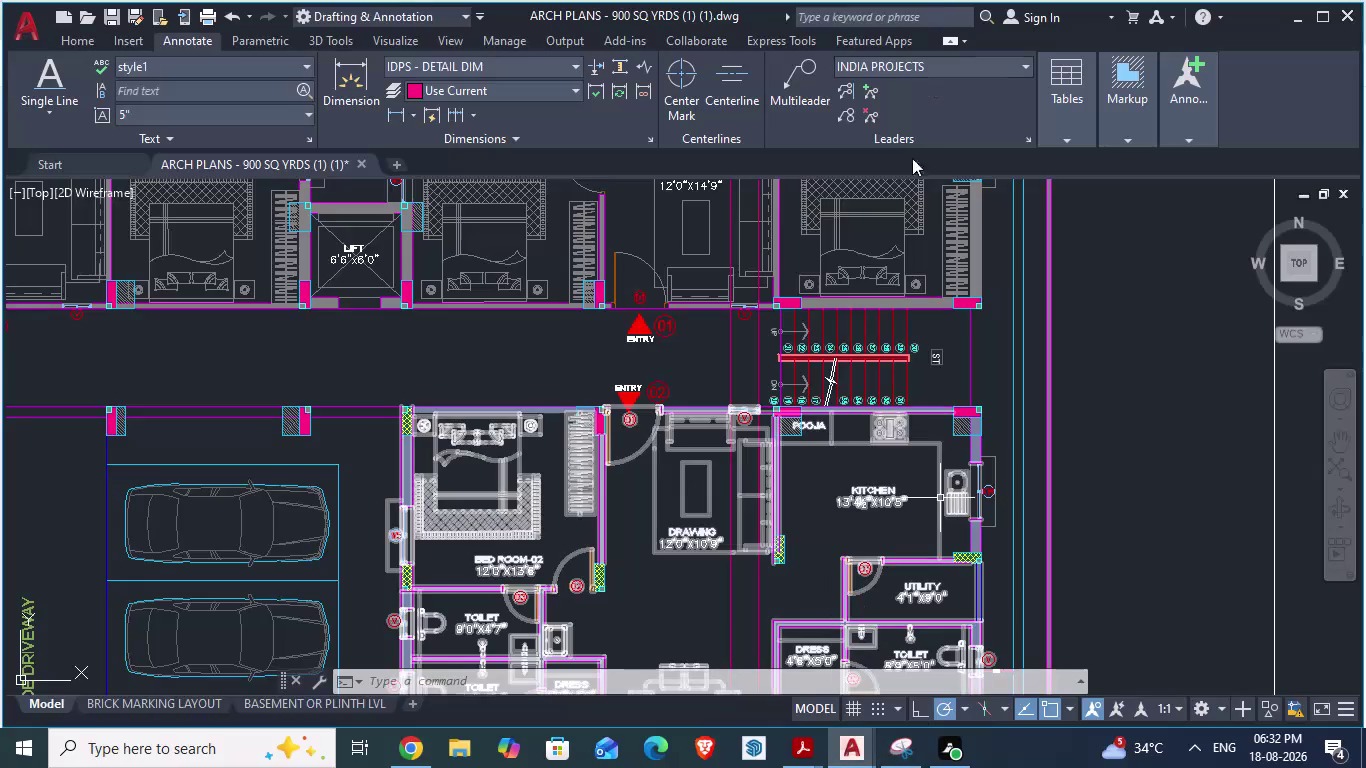
Zoom in and out around the entry and staircase area of ARCH PLANS.
scroll(up, 3)
scroll(down, 3)
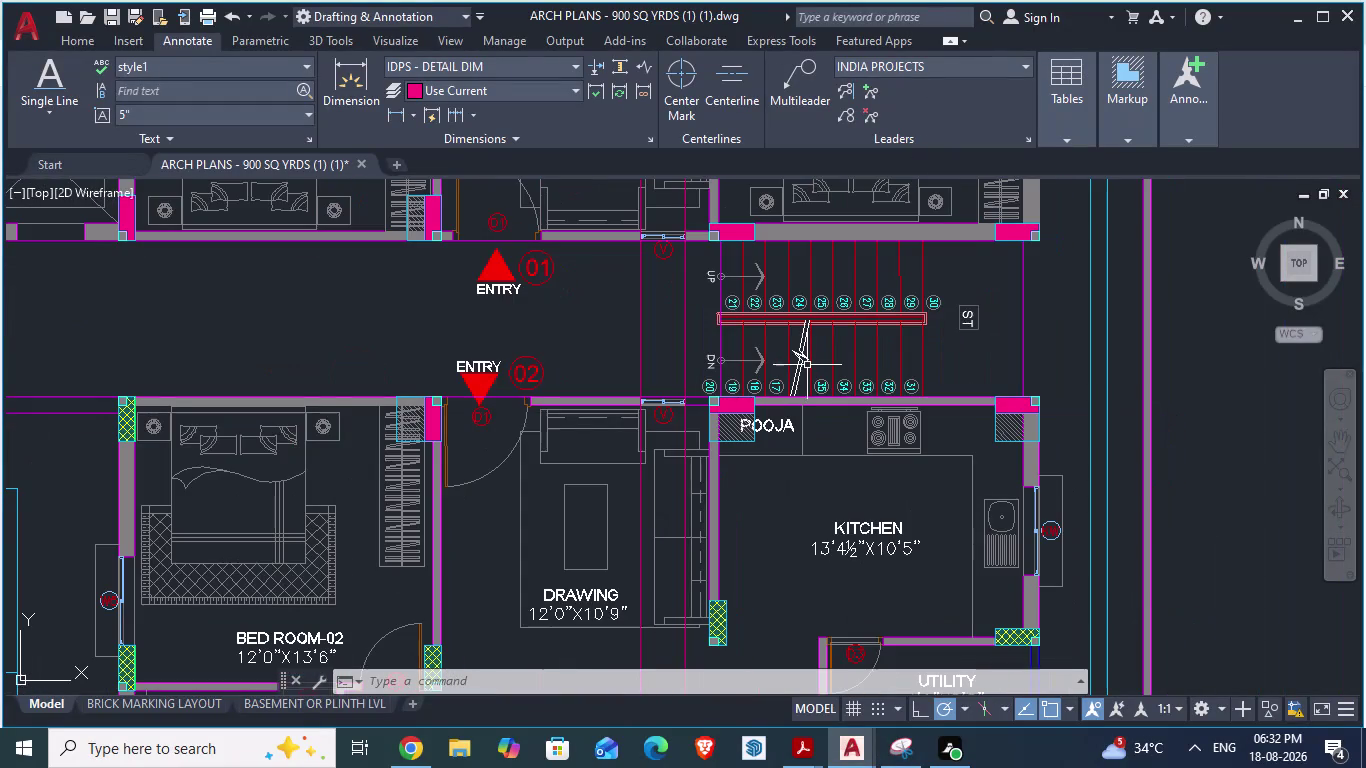
scroll(up, 3)
scroll(down, 3)
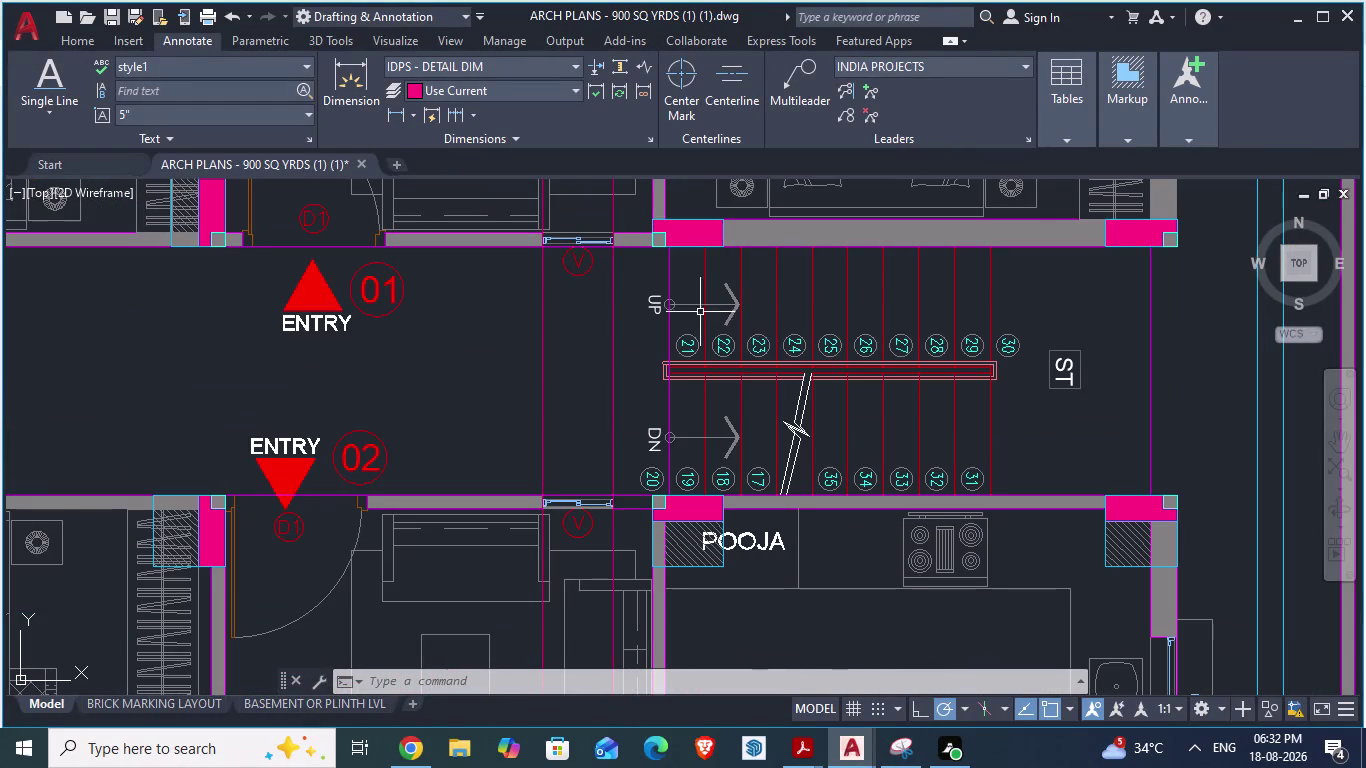
scroll(up, 3)
scroll(down, 3)
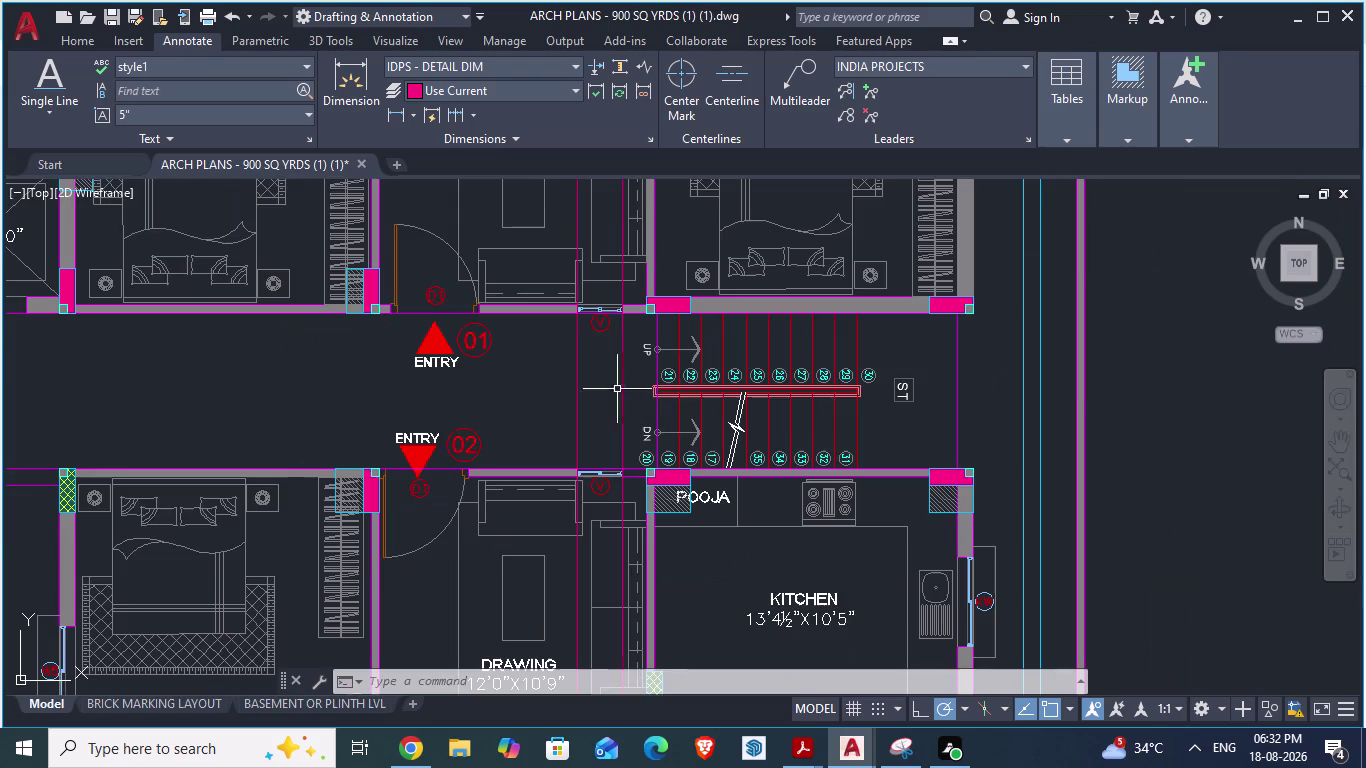
scroll(up, 3)
scroll(down, 3)
scroll(down, 3)
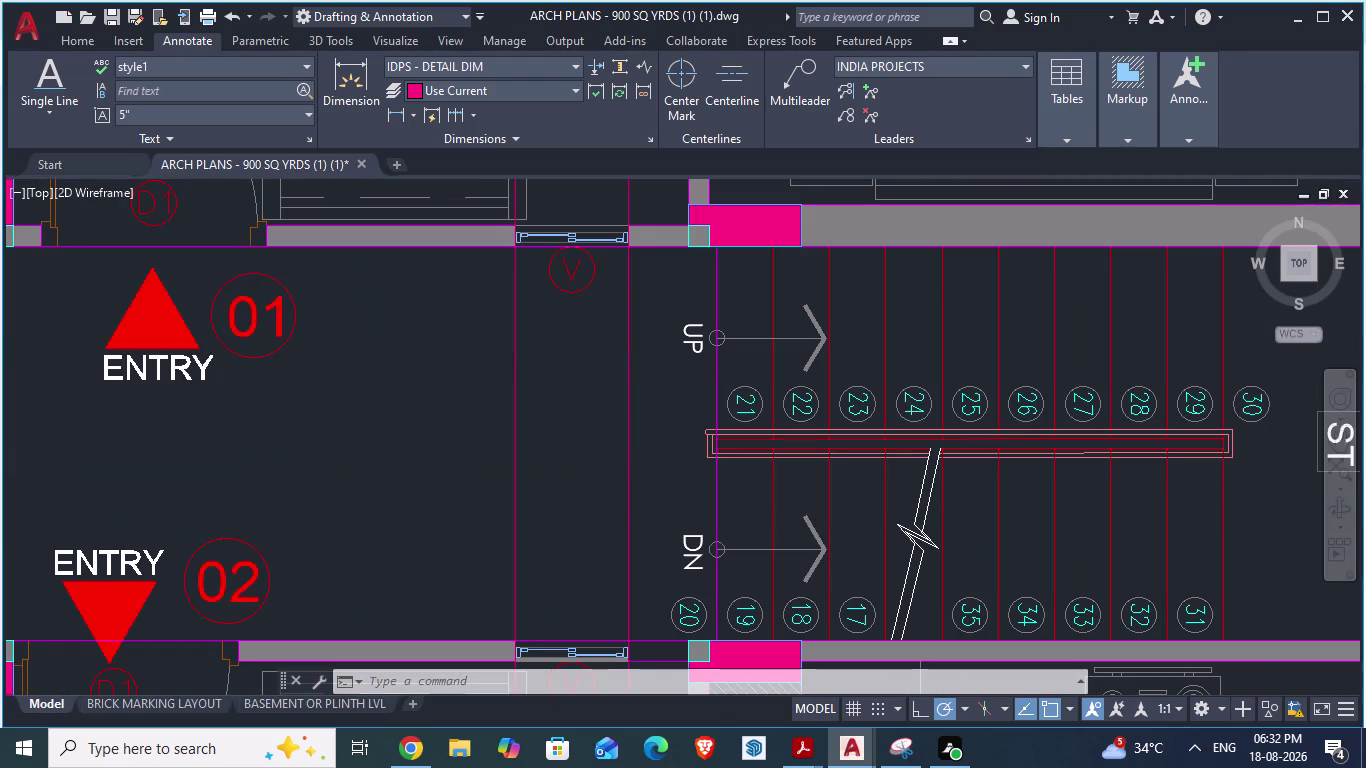
Compare the same area in GF_AUTOCAD, then return to ARCH PLANS.
key(alt+Tab)
scroll(down, 3)
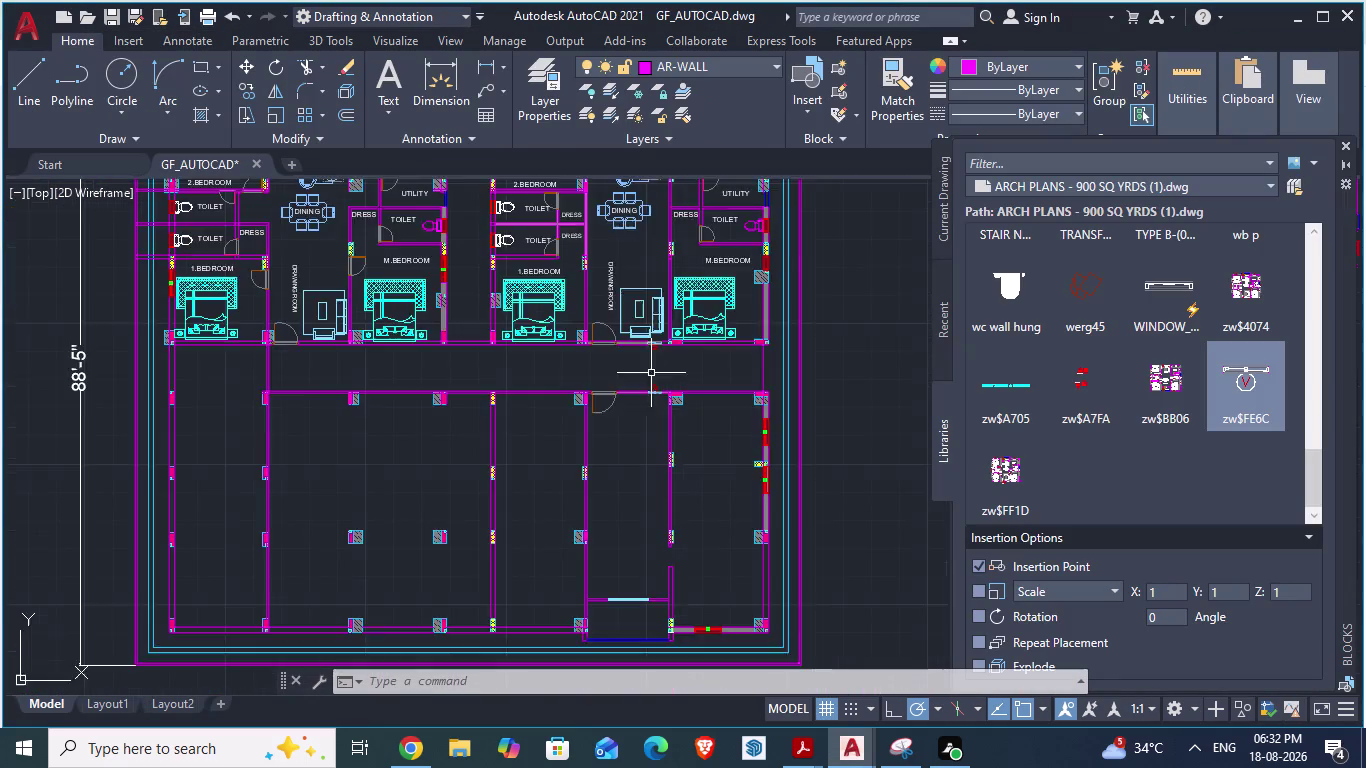
scroll(up, 3)
scroll(up, 3)
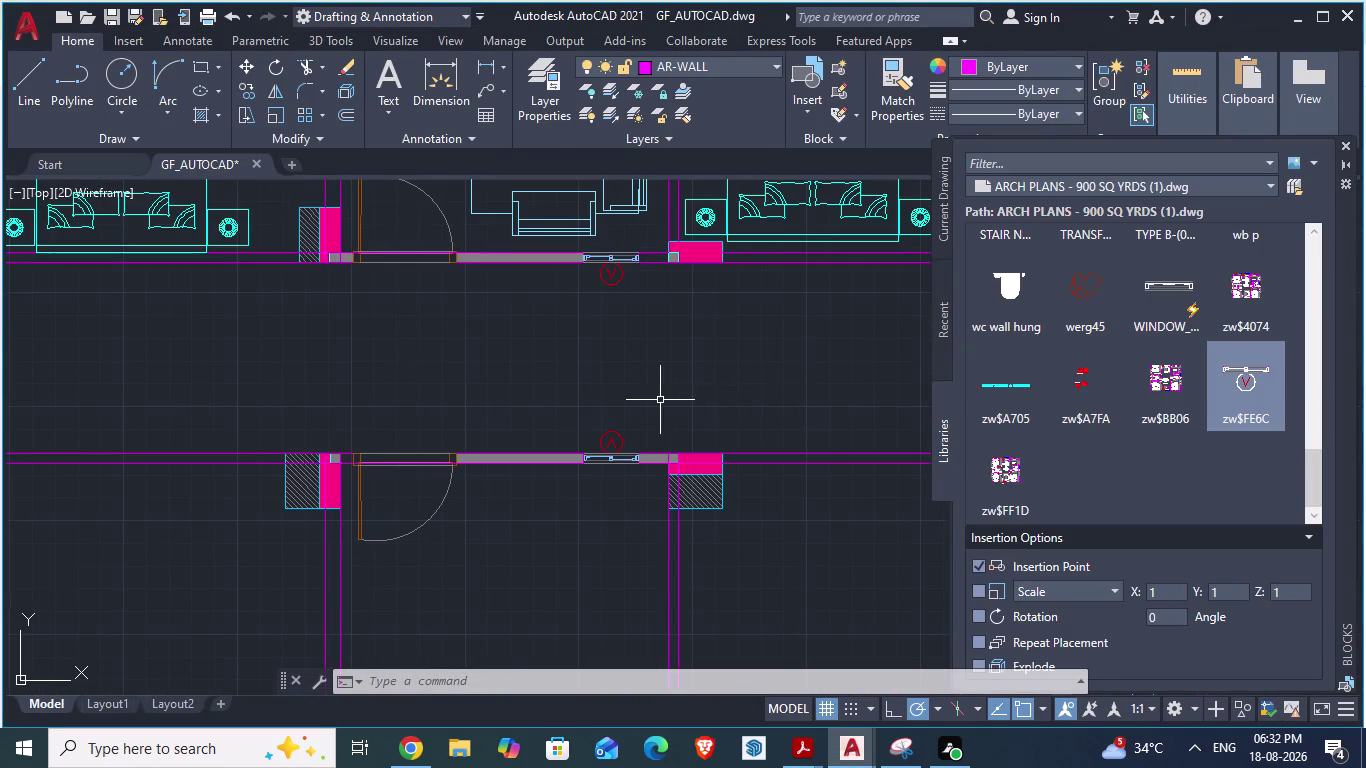
scroll(down, 3)
key(alt+Tab)
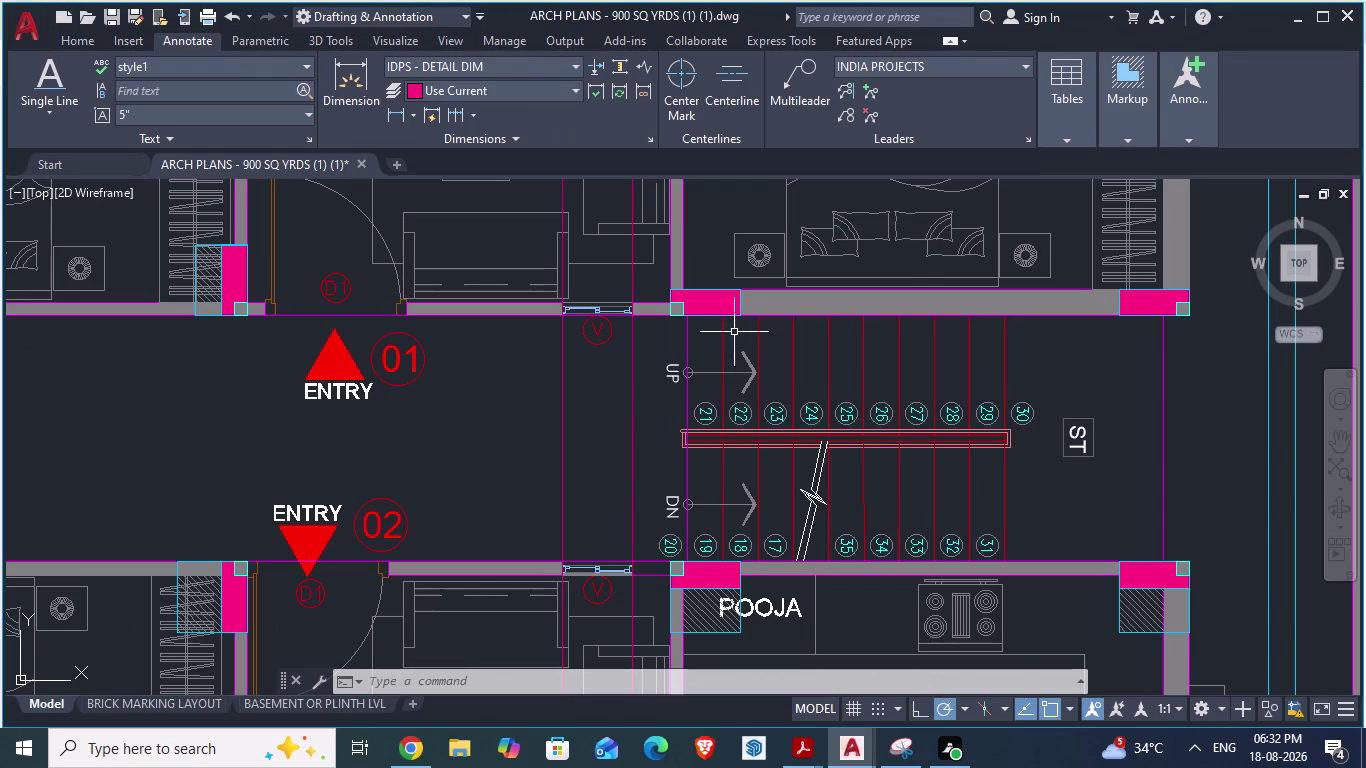
Cancel any active command in the ARCH PLANS drawing.
scroll(up, 3)
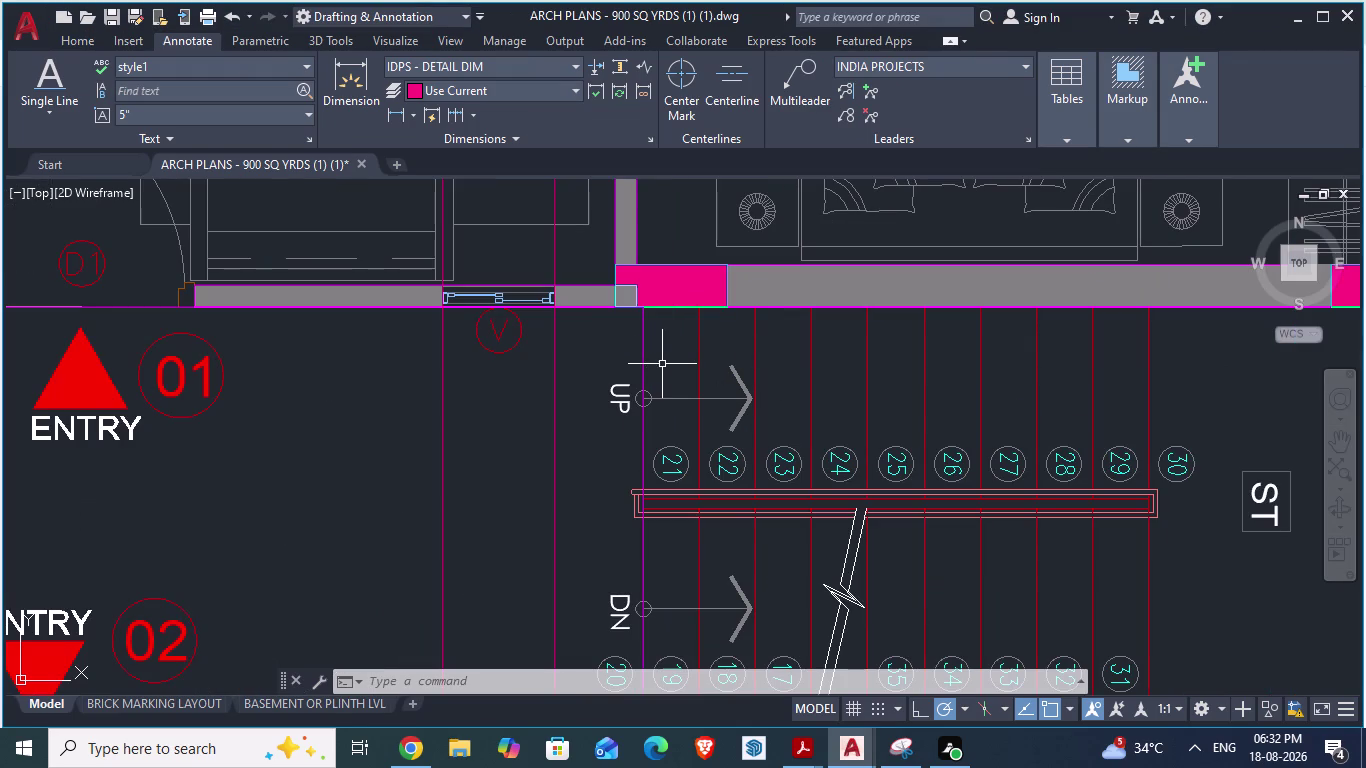
key(space)
key(Escape)
key(Escape)
key(Escape)
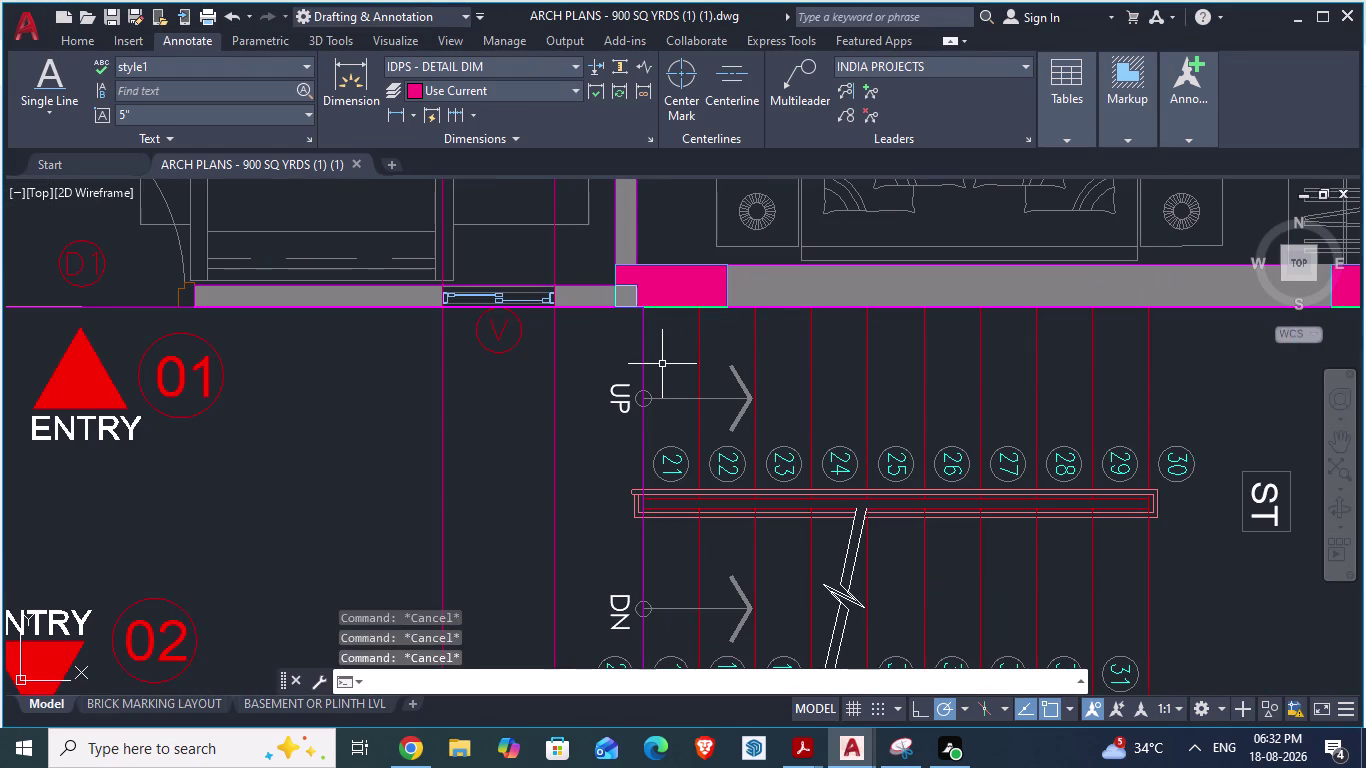
Start an aligned dimension (DA) from a stair wall corner, then cancel it.
text(da)
key(Return)
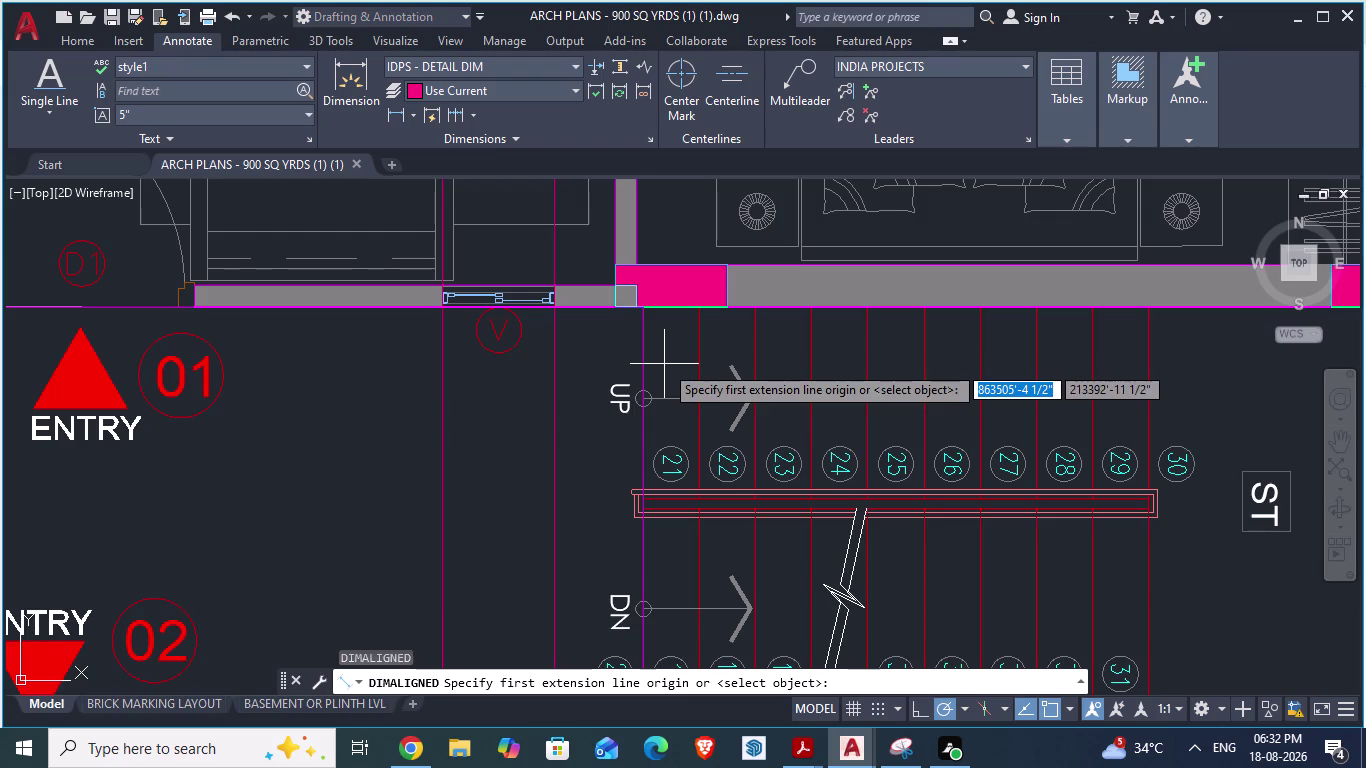
scroll(up, 3)
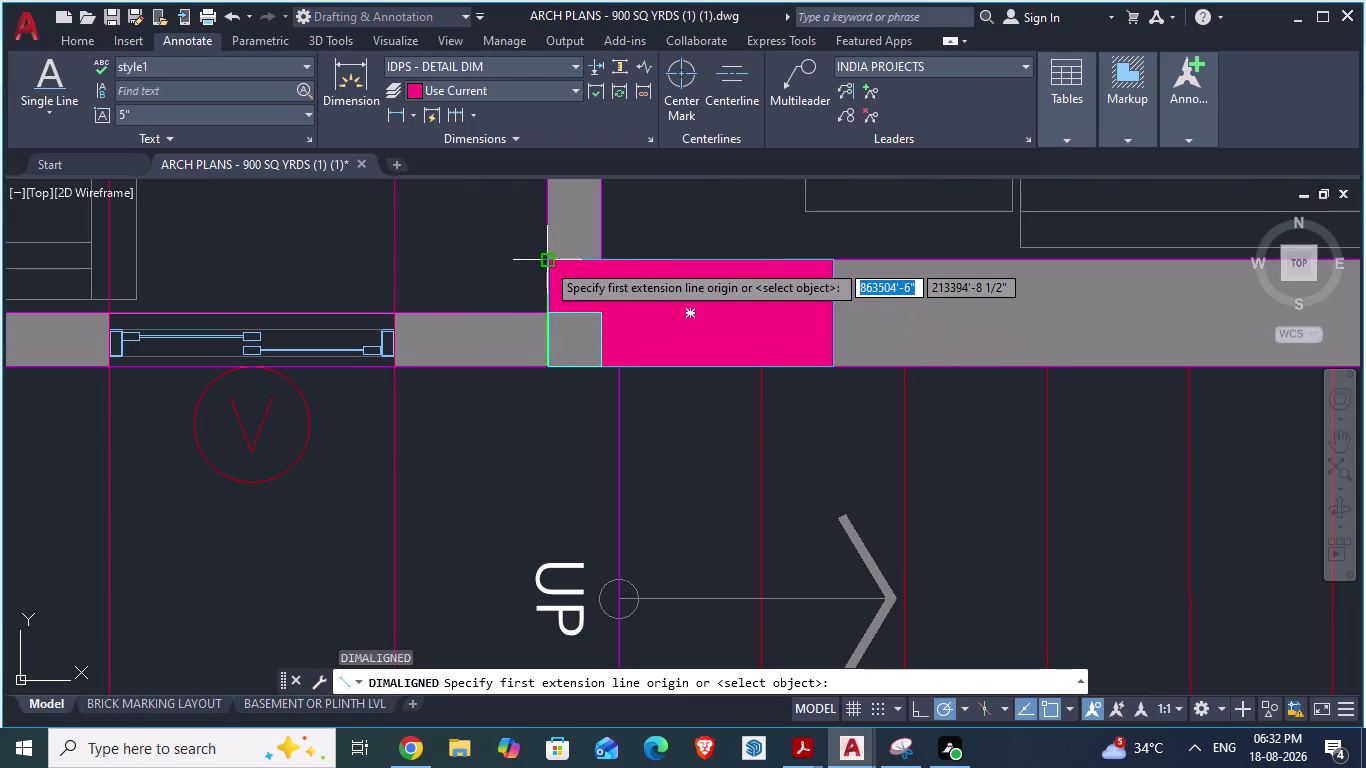
click(547, 261)
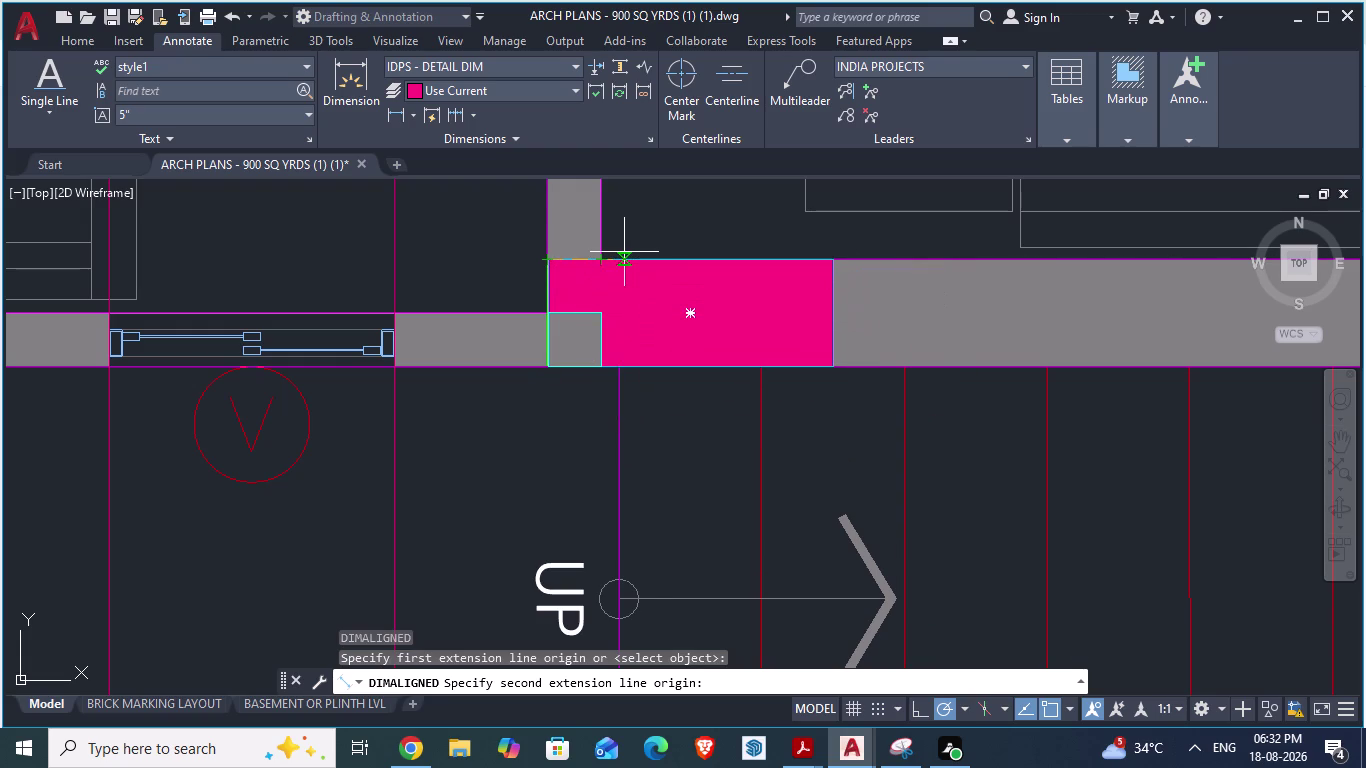
key(Escape)
scroll(down, 3)
scroll(down, 3)
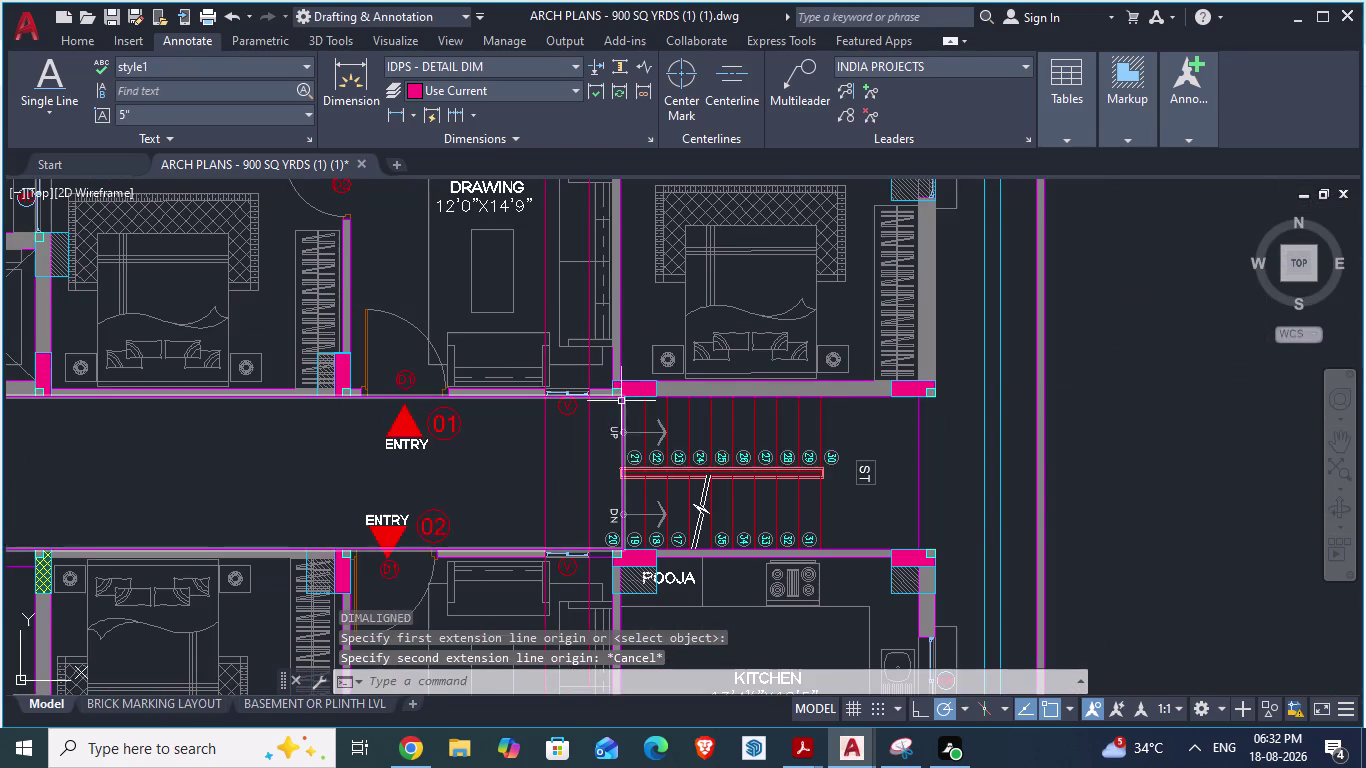
scroll(up, 3)
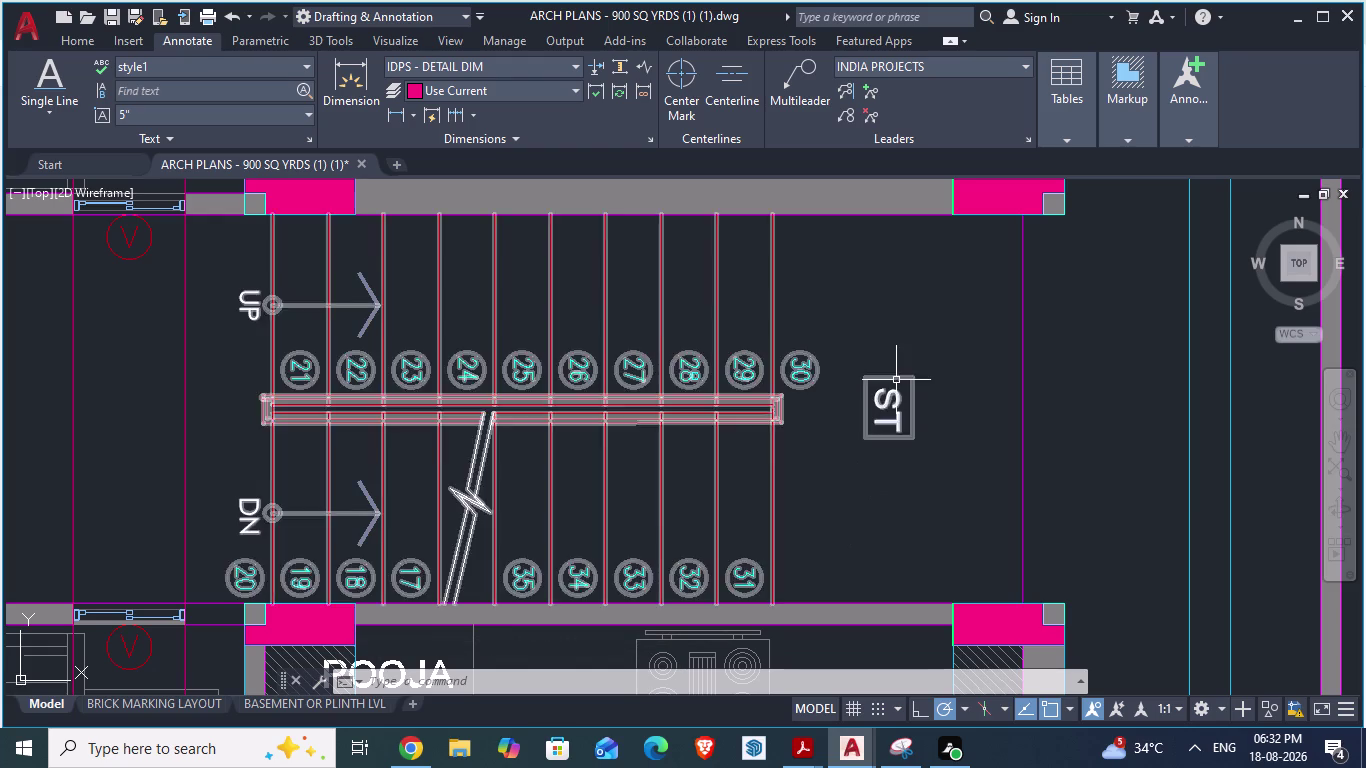
Start an aligned dimension on the top stair wall, cancel, and switch to GF_AUTOCAD.
text(da)
key(Return)
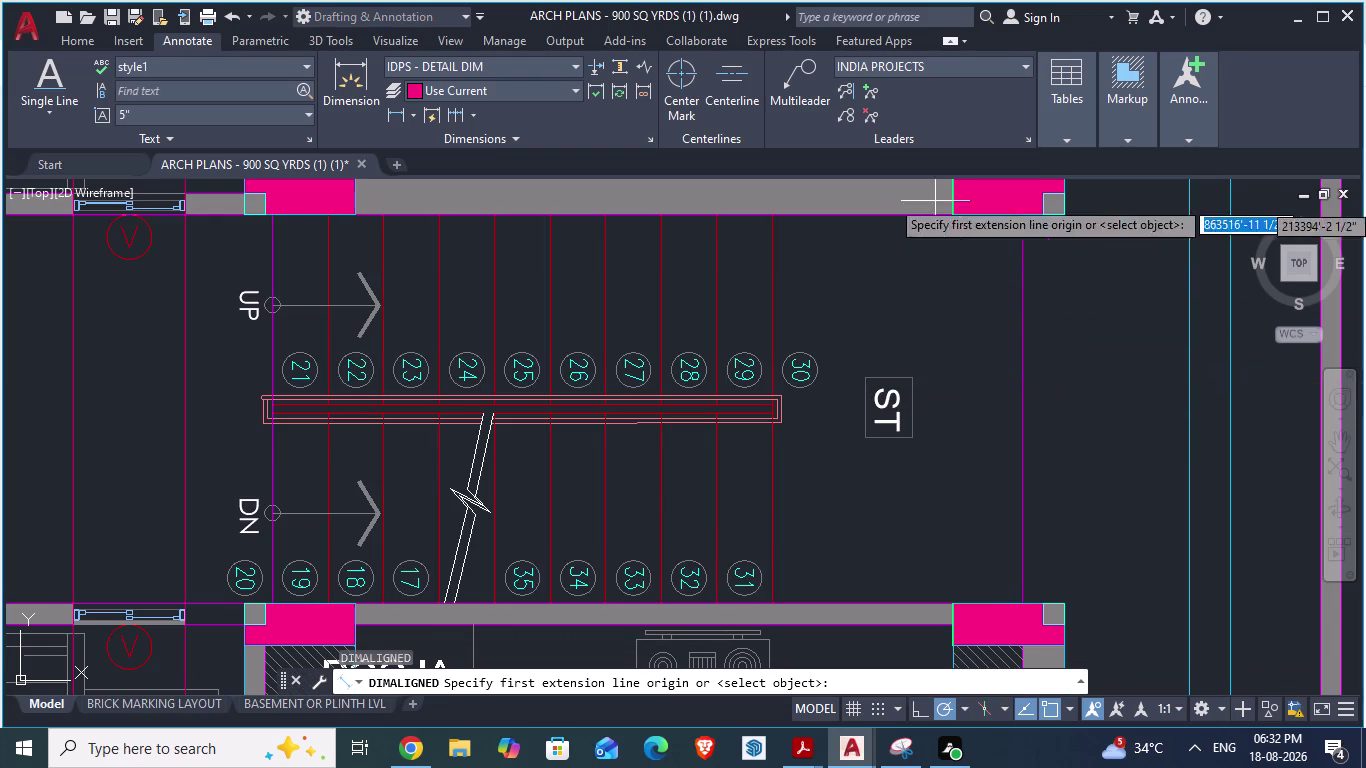
scroll(up, 3)
click(1032, 213)
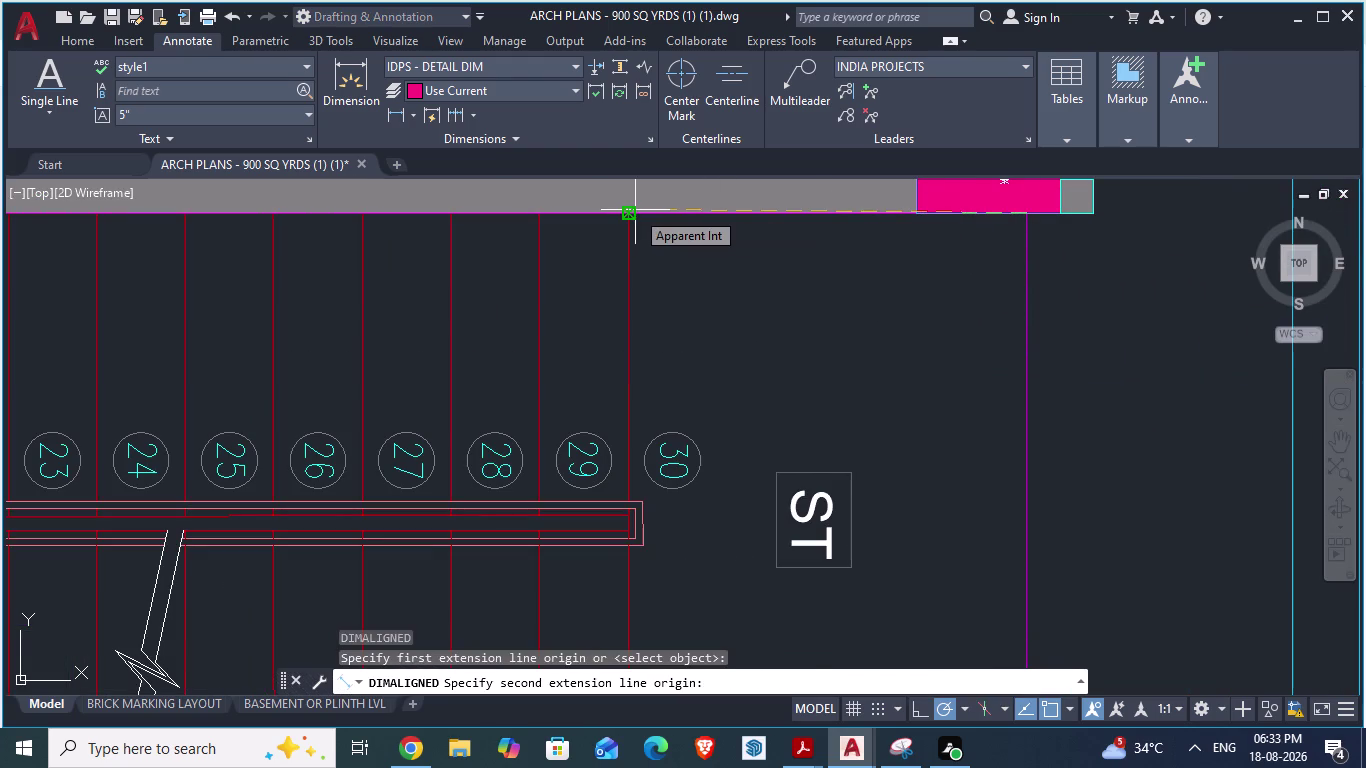
key(Escape)
key(alt+Tab)
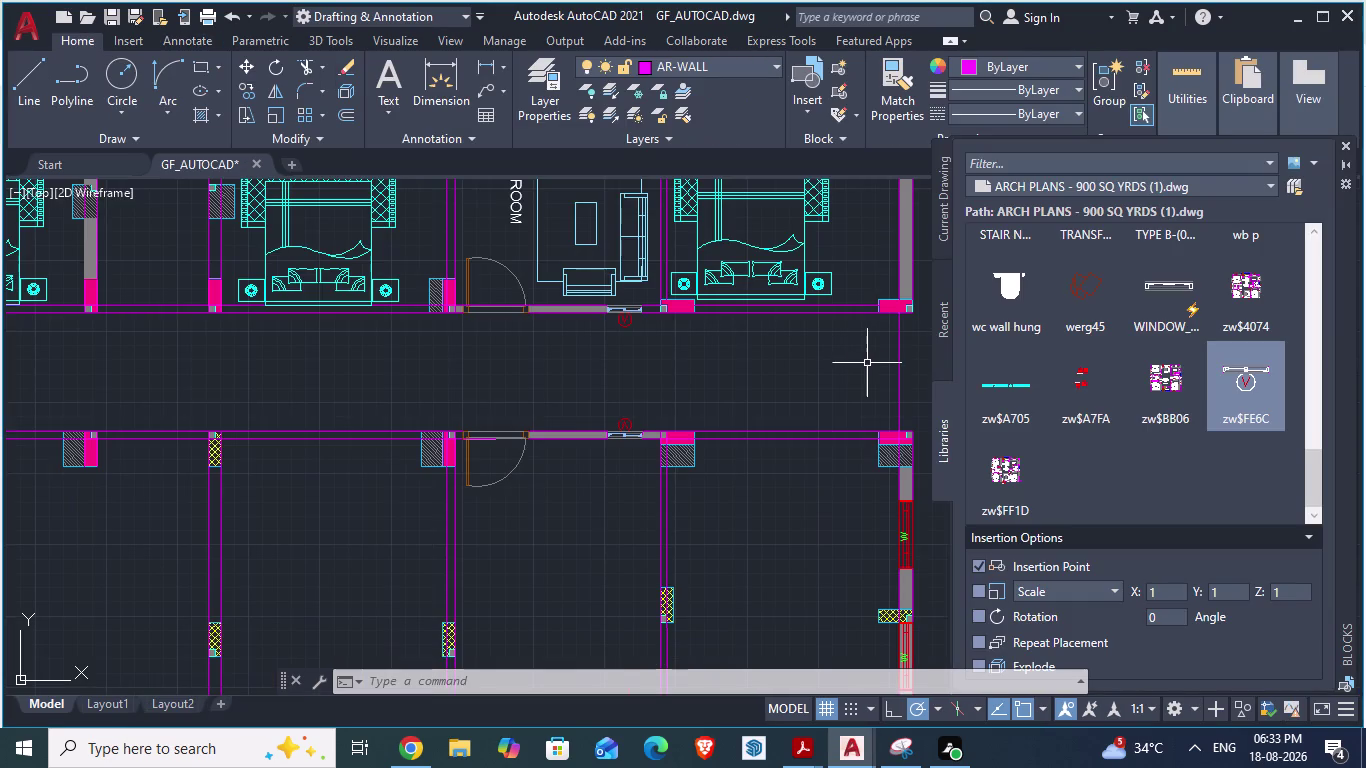
Draw a 4'6" line from the right corridor wall, turning downward.
click(899, 368)
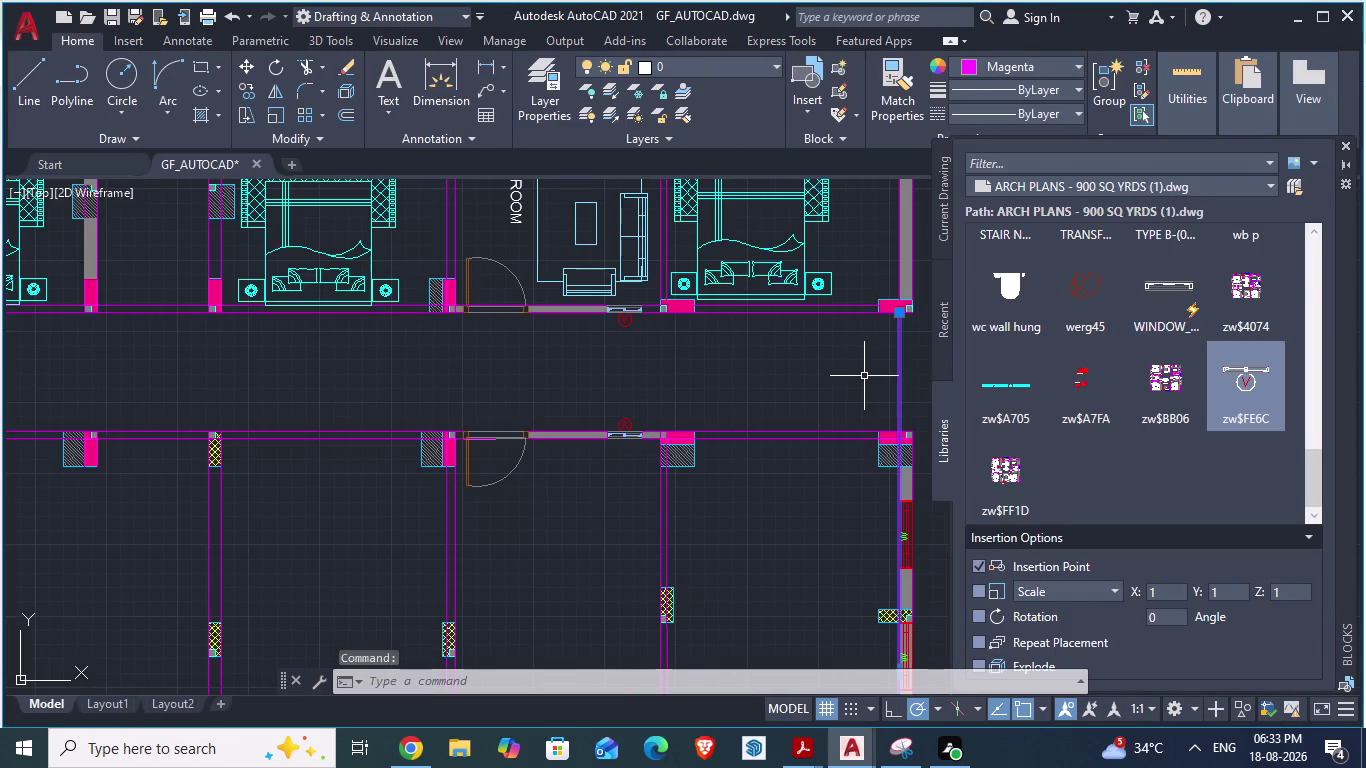
scroll(up, 3)
key(Escape)
scroll(down, 3)
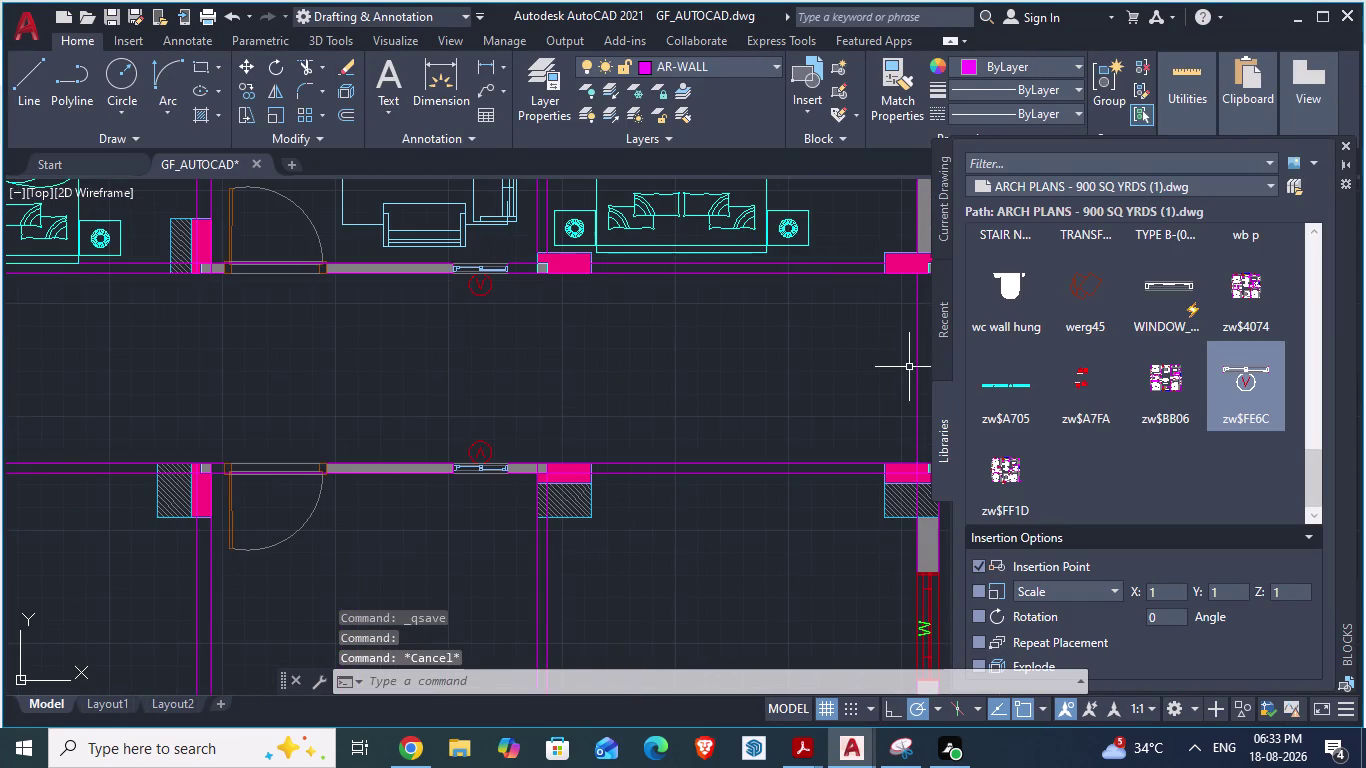
key(l)
key(Return)
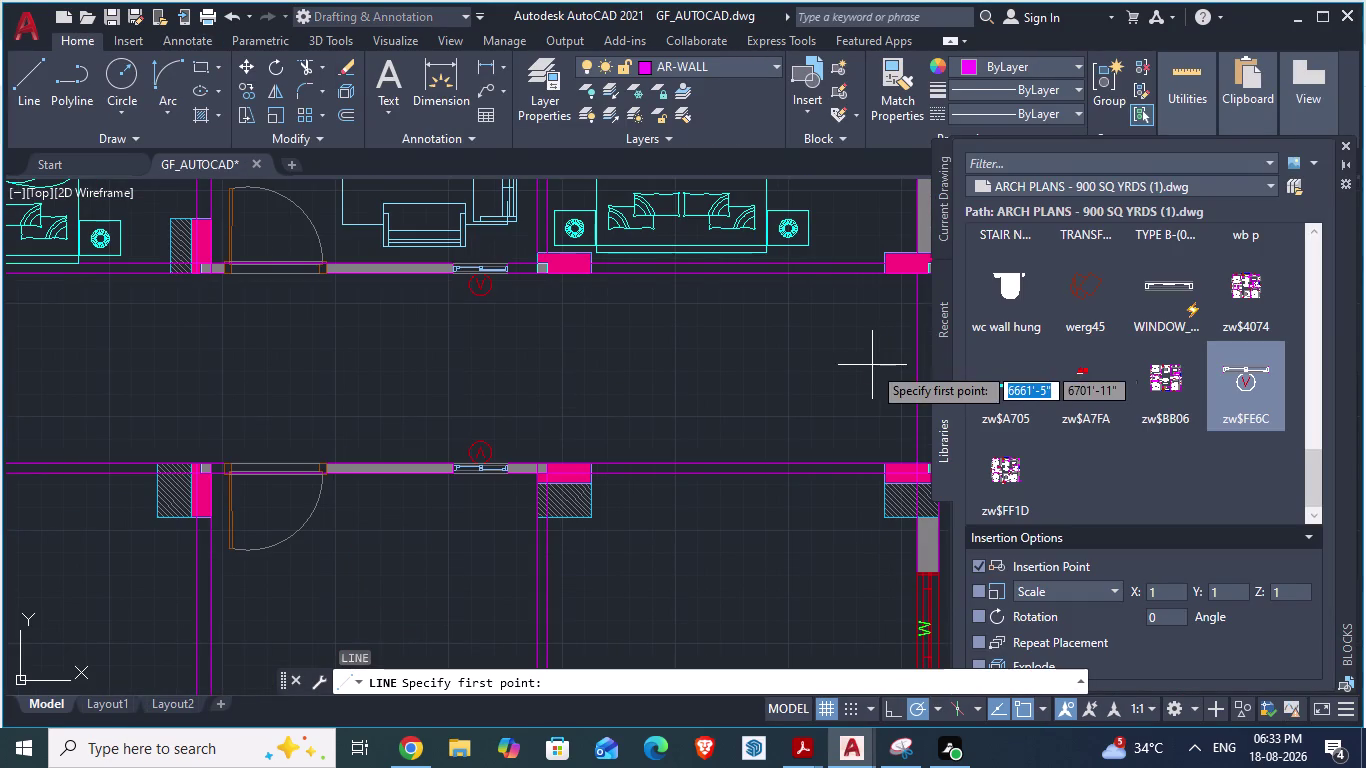
click(914, 364)
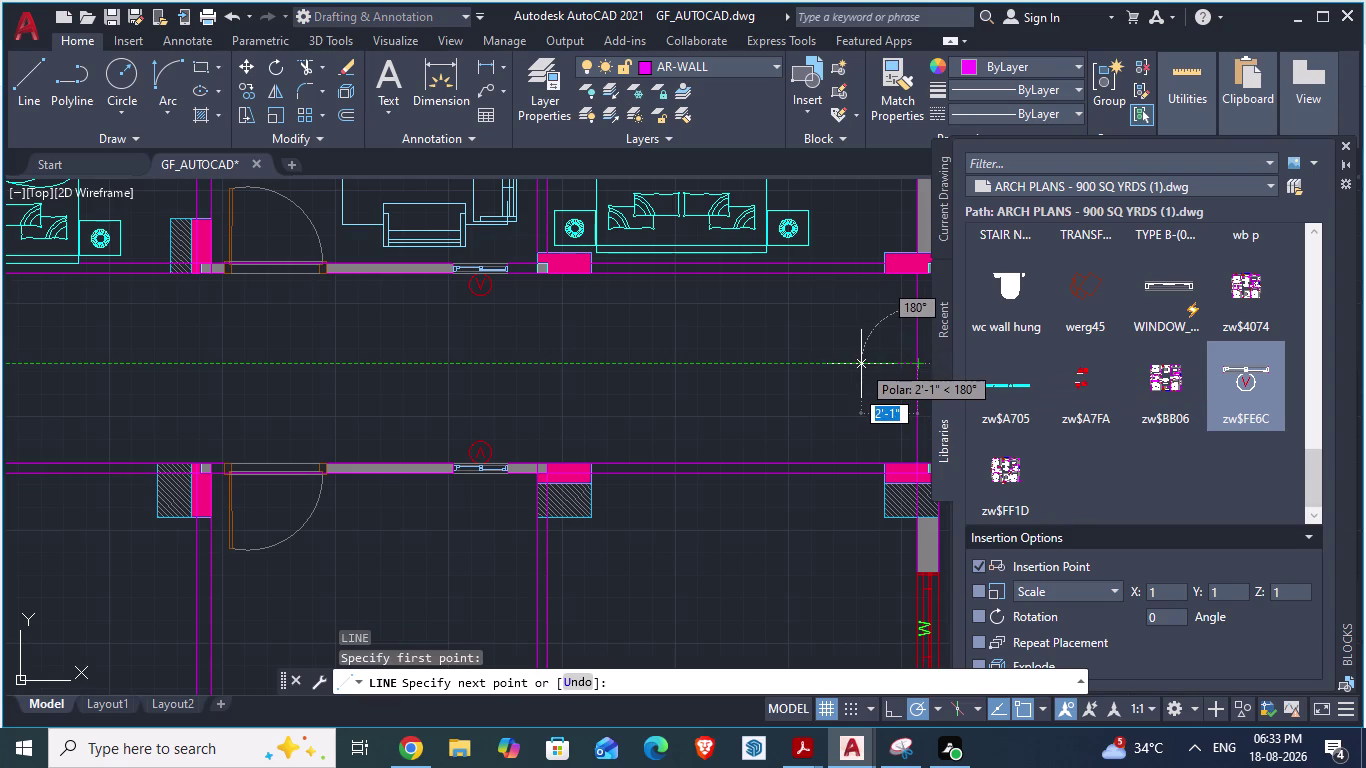
key(4)
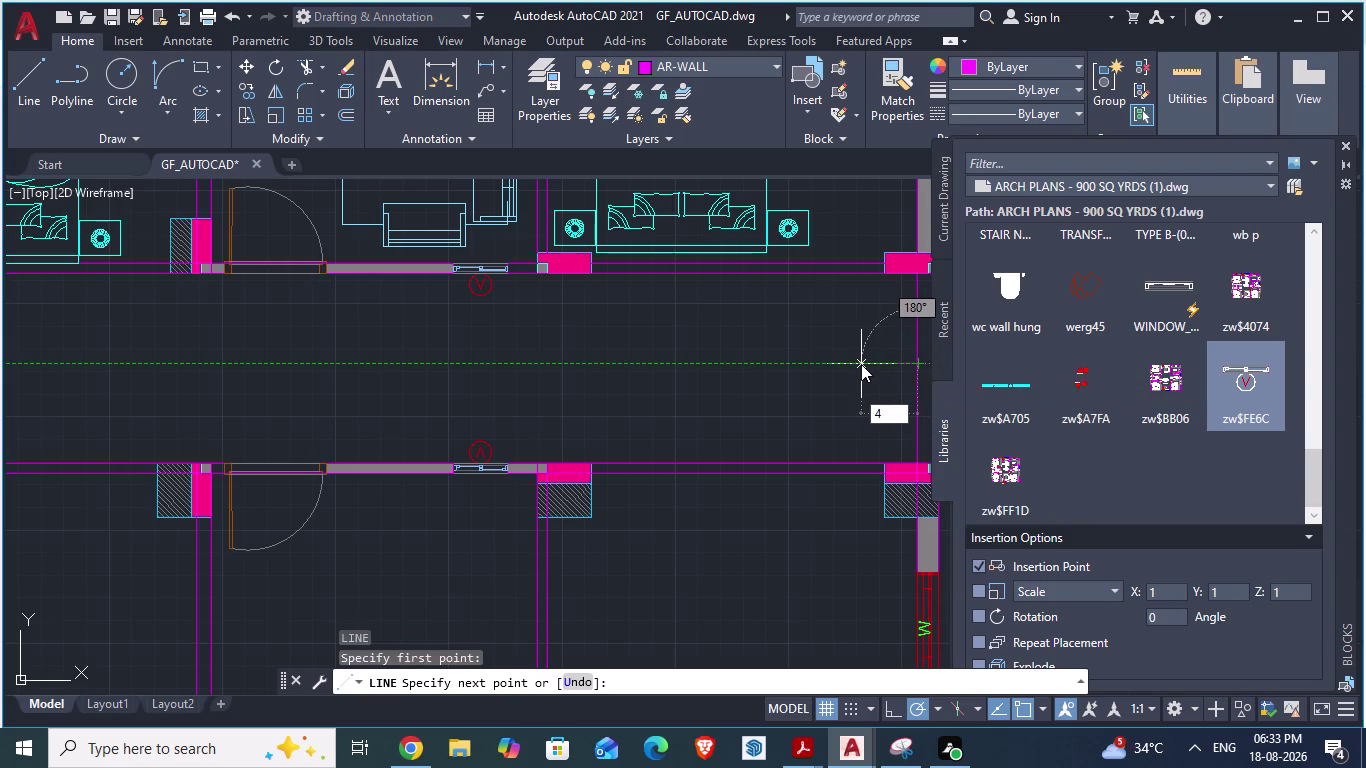
text('6")
key(Return)
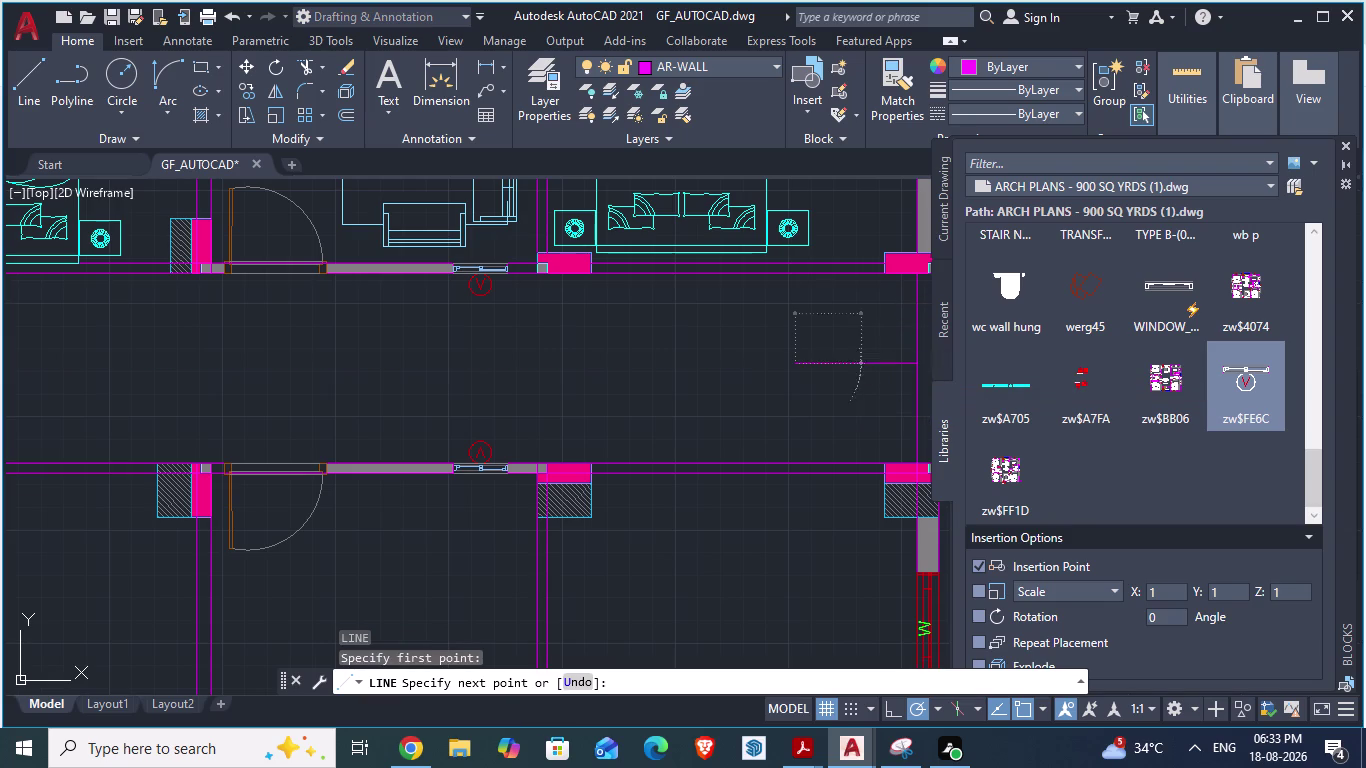
click(795, 419)
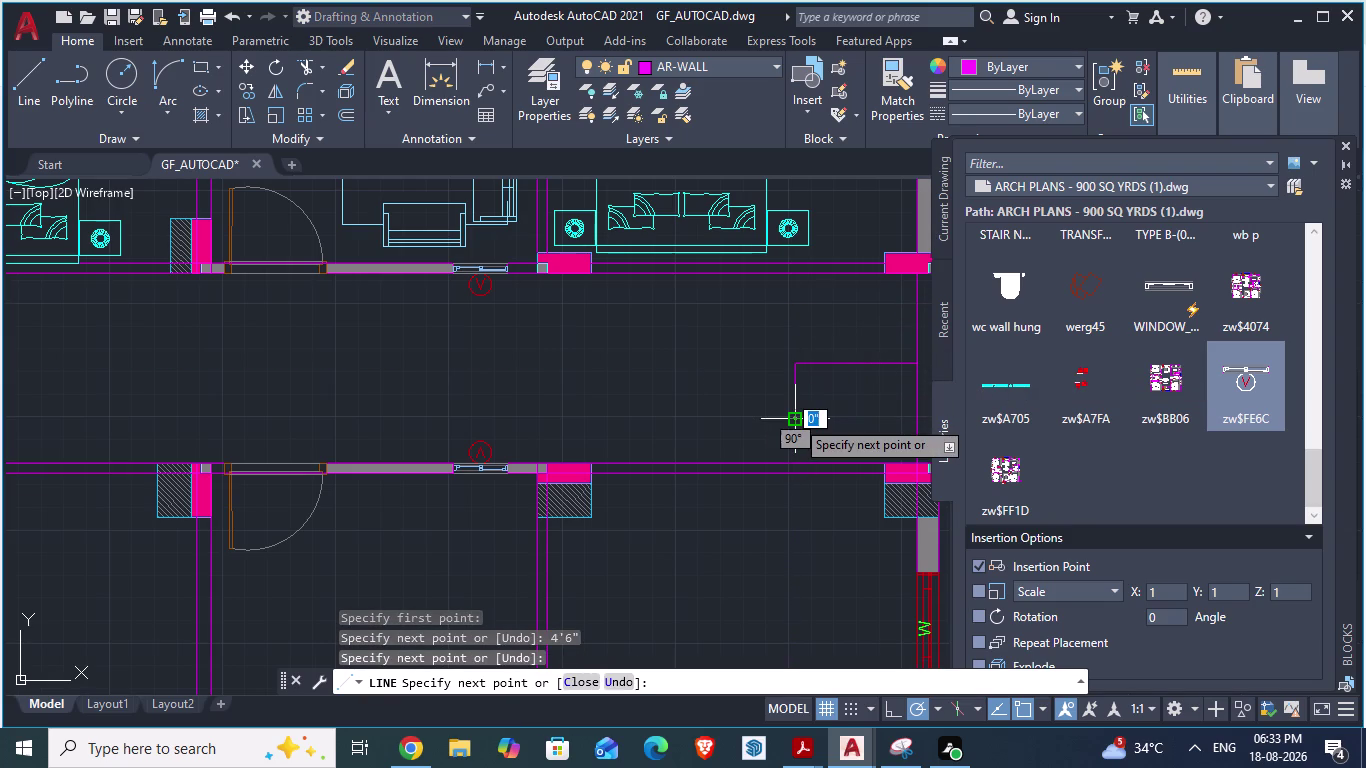
key(Return)
Extend the vertical line down to the lower wall, then return to ARCH PLANS.
scroll(up, 3)
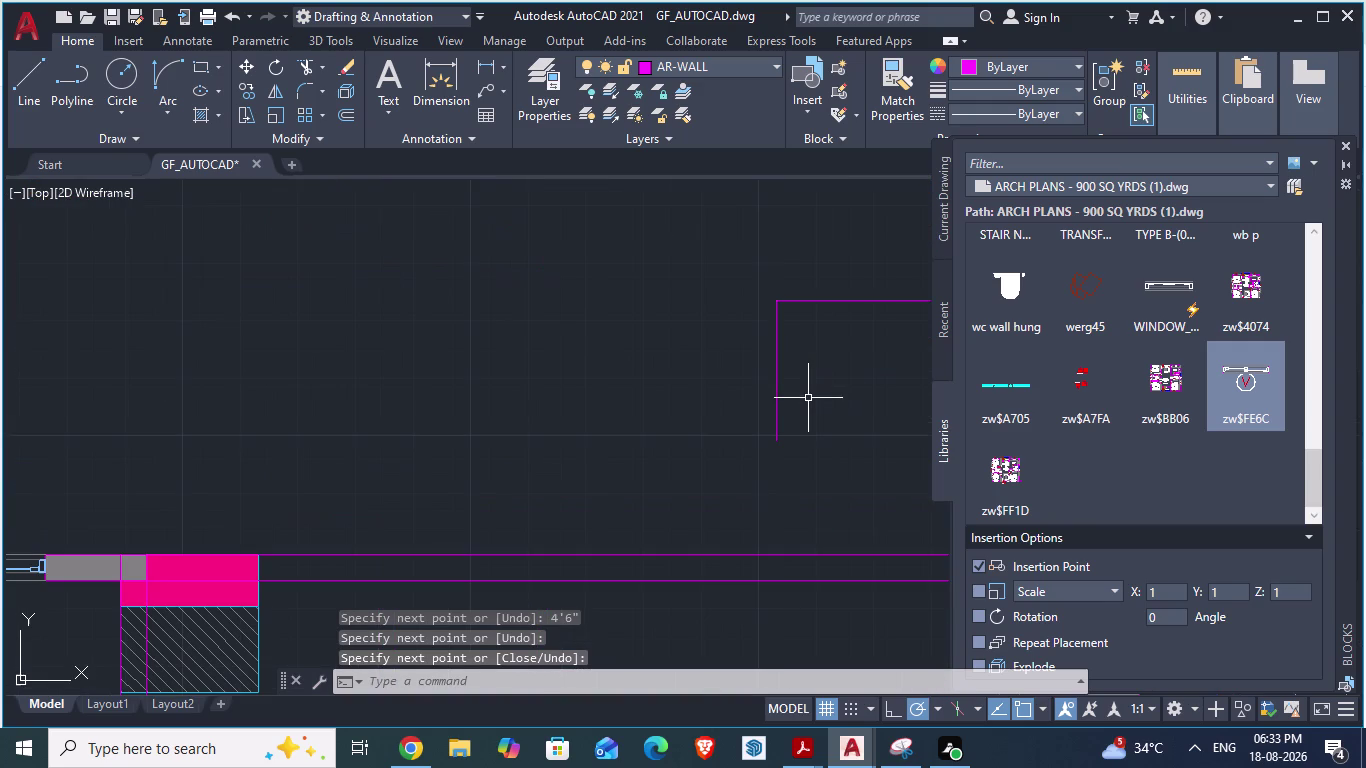
click(808, 398)
key(l)
key(Return)
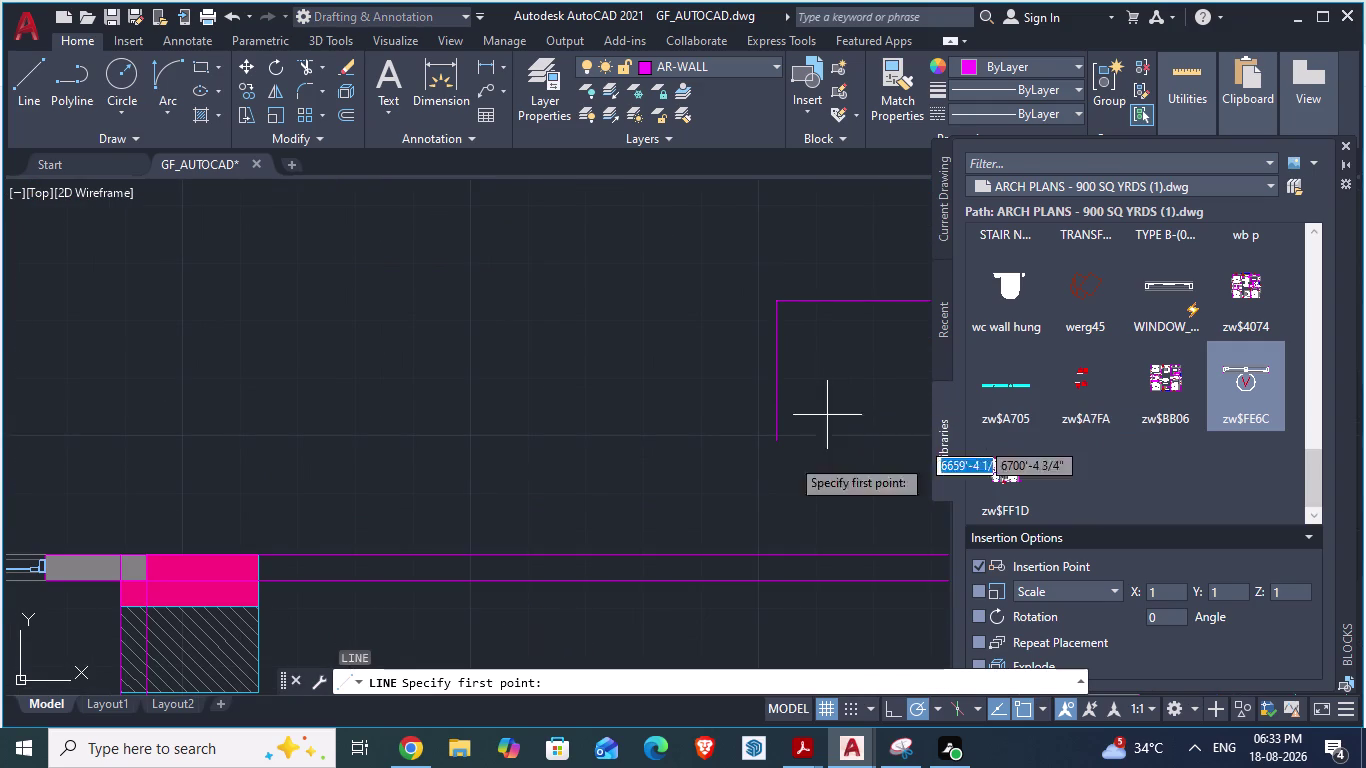
click(778, 439)
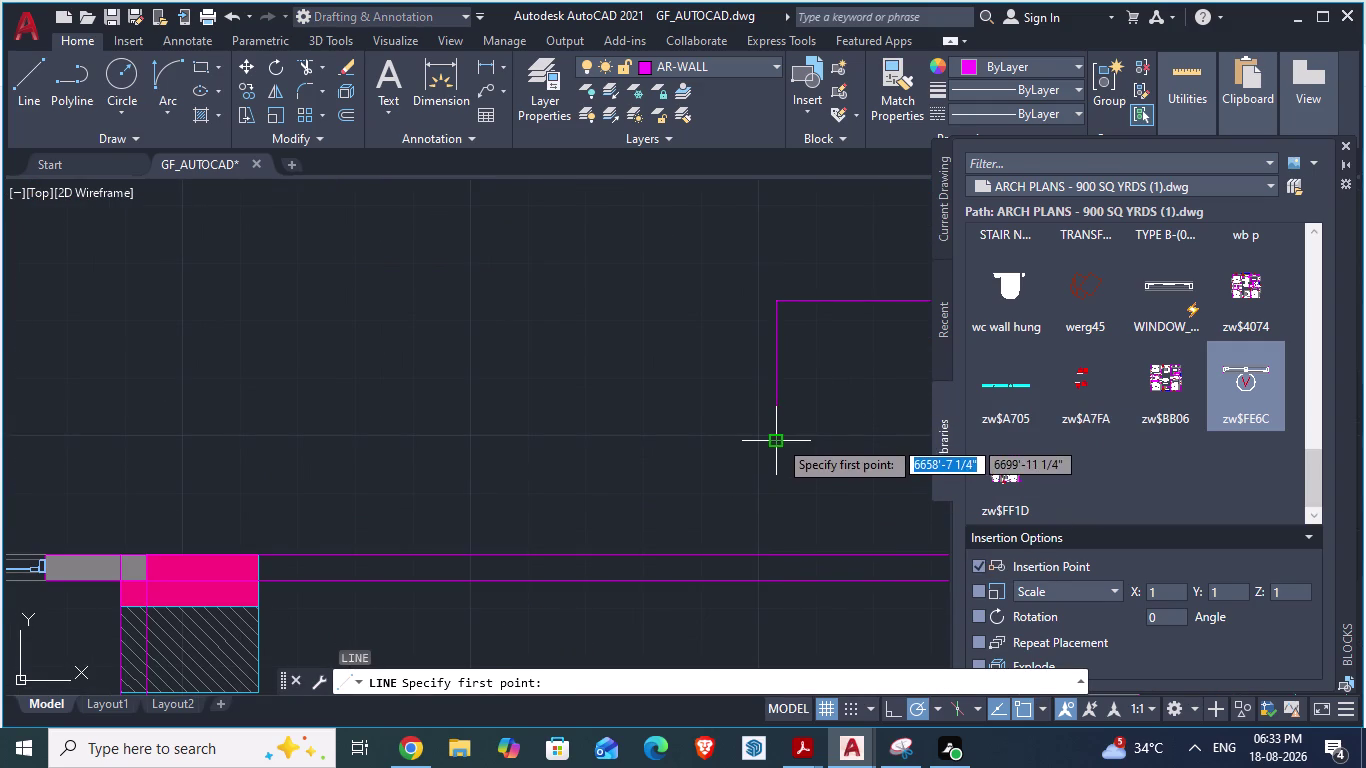
click(774, 553)
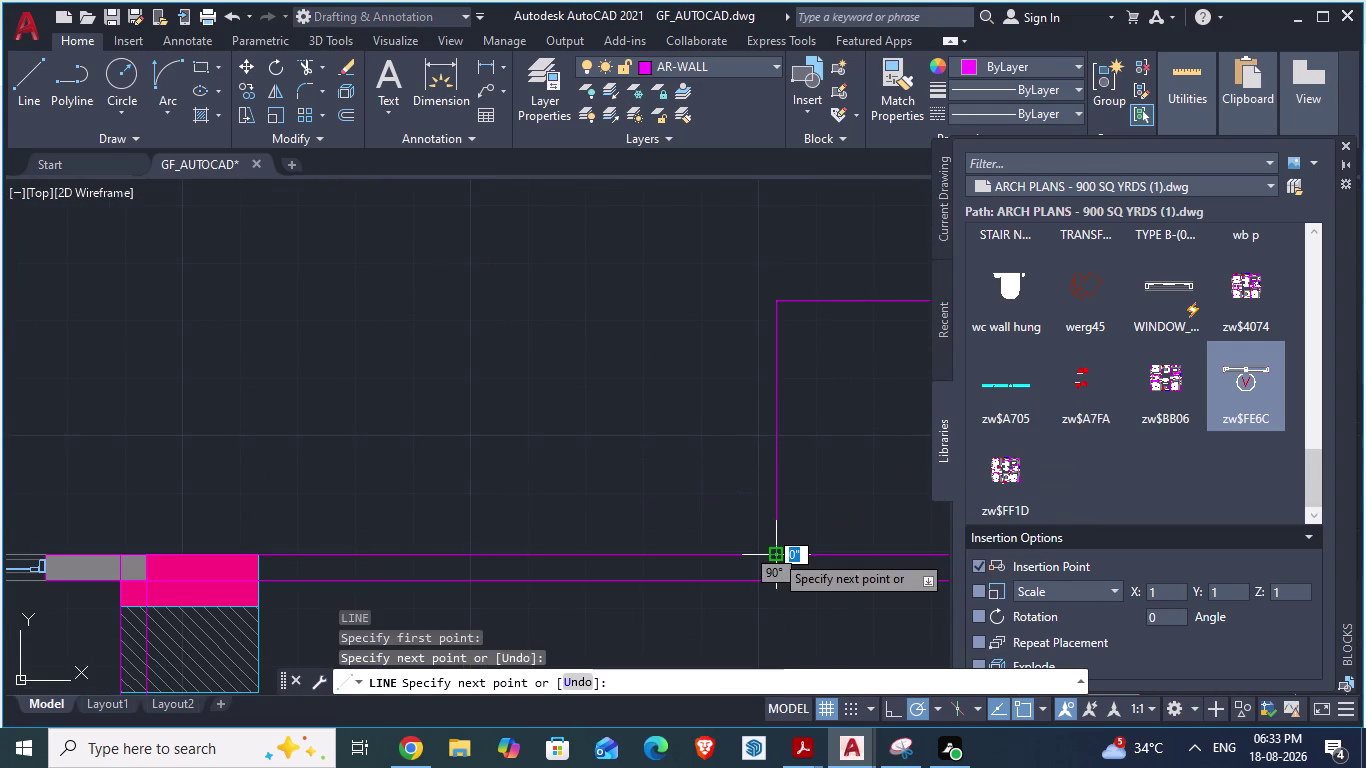
key(Return)
scroll(down, 3)
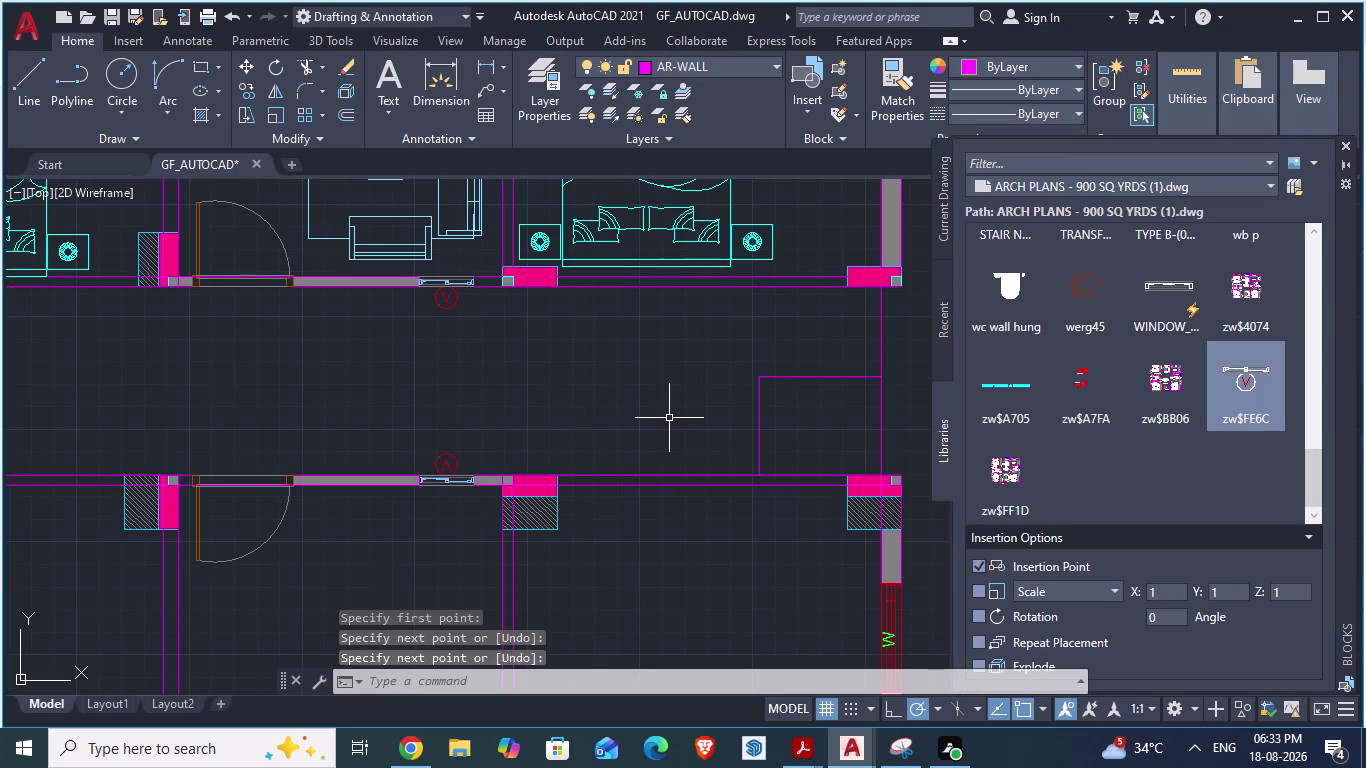
key(alt+Tab)
scroll(down, 3)
Flip between the two drawings and zoom to the staircase area.
scroll(down, 3)
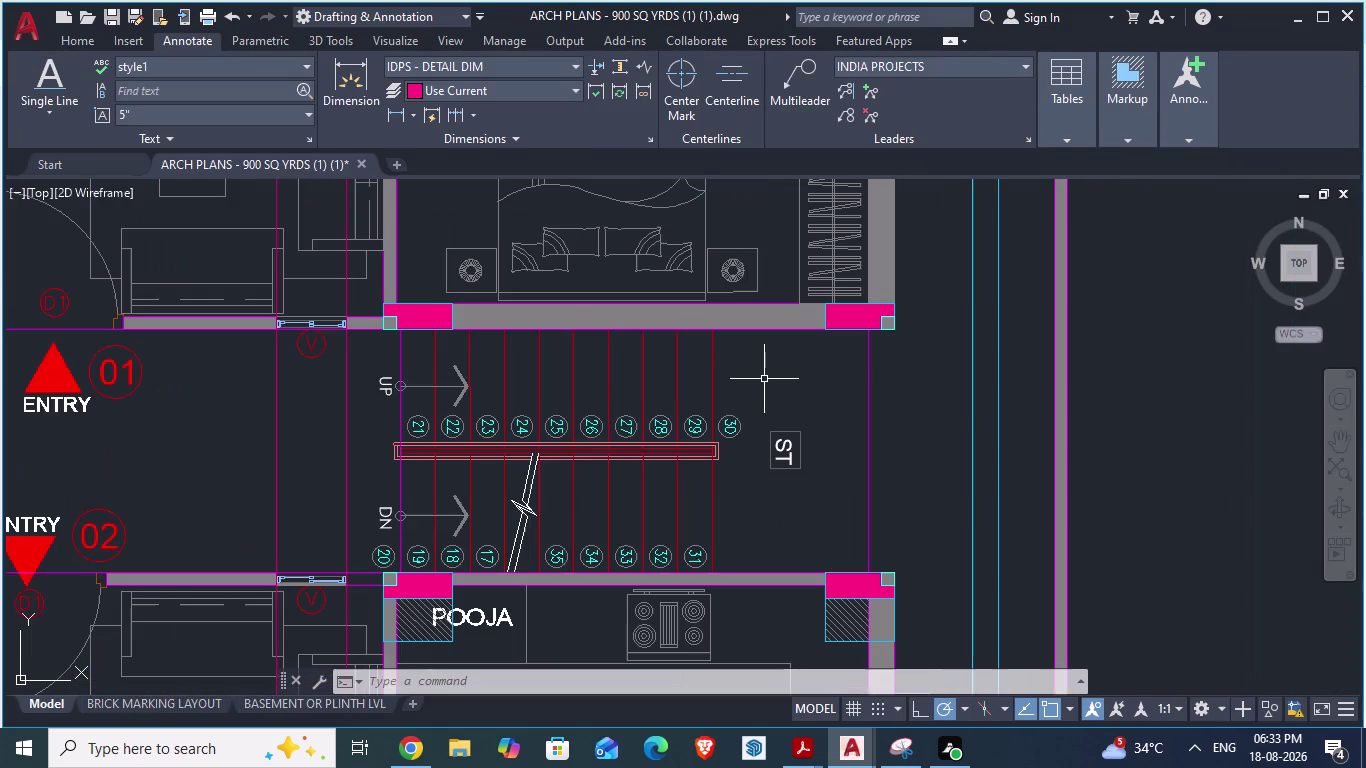
key(alt+Tab)
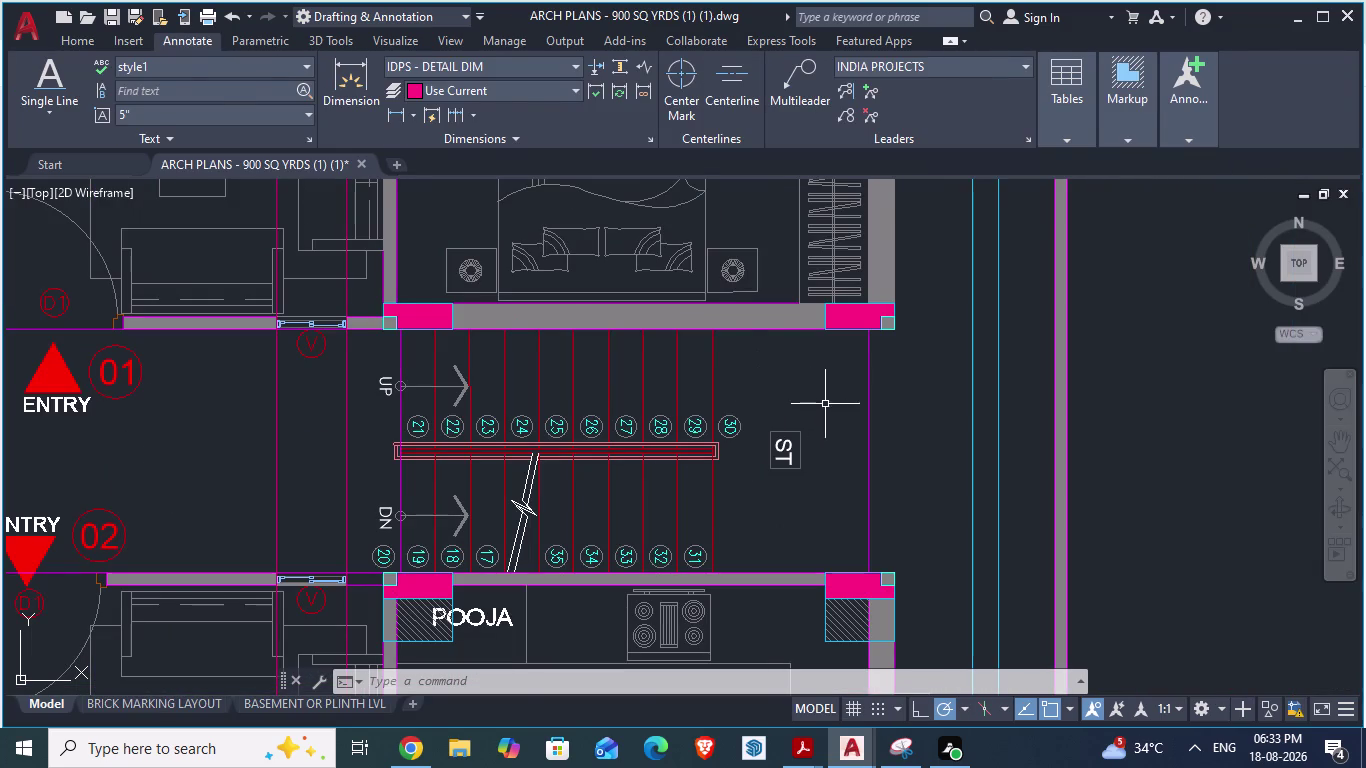
key(alt+Tab)
scroll(up, 3)
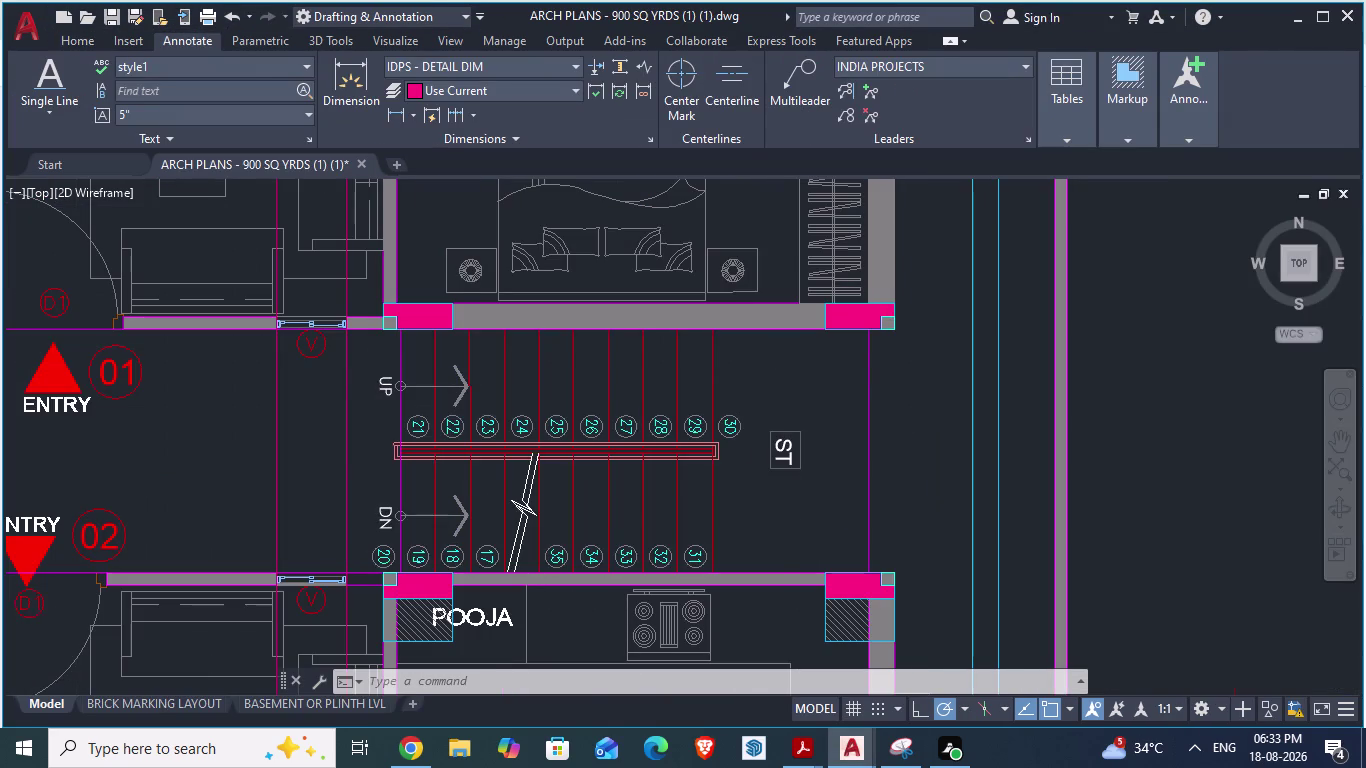
scroll(up, 3)
scroll(down, 3)
key(alt+Tab)
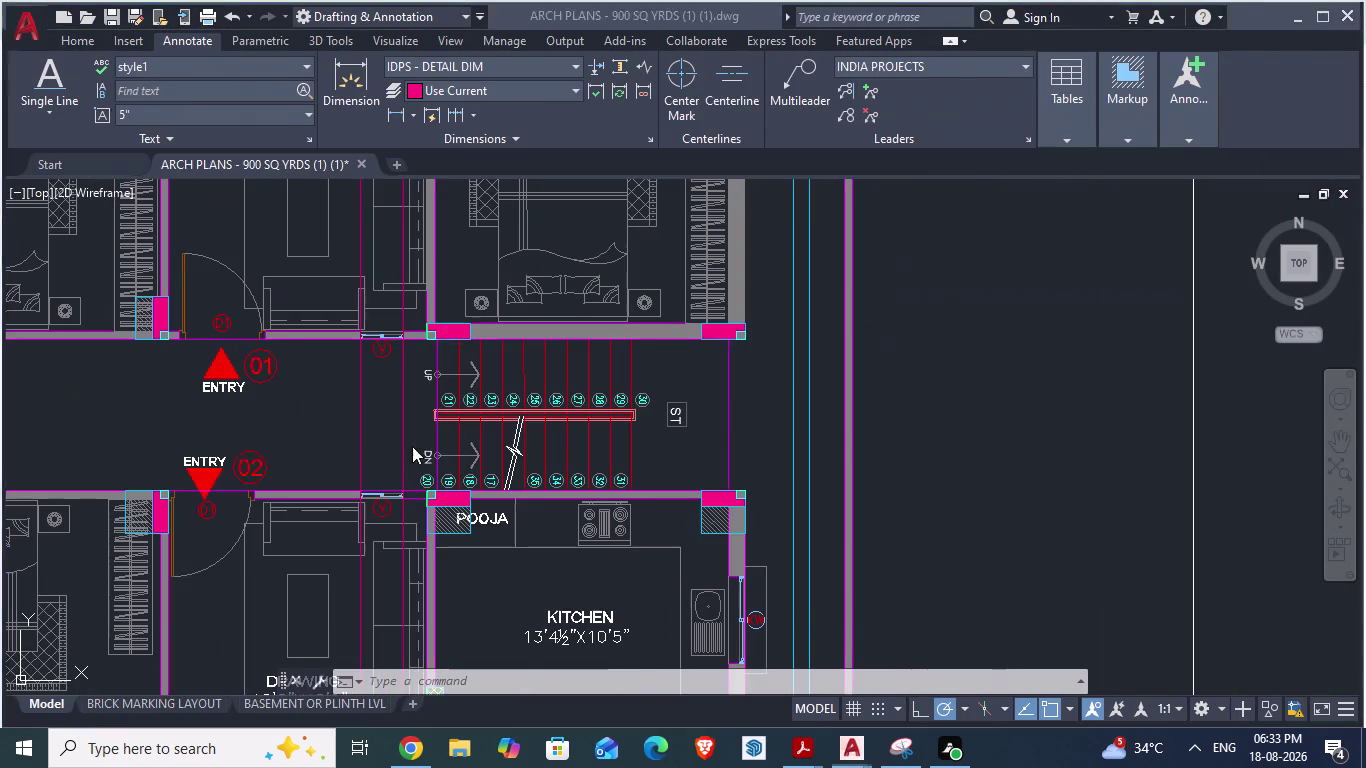
key(alt+Tab)
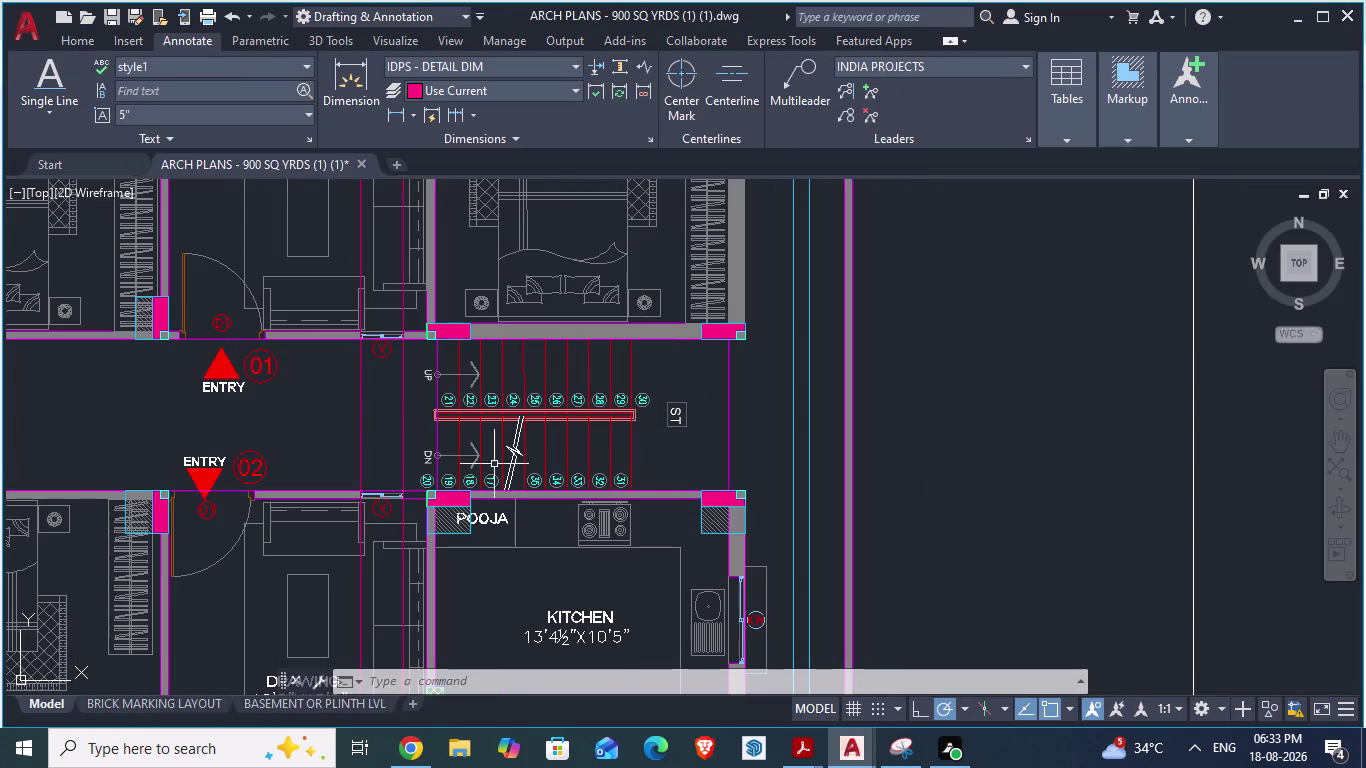
Select and delete the stray vertical line beside the stairs.
click(403, 412)
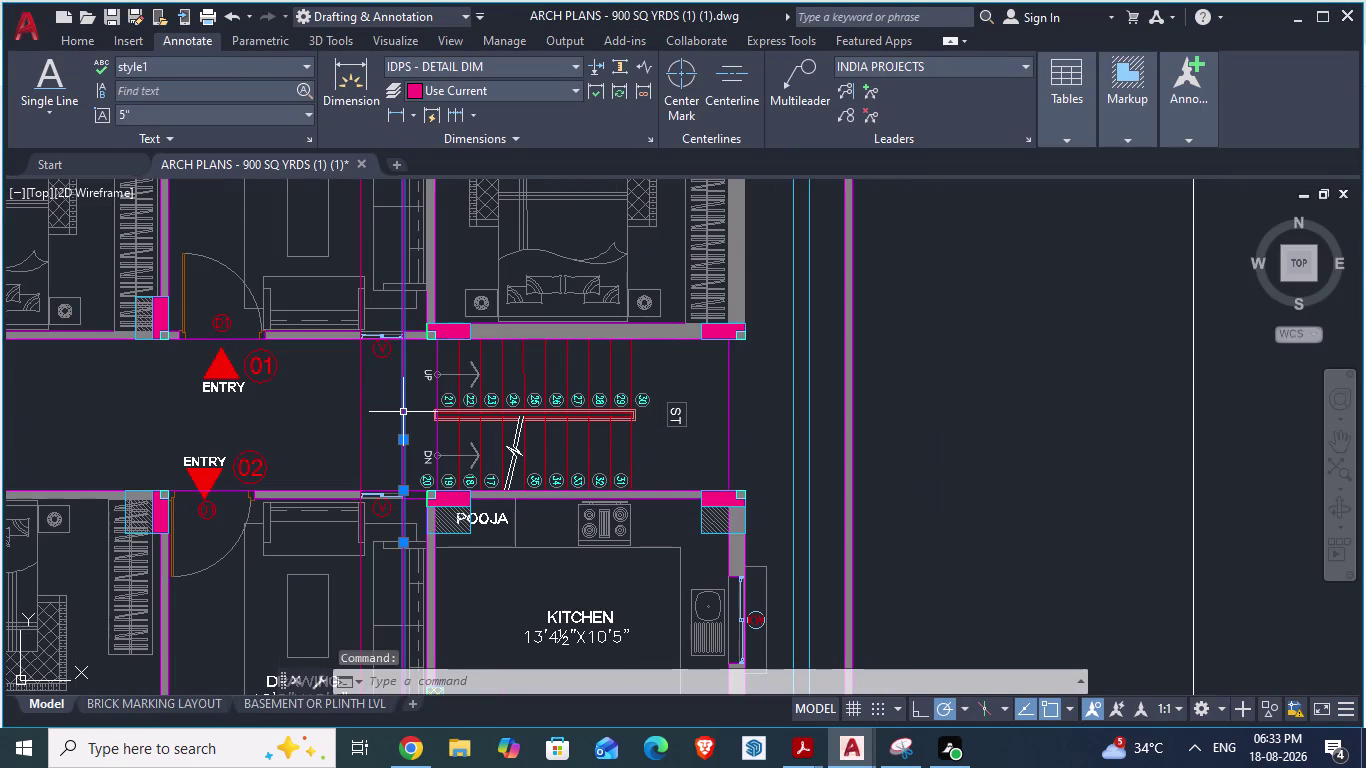
key(Delete)
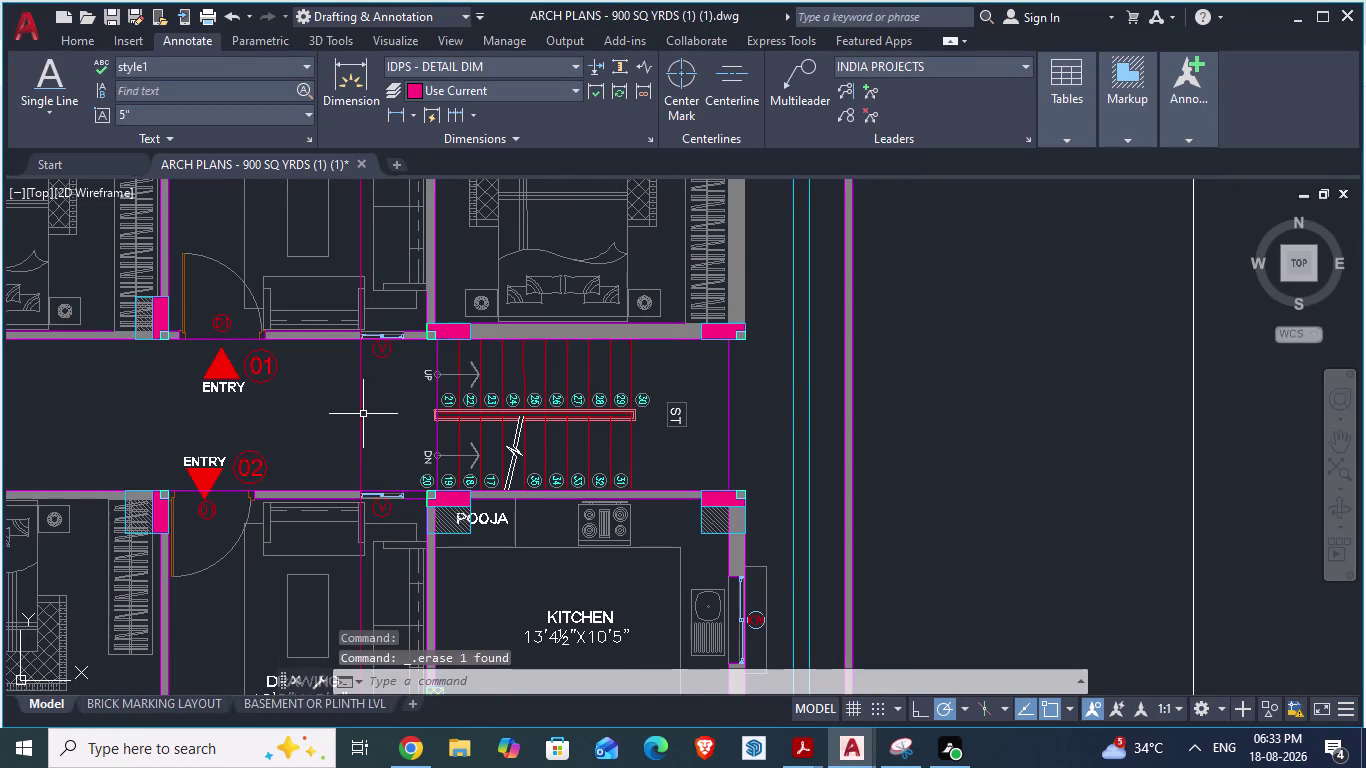
click(363, 414)
click(359, 418)
key(Delete)
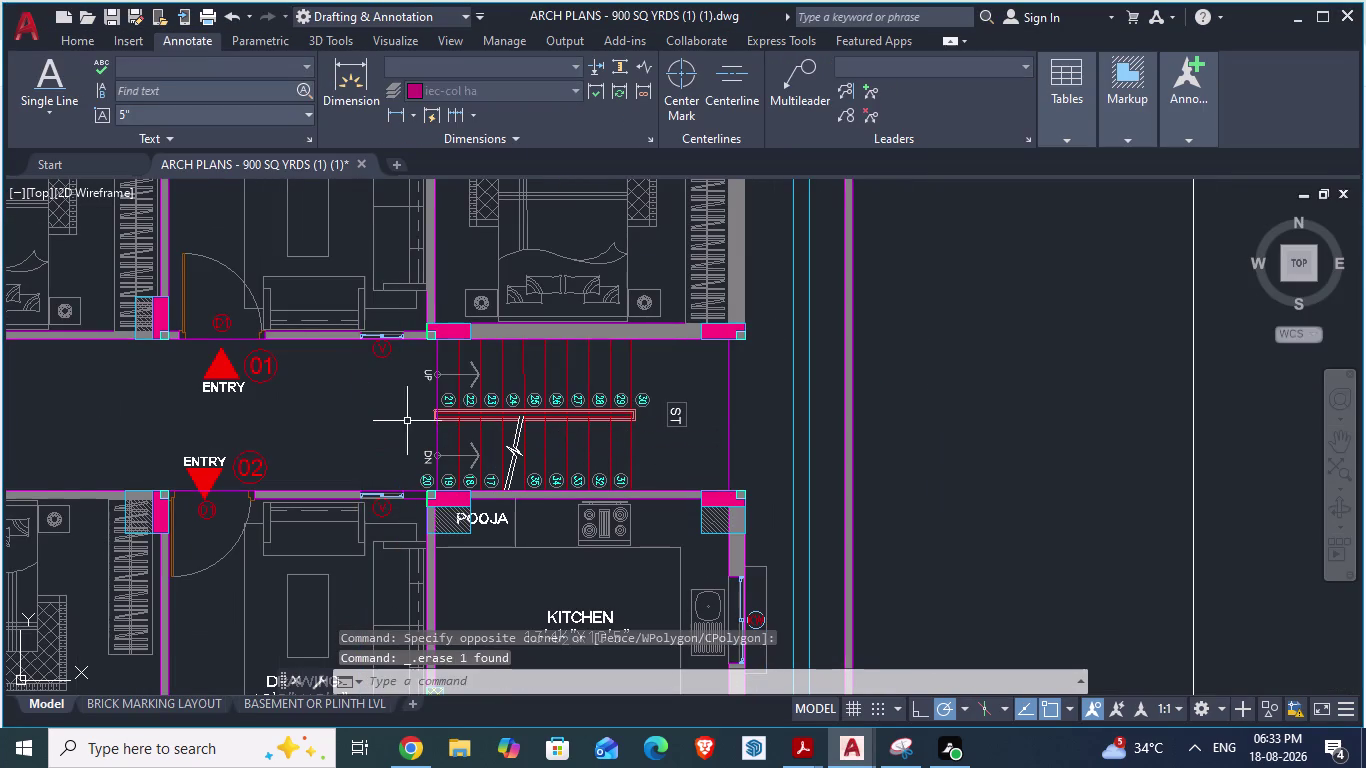
Zoom around to review the floors, then switch over to the GF_AUTOCAD drawing.
scroll(down, 3)
scroll(up, 3)
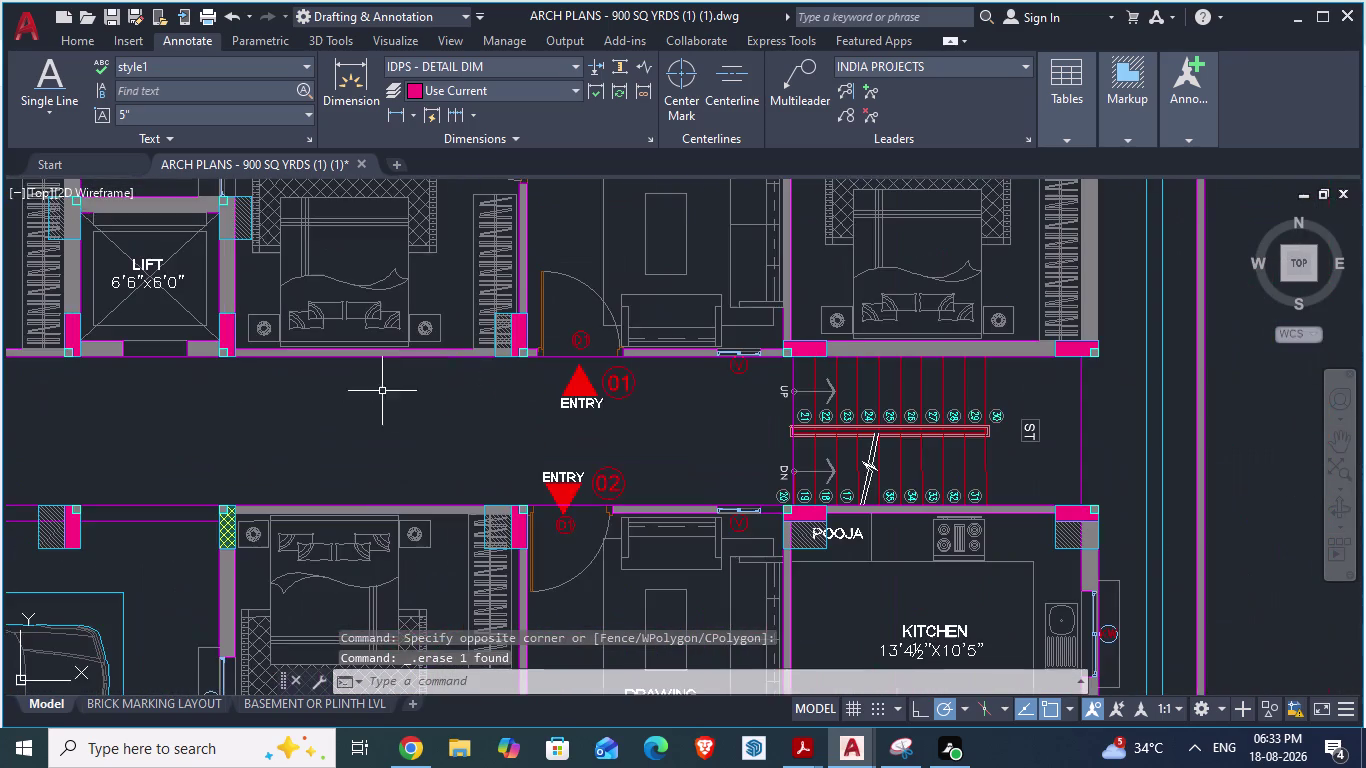
scroll(down, 3)
scroll(up, 3)
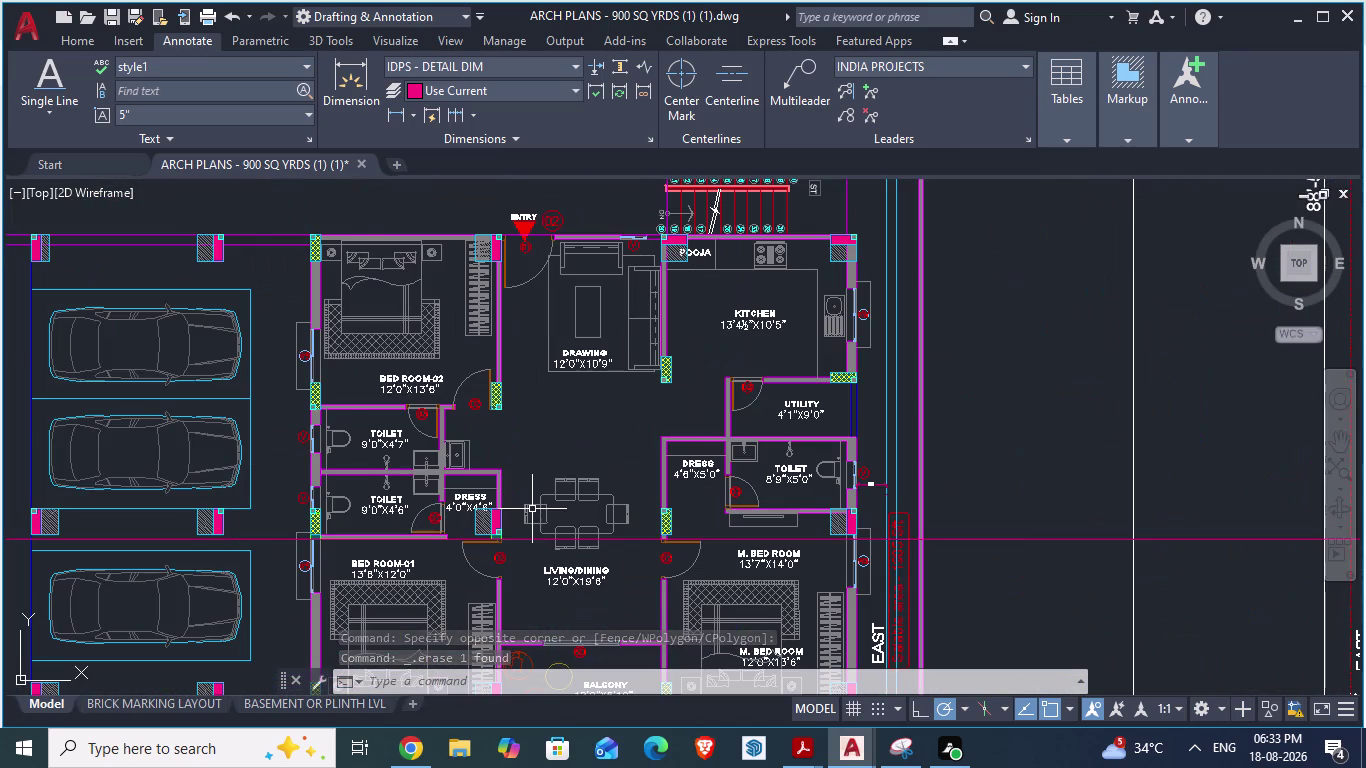
scroll(down, 3)
scroll(up, 3)
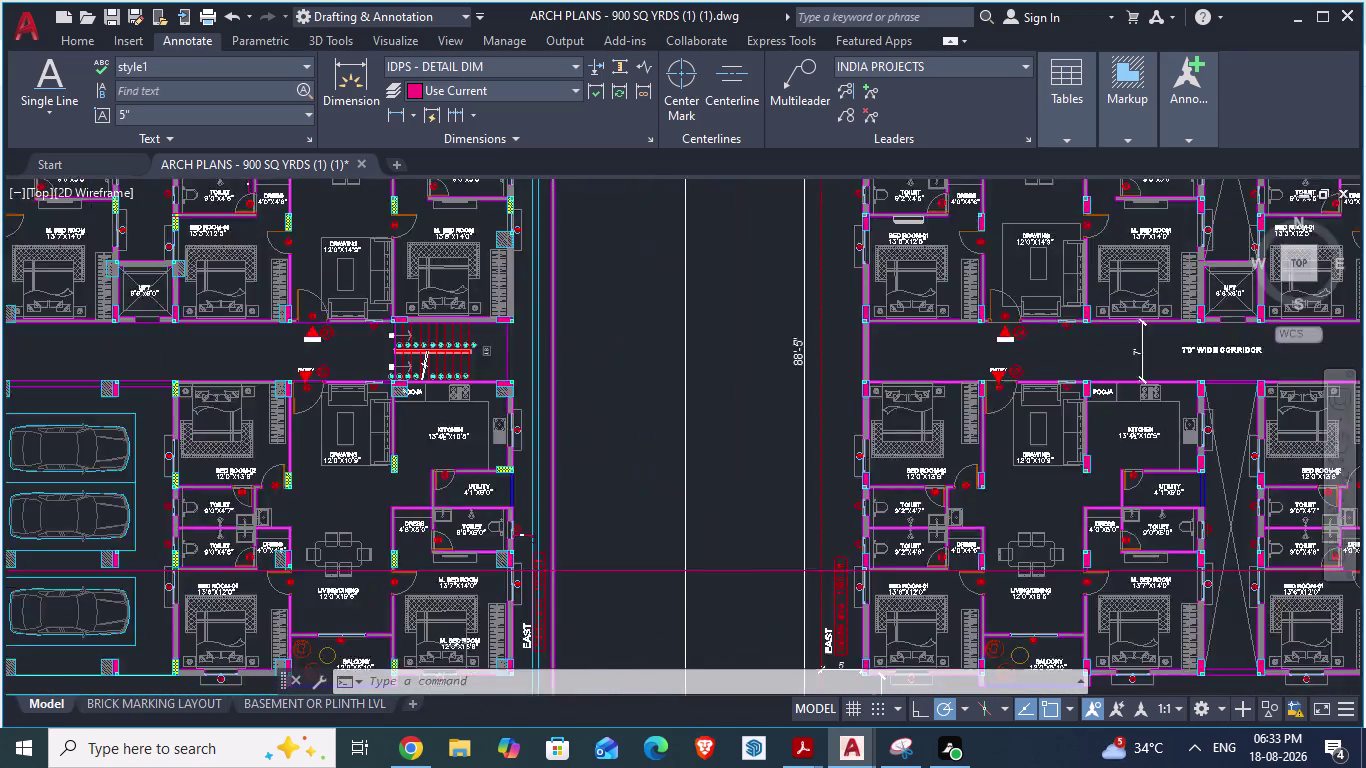
scroll(up, 3)
scroll(down, 3)
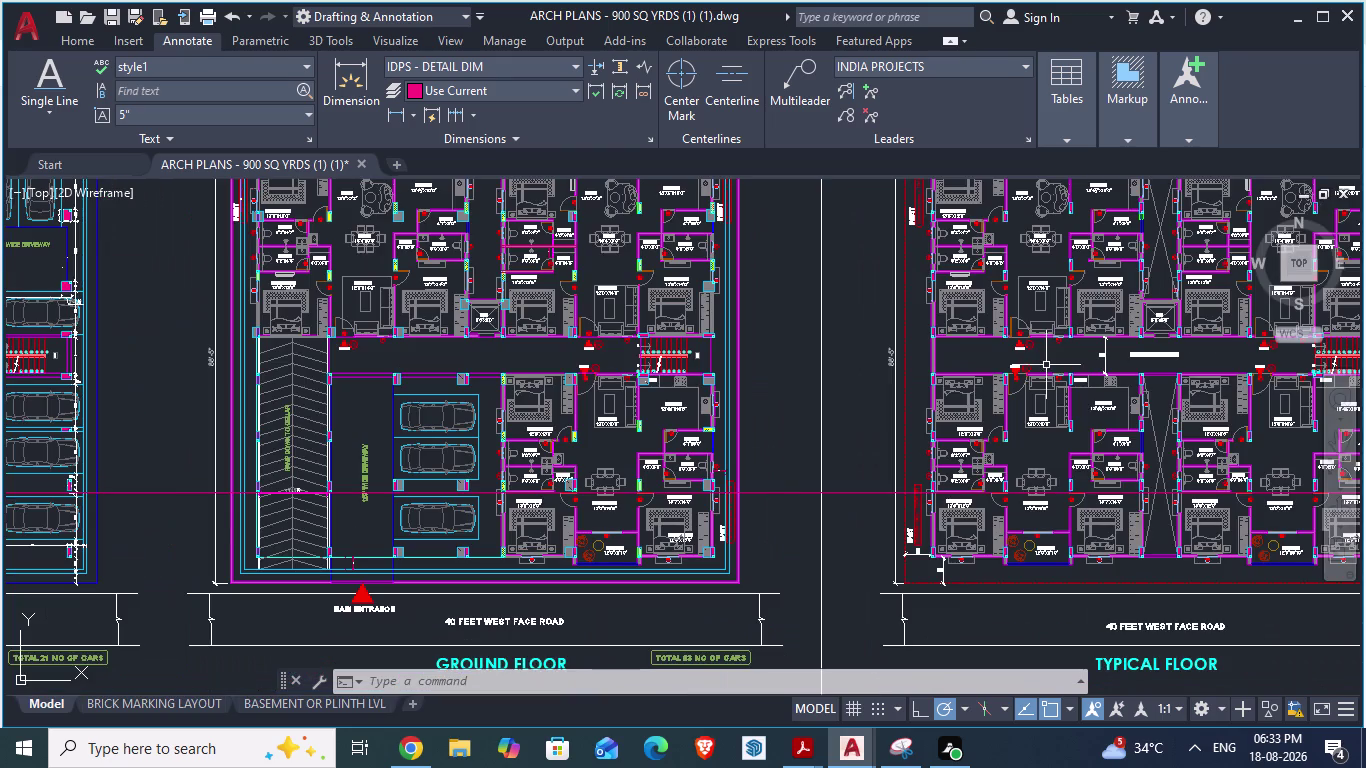
scroll(up, 3)
scroll(up, 3)
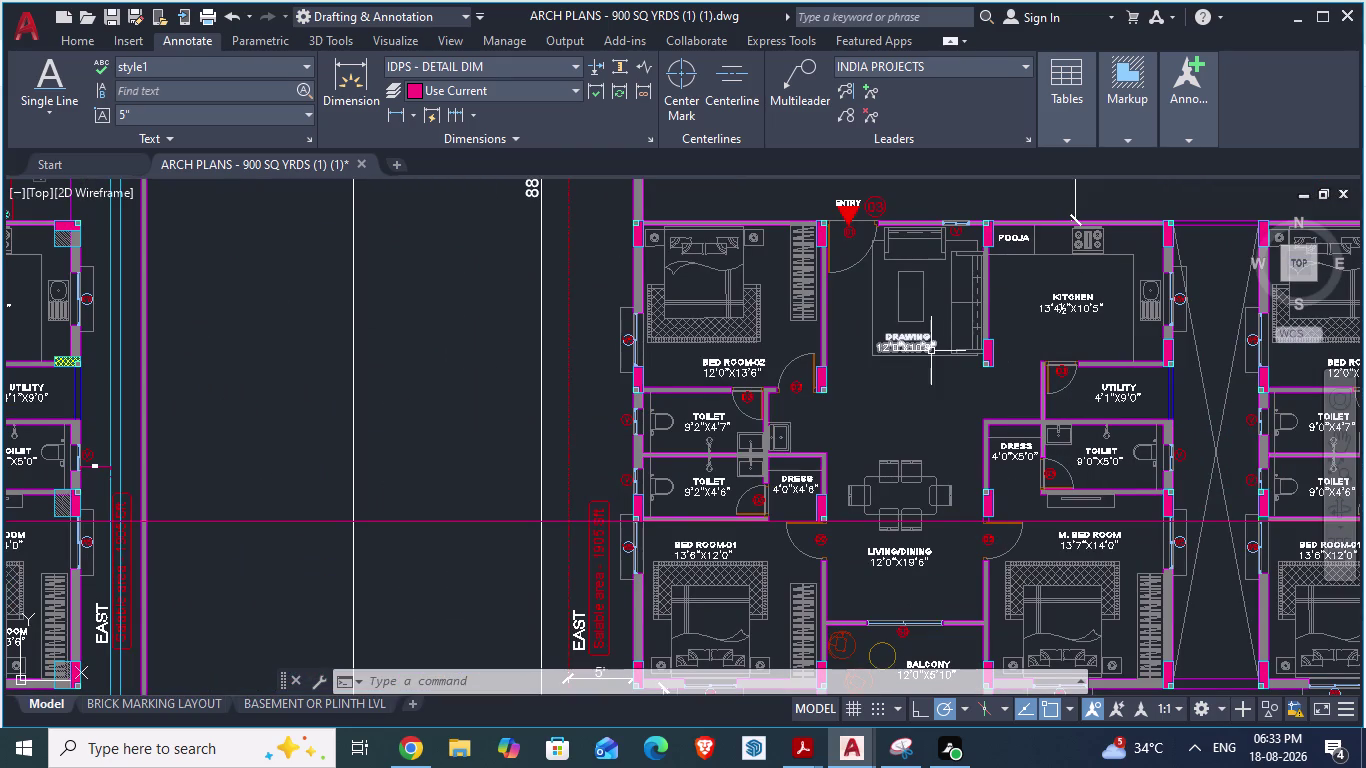
scroll(down, 3)
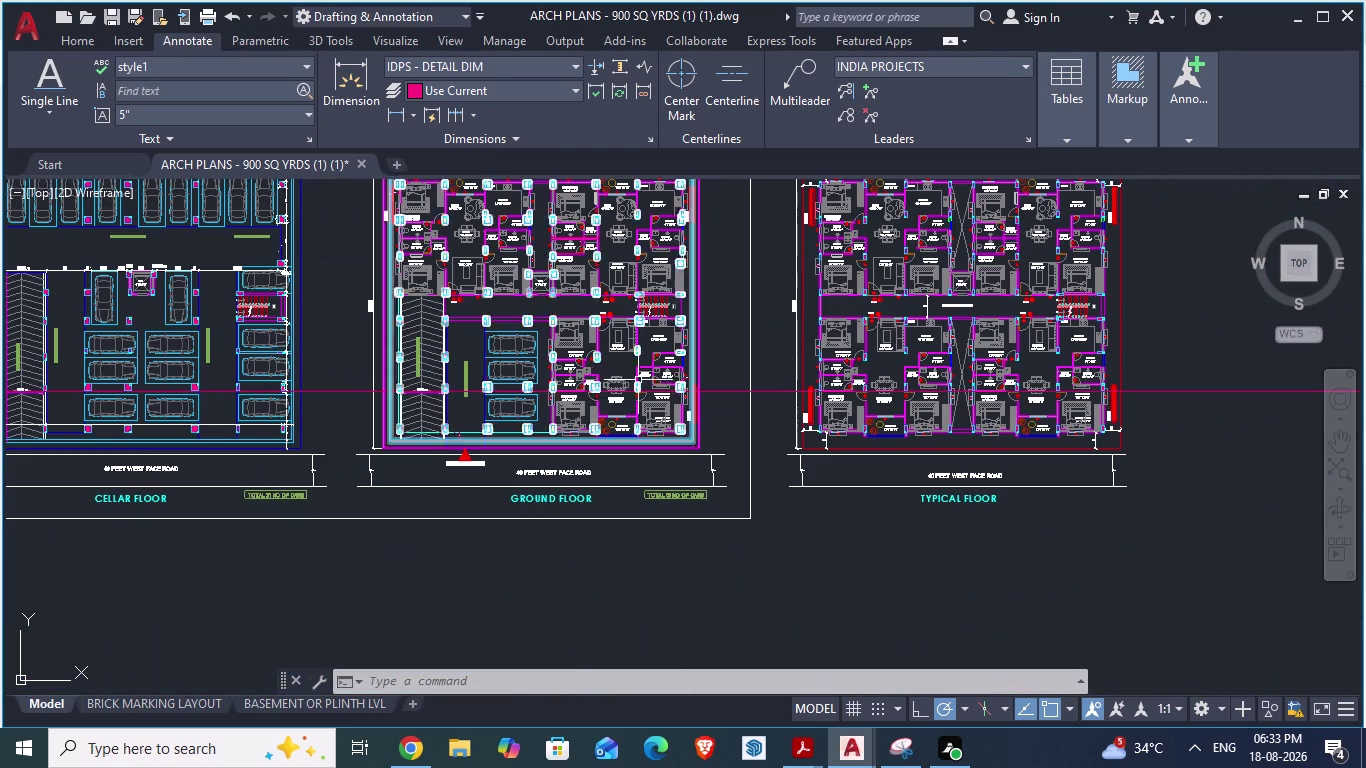
key(alt+Tab)
scroll(down, 3)
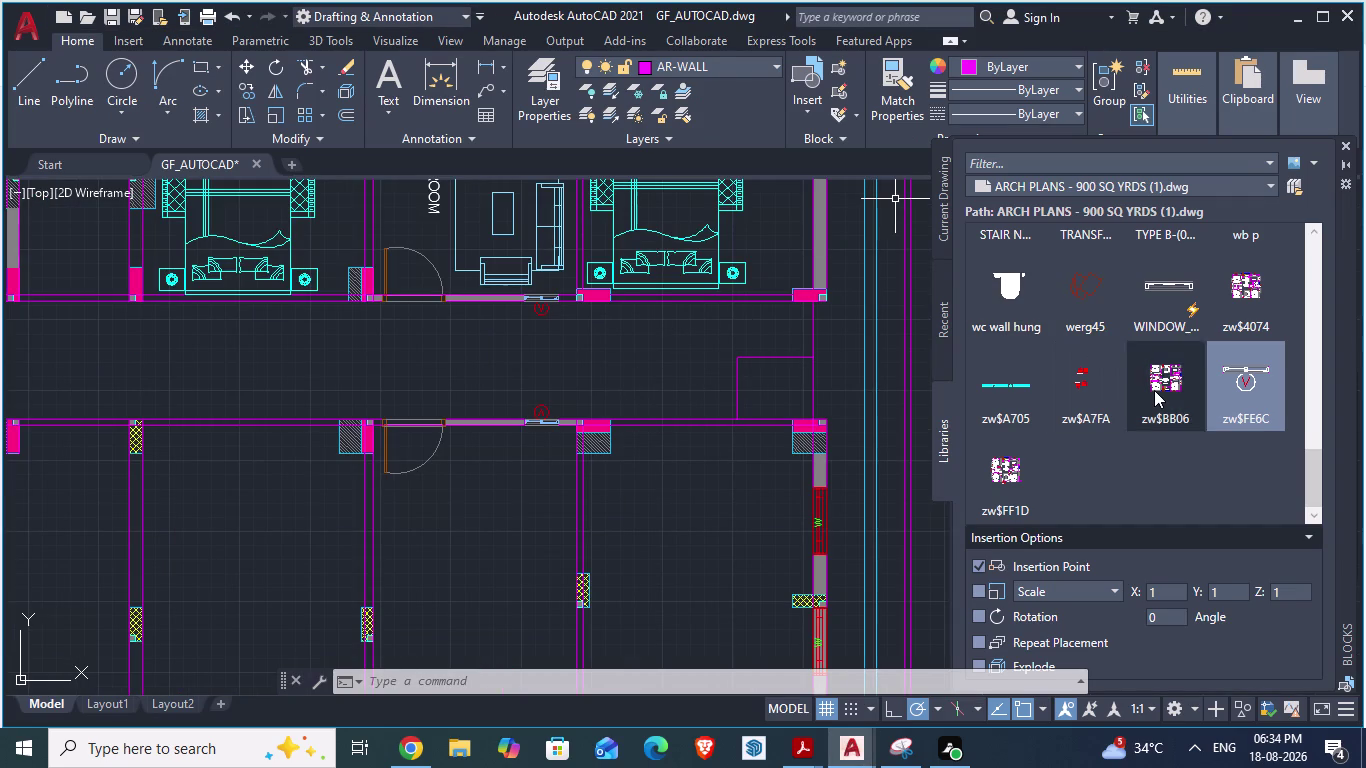
scroll(up, 3)
scroll(up, 3)
Pick block A$C5d452ff8 from the library and place it in the open floor area.
scroll(up, 3)
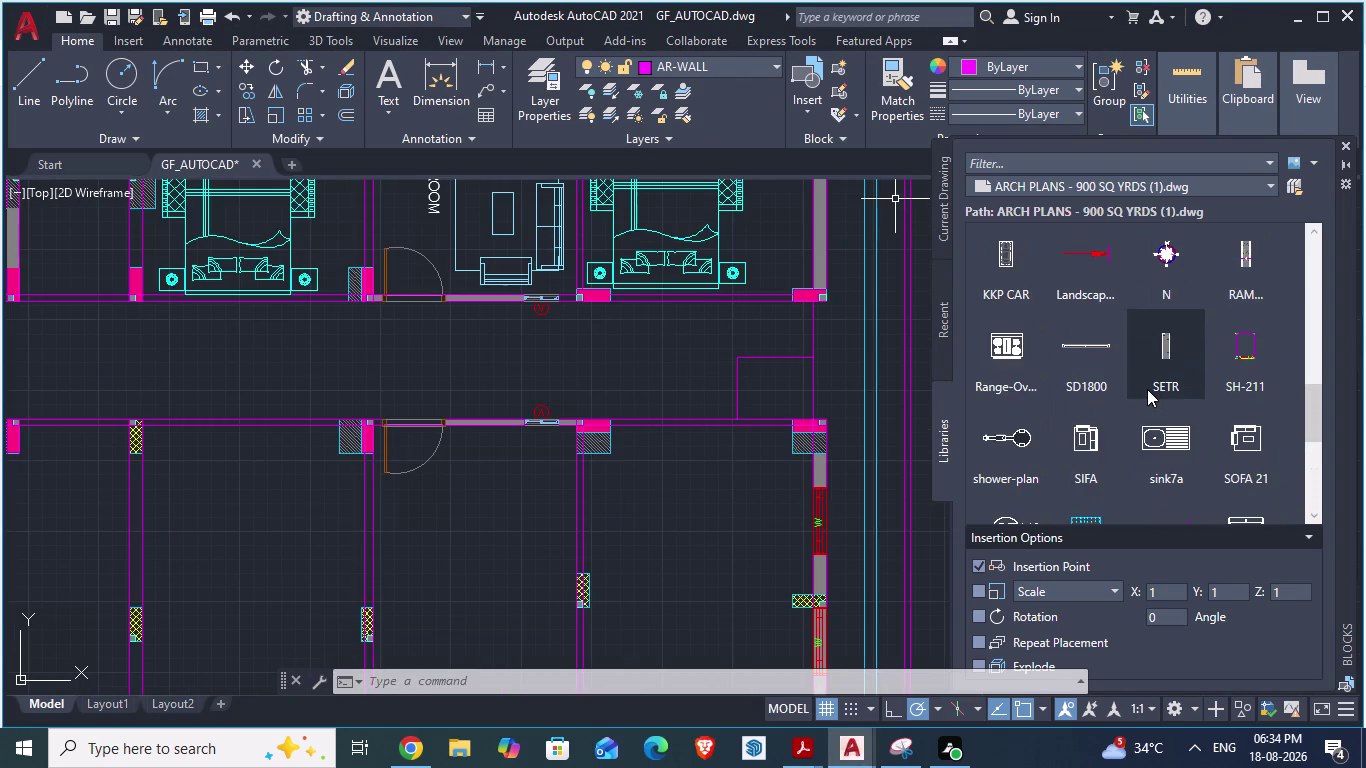
scroll(up, 3)
scroll(up, 3)
scroll(down, 3)
scroll(up, 3)
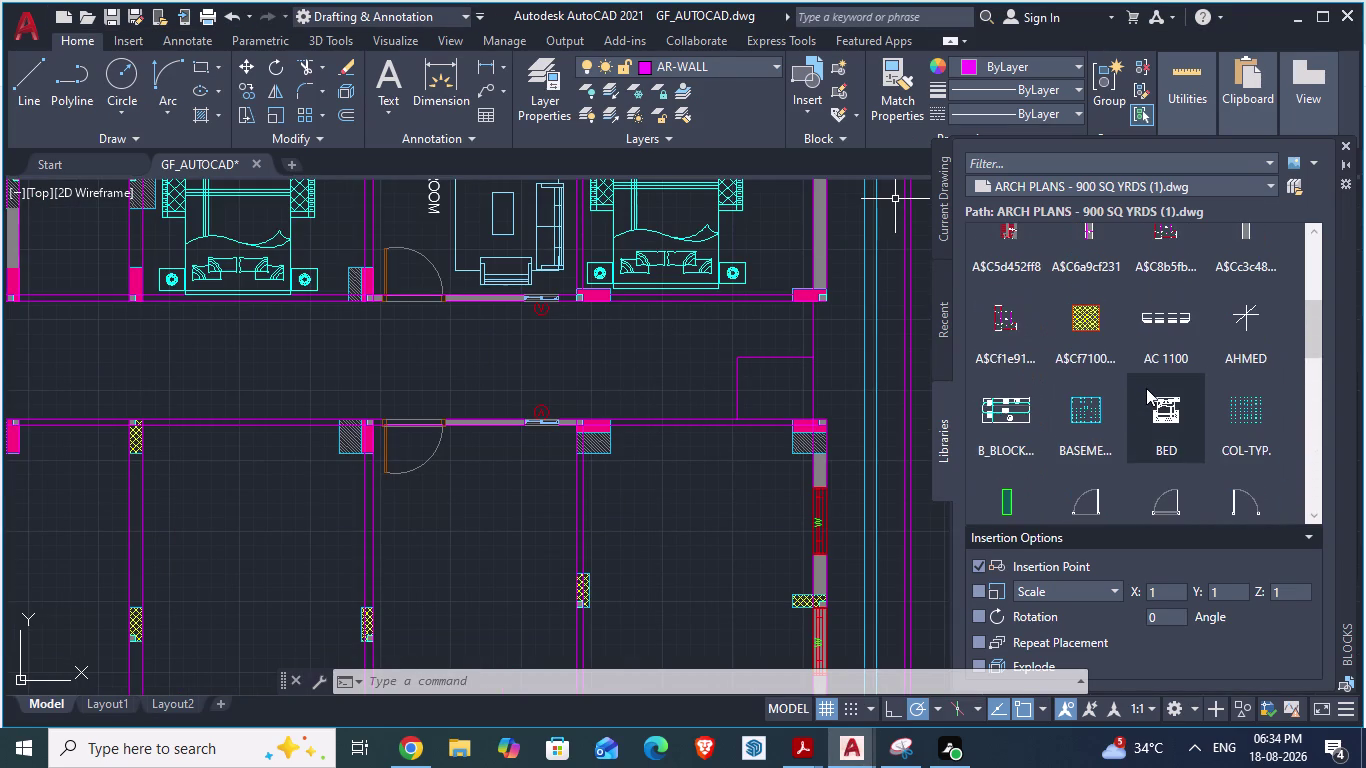
scroll(up, 3)
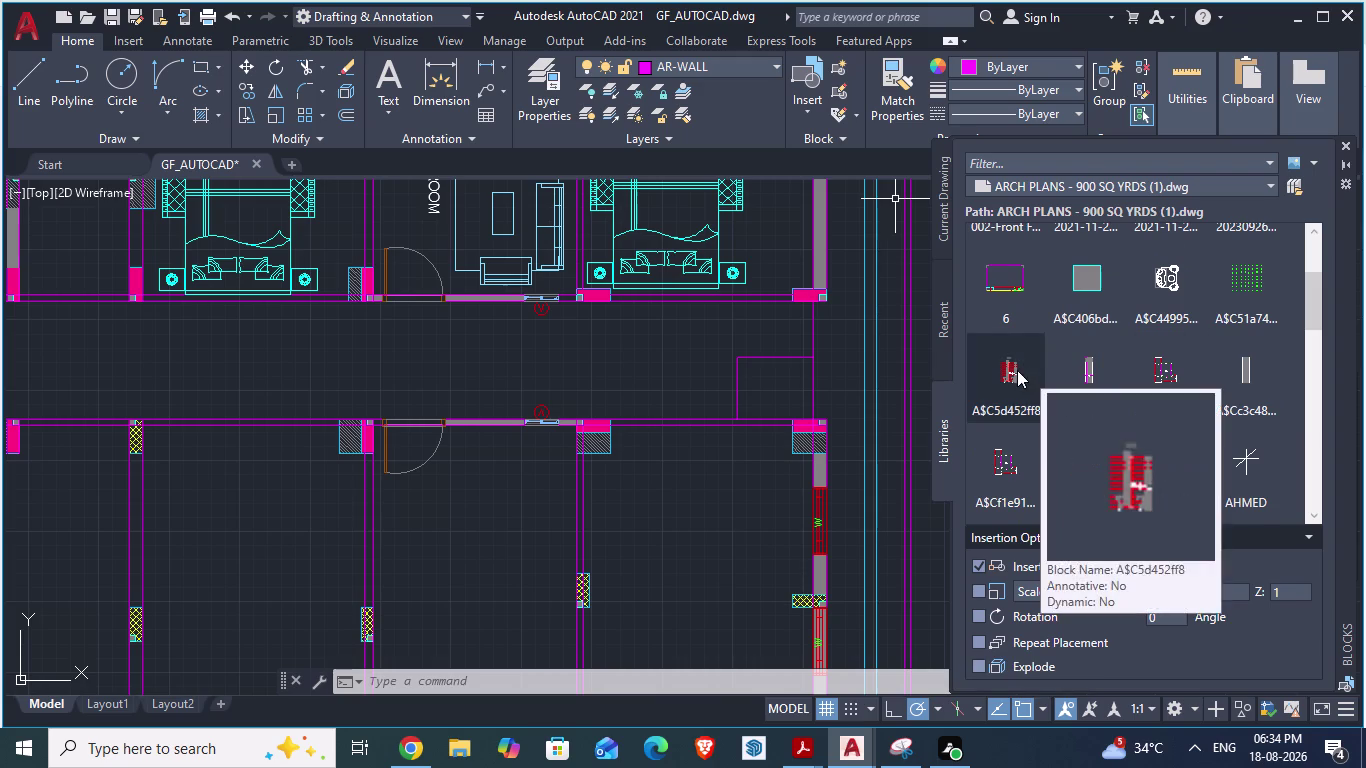
click(1017, 370)
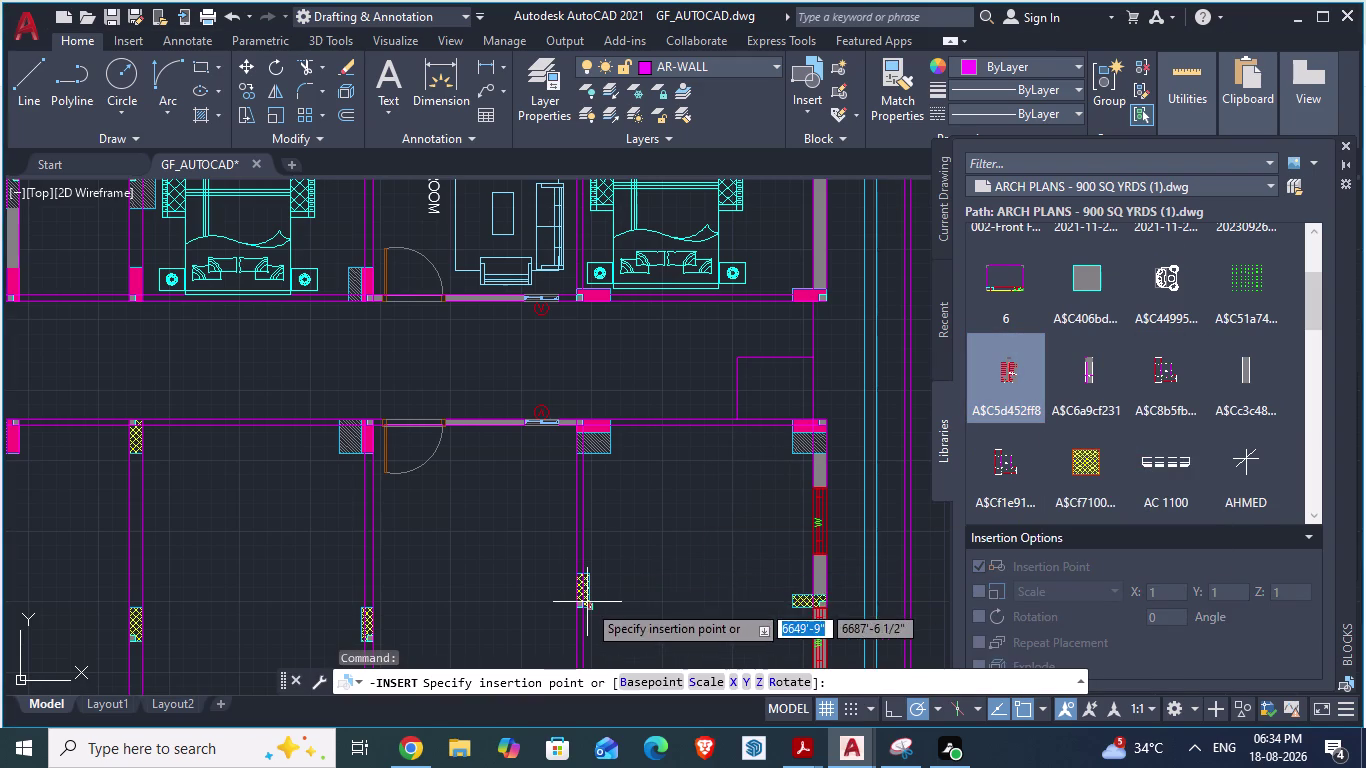
click(659, 358)
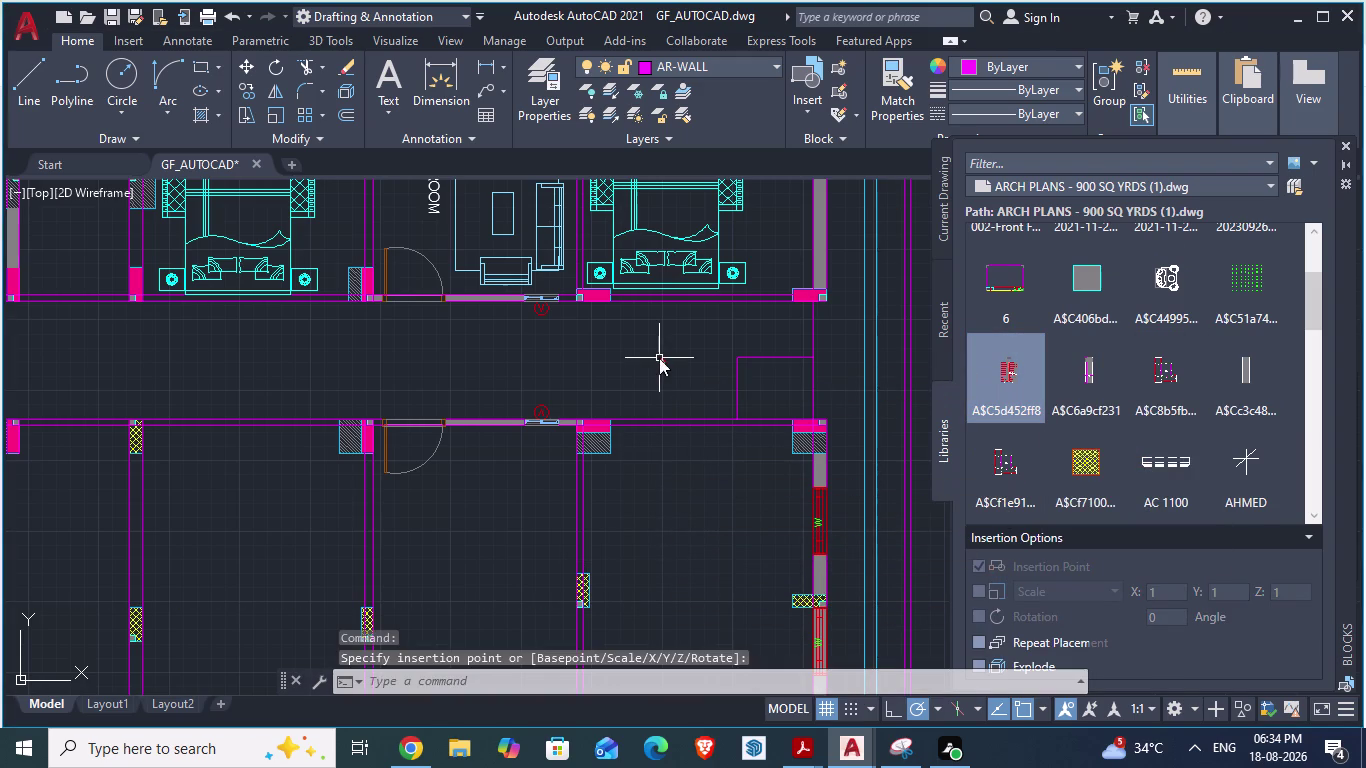
Hide the block library panel and zoom to the placed staircase.
scroll(up, 3)
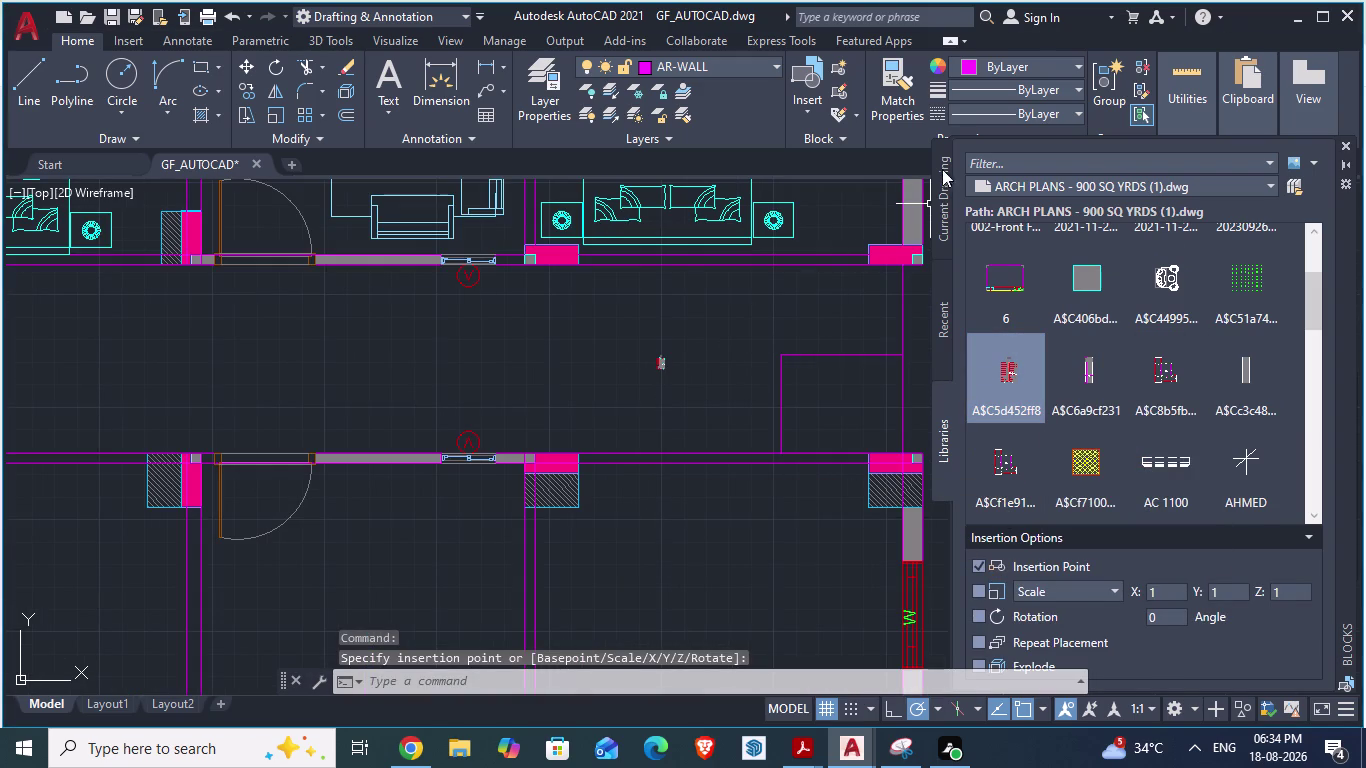
click(1340, 139)
scroll(up, 3)
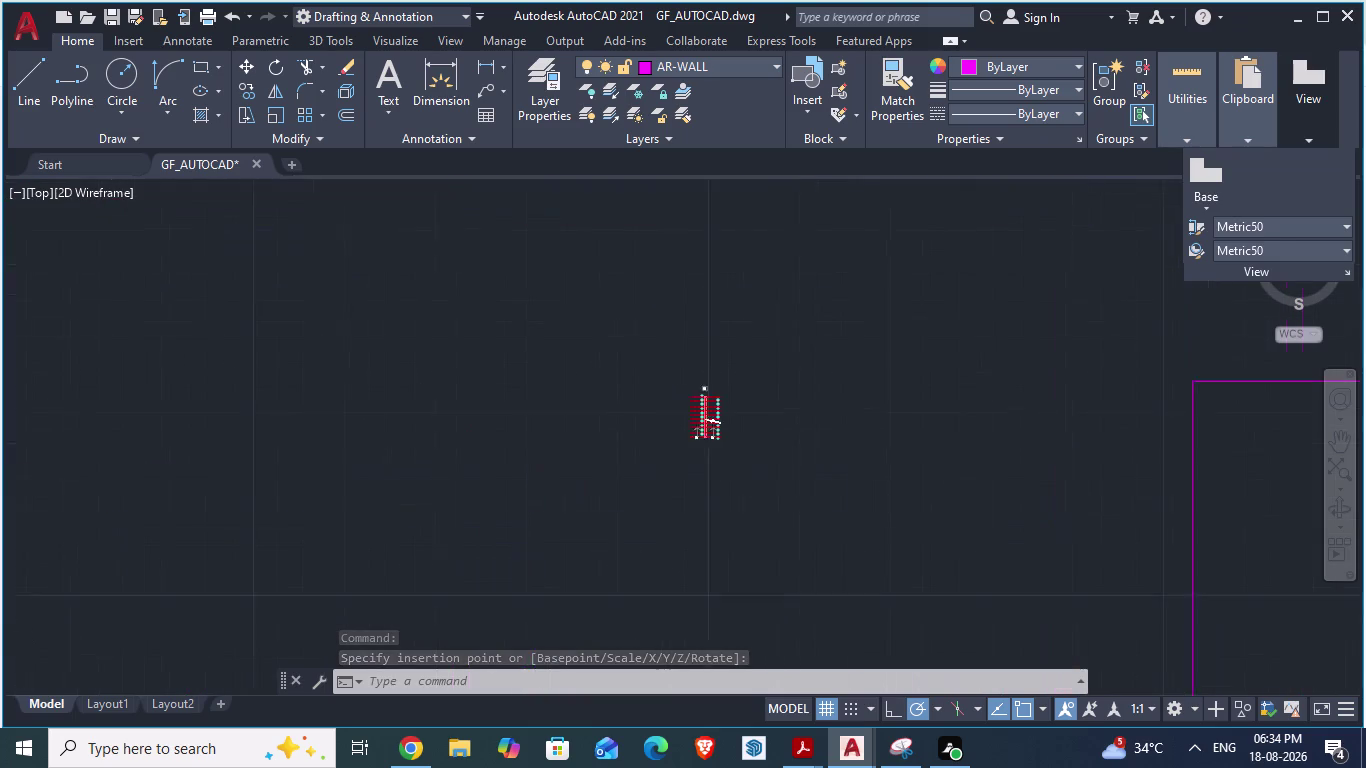
scroll(up, 3)
scroll(down, 3)
scroll(down, 3)
scroll(up, 3)
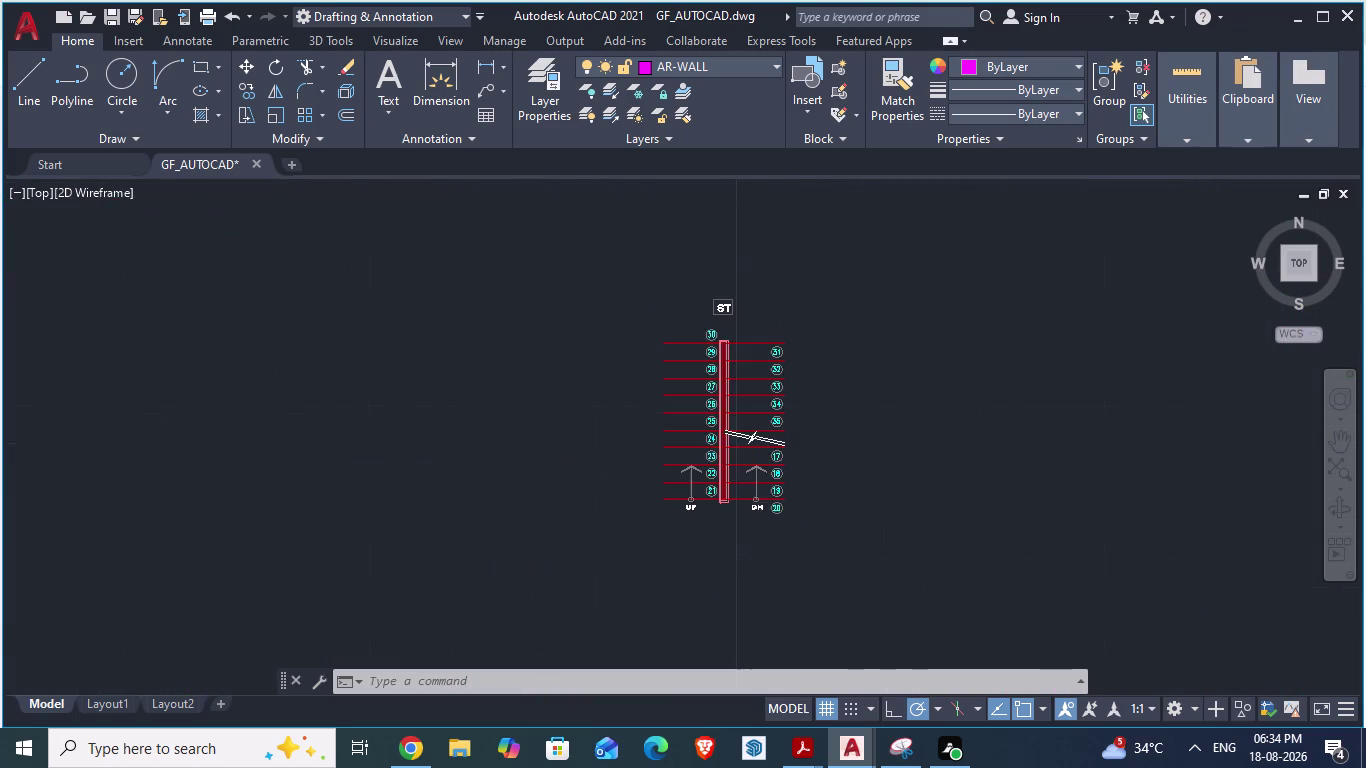
Select the staircase block and start scaling it, then cancel.
click(720, 449)
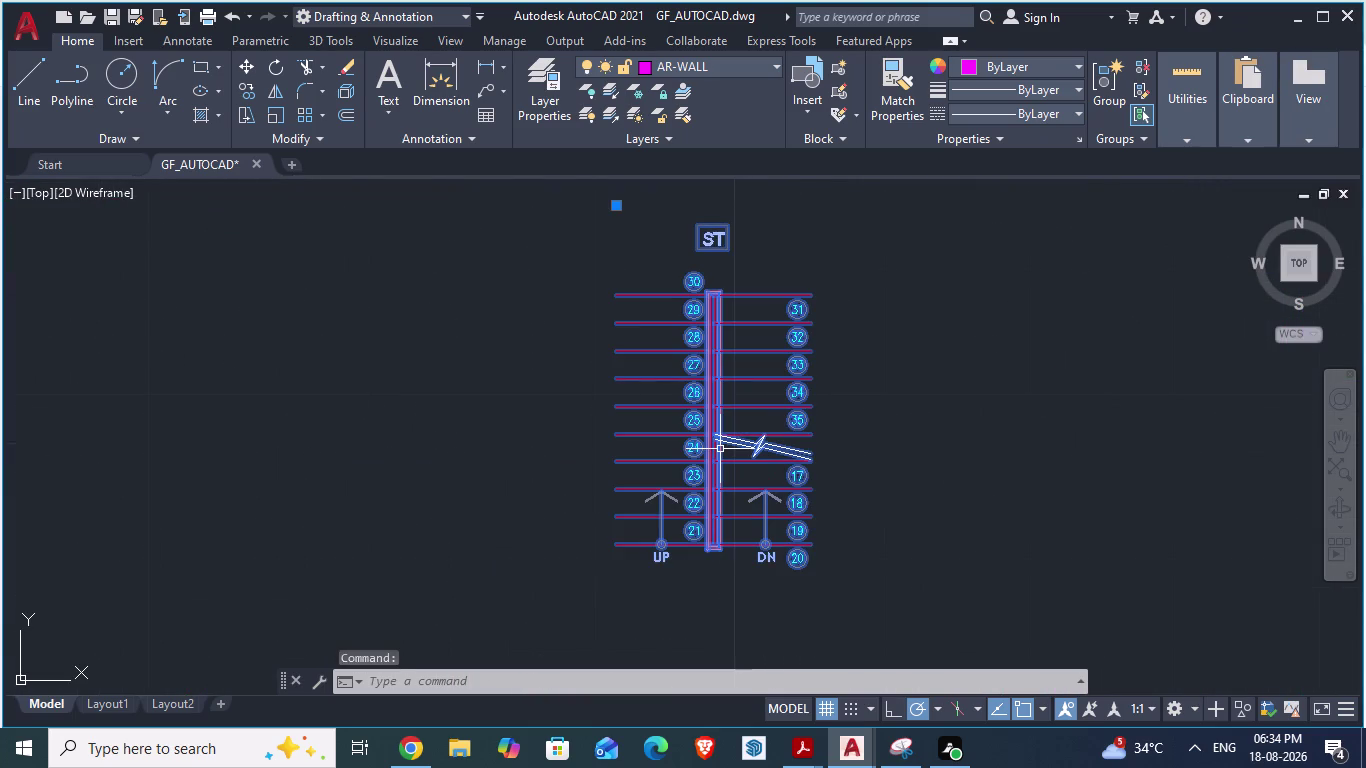
text(sca)
key(Return)
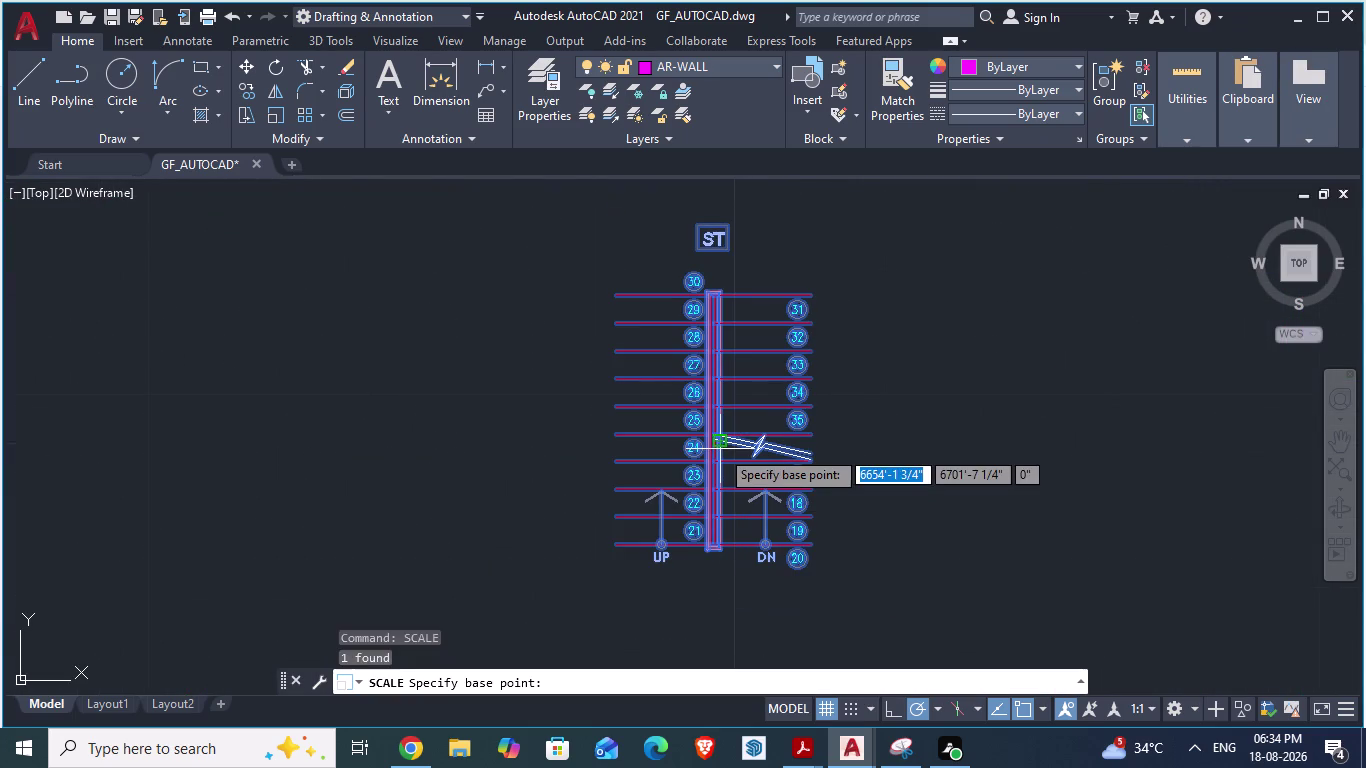
scroll(down, 3)
key(Escape)
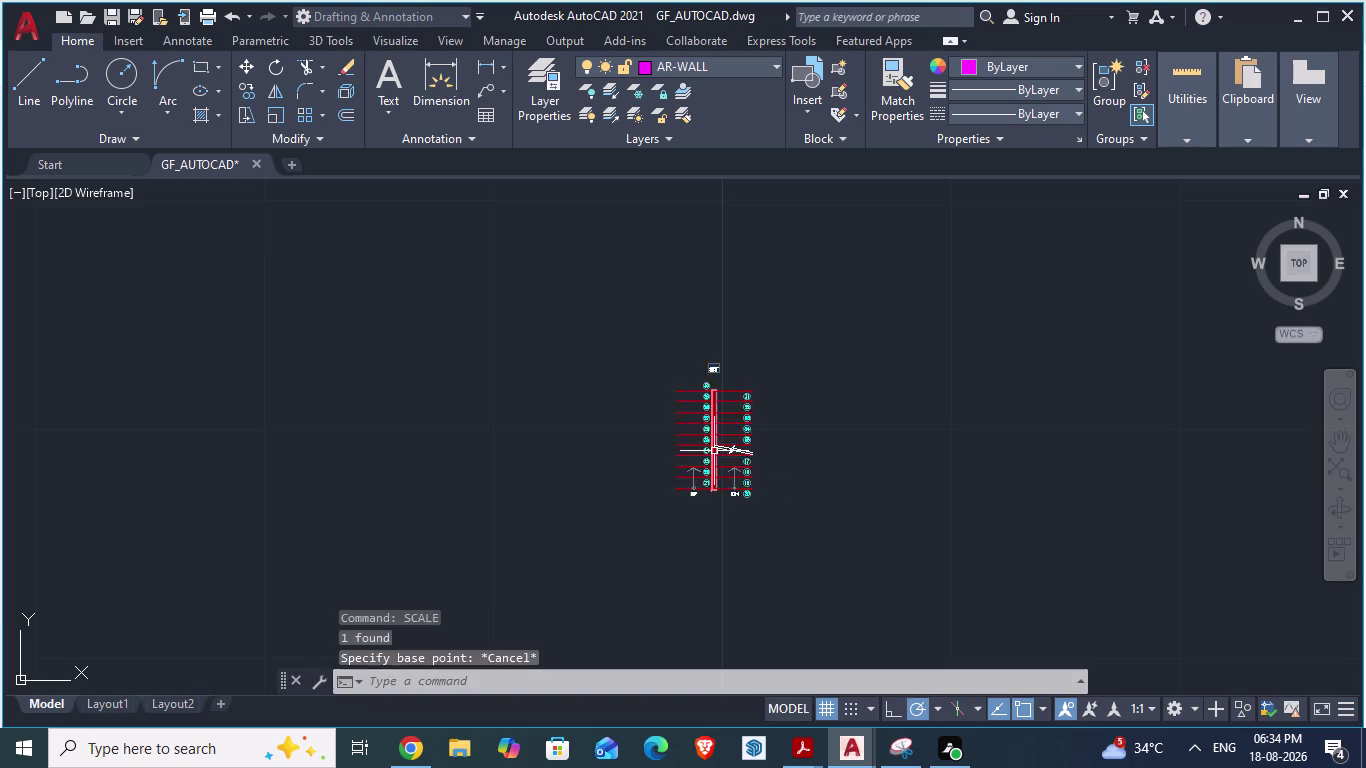
Rotate the staircase block so it lies horizontally.
click(701, 441)
text(ro)
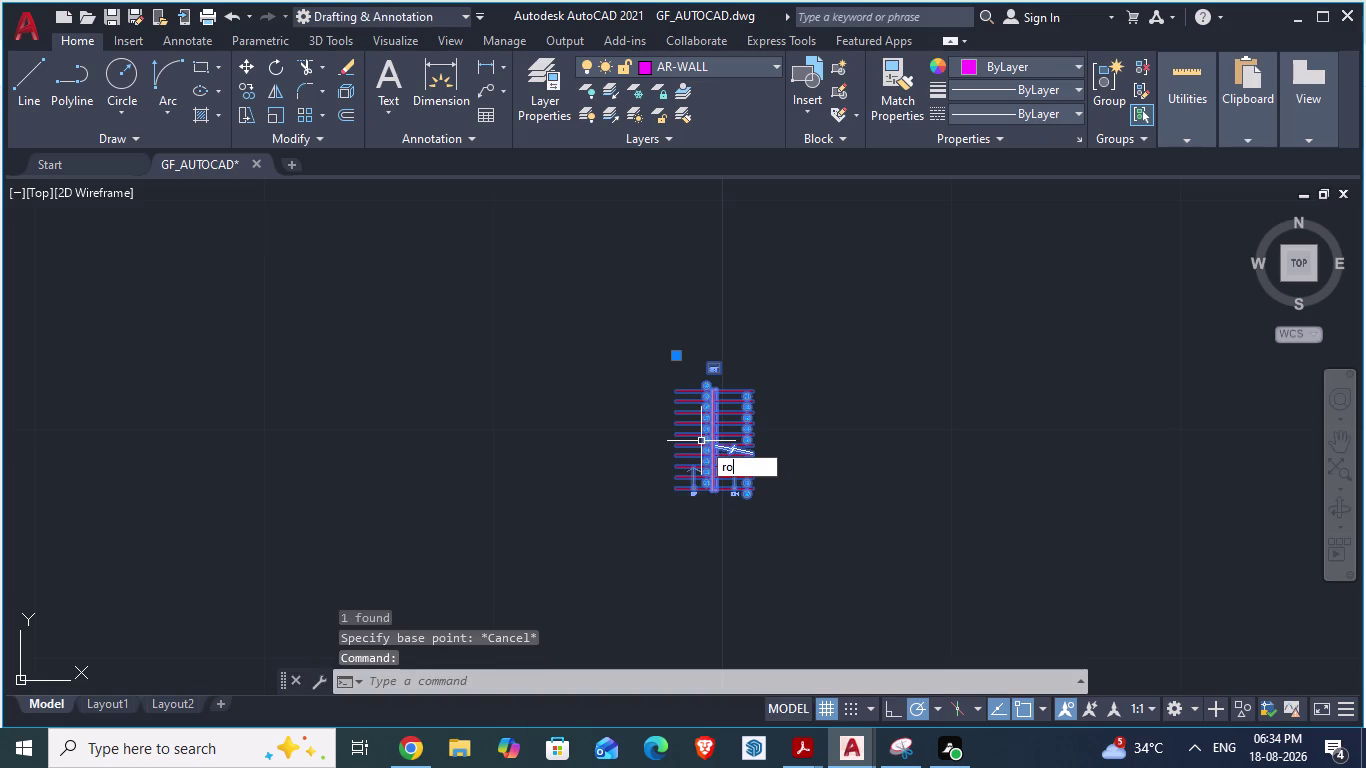
key(Return)
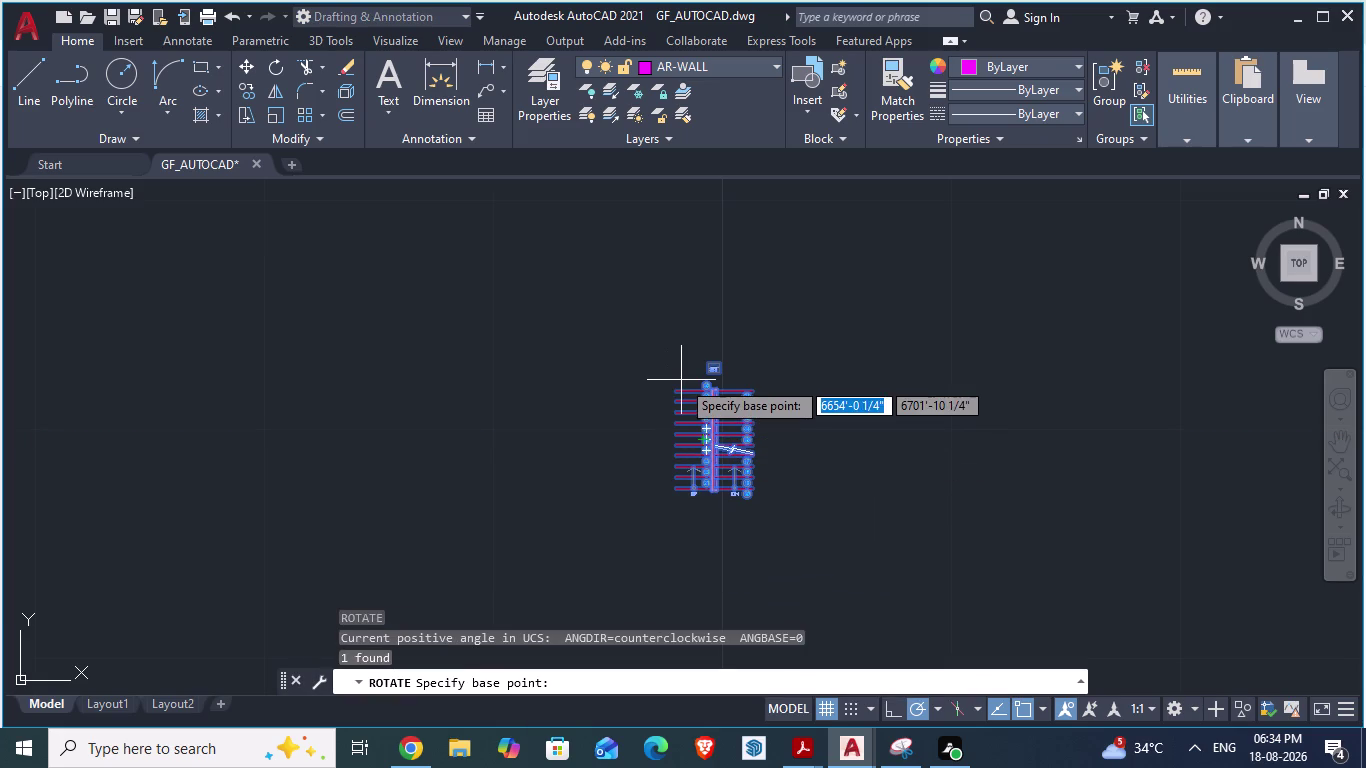
drag(679, 384, 808, 400)
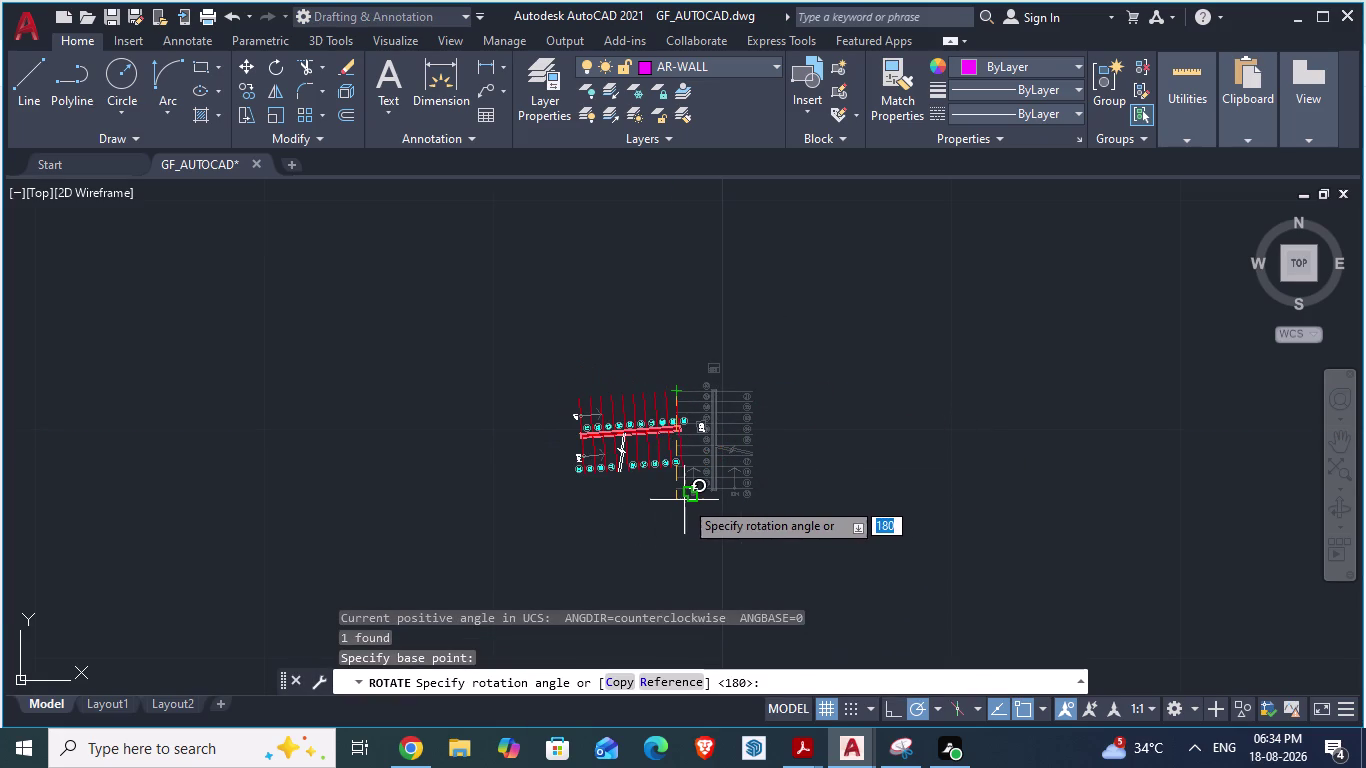
click(666, 510)
key(Return)
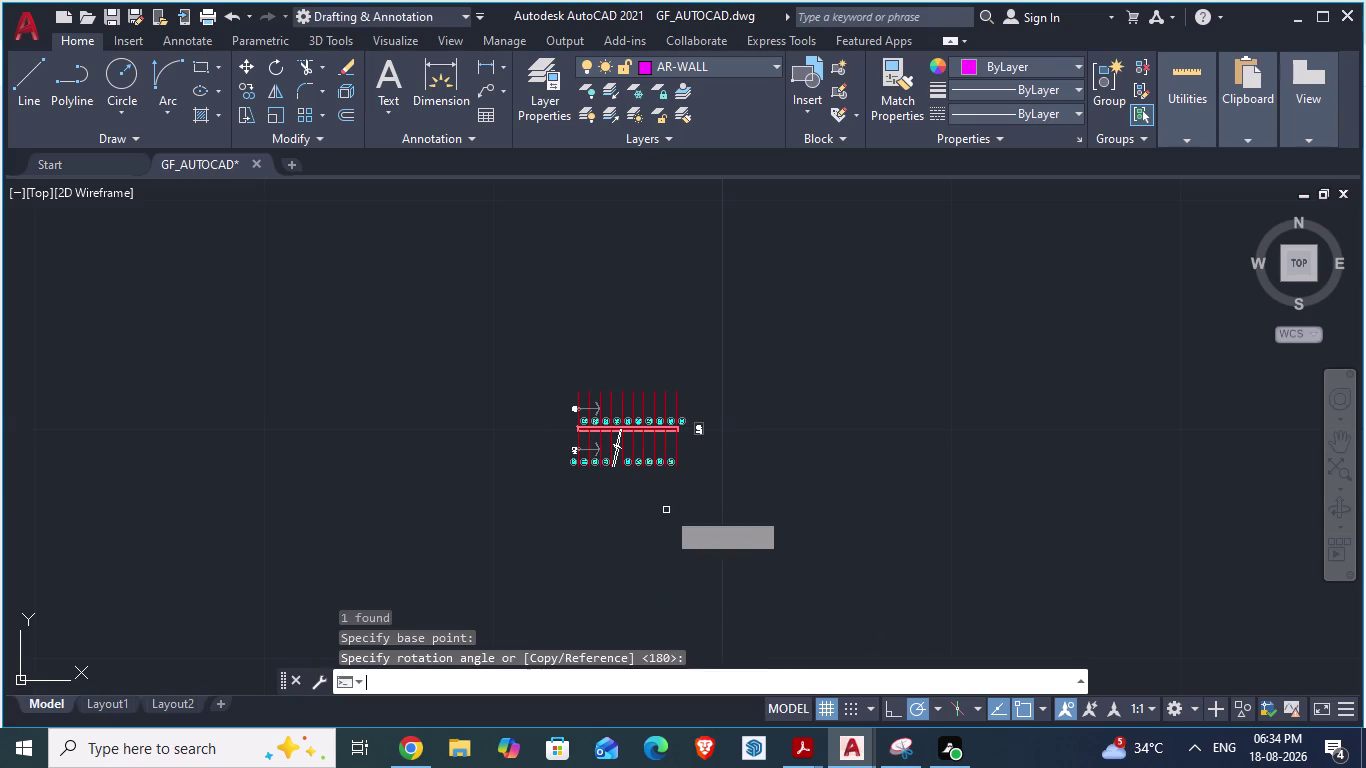
scroll(down, 3)
scroll(down, 3)
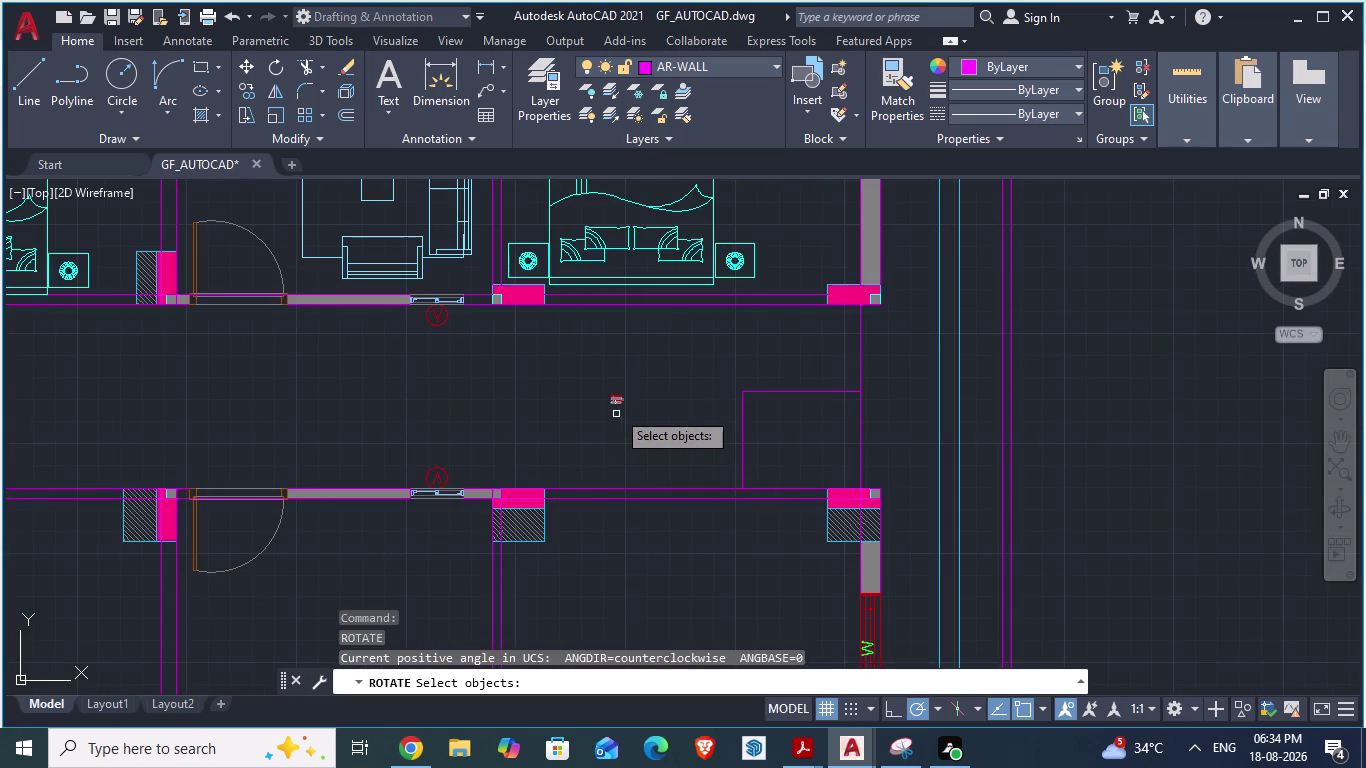
Select the staircase block and its stair lines for turning.
click(614, 402)
key(m)
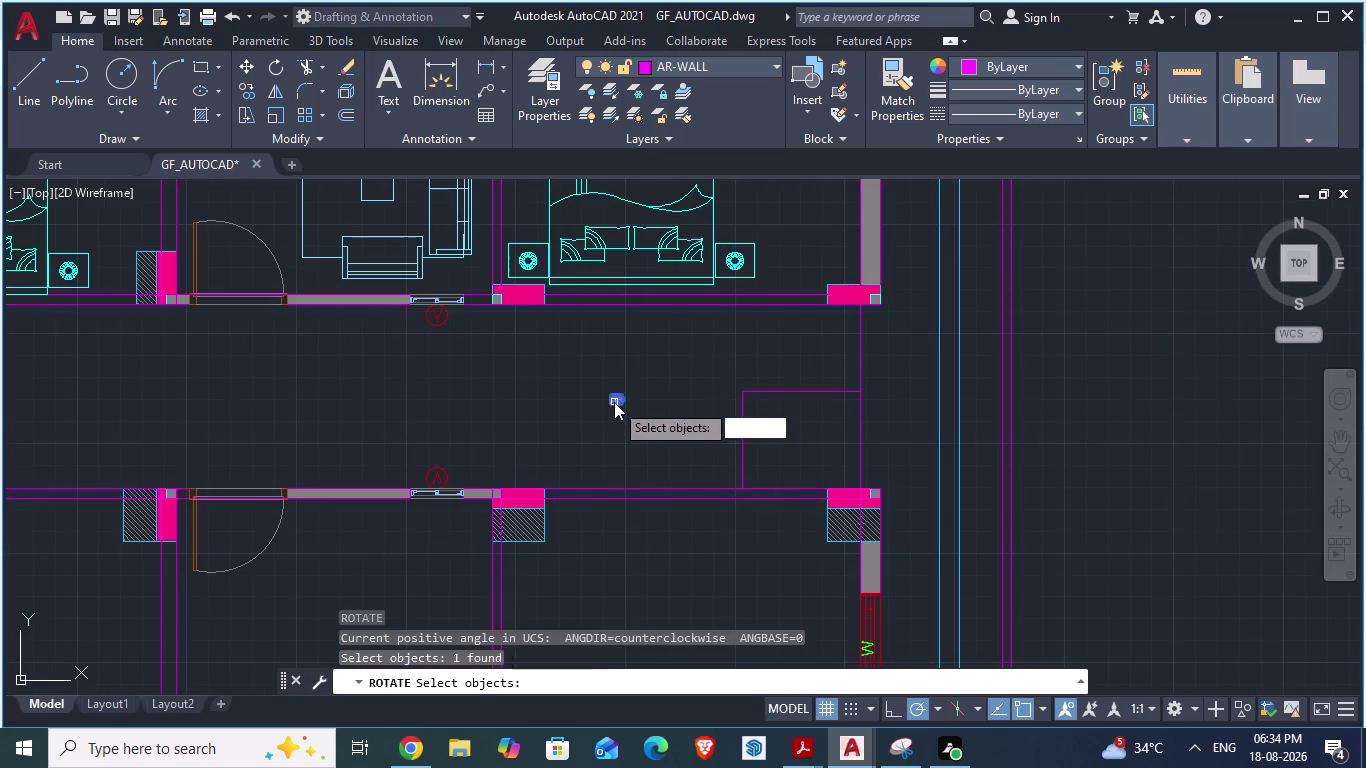
key(Return)
scroll(up, 3)
scroll(up, 3)
scroll(down, 3)
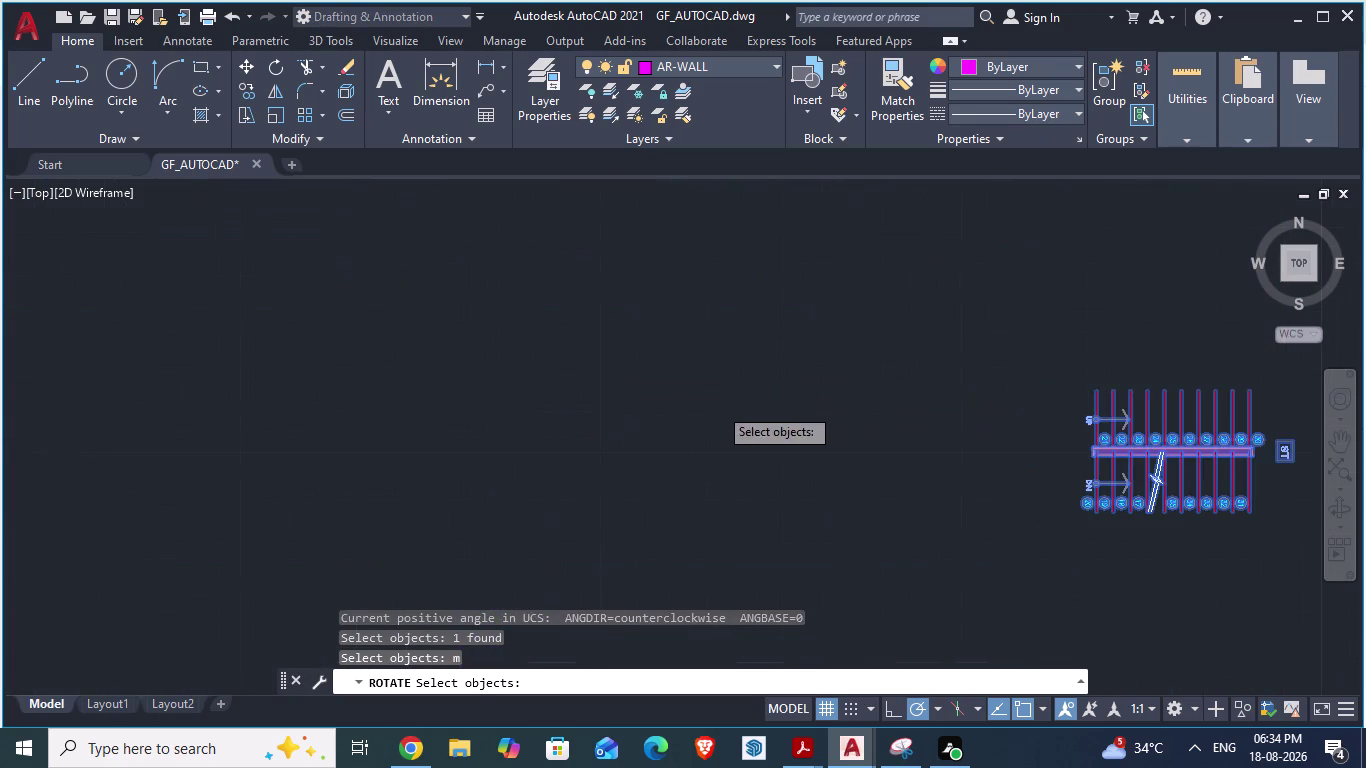
scroll(up, 3)
scroll(up, 3)
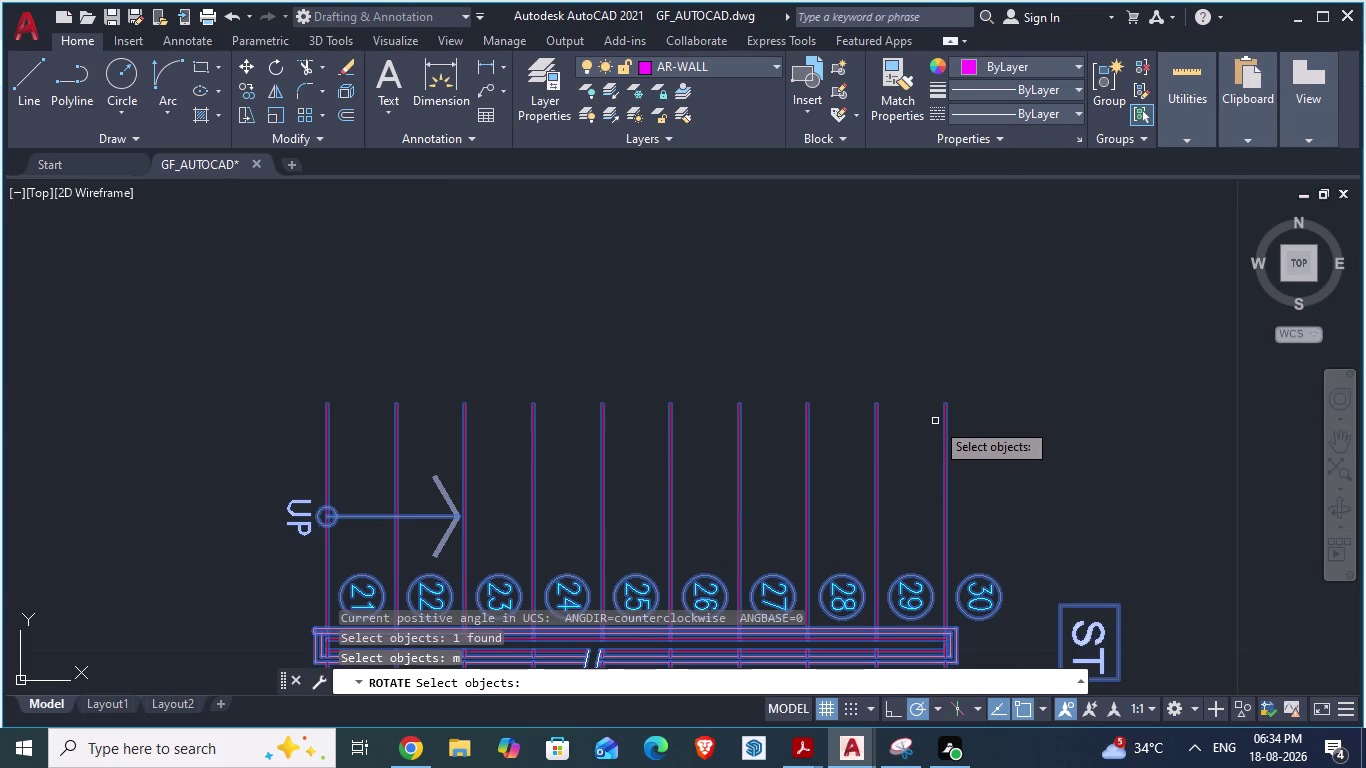
click(935, 421)
click(944, 422)
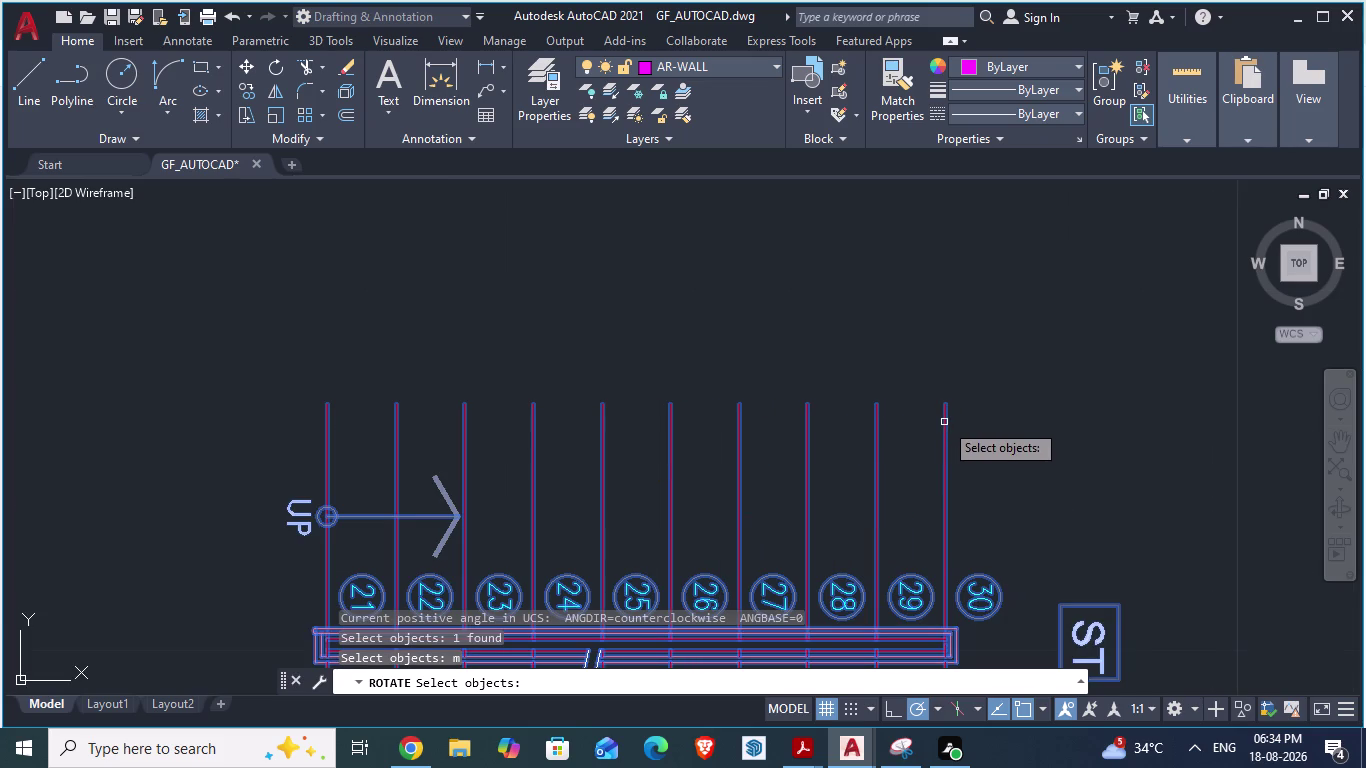
key(Return)
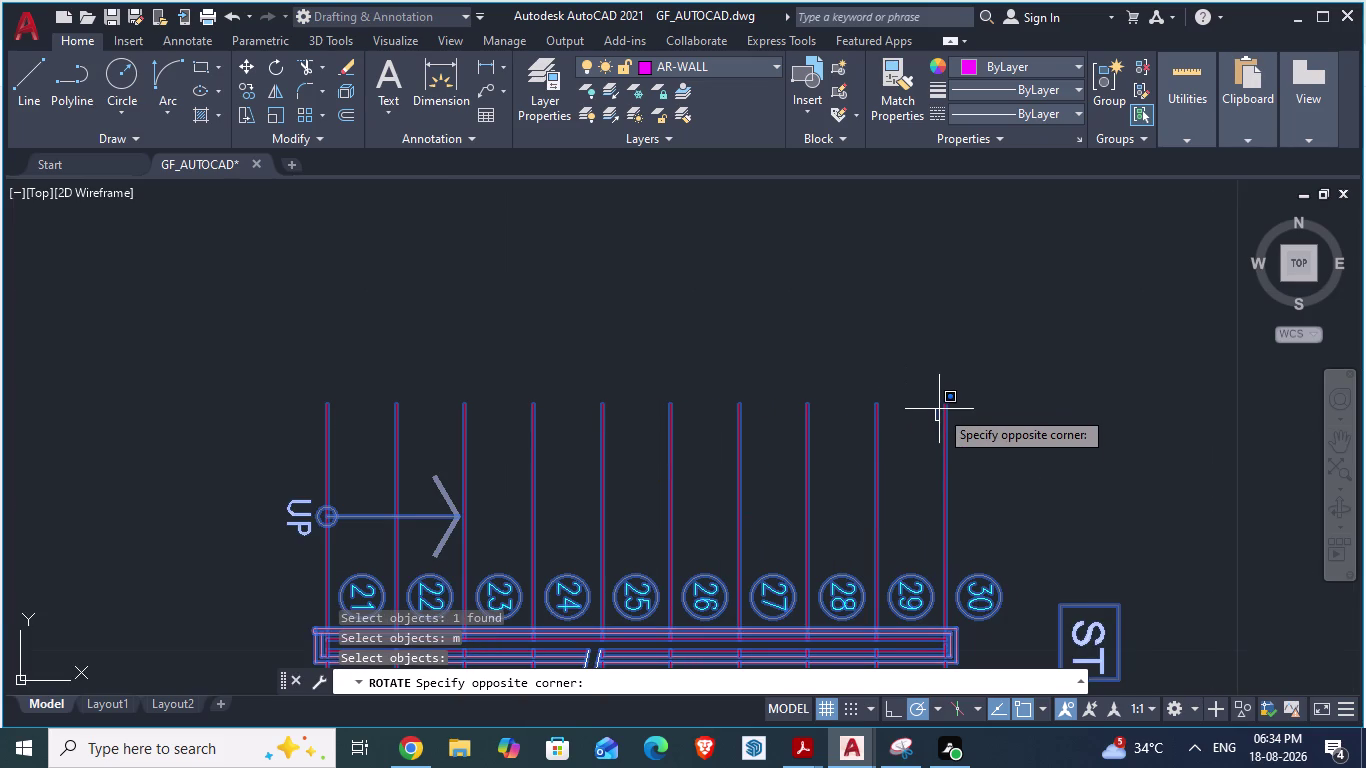
key(Escape)
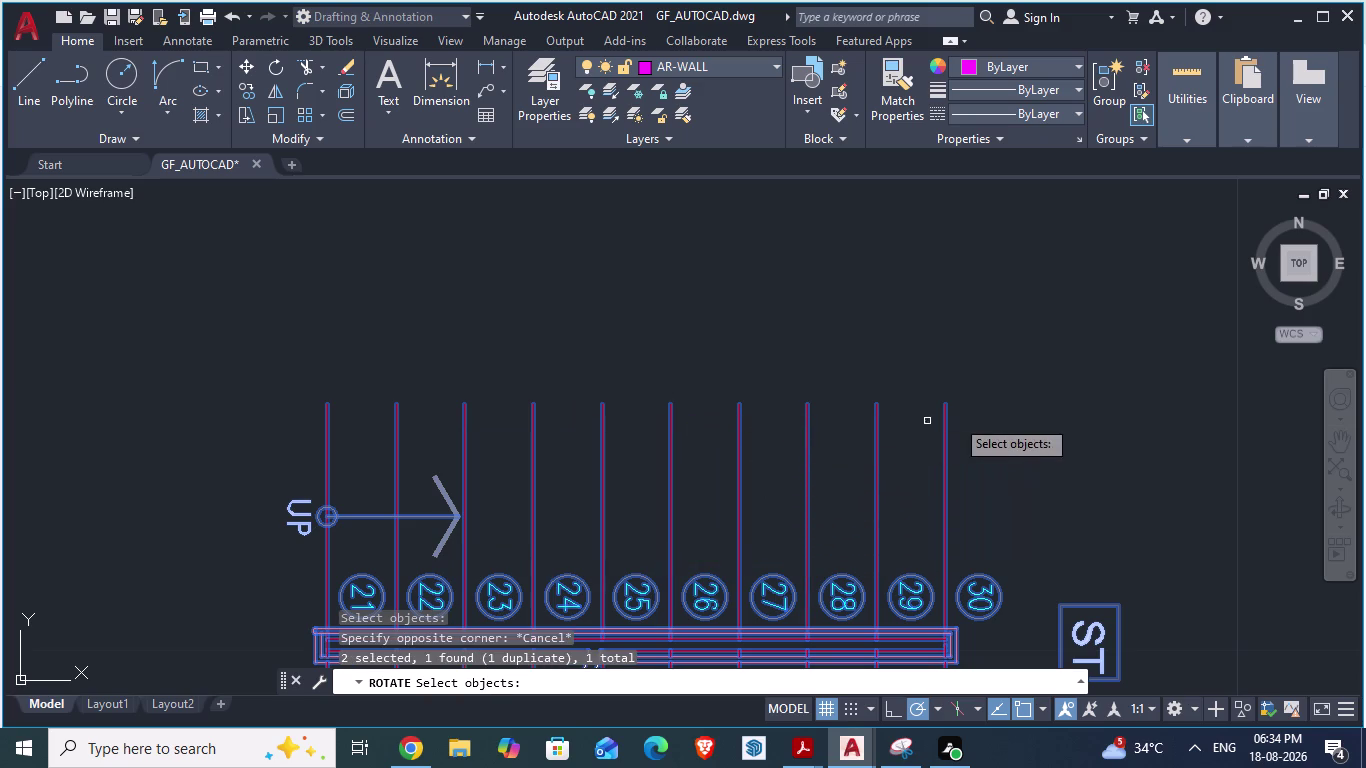
Set the rotation pivot at a stair line end, checking the reference plans.
click(946, 409)
key(Return)
click(946, 409)
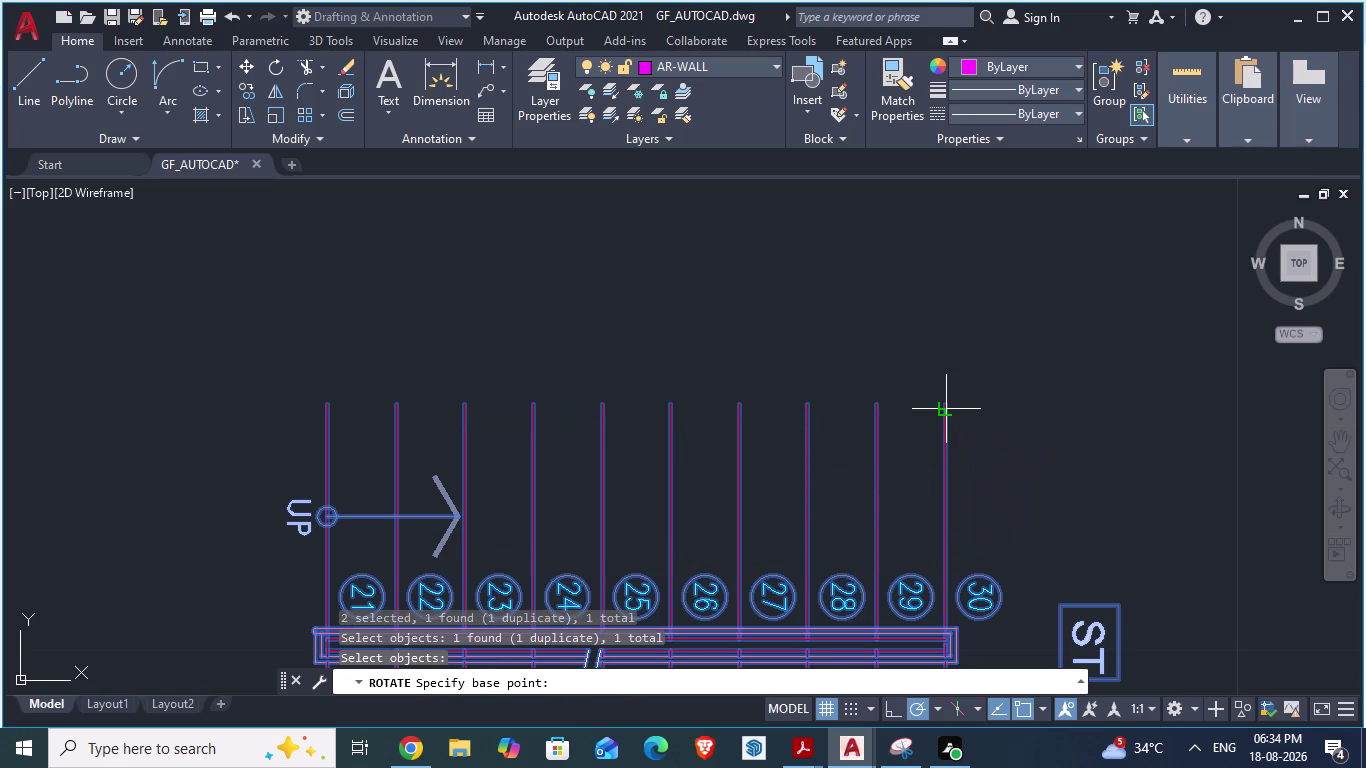
scroll(down, 3)
scroll(down, 3)
scroll(down, 3)
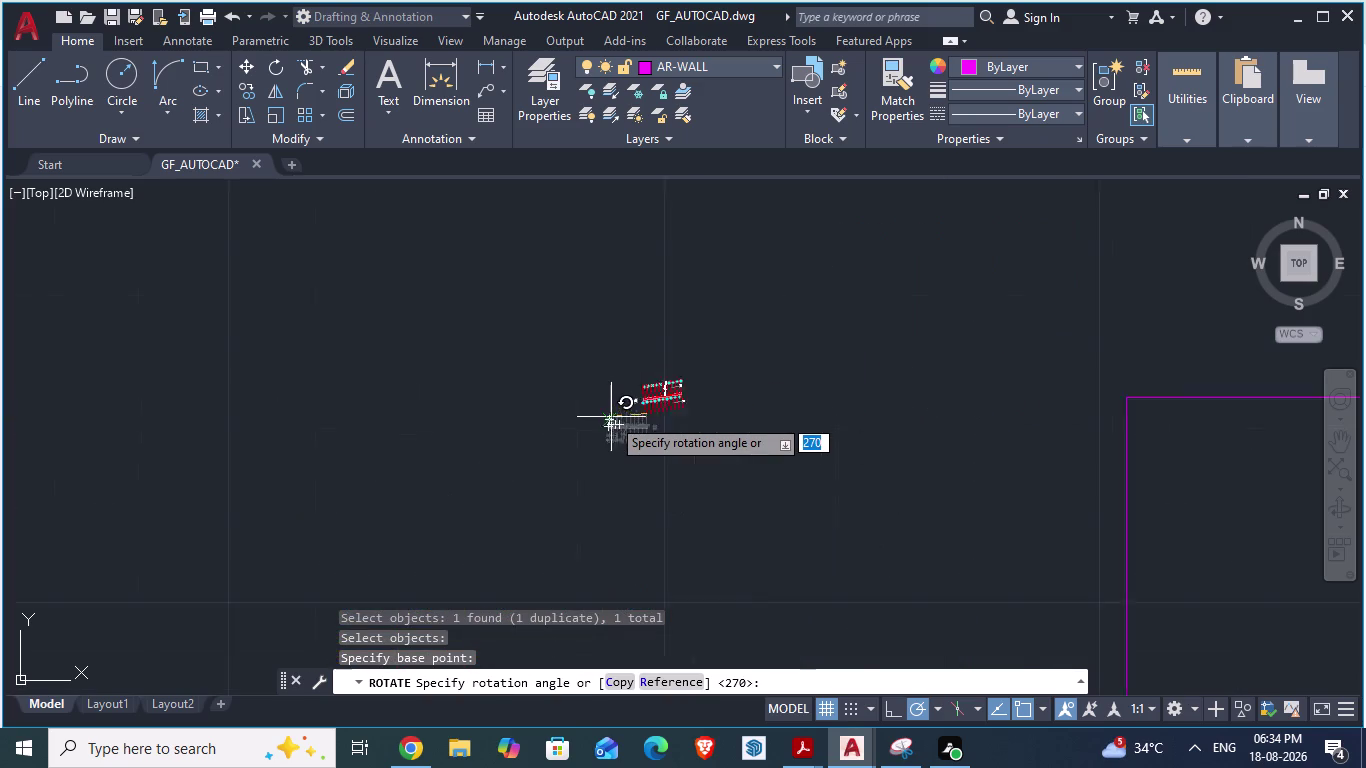
scroll(down, 3)
scroll(down, 3)
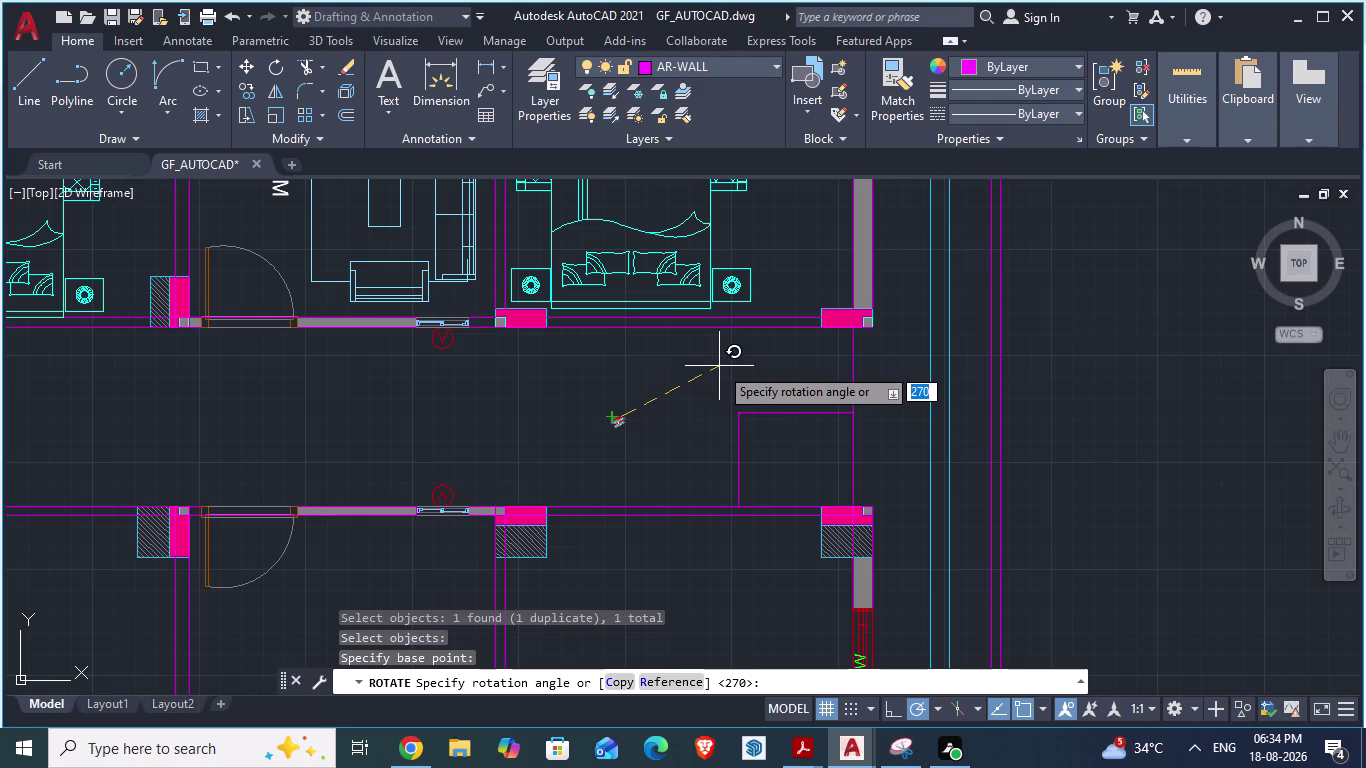
key(alt+Tab)
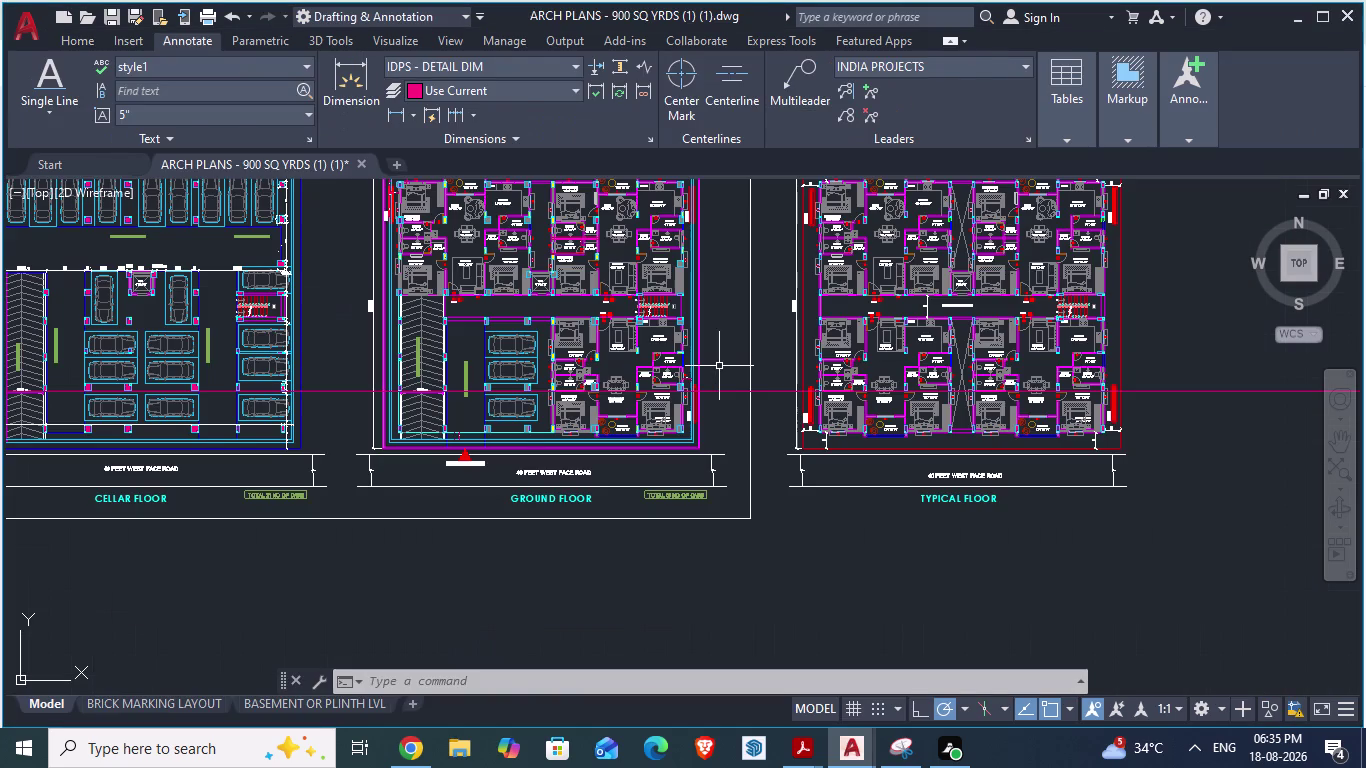
key(alt+Tab)
scroll(up, 3)
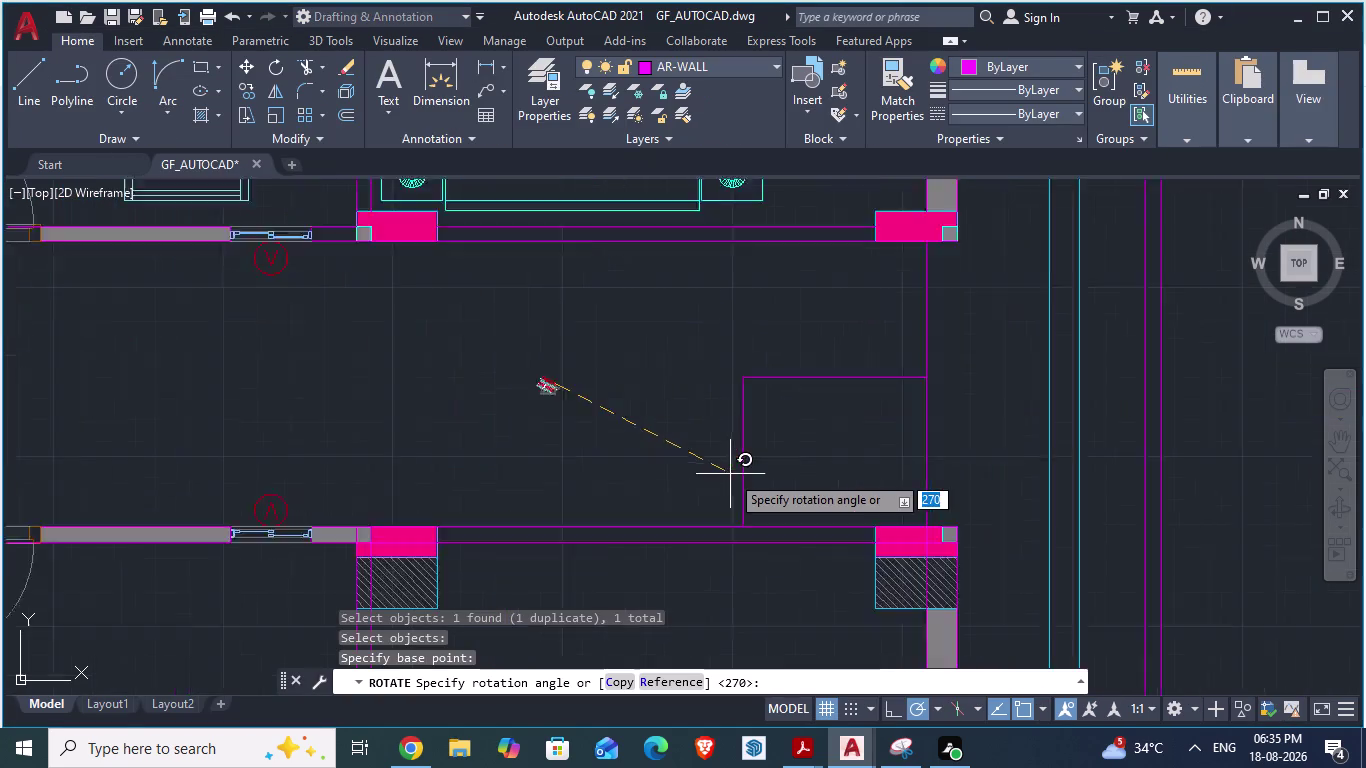
scroll(up, 3)
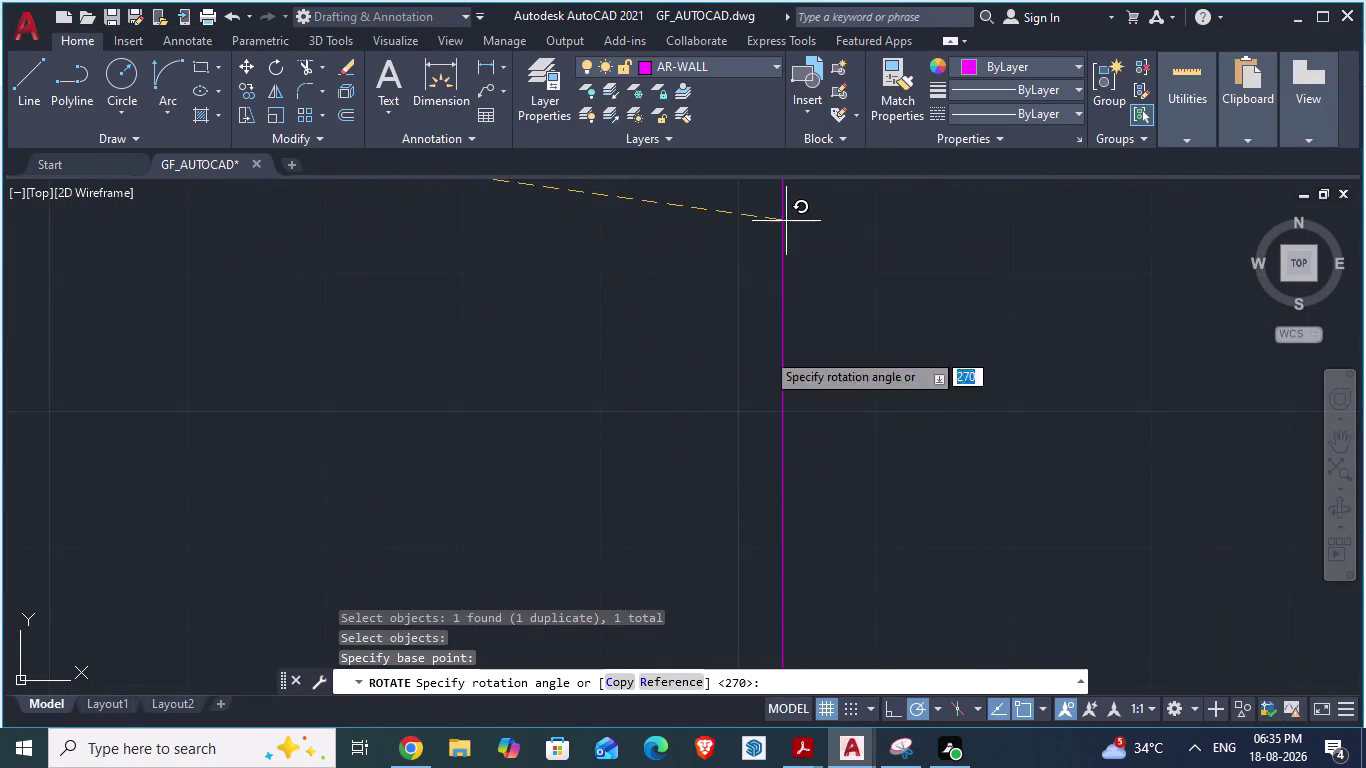
scroll(down, 3)
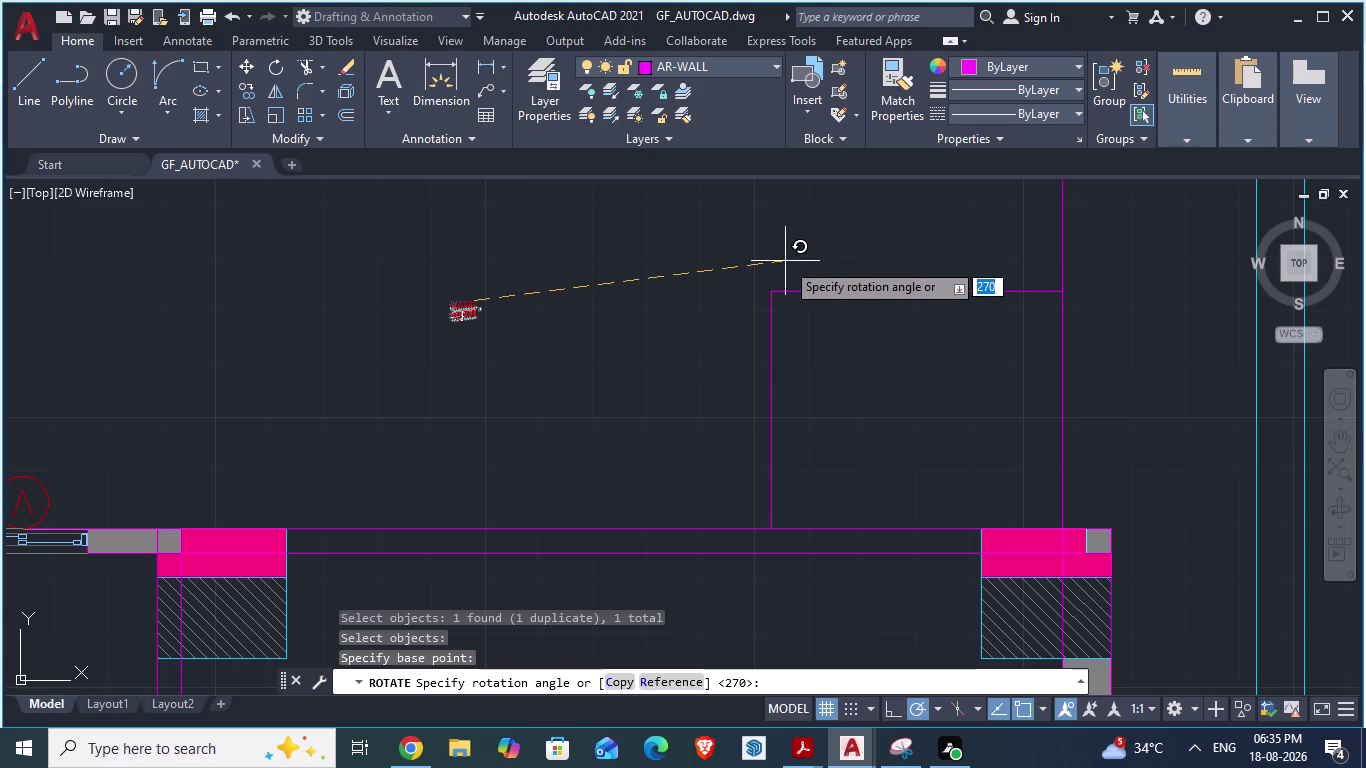
Complete the 270° turn so the staircase treads run vertically.
click(785, 261)
scroll(down, 3)
scroll(up, 3)
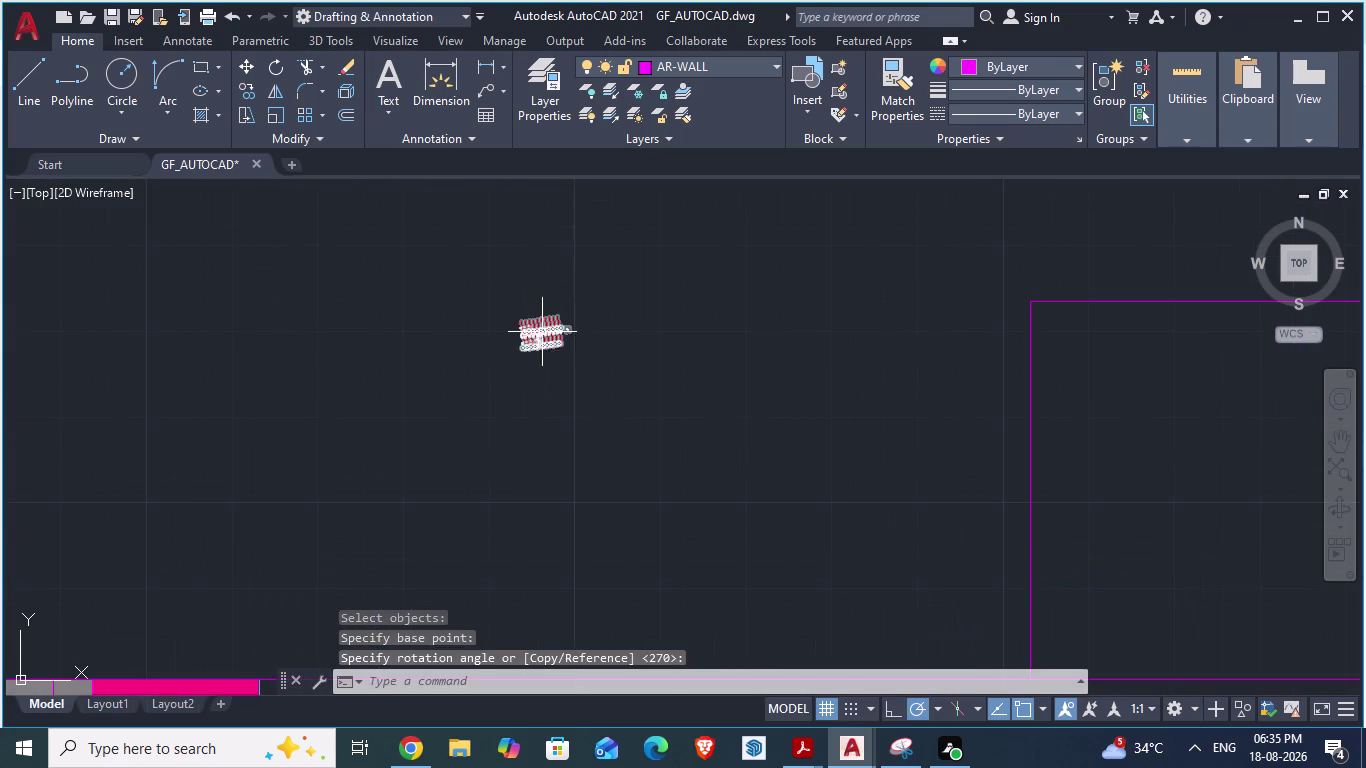
click(537, 332)
key(ctrl+z)
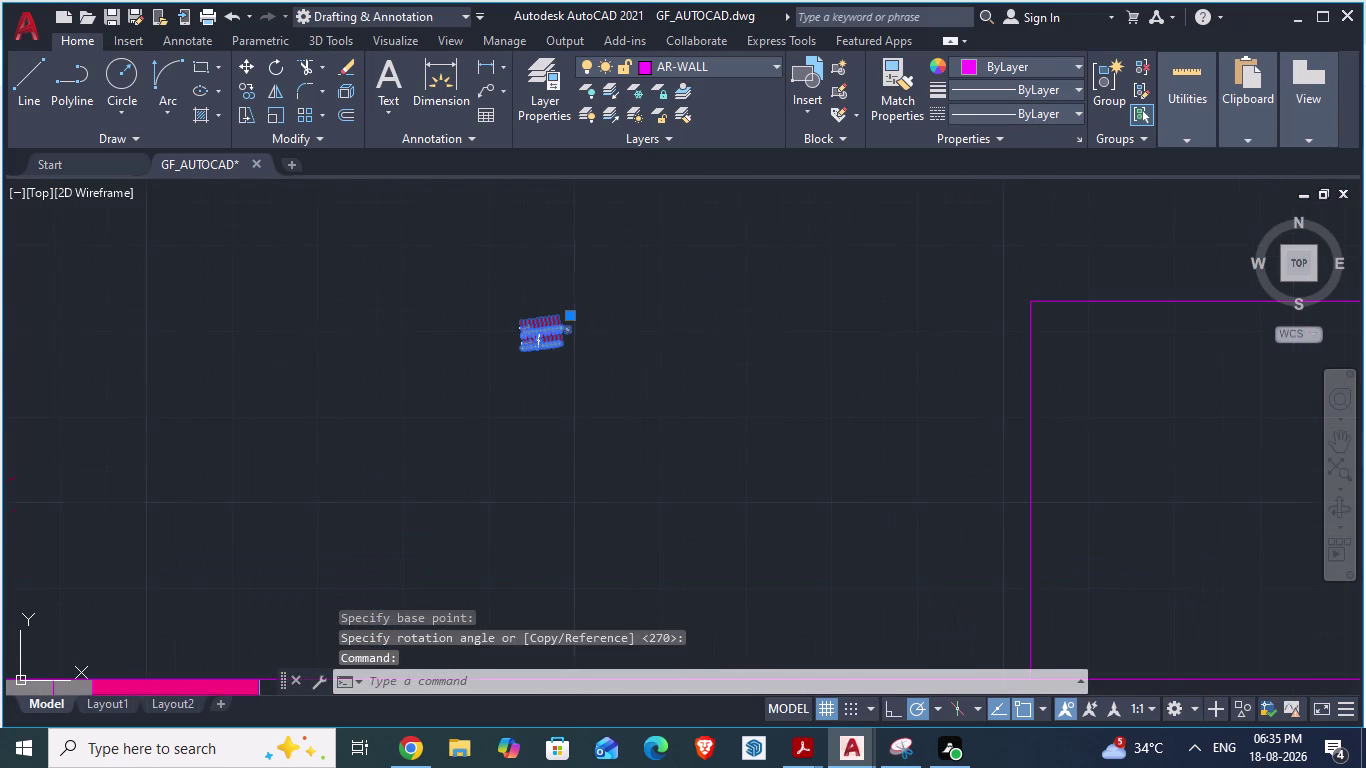
key(ctrl+z)
key(ctrl+z)
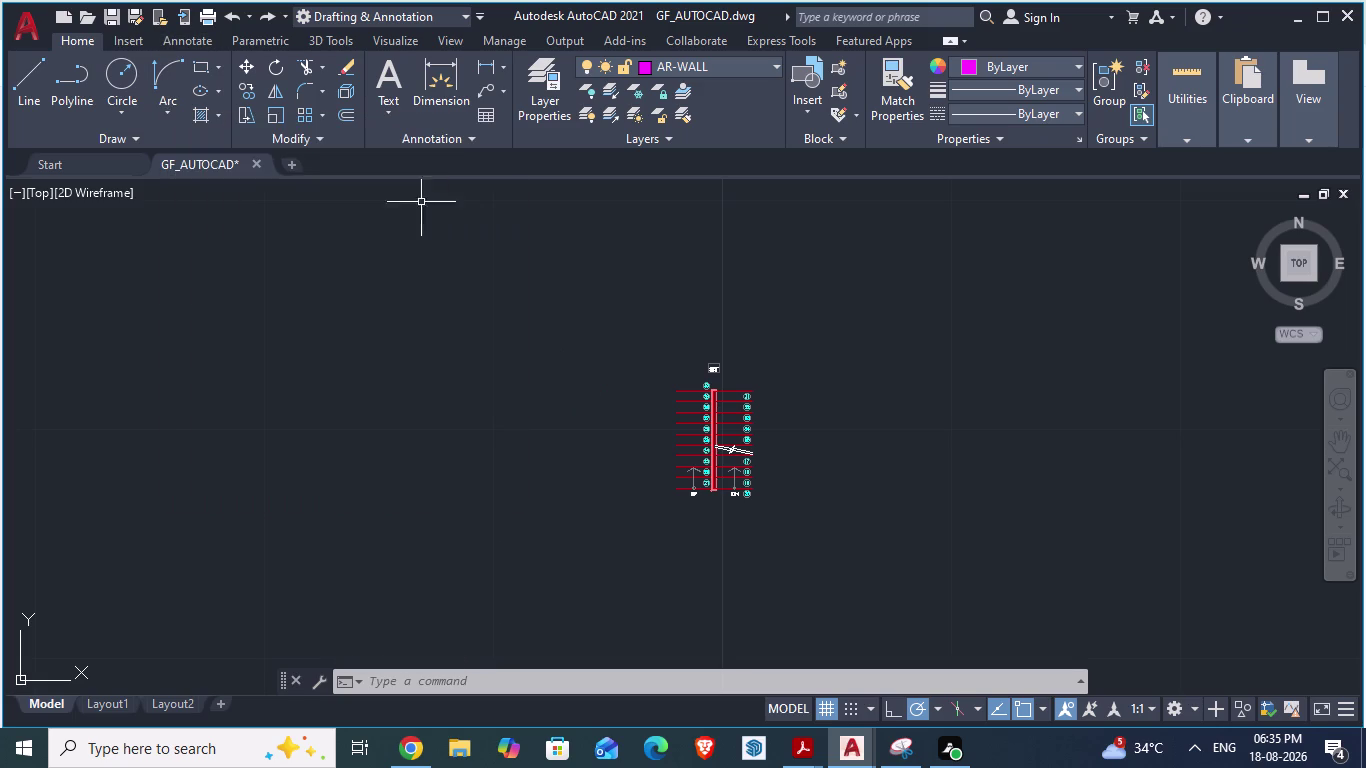
Rotate the staircase block to horizontal with ROTATE, cancelling the repeated command.
click(698, 468)
text(ro)
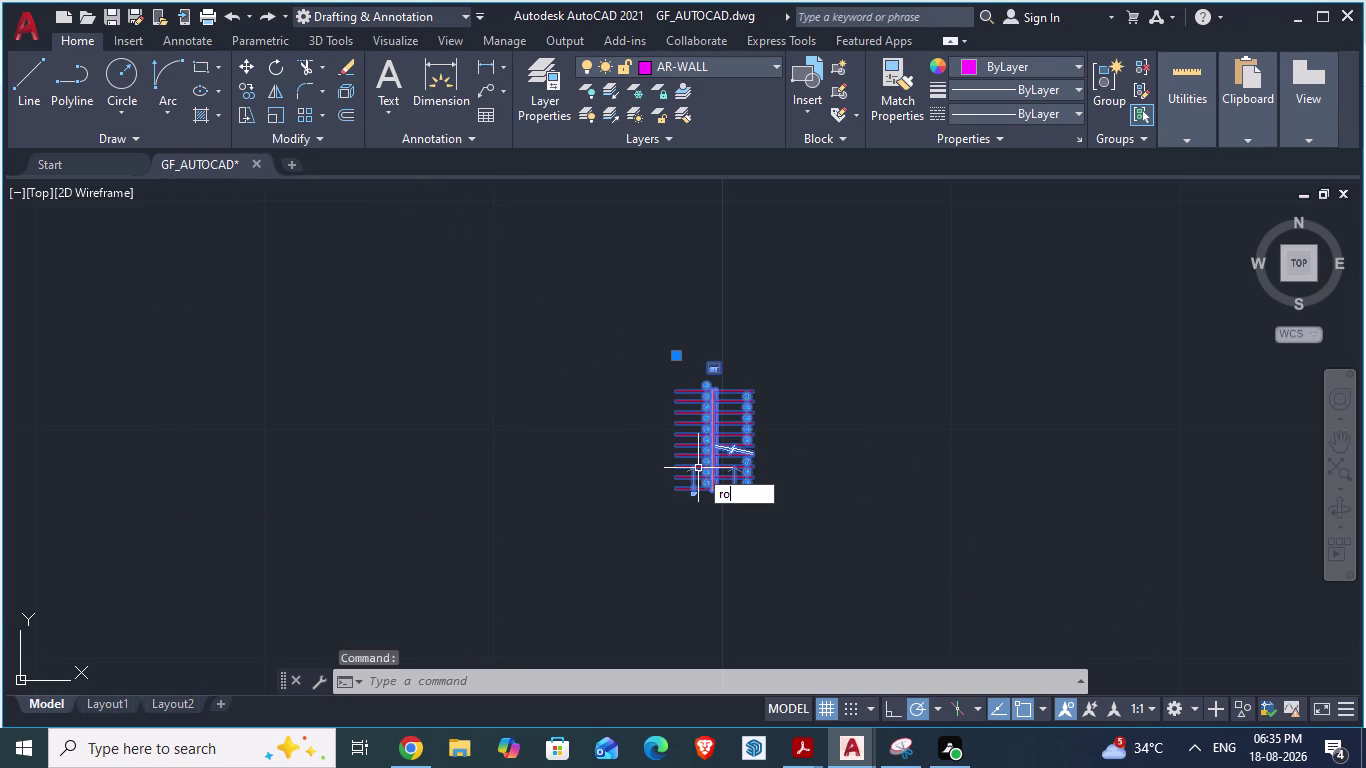
key(Return)
scroll(up, 3)
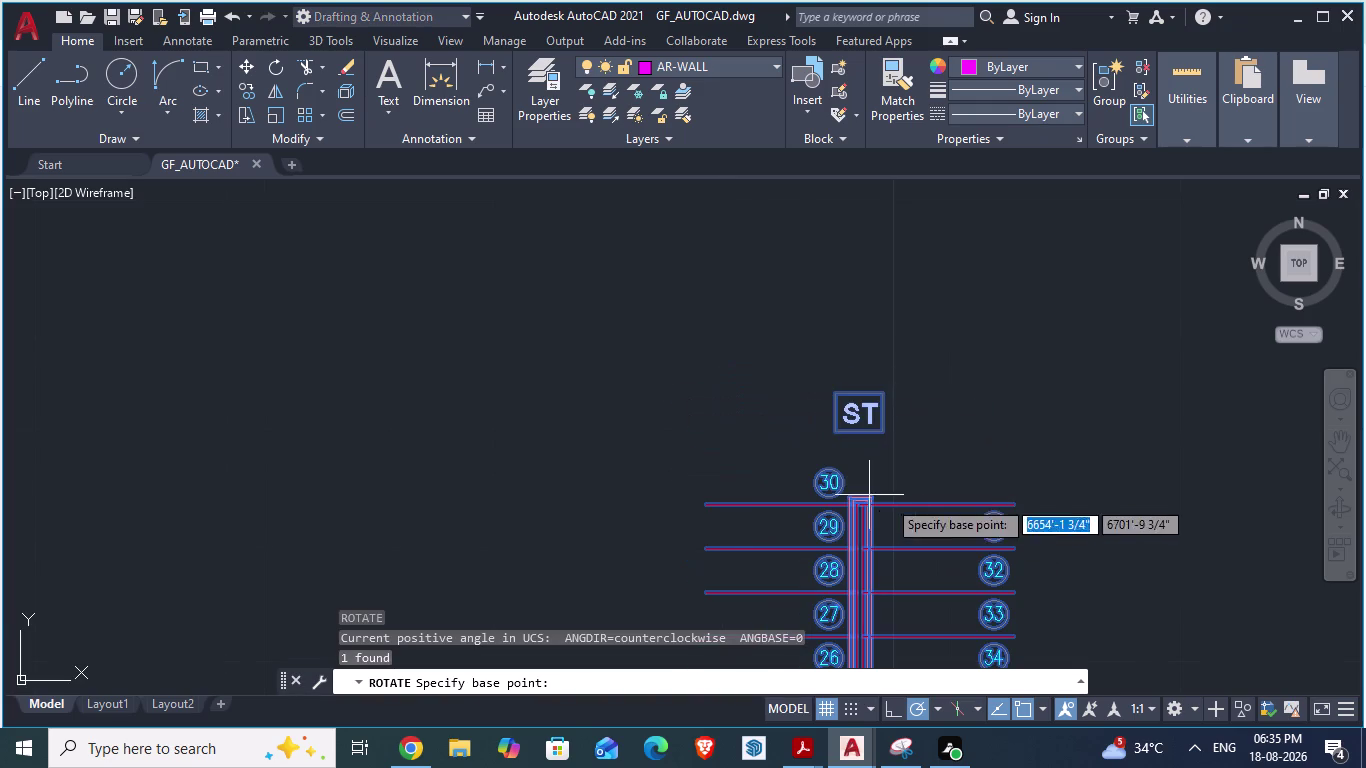
scroll(down, 3)
click(746, 448)
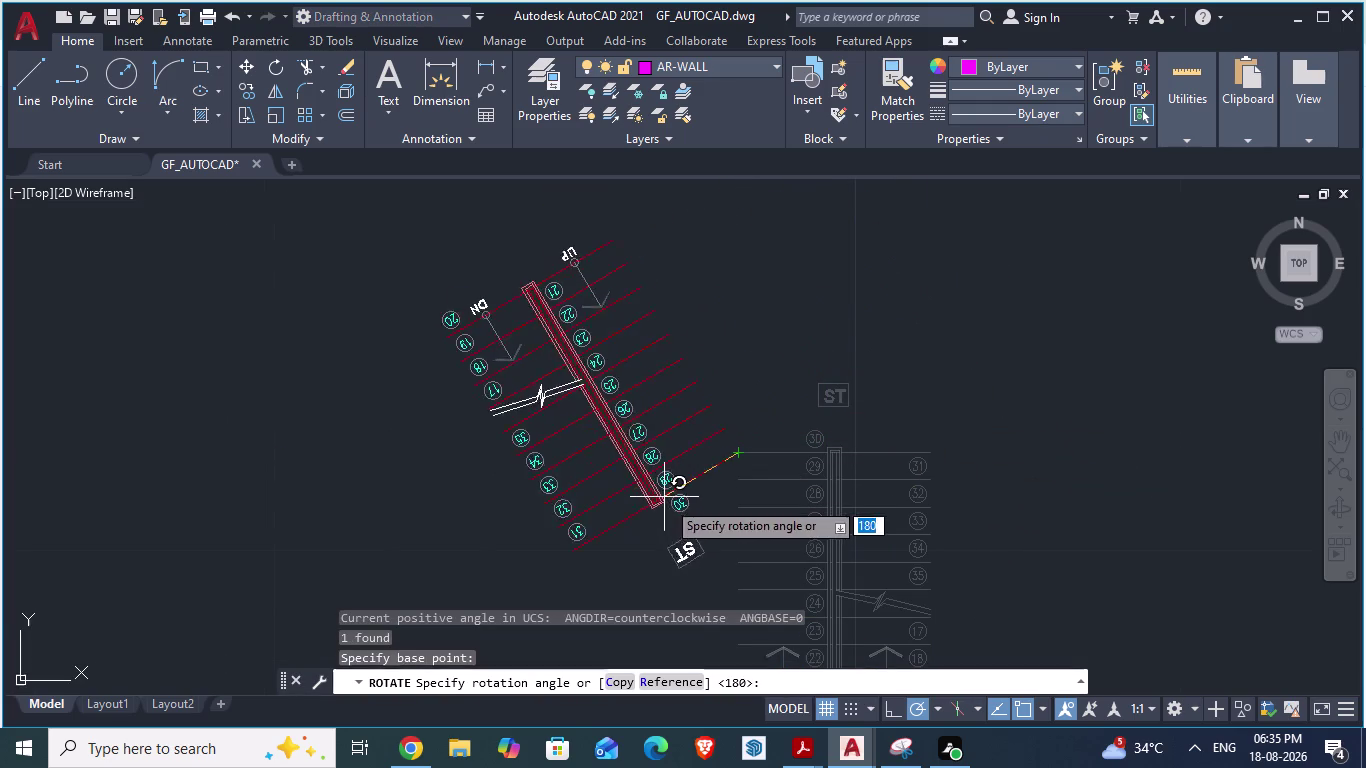
click(738, 531)
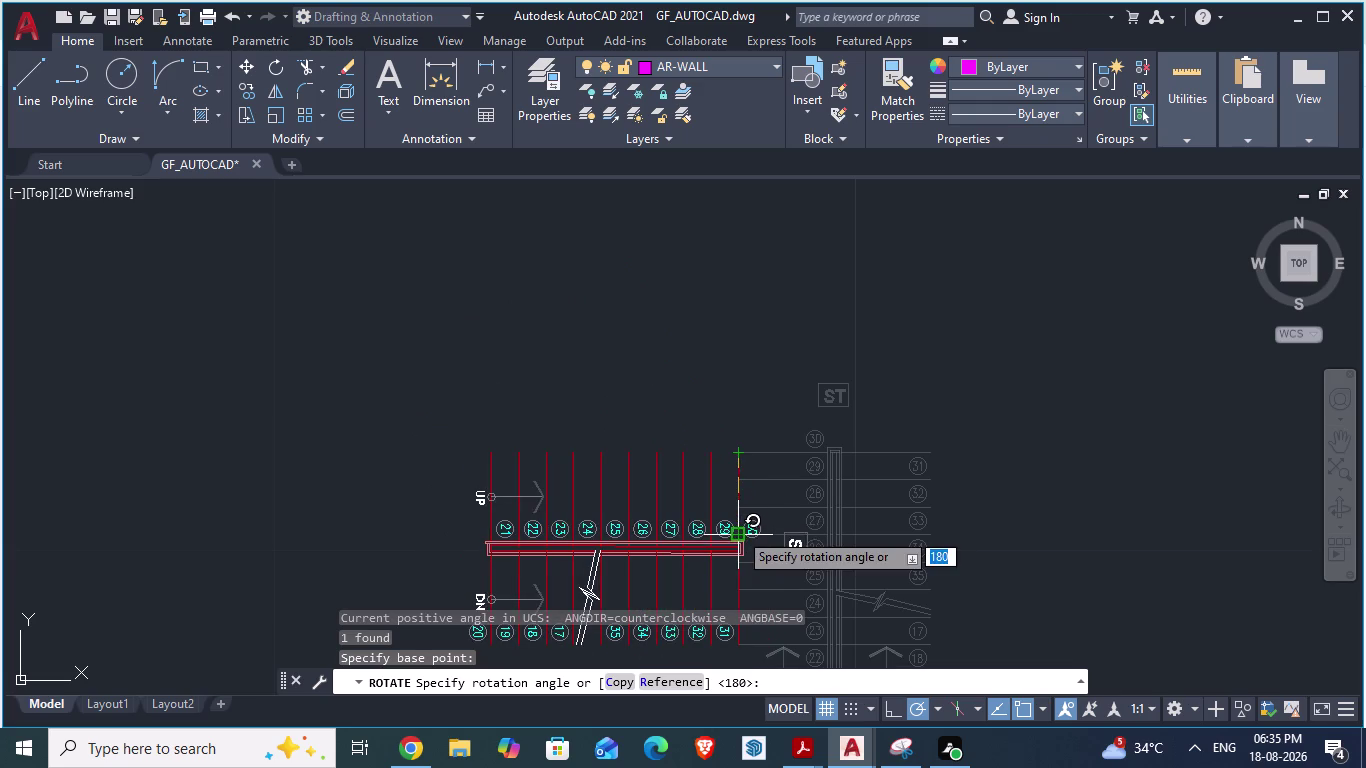
key(Return)
scroll(down, 3)
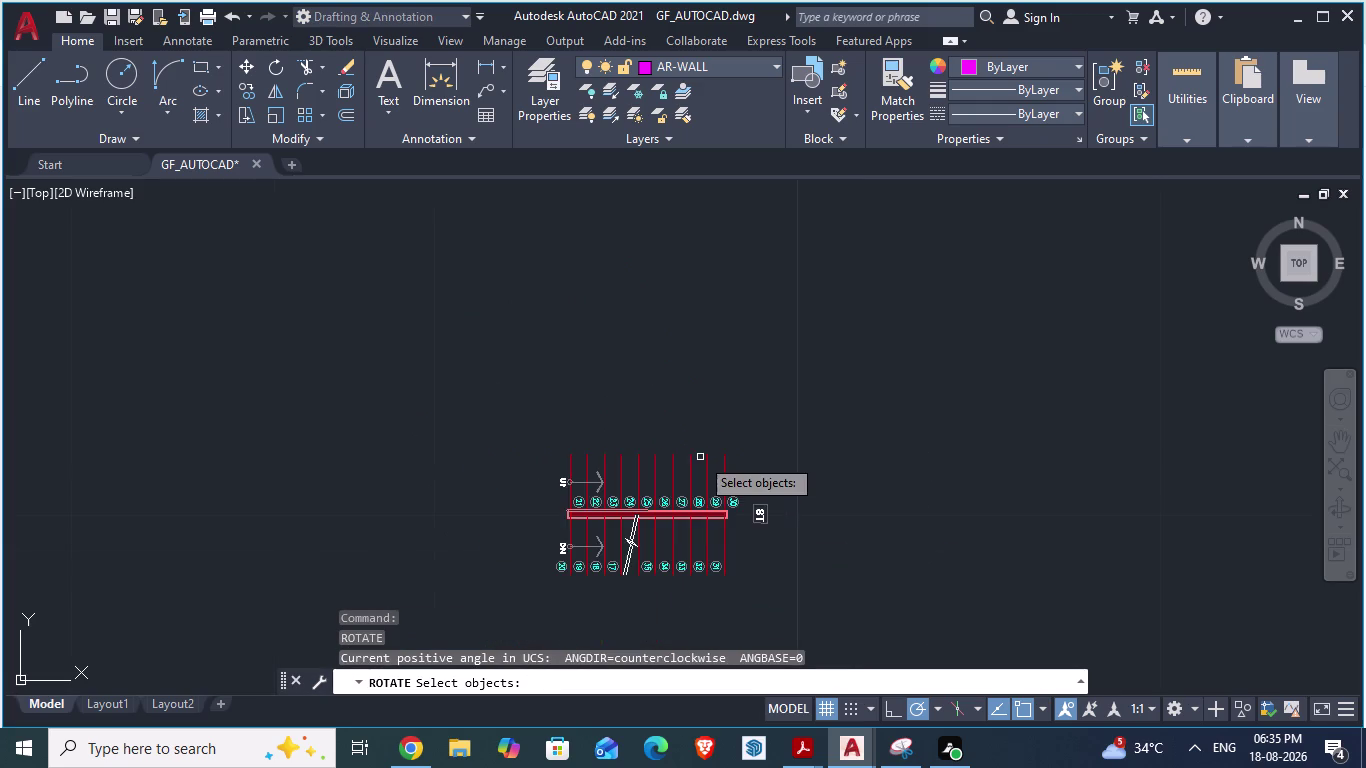
key(Escape)
click(669, 518)
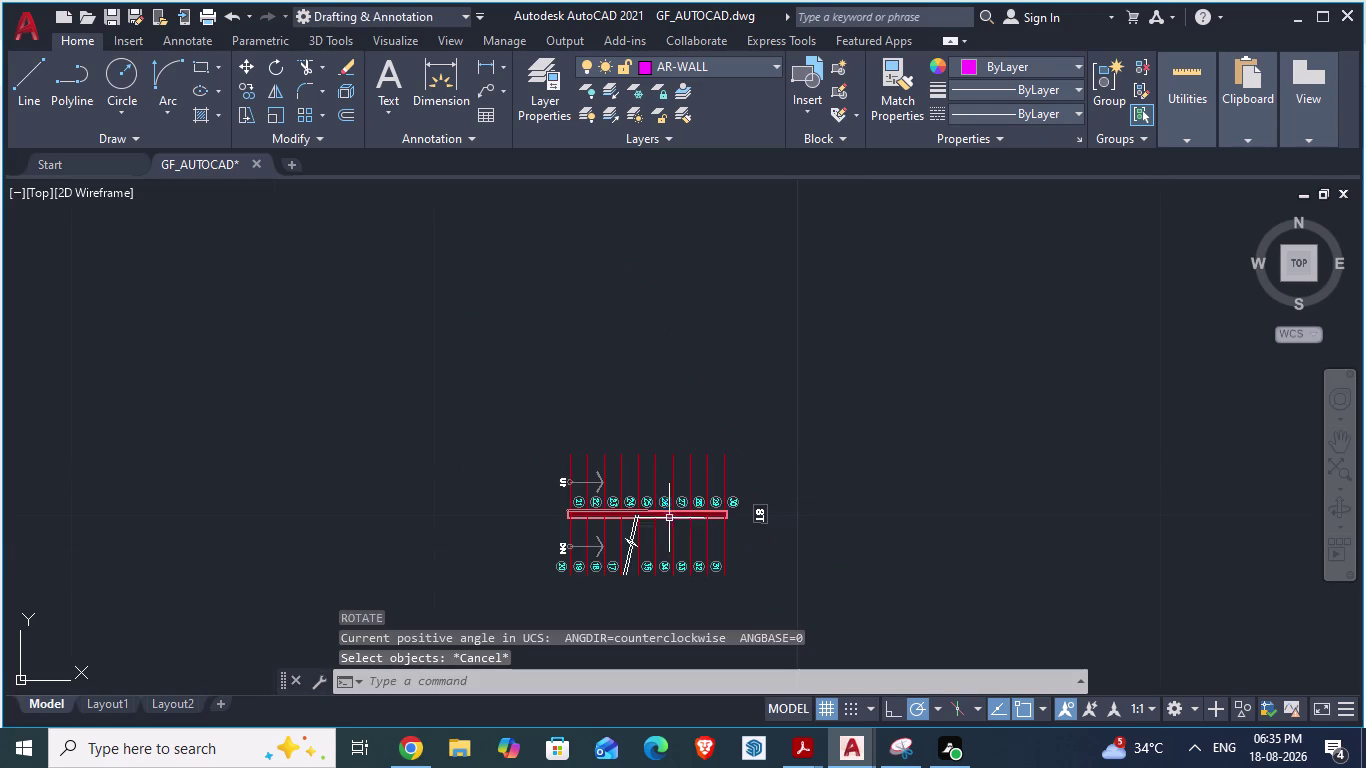
Scale the staircase block down from a chosen base point.
text(sca)
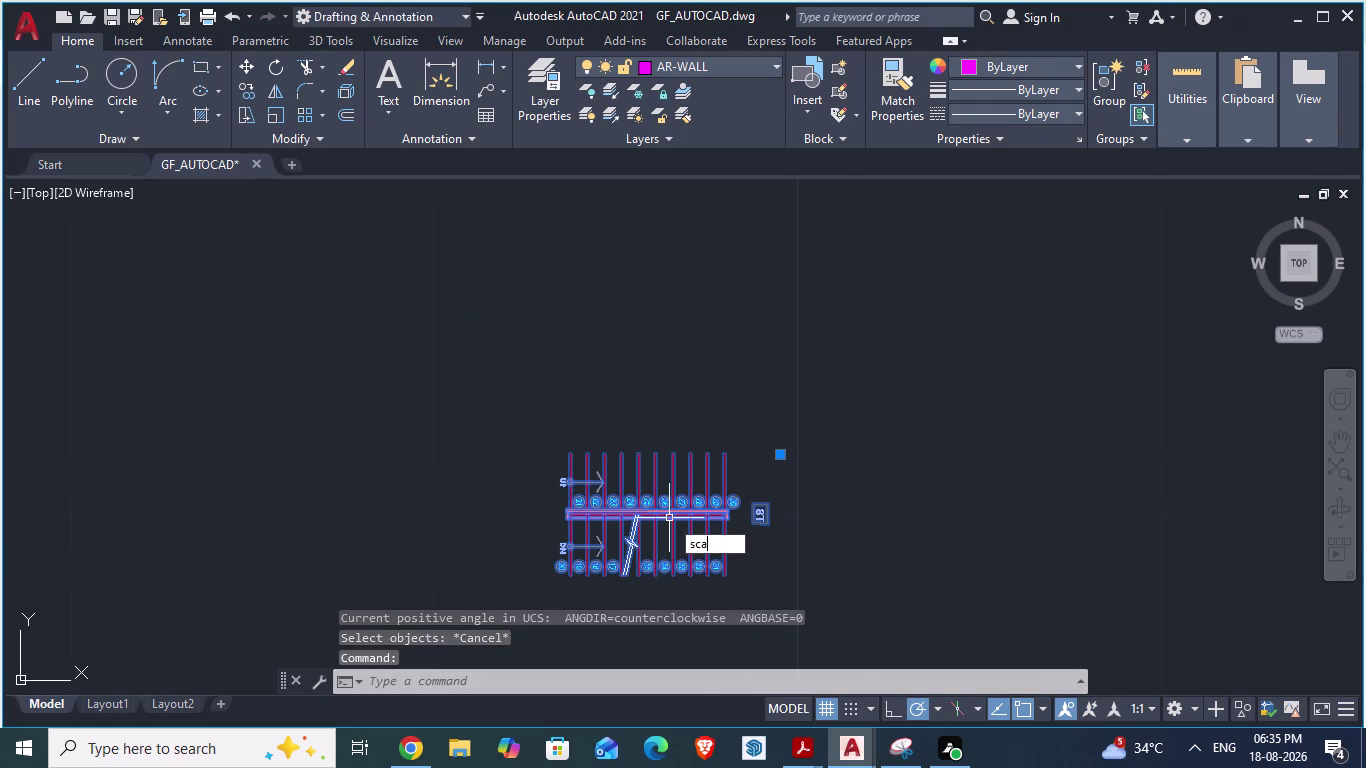
key(Return)
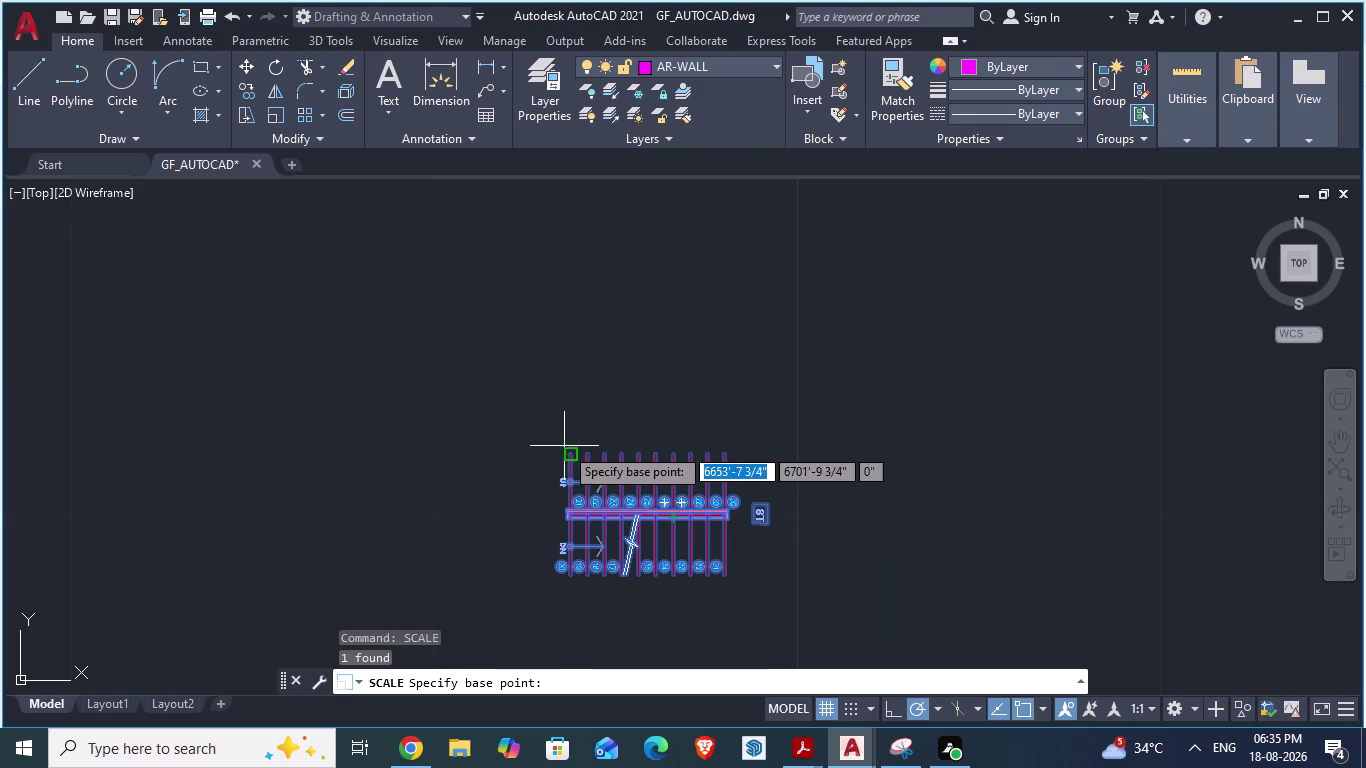
click(567, 448)
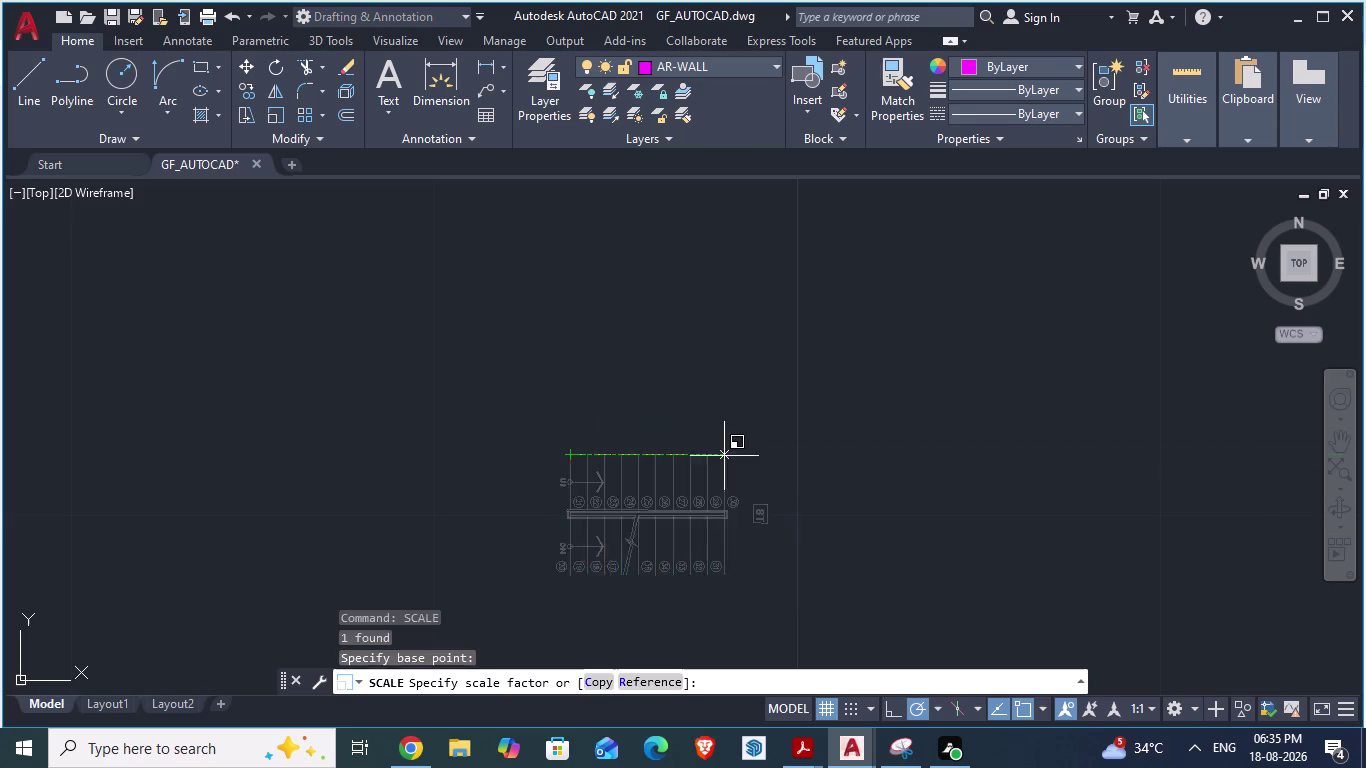
scroll(down, 3)
scroll(down, 3)
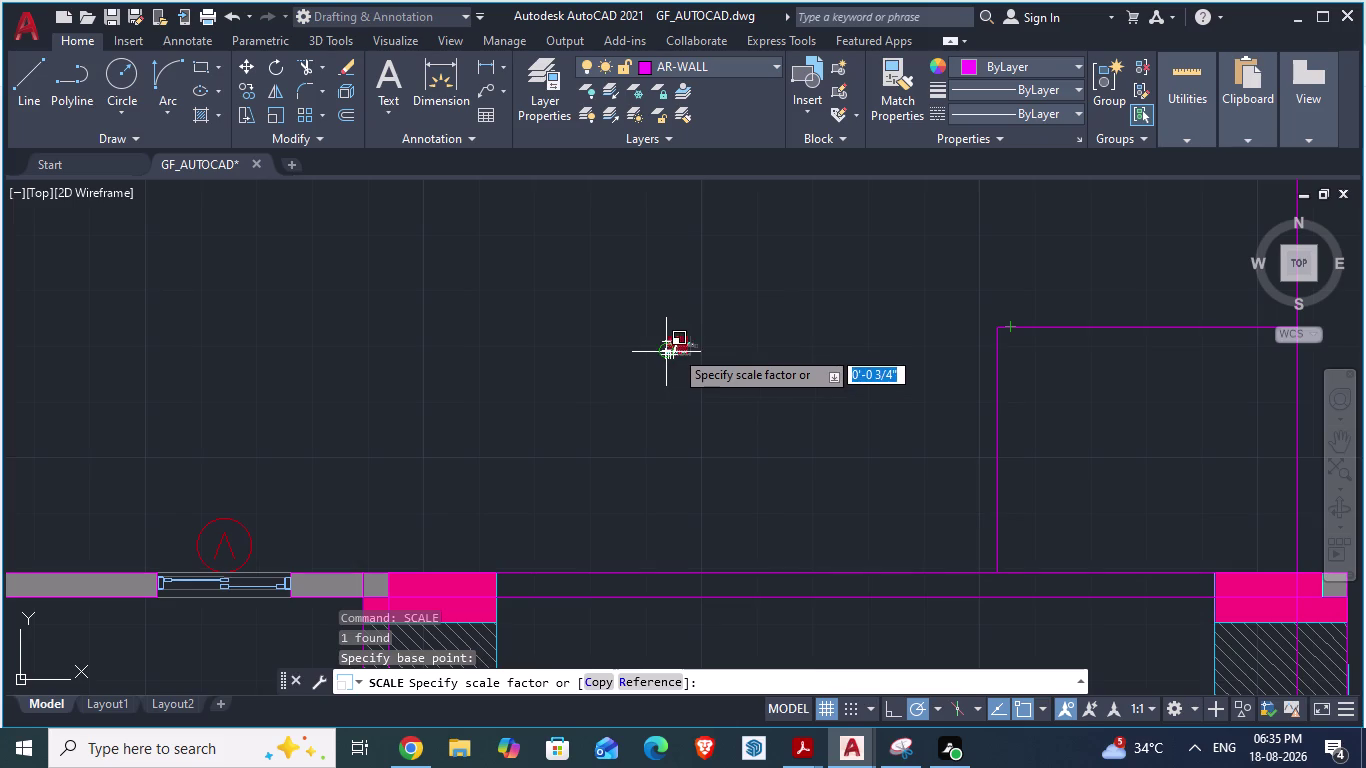
scroll(up, 3)
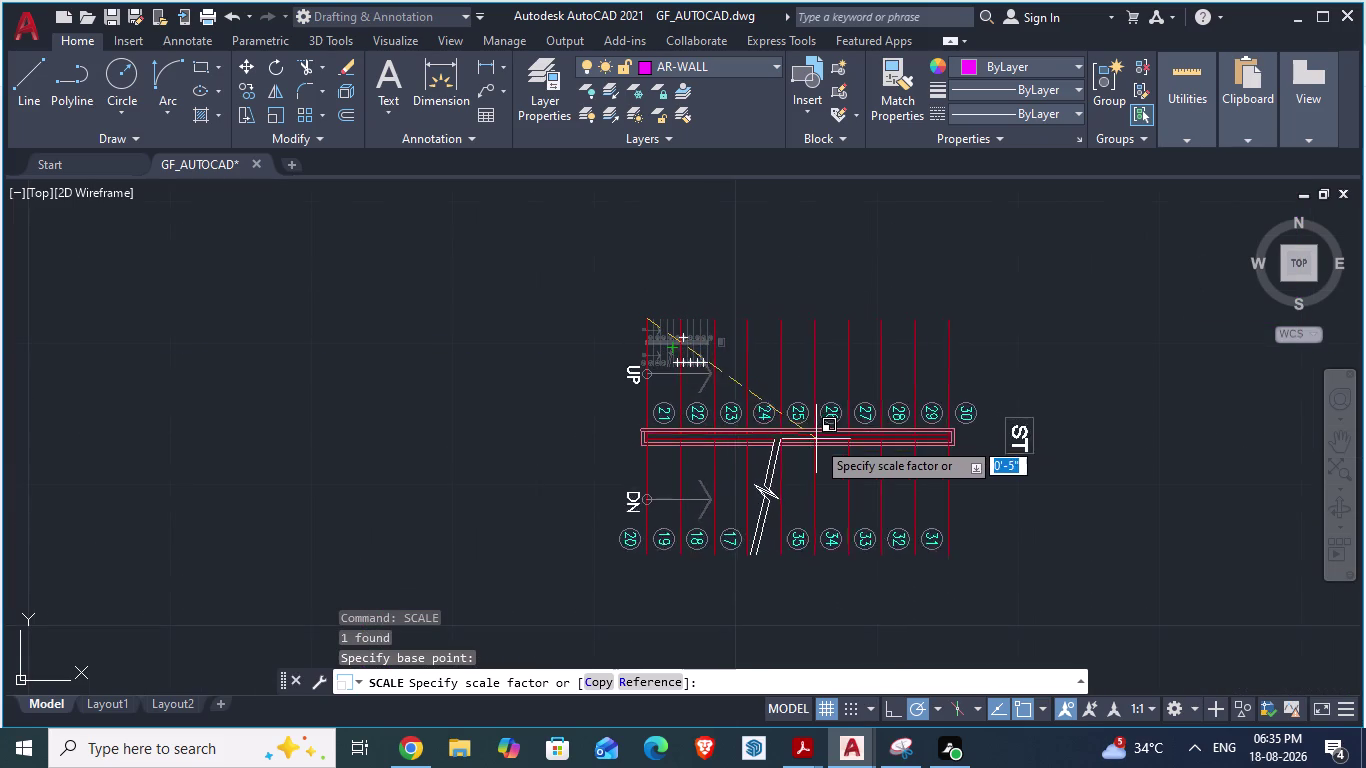
click(829, 445)
scroll(down, 3)
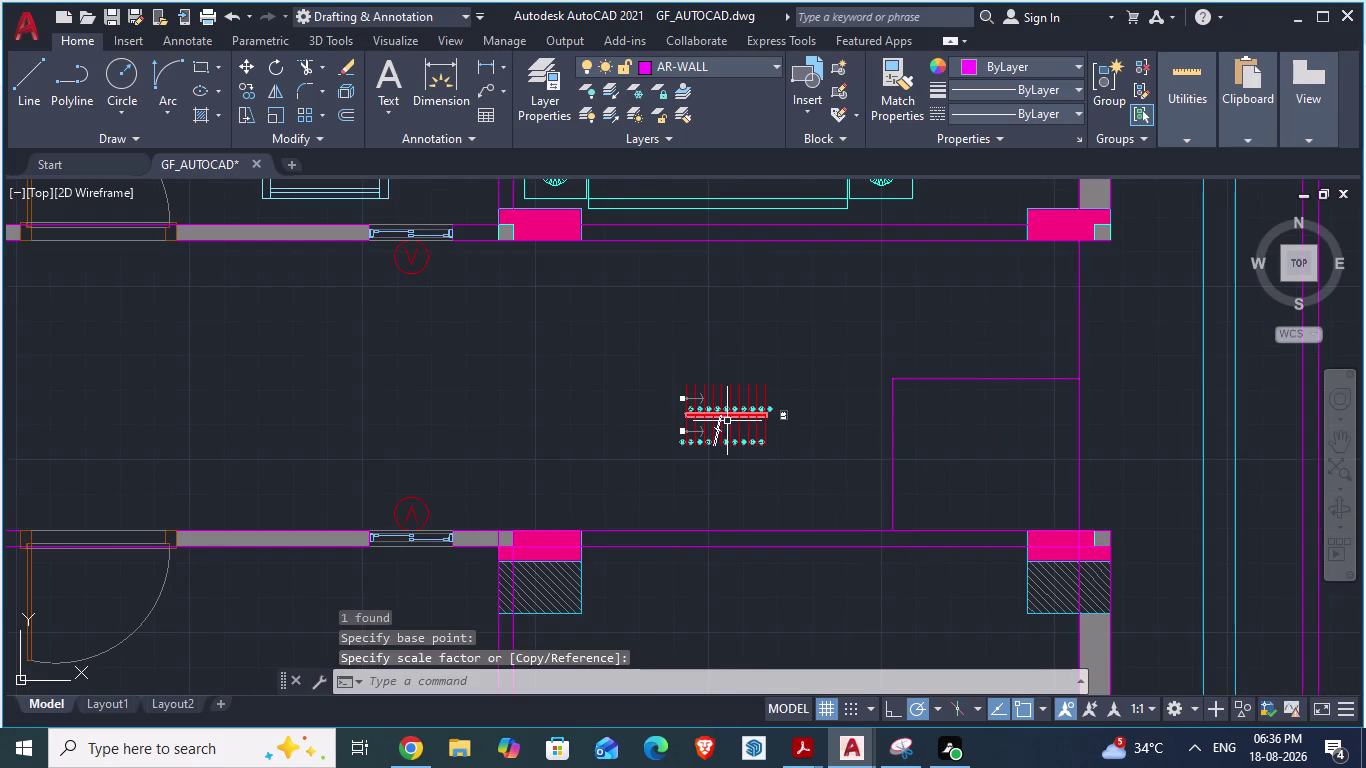
click(727, 421)
Move the staircase block into the room.
key(m)
key(Return)
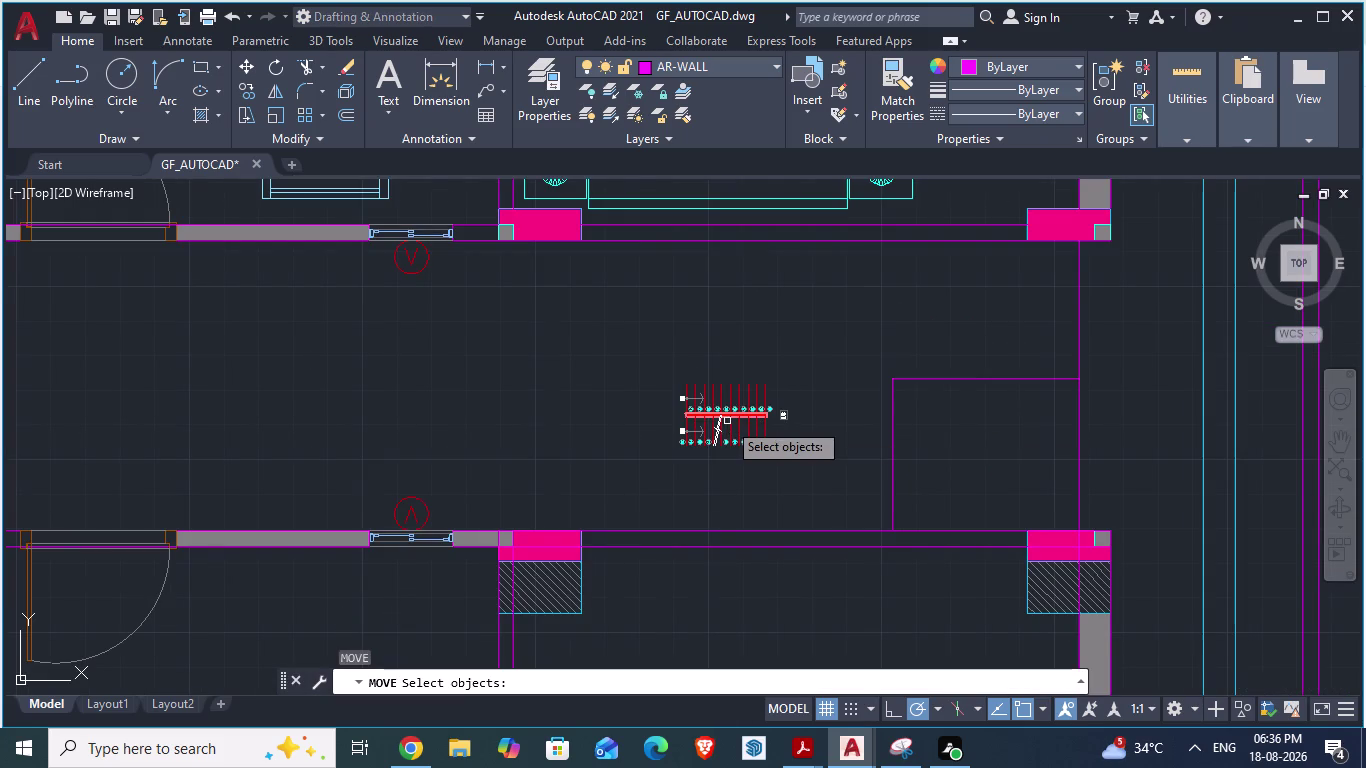
scroll(up, 3)
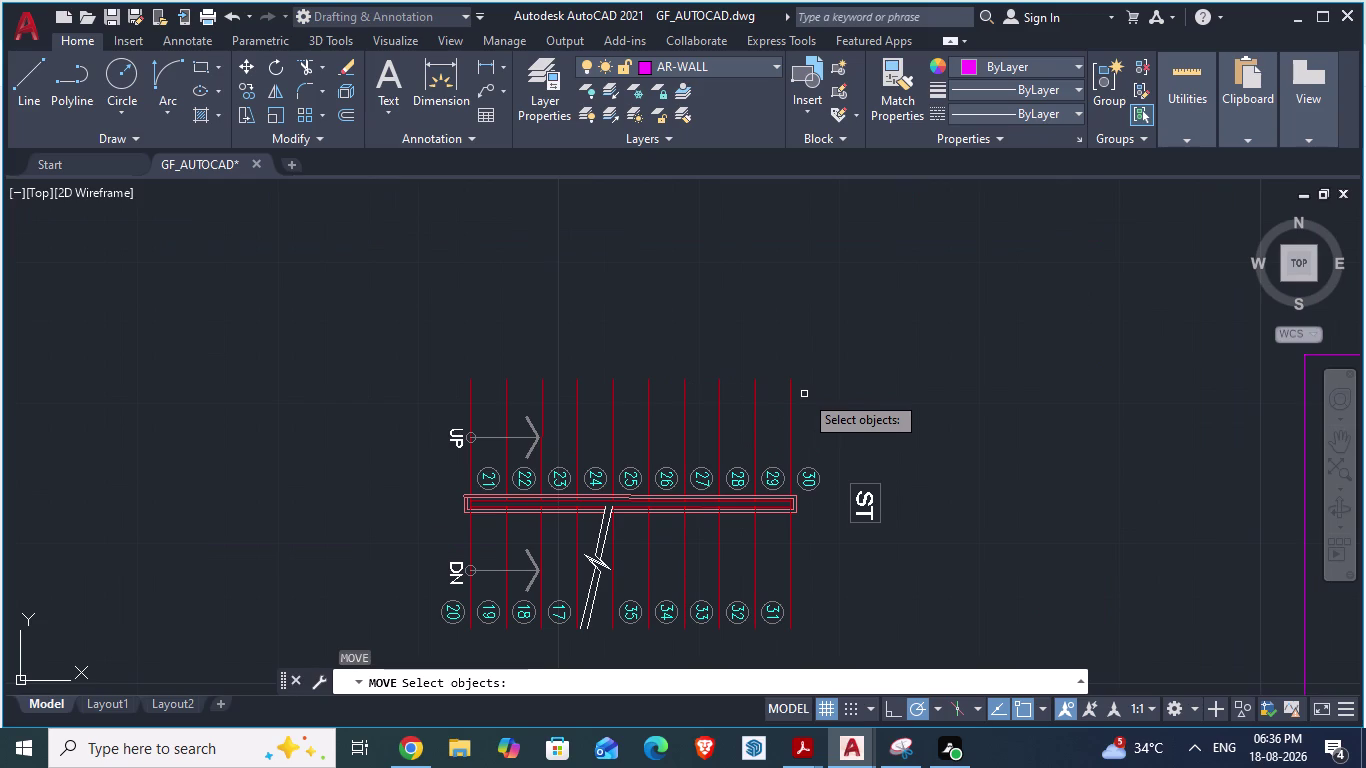
key(Escape)
key(Escape)
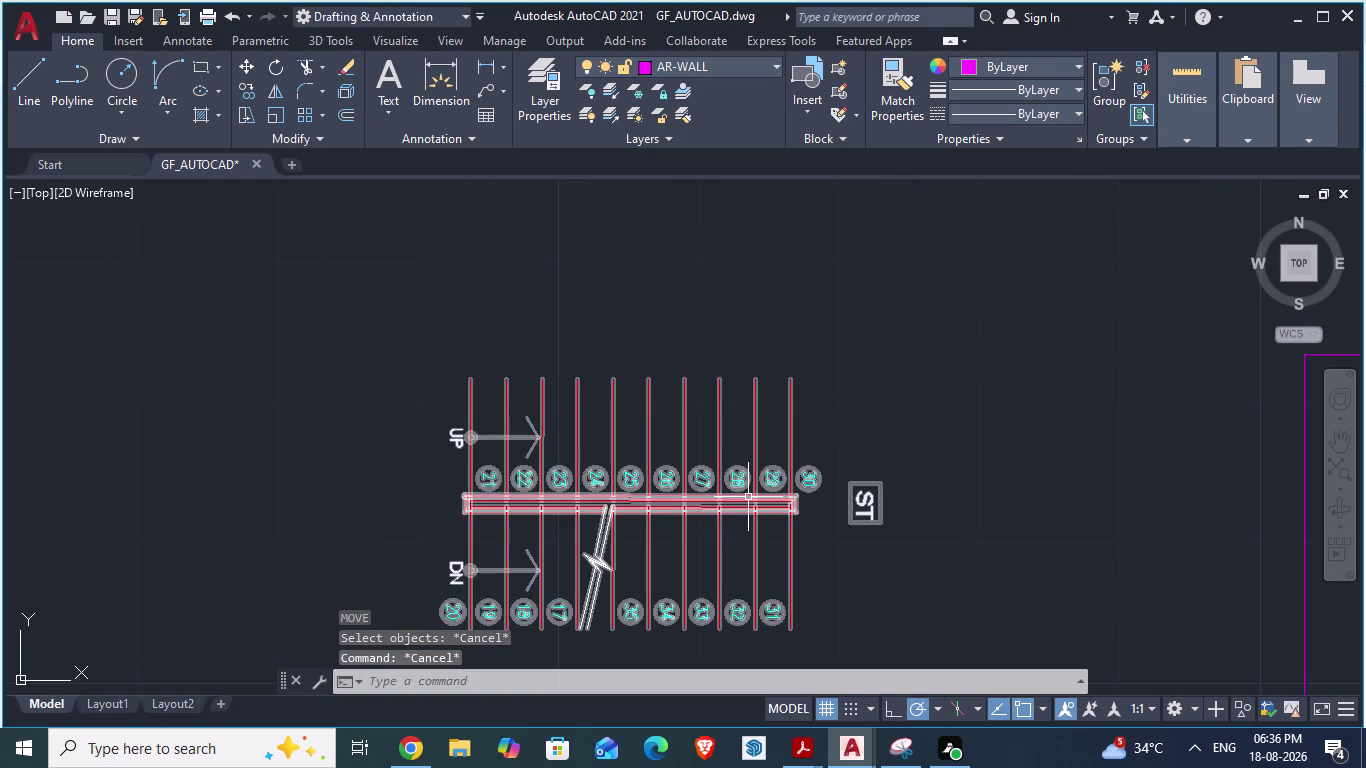
click(748, 500)
key(m)
key(Return)
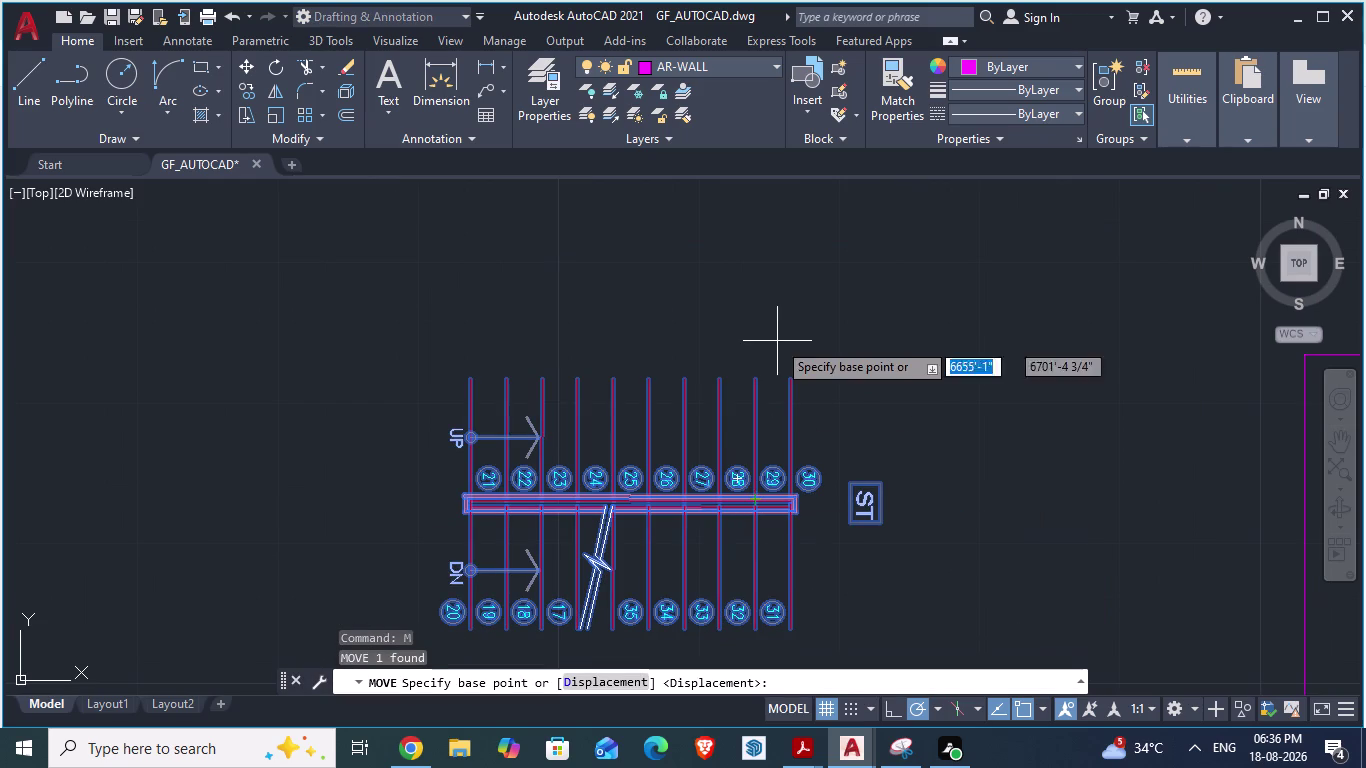
drag(786, 373, 770, 398)
scroll(down, 3)
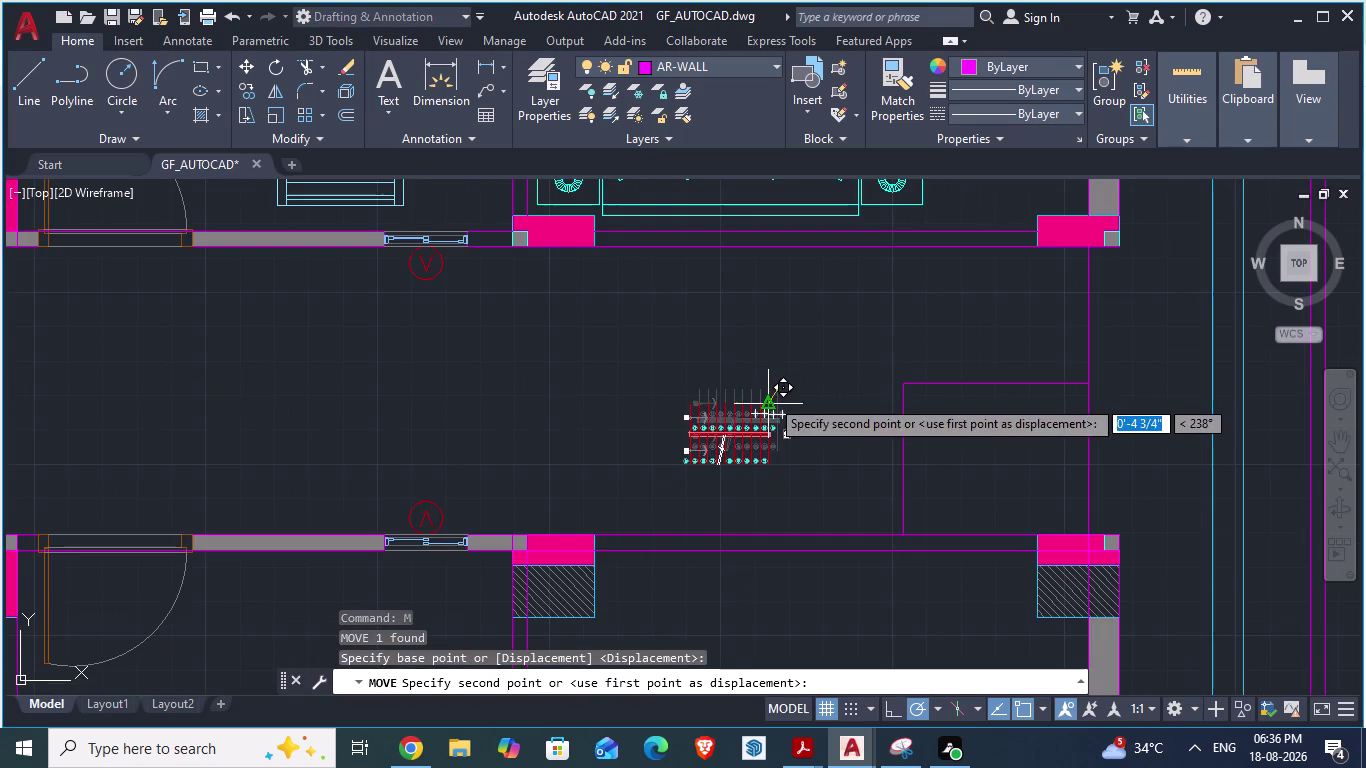
drag(770, 398, 875, 267)
click(875, 267)
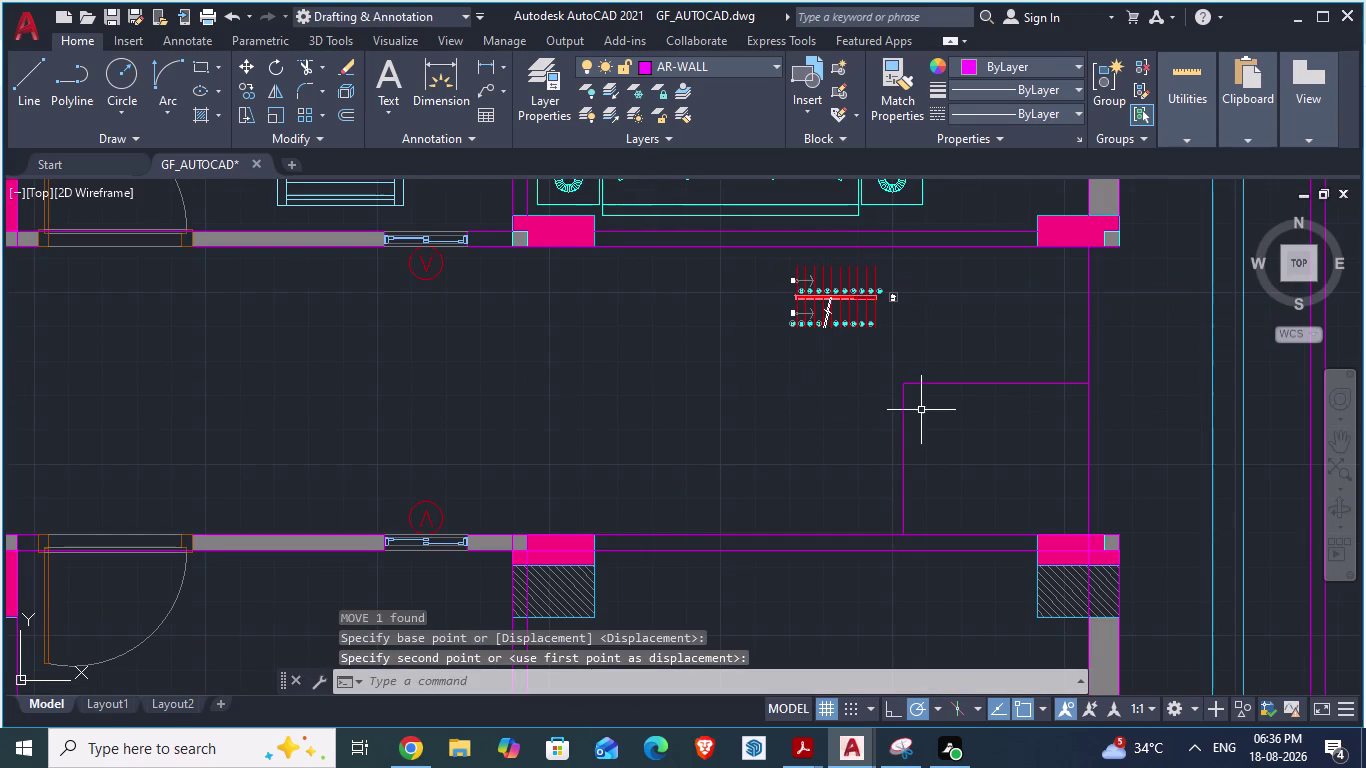
Move the staircase again so its corner sits against the lower wall.
click(857, 319)
scroll(up, 3)
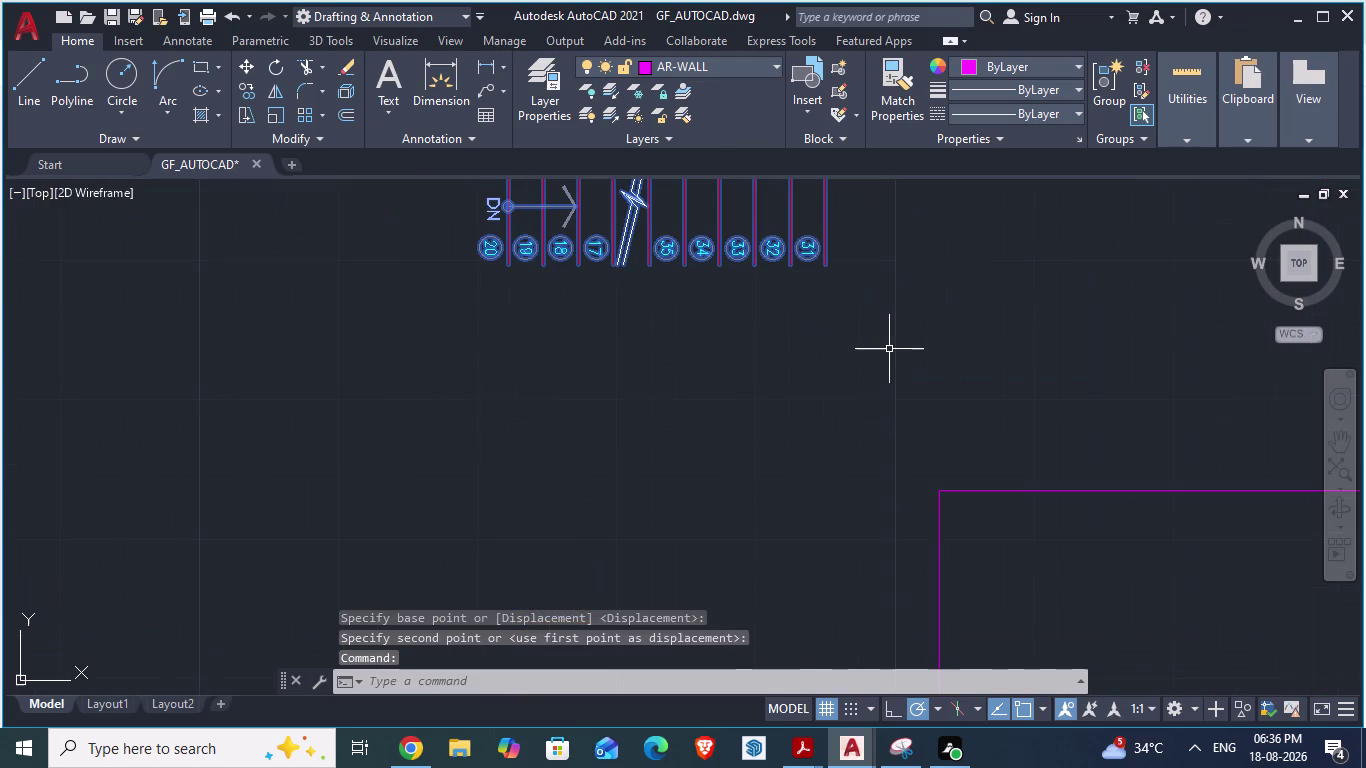
key(m)
key(Return)
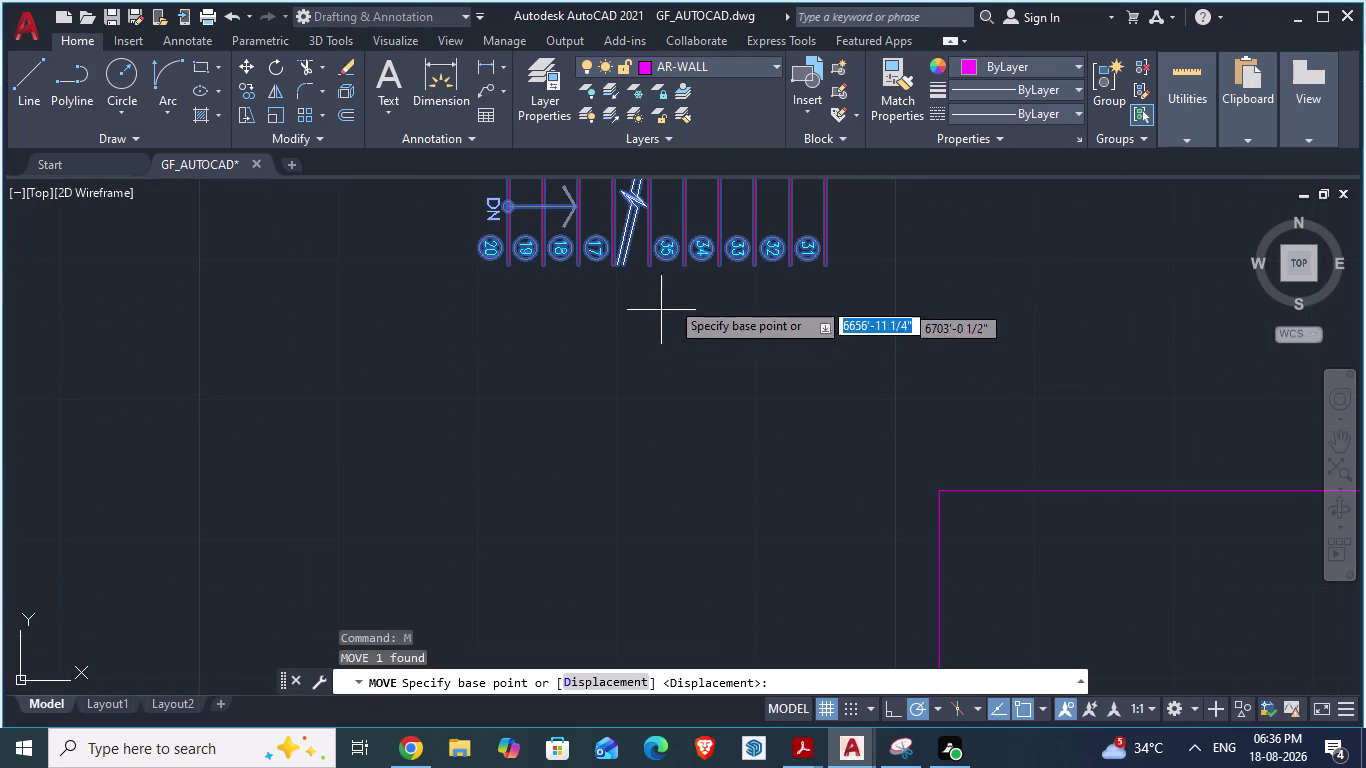
drag(827, 261, 898, 435)
scroll(down, 3)
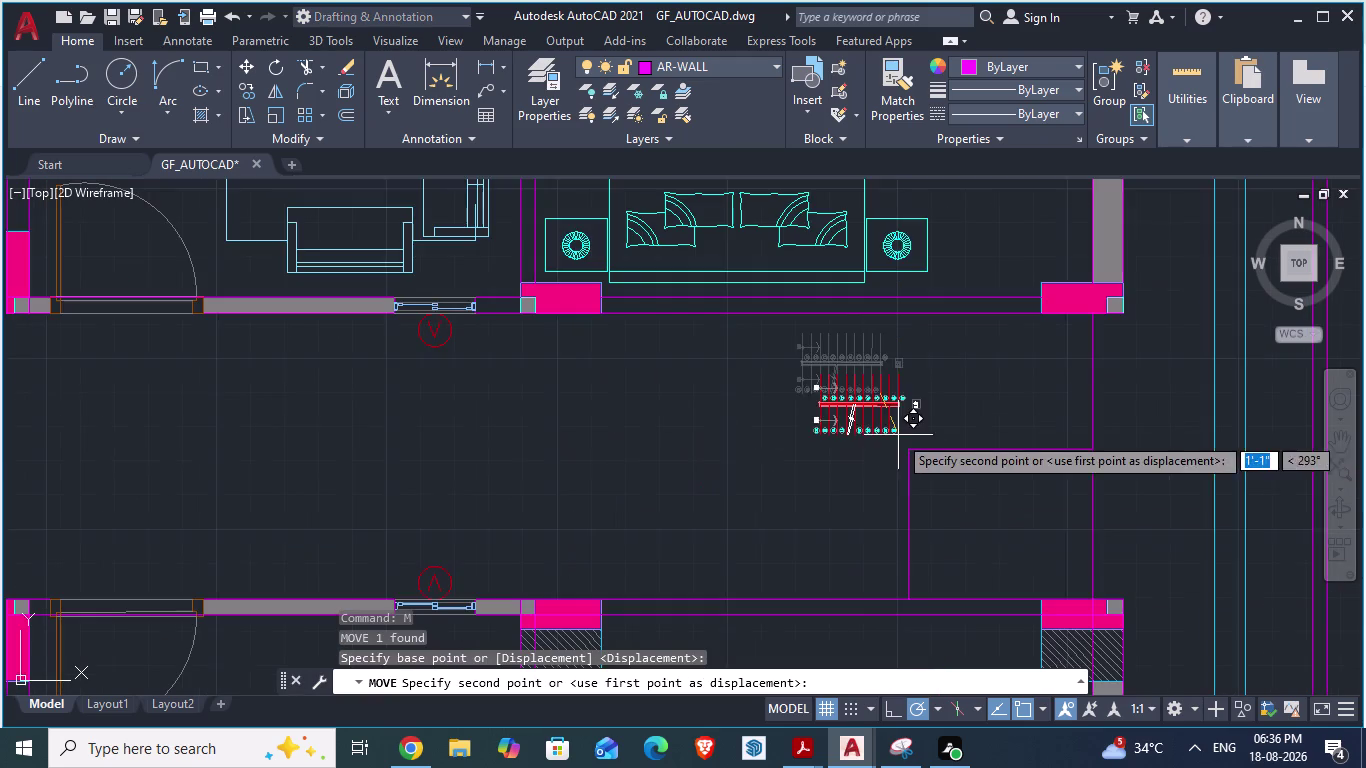
drag(898, 435, 795, 527)
scroll(up, 3)
scroll(down, 3)
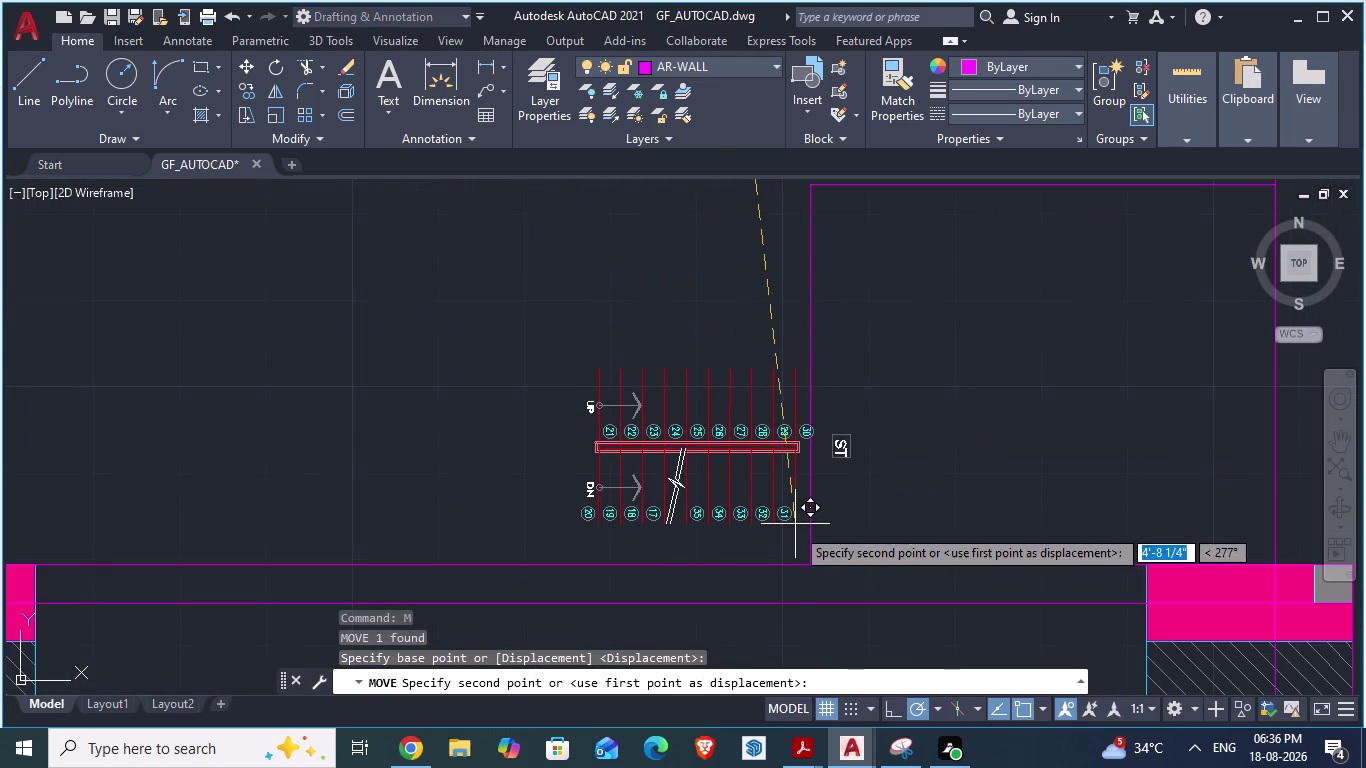
drag(795, 527, 802, 562)
click(802, 562)
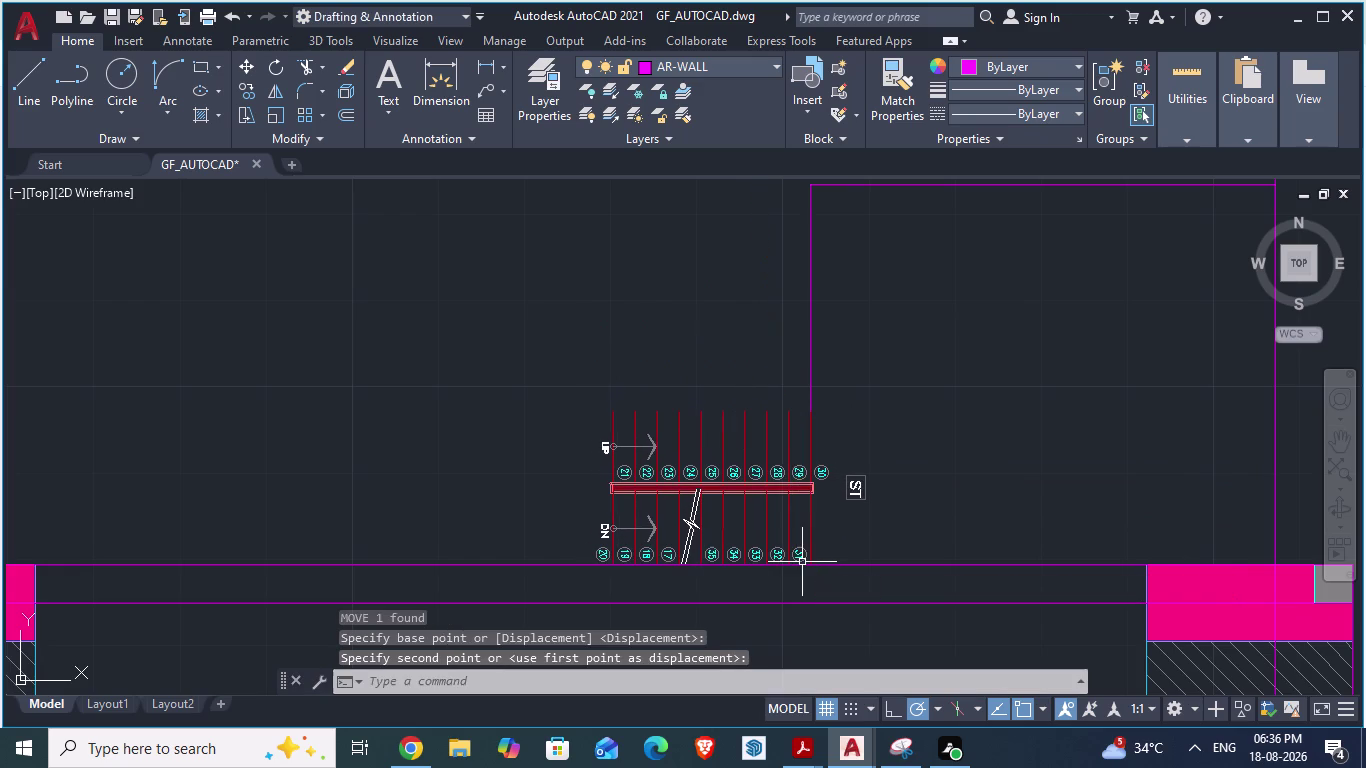
scroll(down, 3)
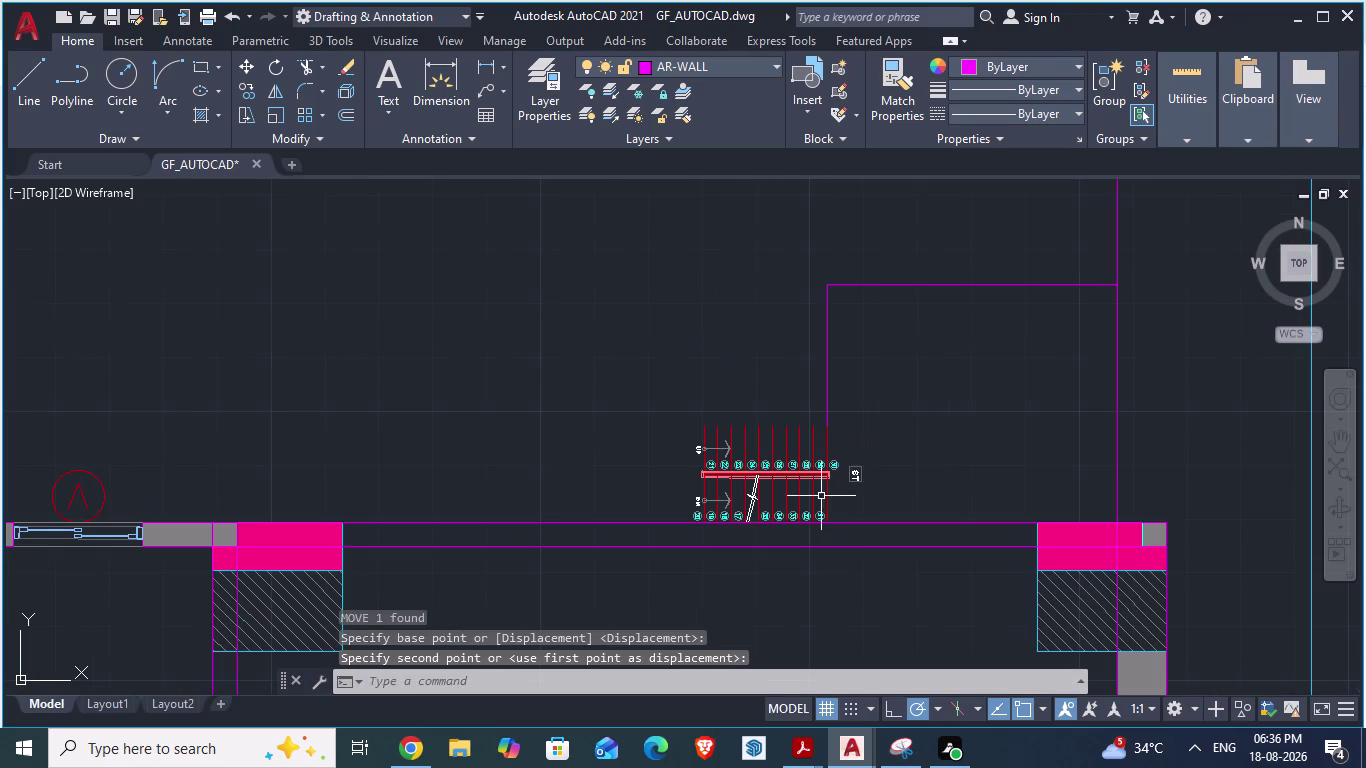
scroll(up, 3)
Switch to the ARCH PLANS reference drawing.
click(740, 431)
scroll(down, 3)
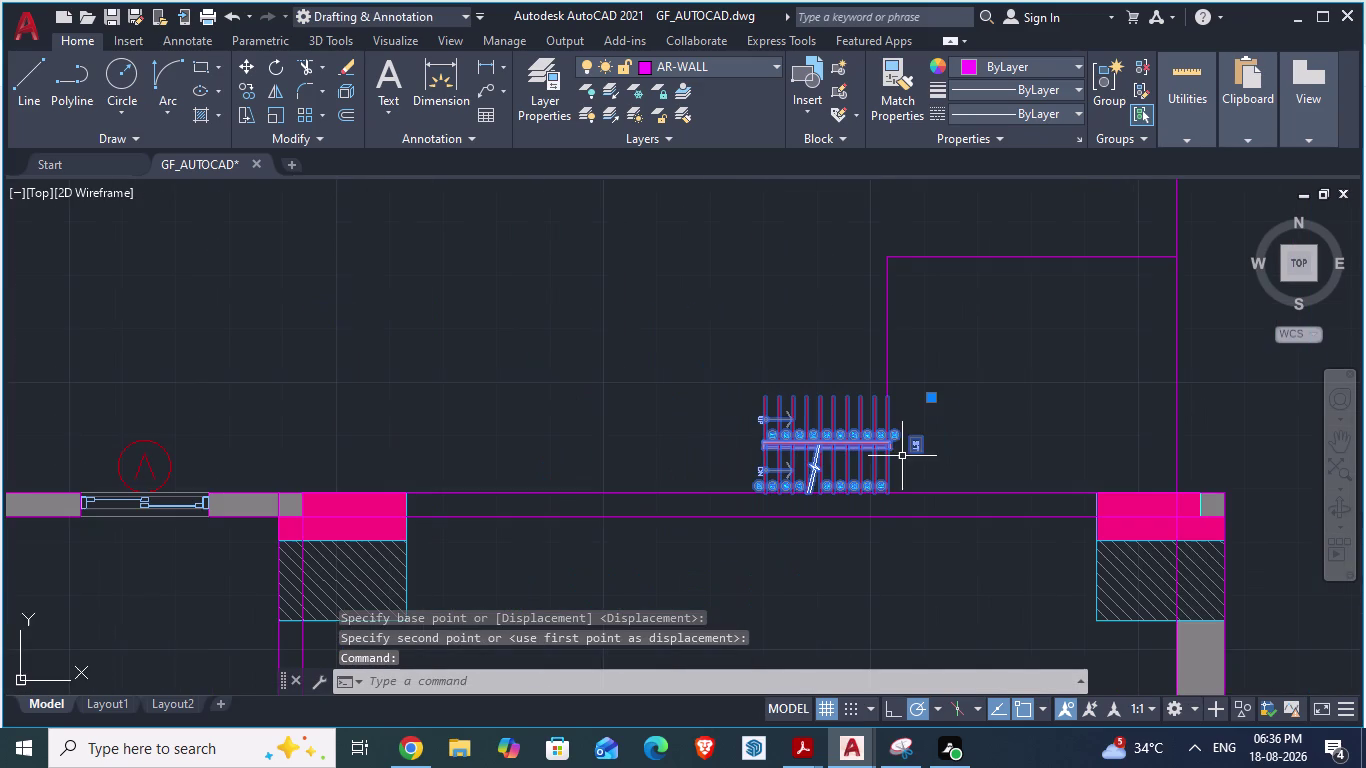
scroll(down, 3)
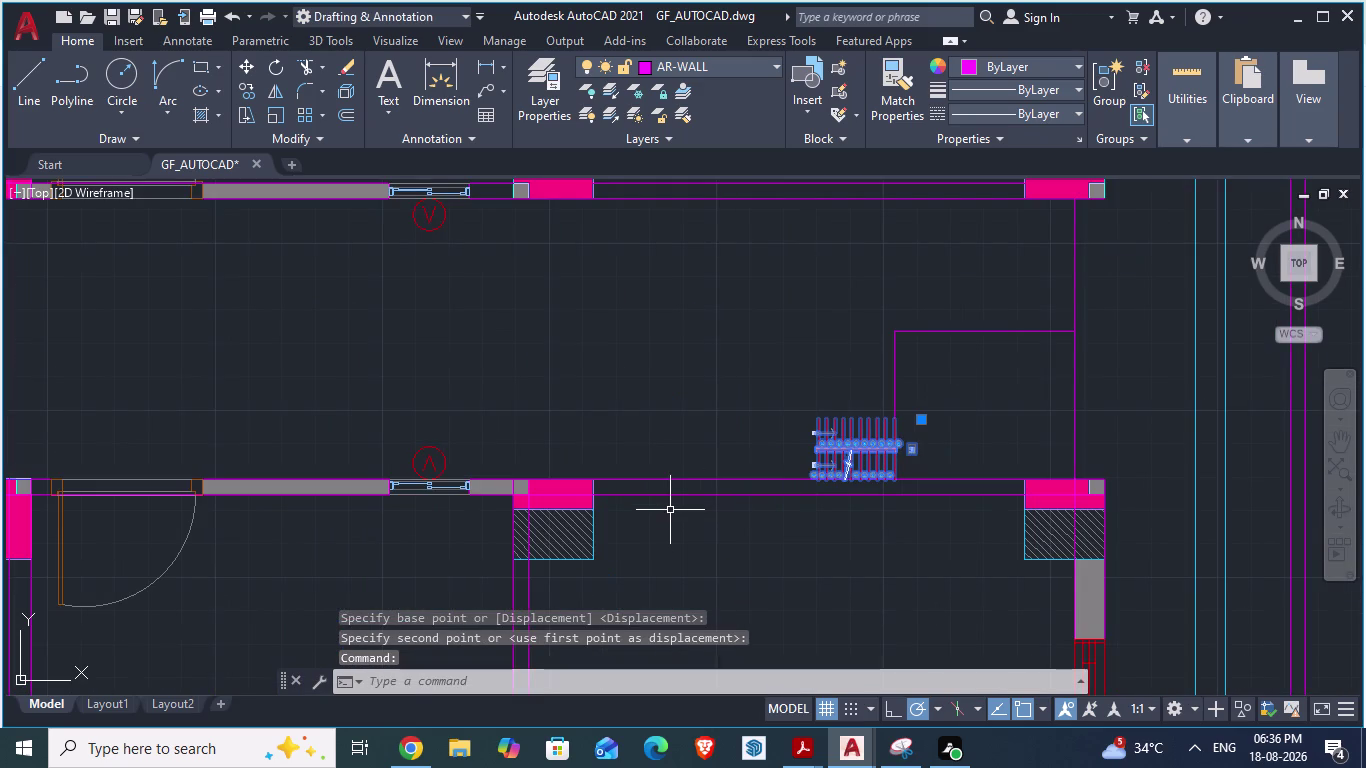
key(alt+Tab)
key(alt+Tab)
key(alt+Tab)
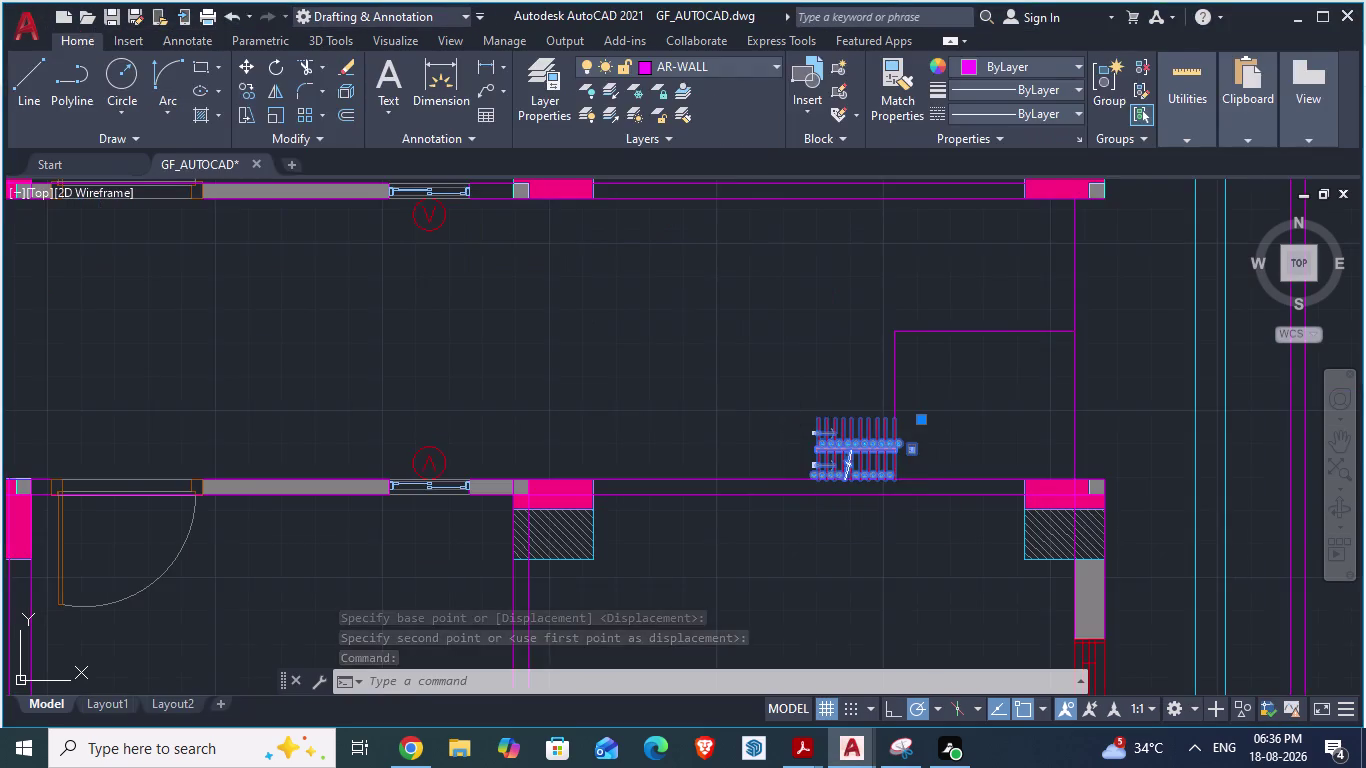
scroll(up, 3)
scroll(up, 3)
Start an aligned dimension at the reference staircase's UP arrow, then return to GF_AUTOCAD.
scroll(down, 3)
scroll(up, 3)
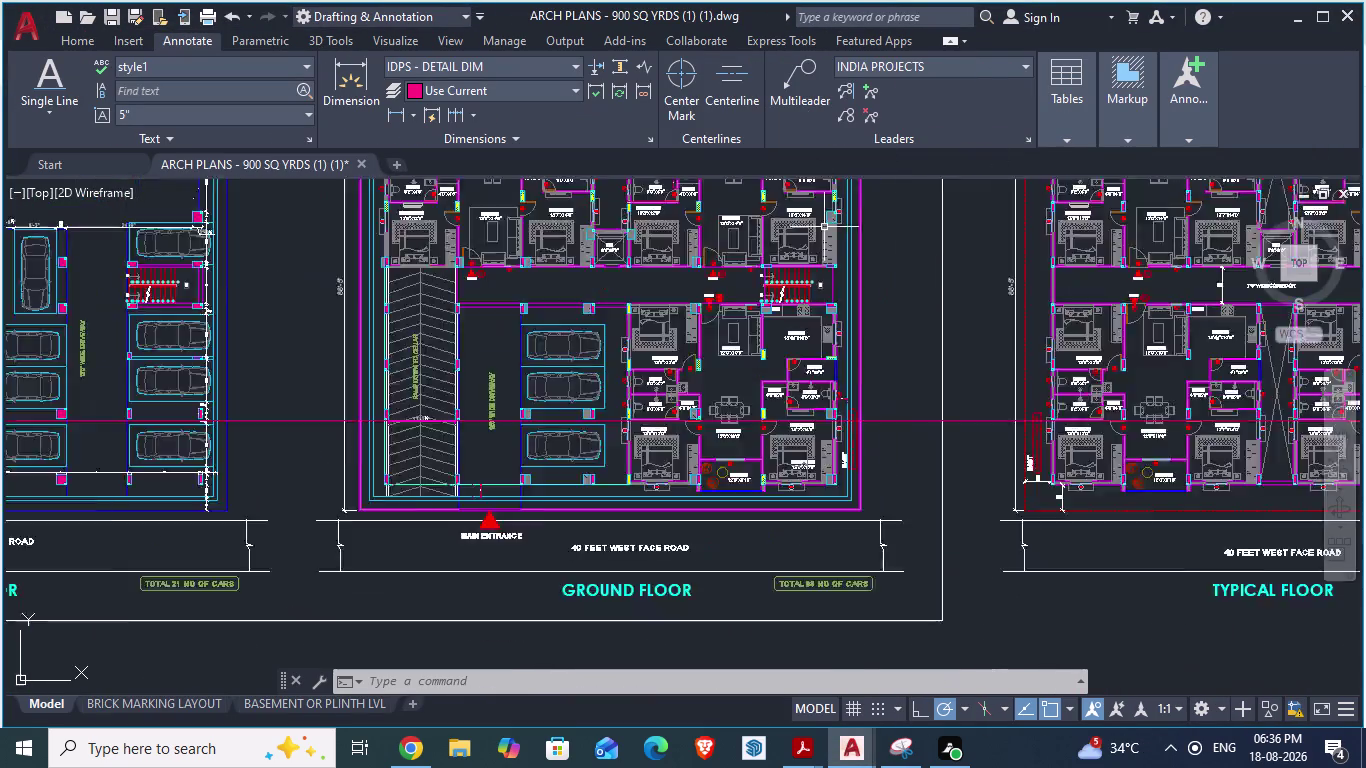
scroll(up, 3)
scroll(up, 3)
scroll(down, 3)
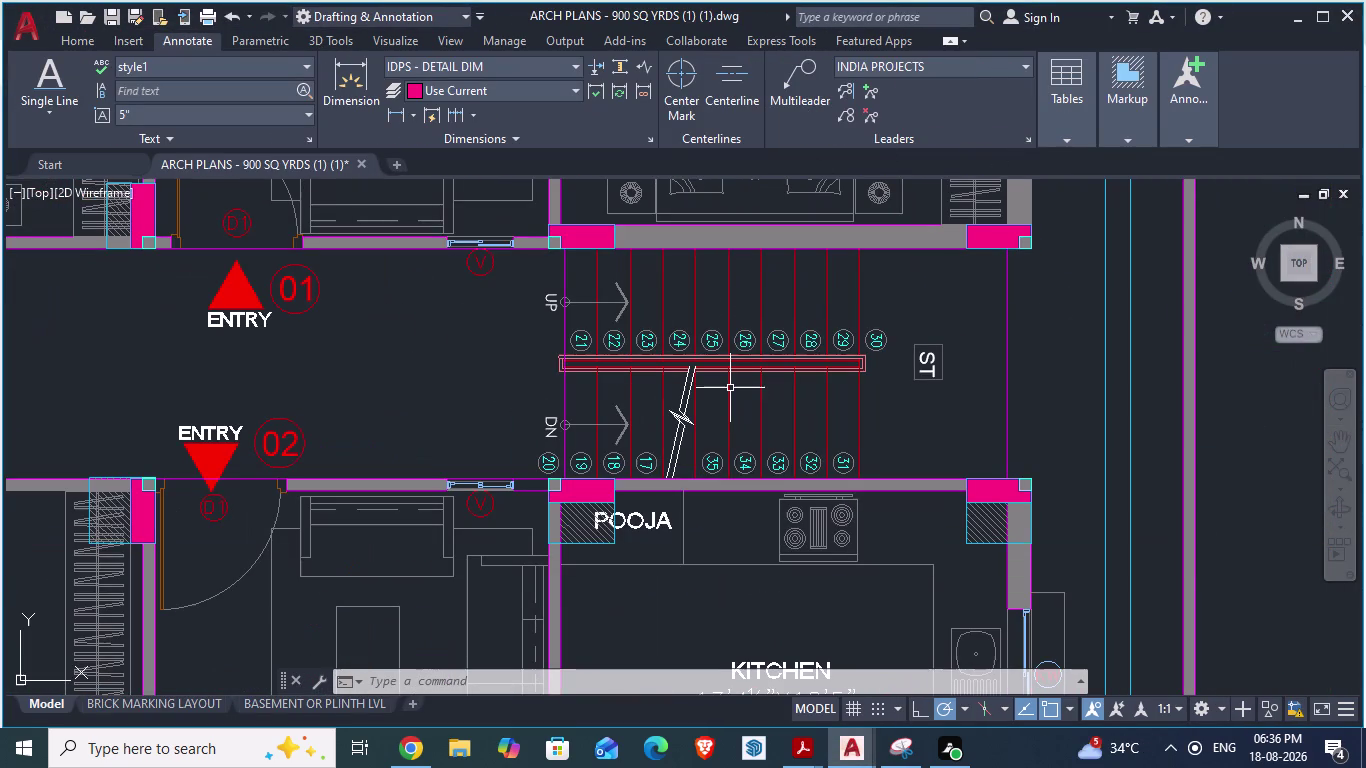
text(da)
key(Return)
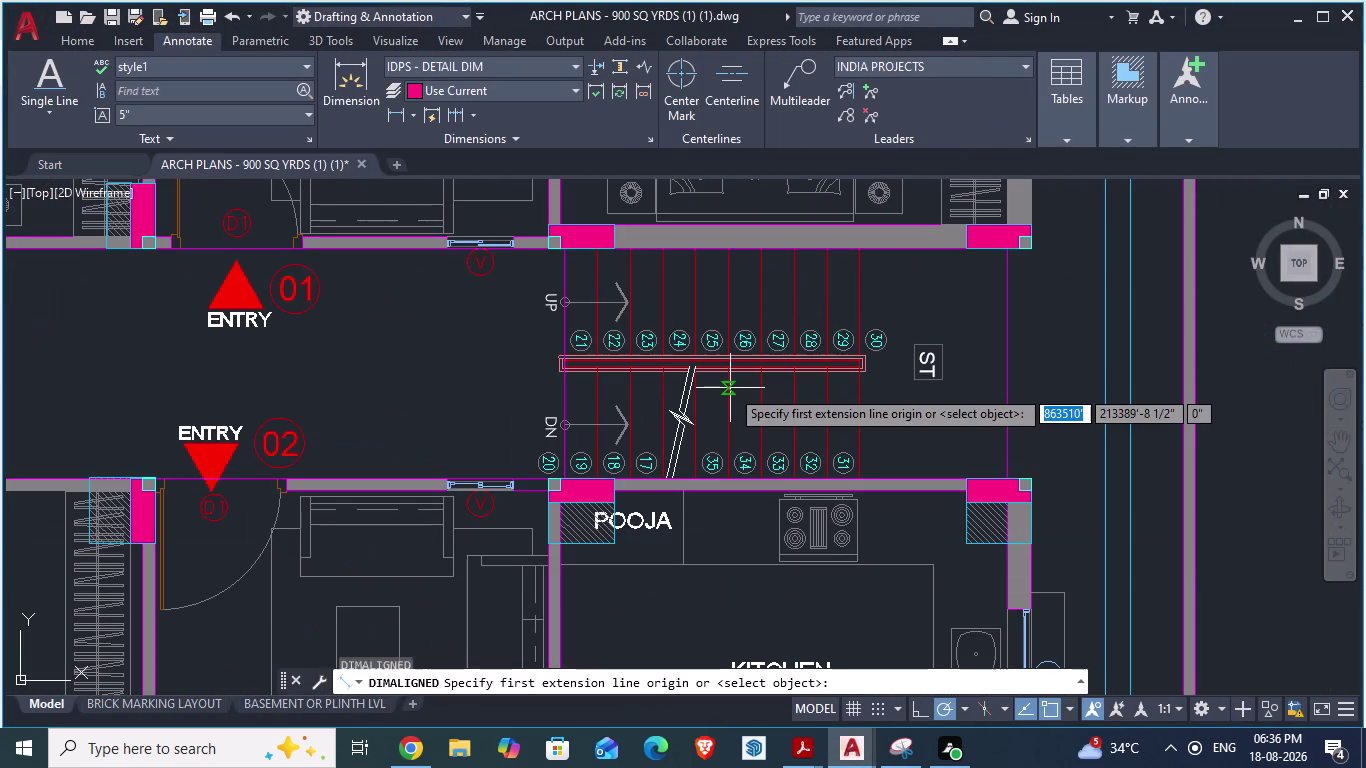
click(1010, 303)
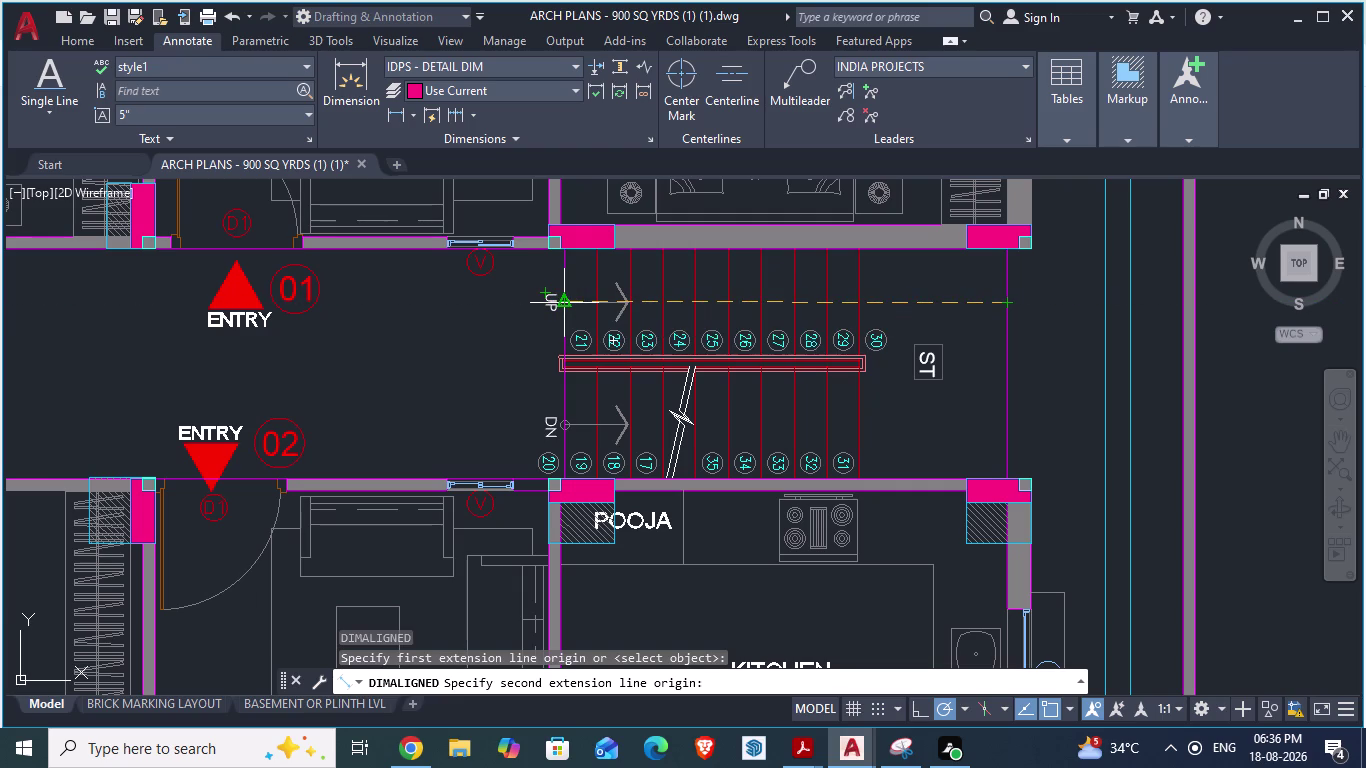
key(alt+Tab)
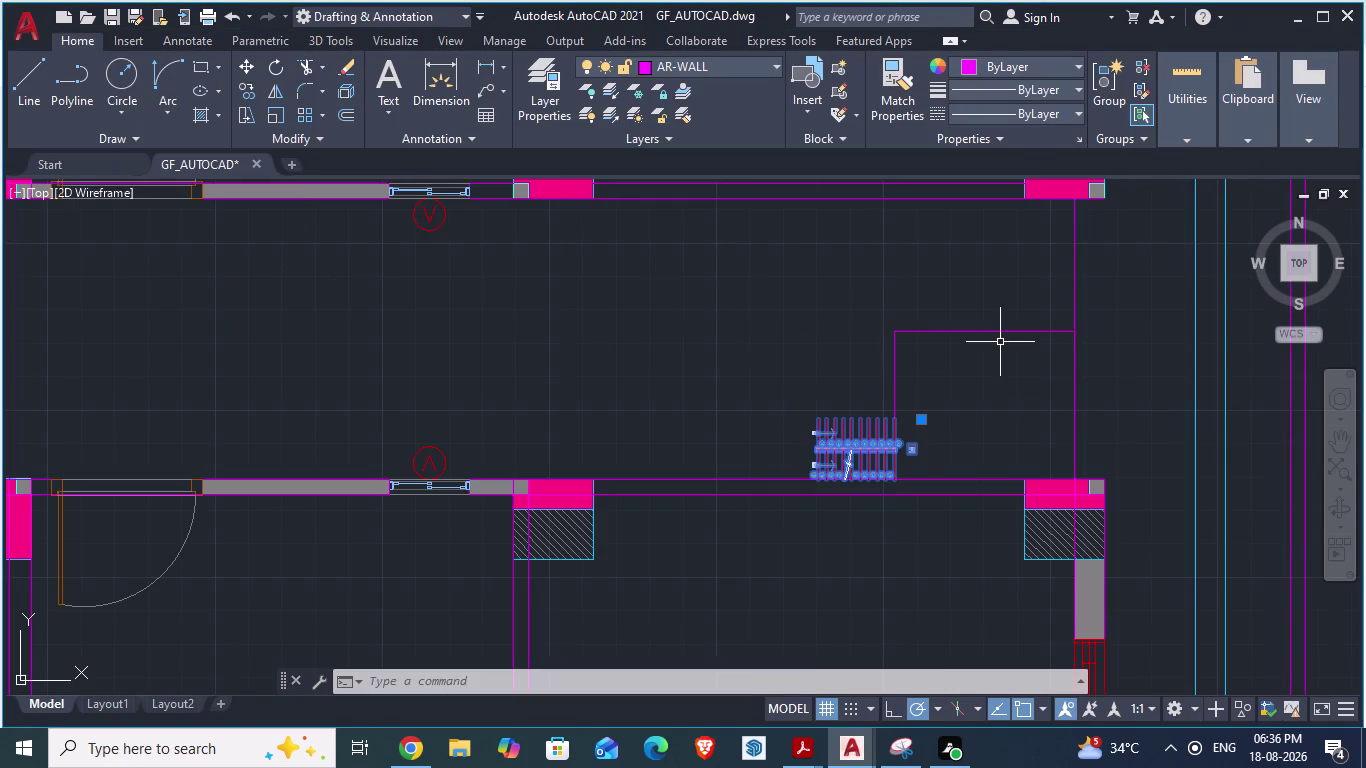
Draw the stair-area outline from the room corner with a 13'6" segment.
key(l)
key(Return)
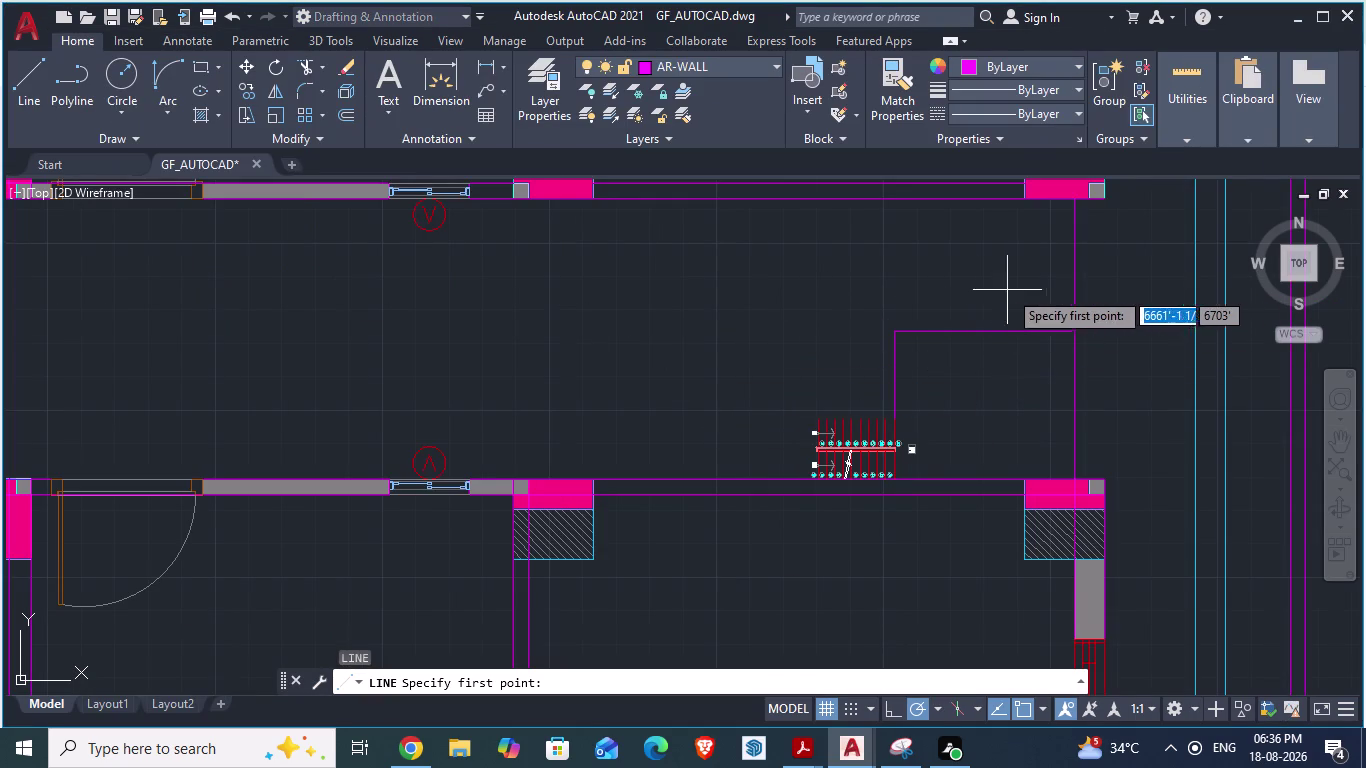
key(Escape)
key(l)
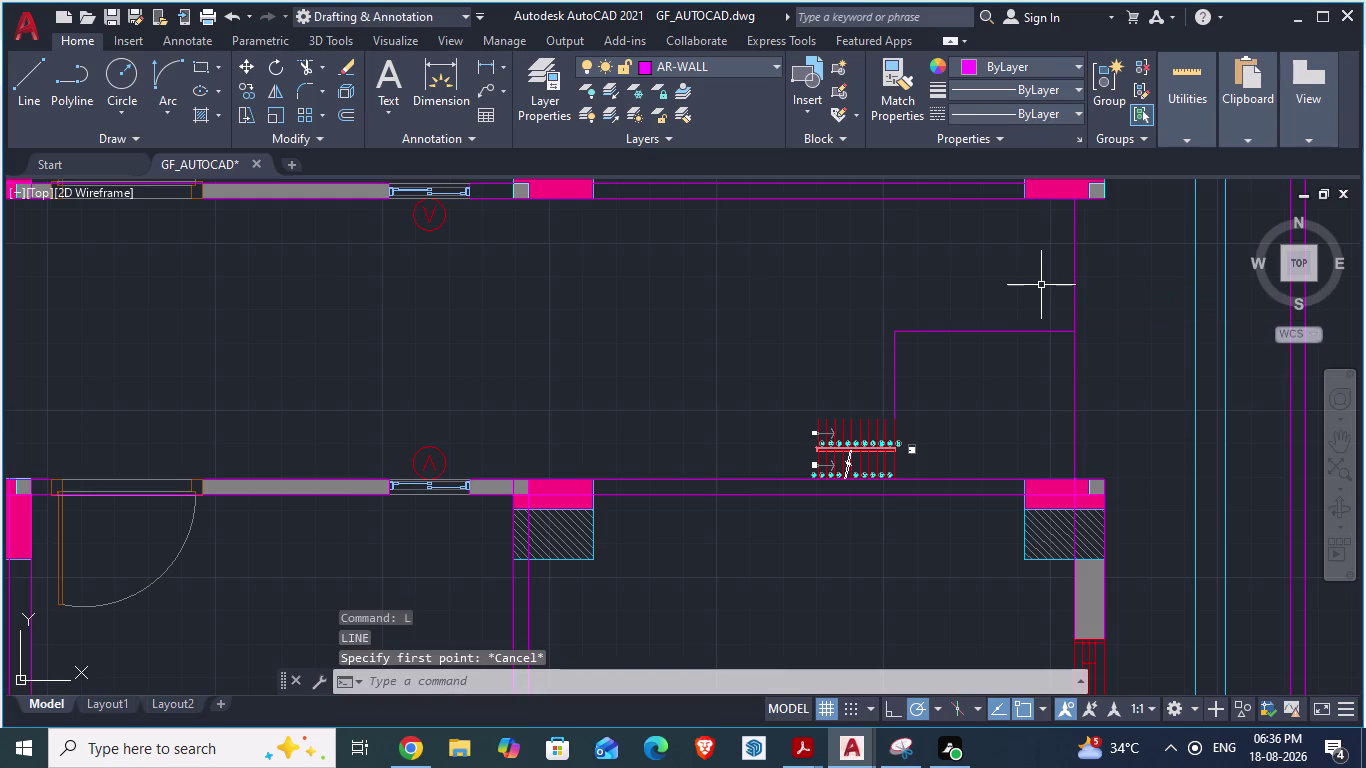
key(Return)
click(1079, 296)
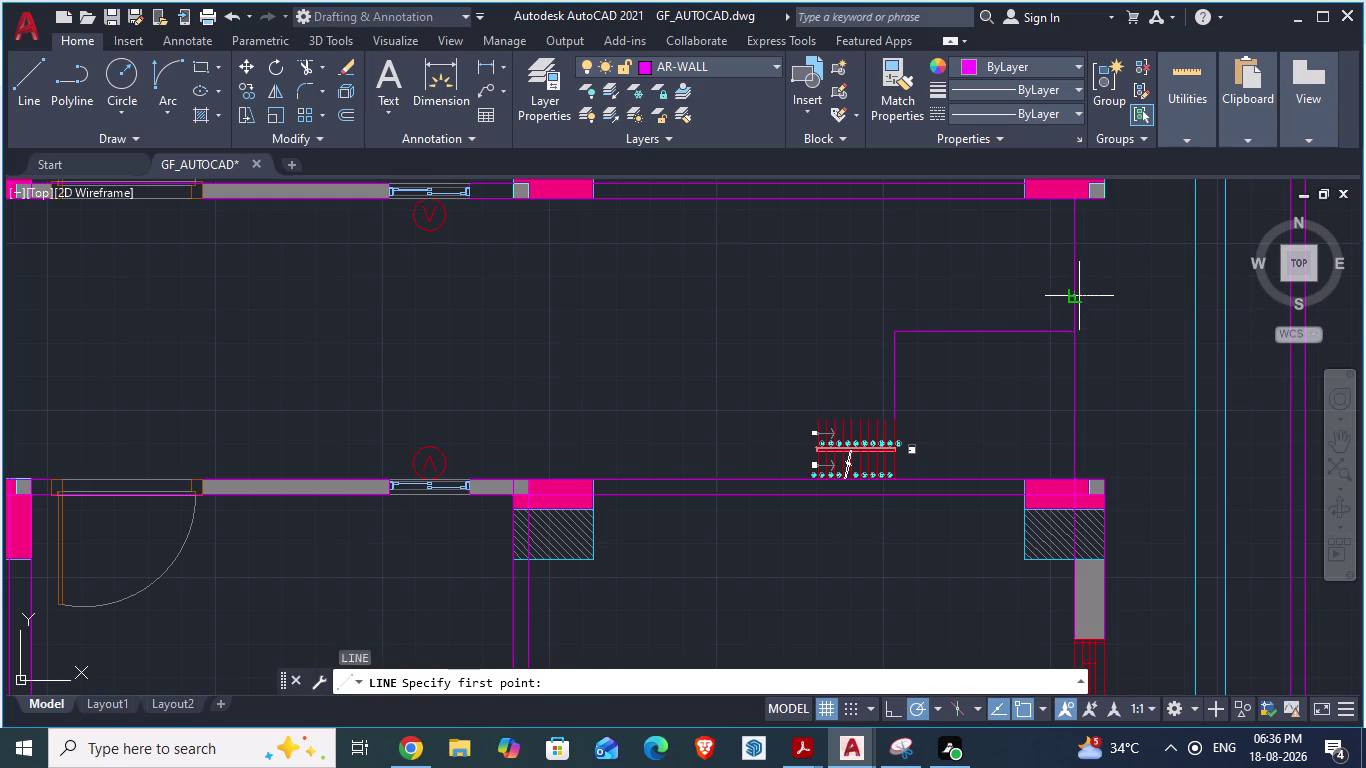
text(1)
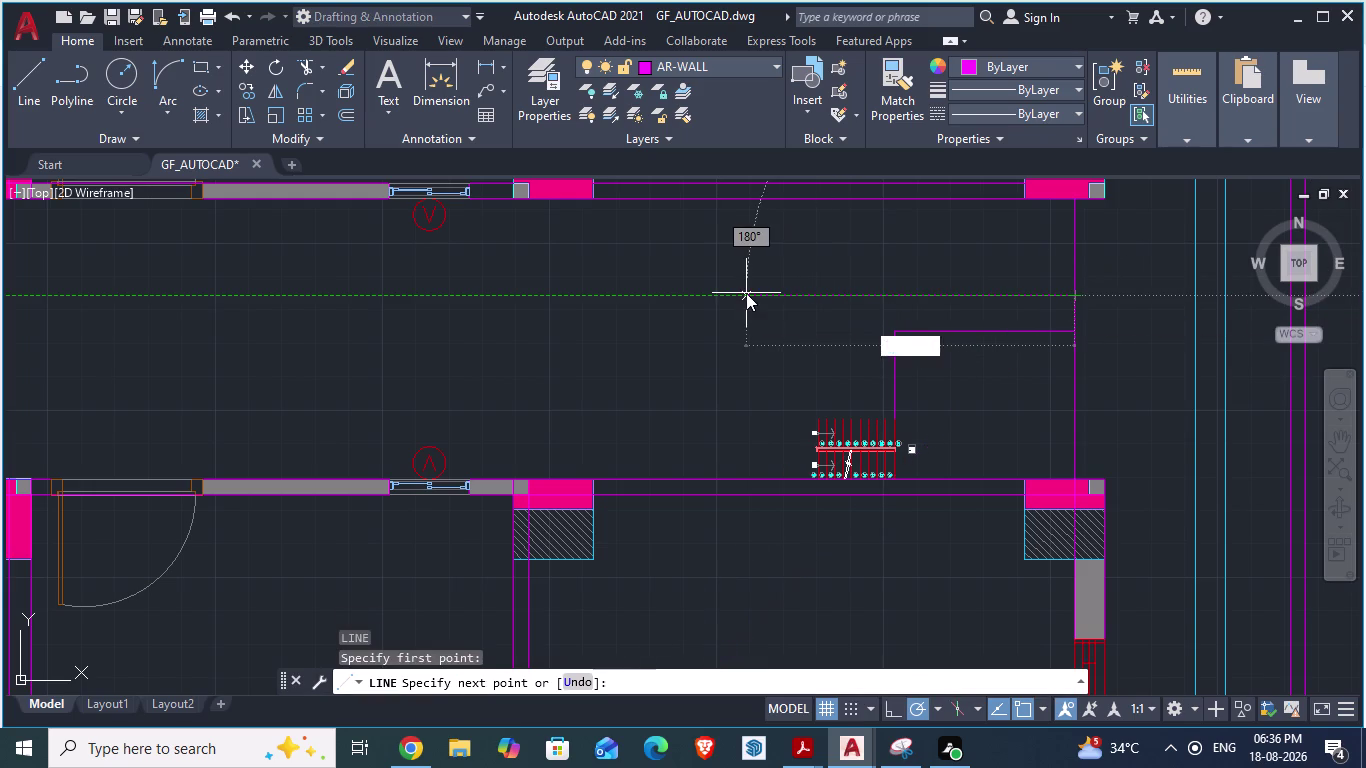
text(3'6")
key(Return)
click(531, 477)
key(Return)
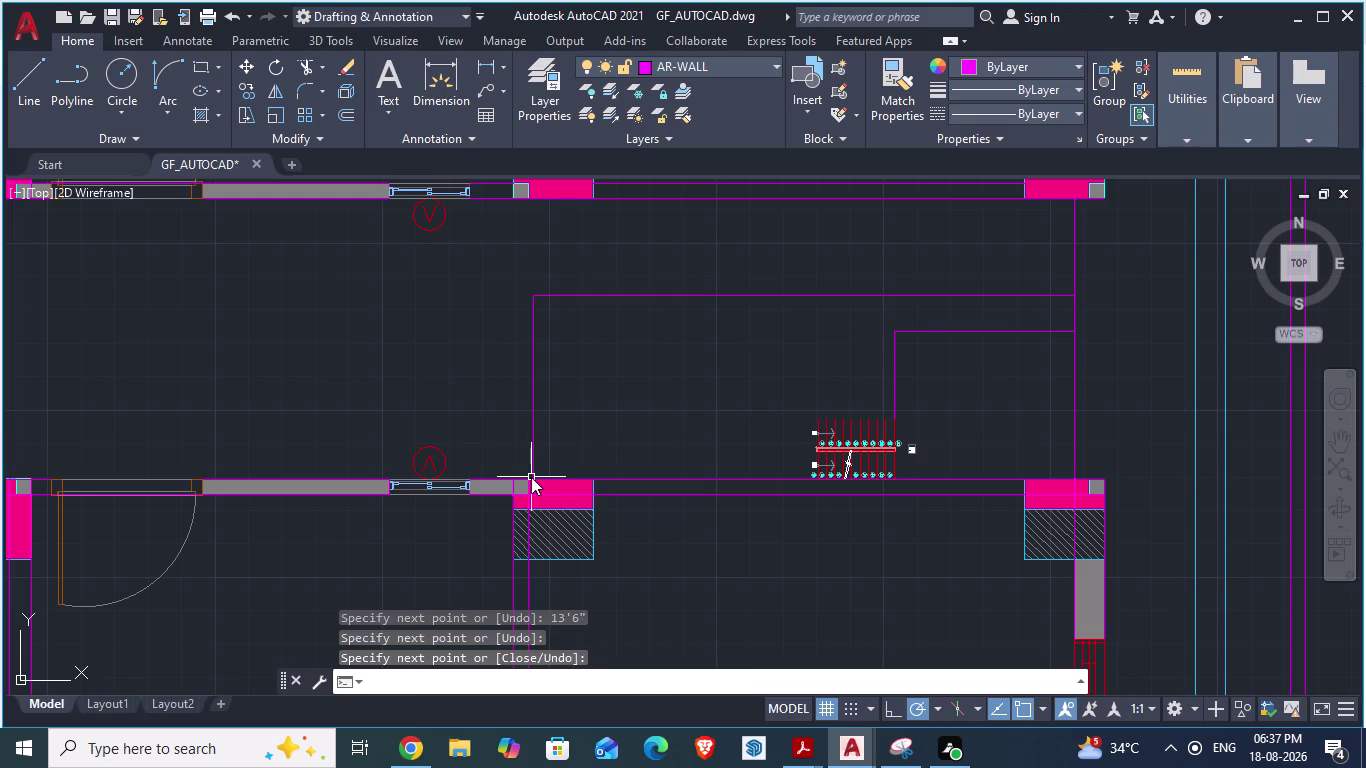
Cancel the unfinished dimension in ARCH PLANS and return to GF_AUTOCAD.
key(alt+Tab)
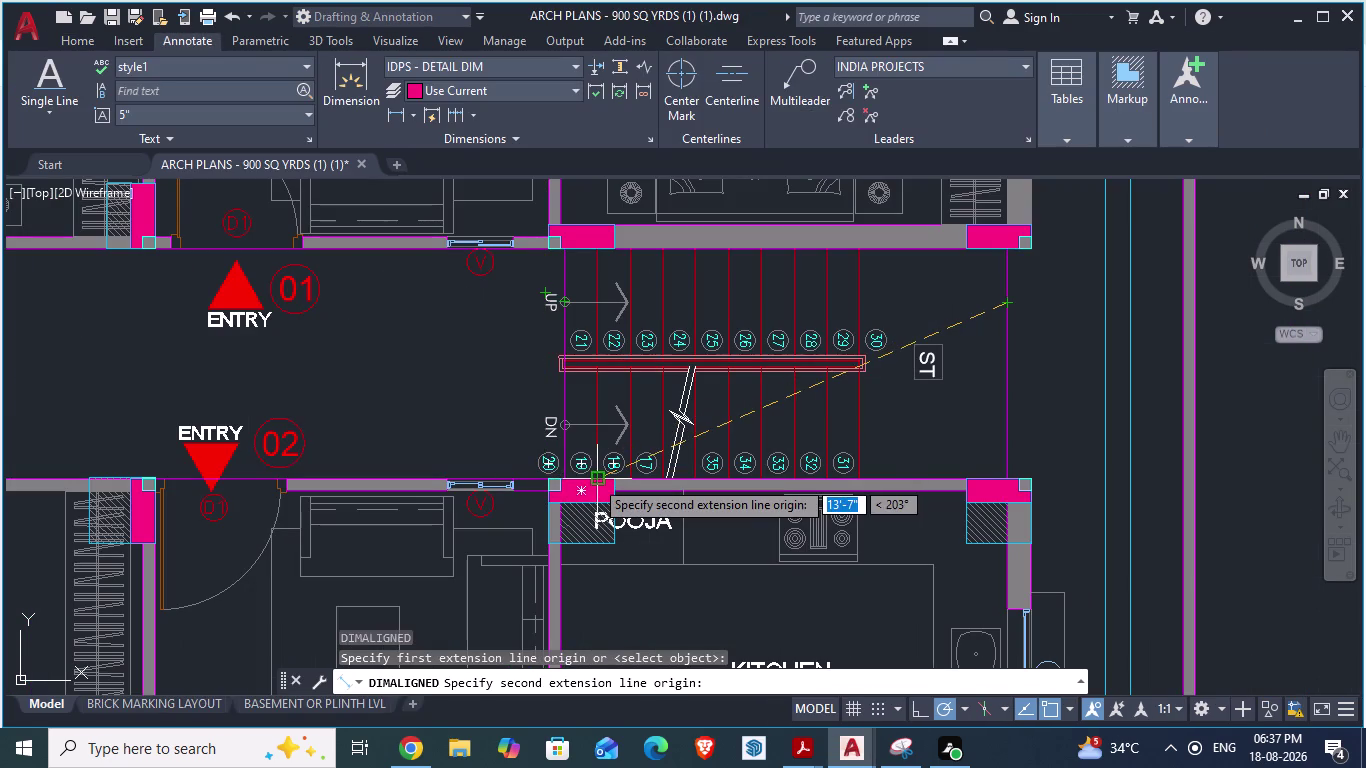
key(Escape)
scroll(down, 3)
scroll(up, 3)
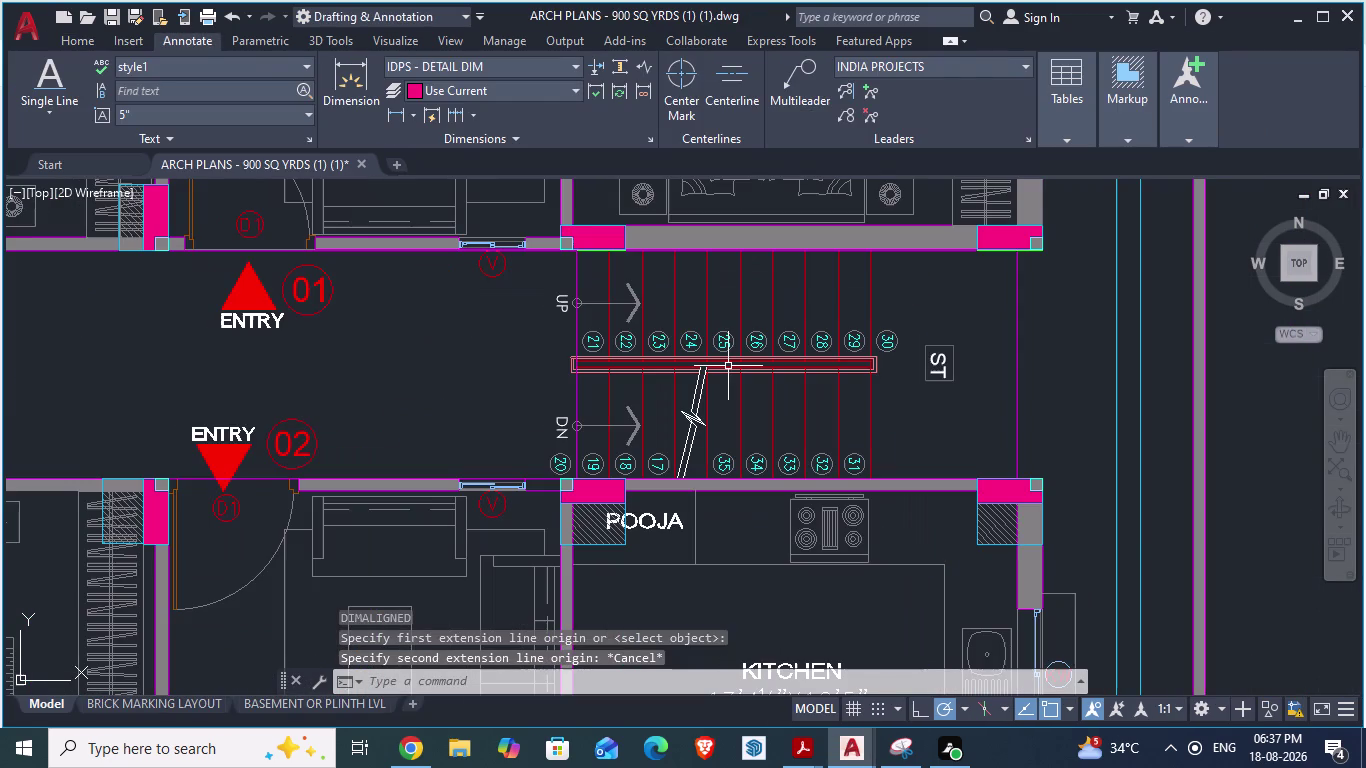
key(alt+Tab)
scroll(down, 3)
scroll(up, 3)
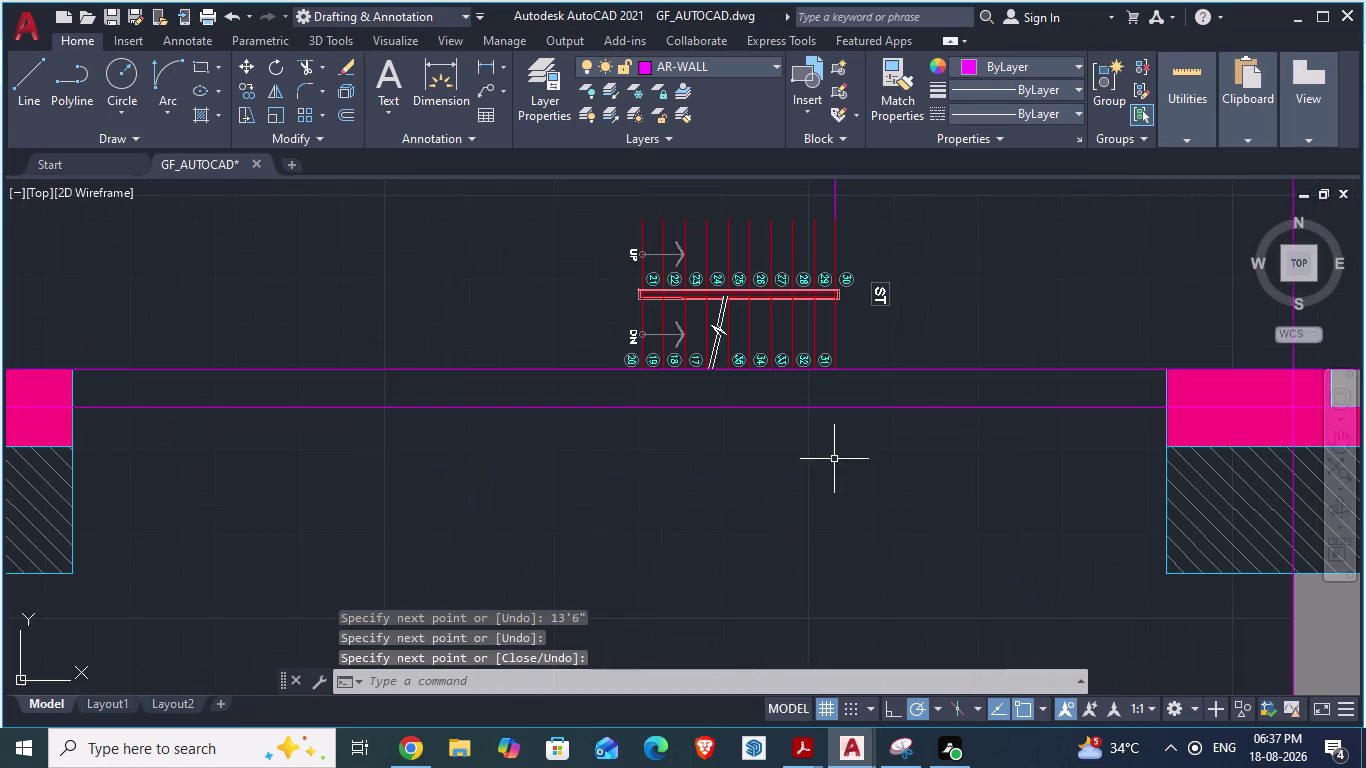
Start scaling the staircase block with SCALE from a base point, using the Reference option.
scroll(up, 3)
click(743, 294)
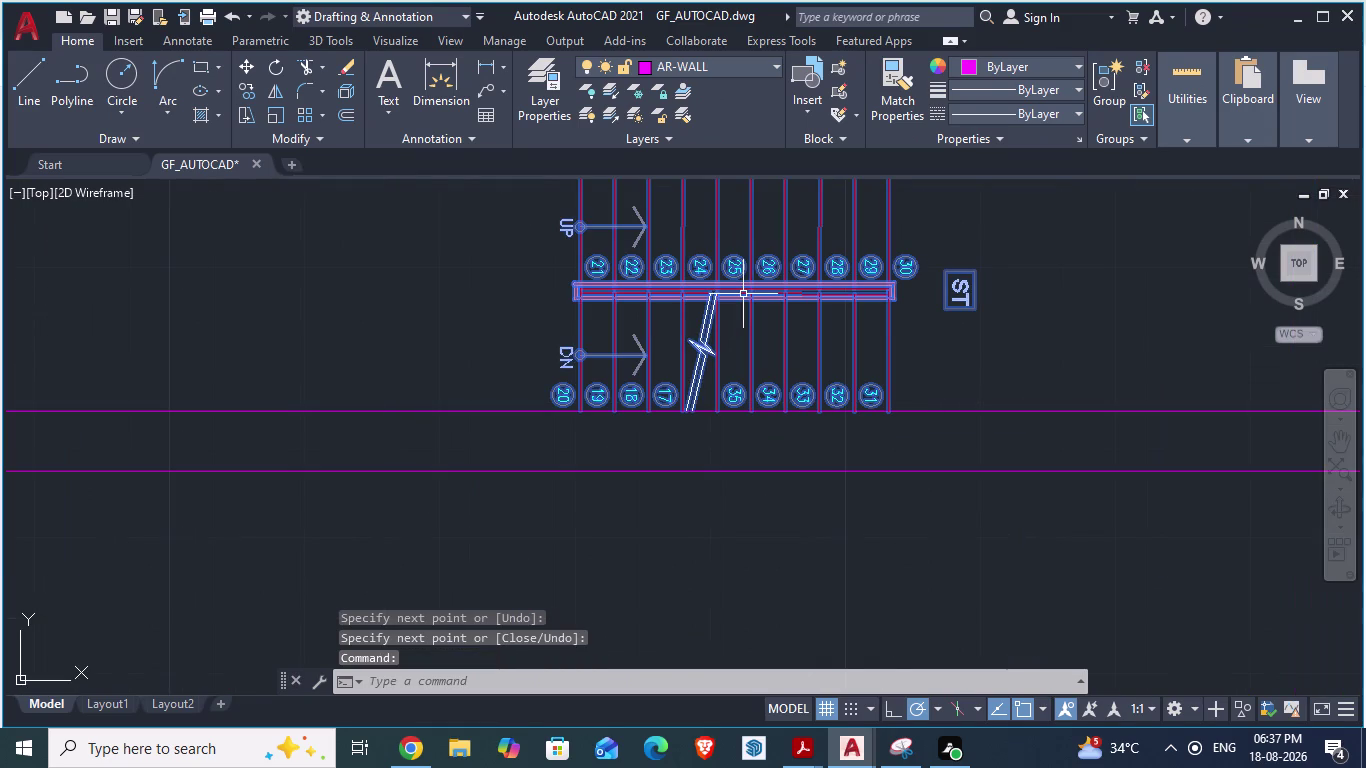
text(sca)
key(Return)
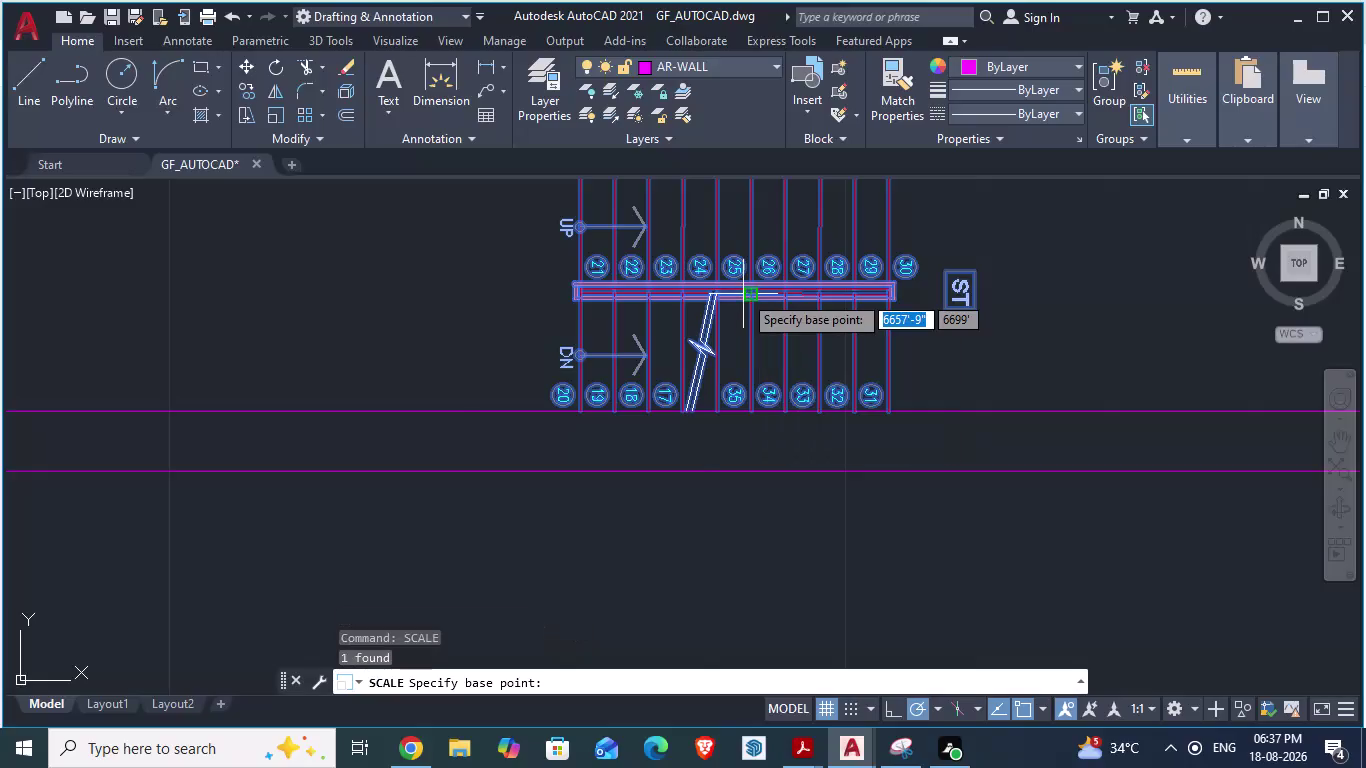
scroll(up, 3)
scroll(down, 3)
scroll(up, 3)
scroll(up, 3)
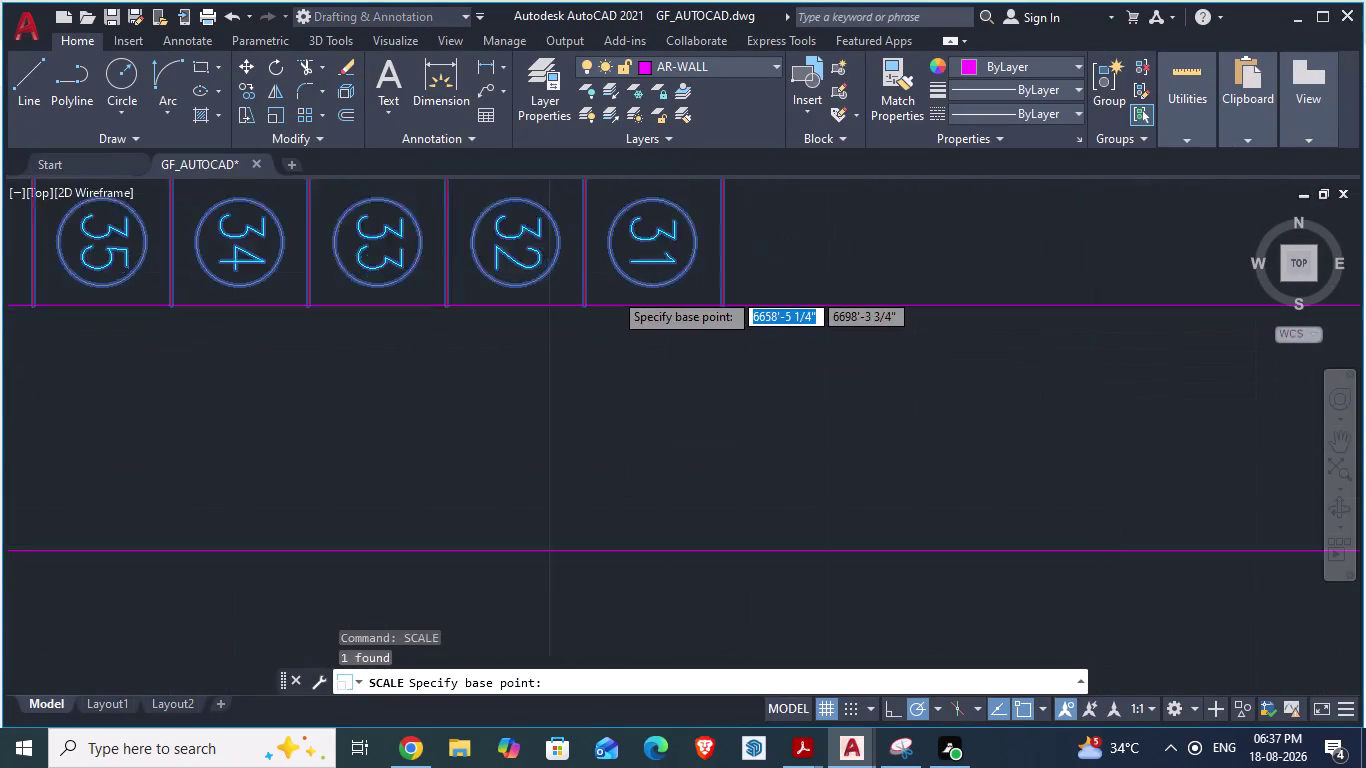
click(784, 310)
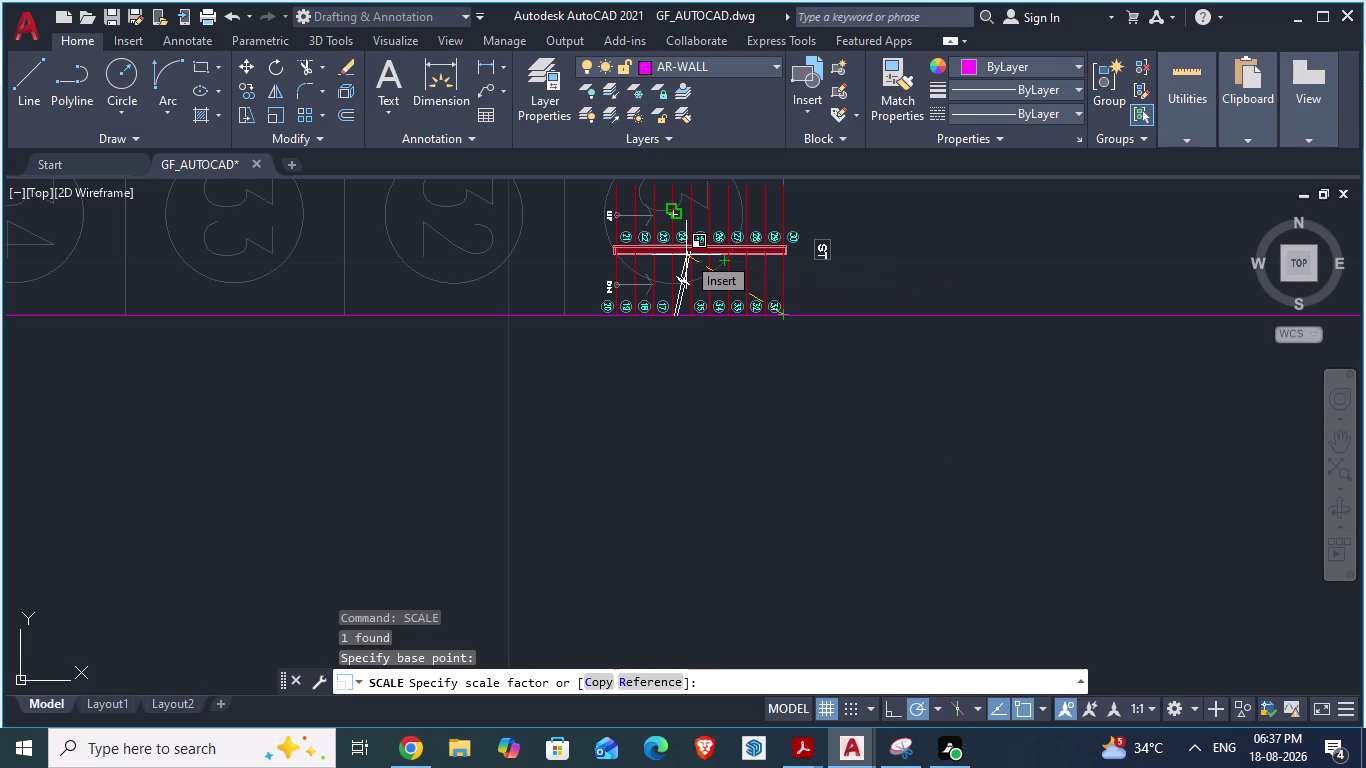
key(r)
key(Return)
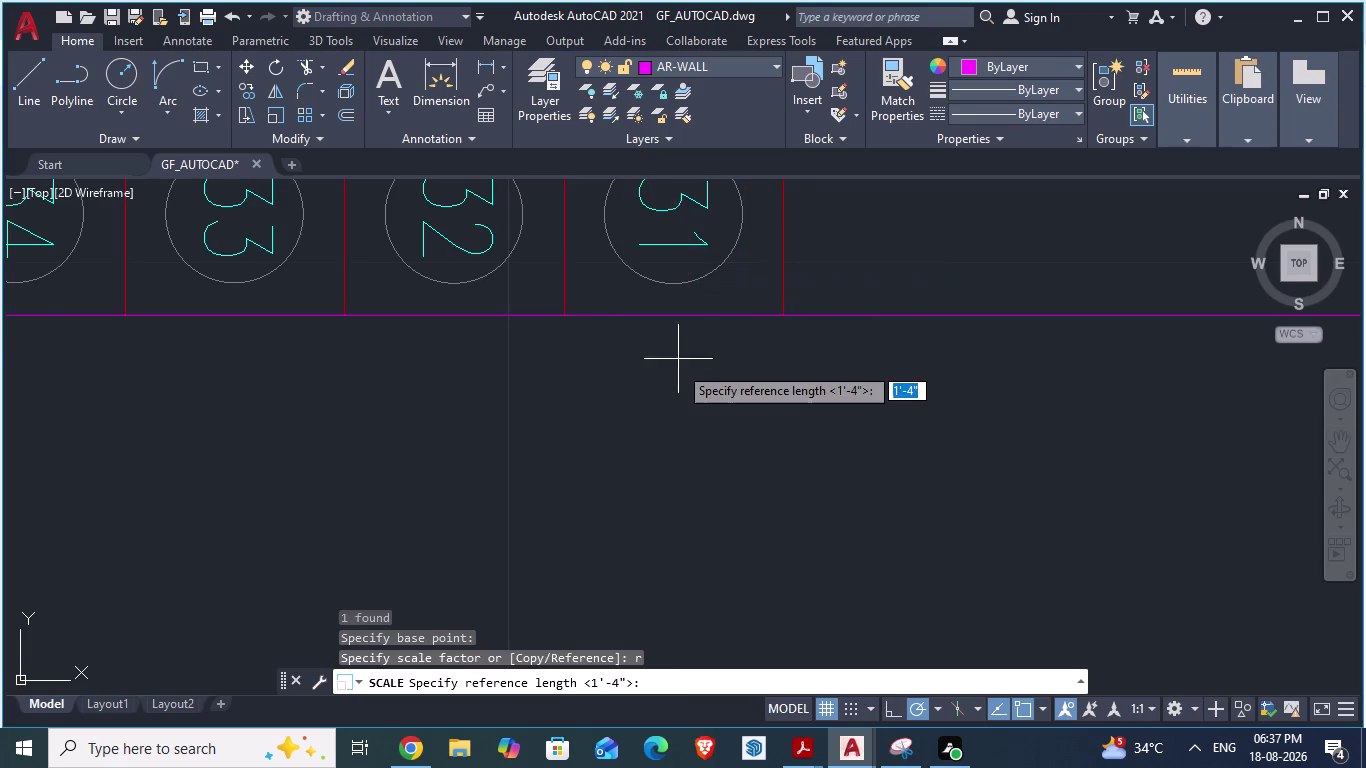
Pick the reference length across the steps and snap the new length to the column corner.
scroll(down, 3)
scroll(down, 3)
scroll(up, 3)
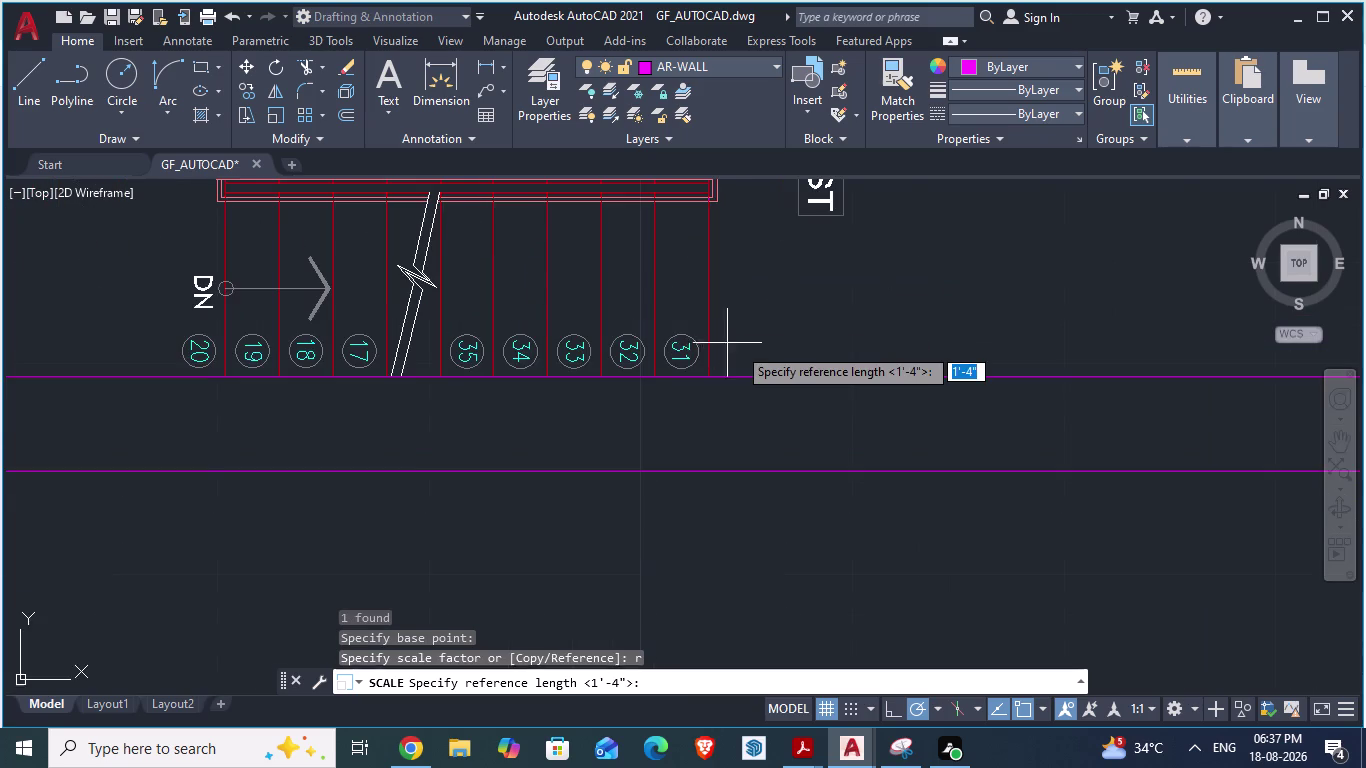
scroll(down, 3)
scroll(up, 3)
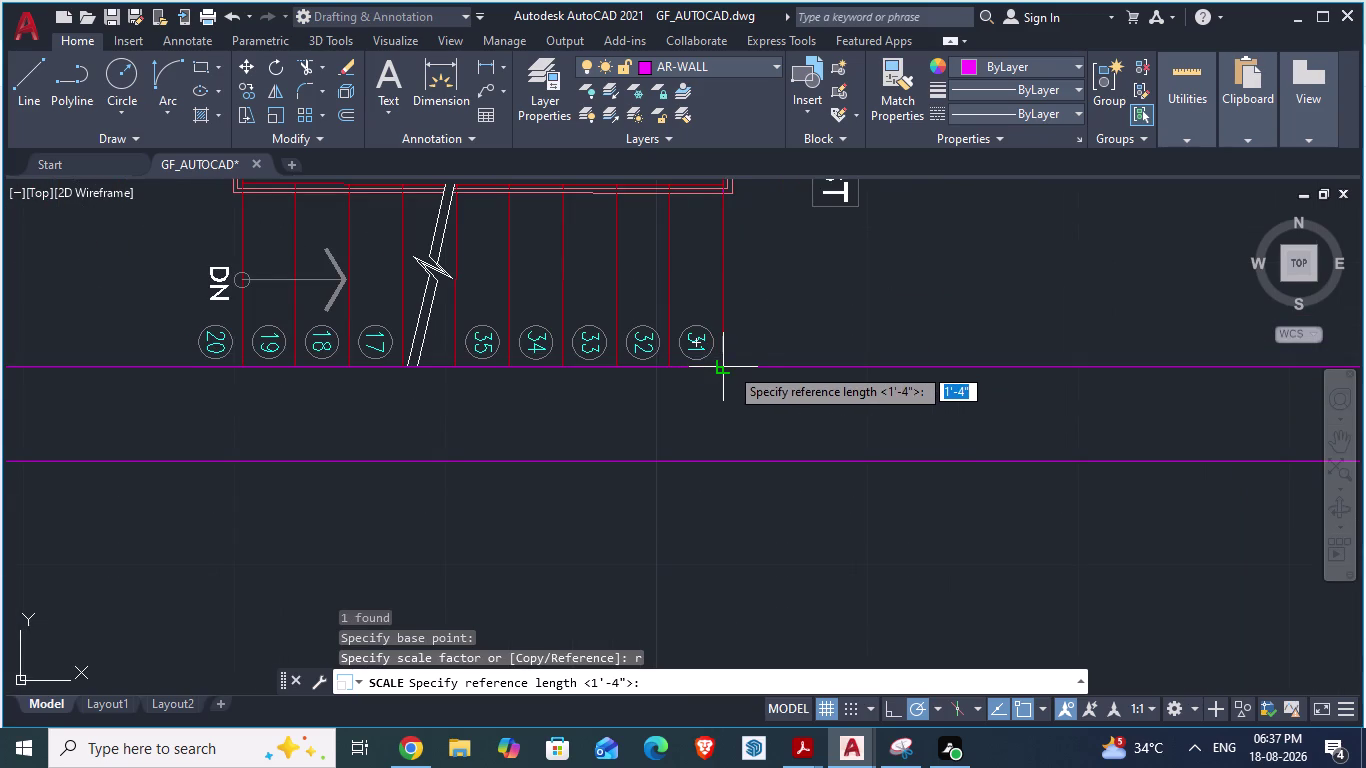
click(729, 366)
click(235, 362)
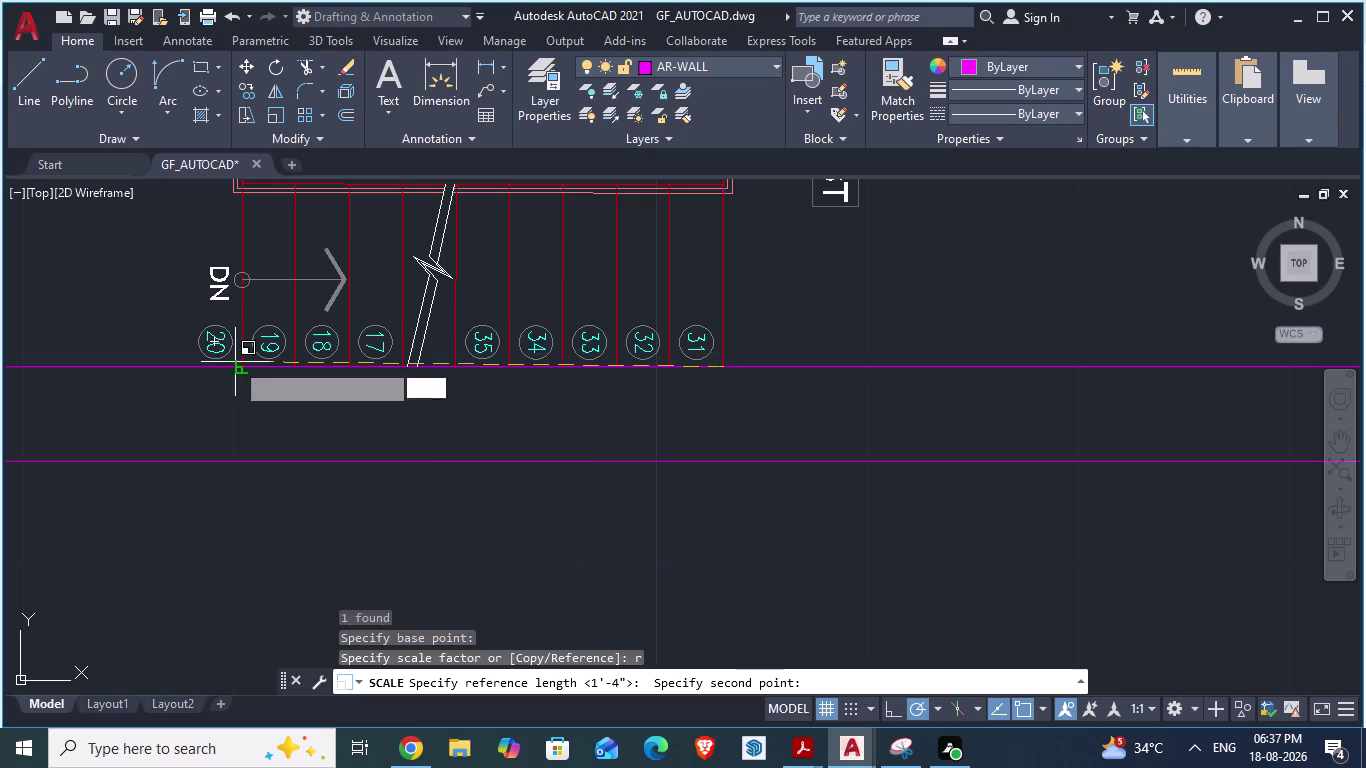
scroll(down, 3)
scroll(down, 3)
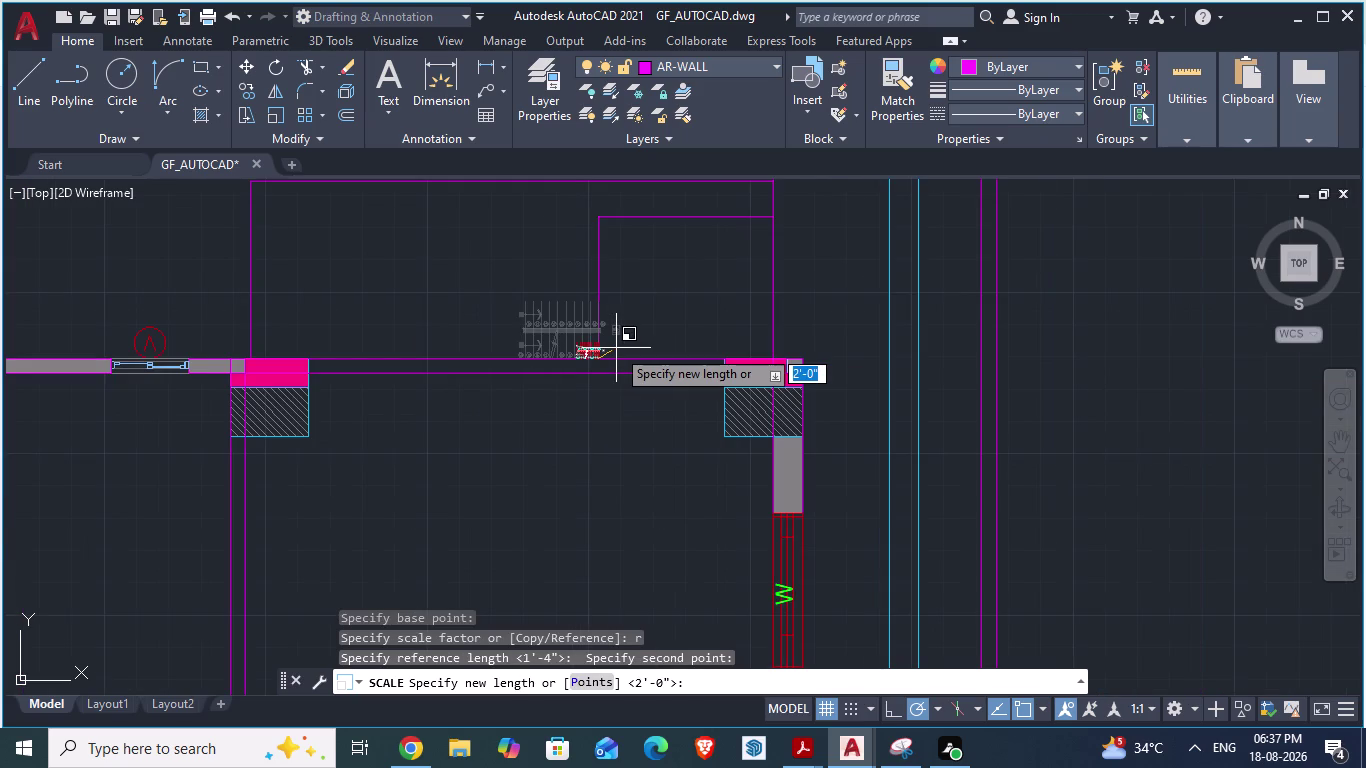
scroll(down, 3)
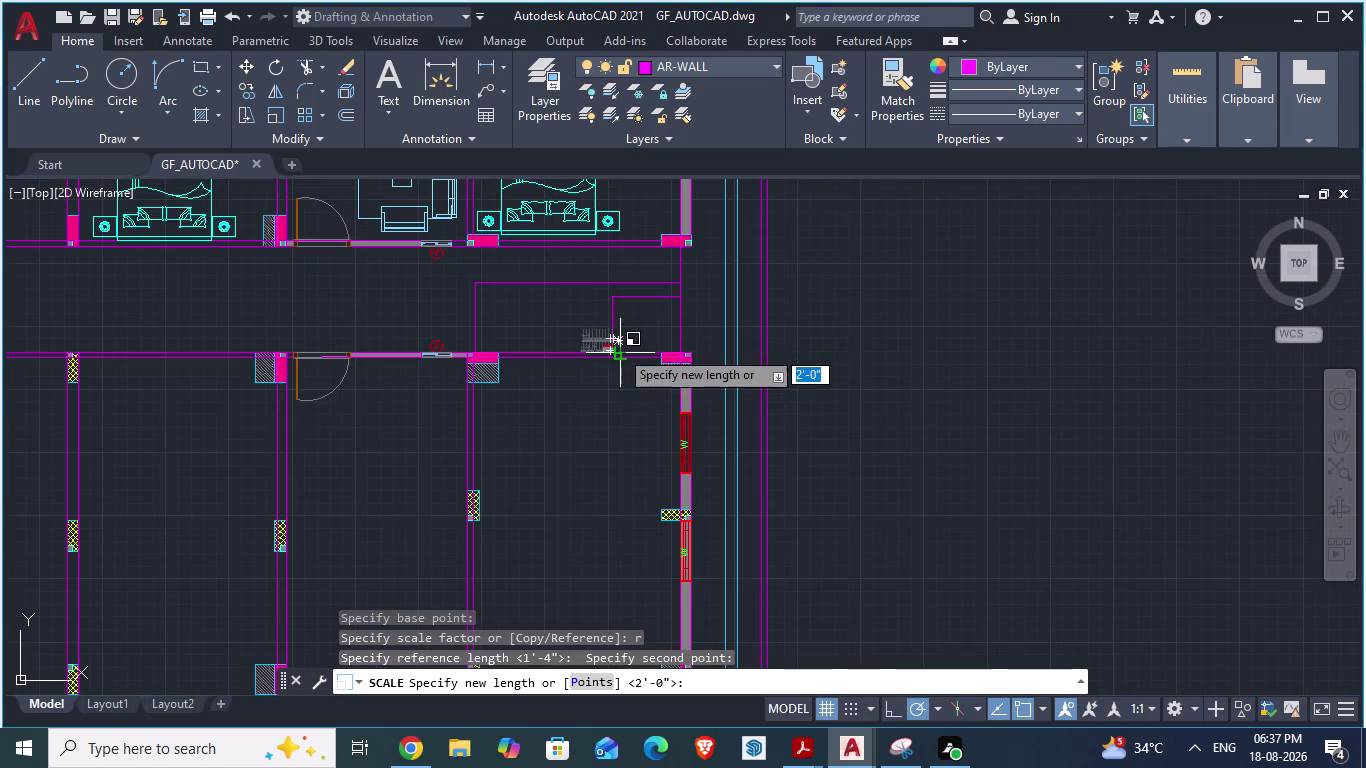
scroll(up, 3)
scroll(down, 3)
scroll(up, 3)
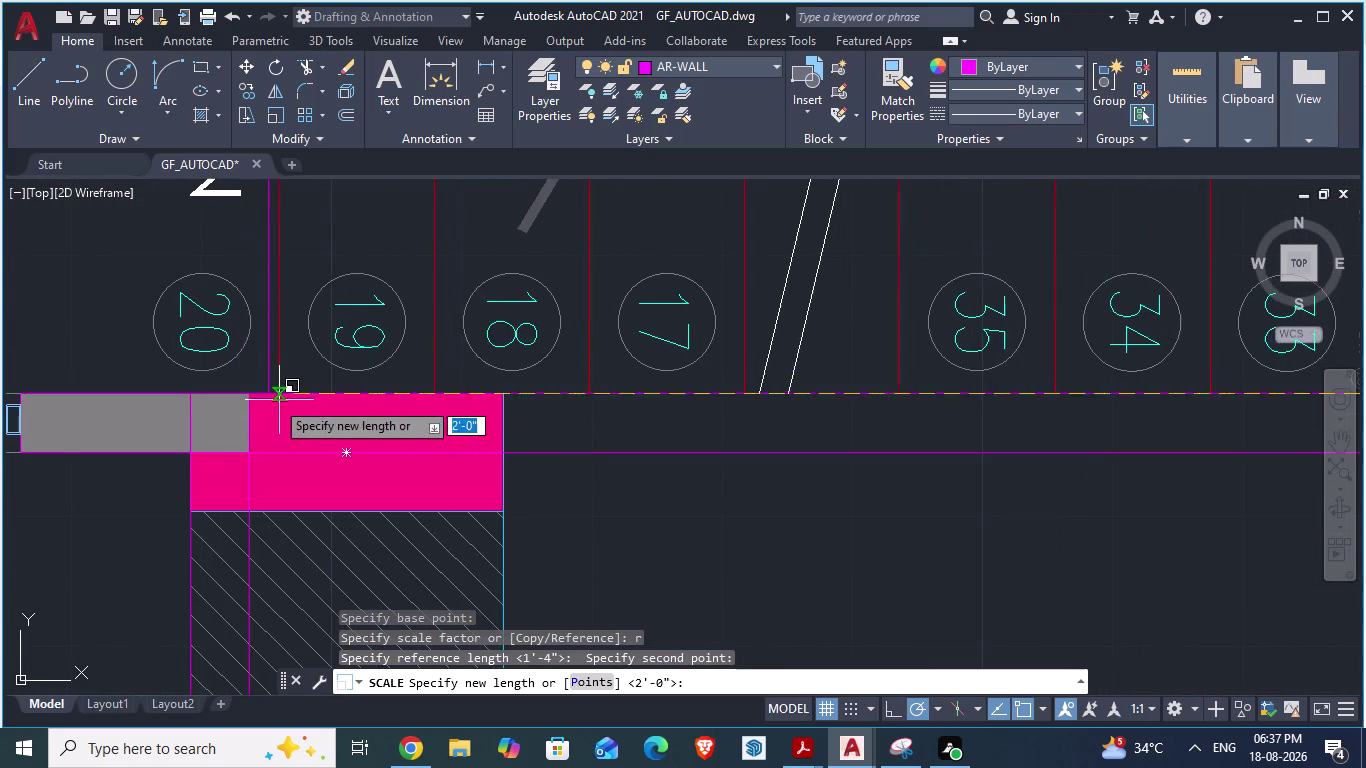
click(261, 397)
scroll(down, 3)
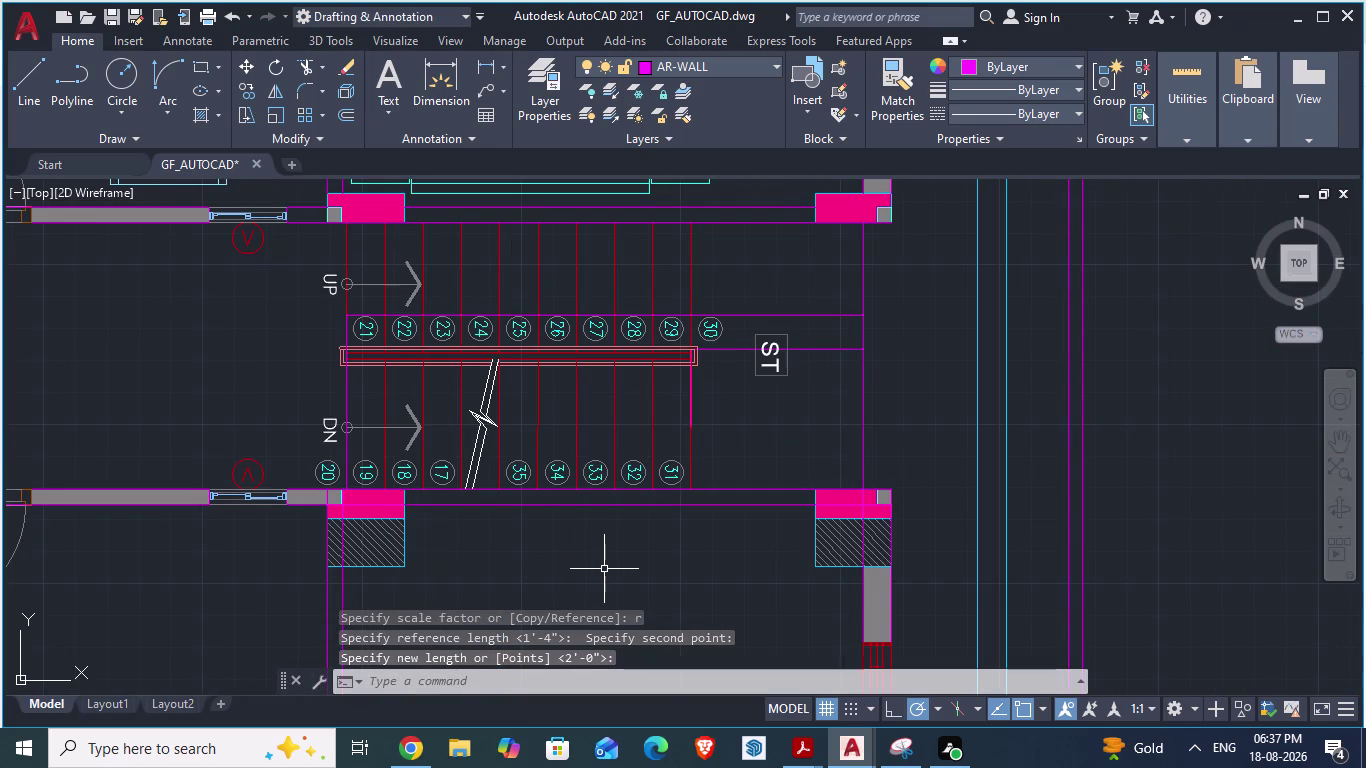
scroll(down, 3)
key(Escape)
scroll(up, 3)
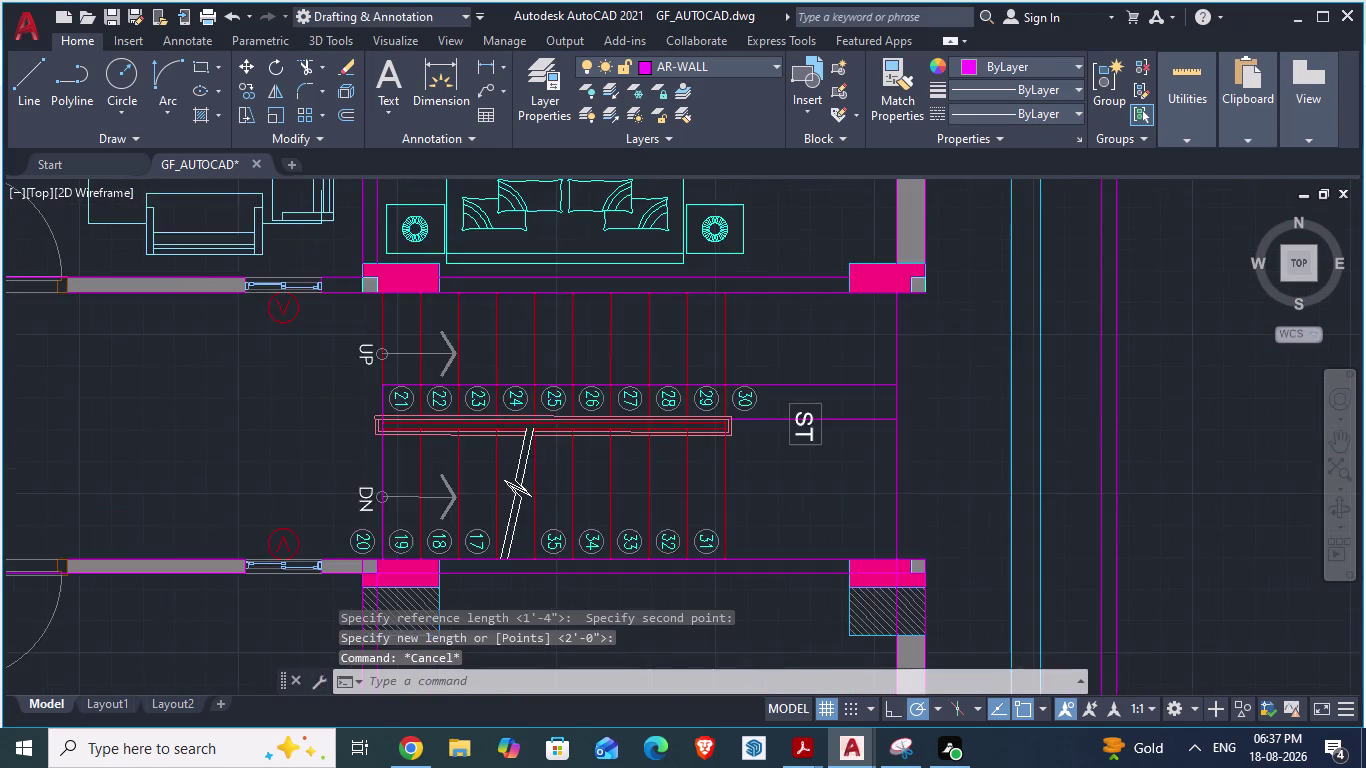
scroll(up, 3)
Cancel active commands and erase the stray object on the staircase.
scroll(up, 3)
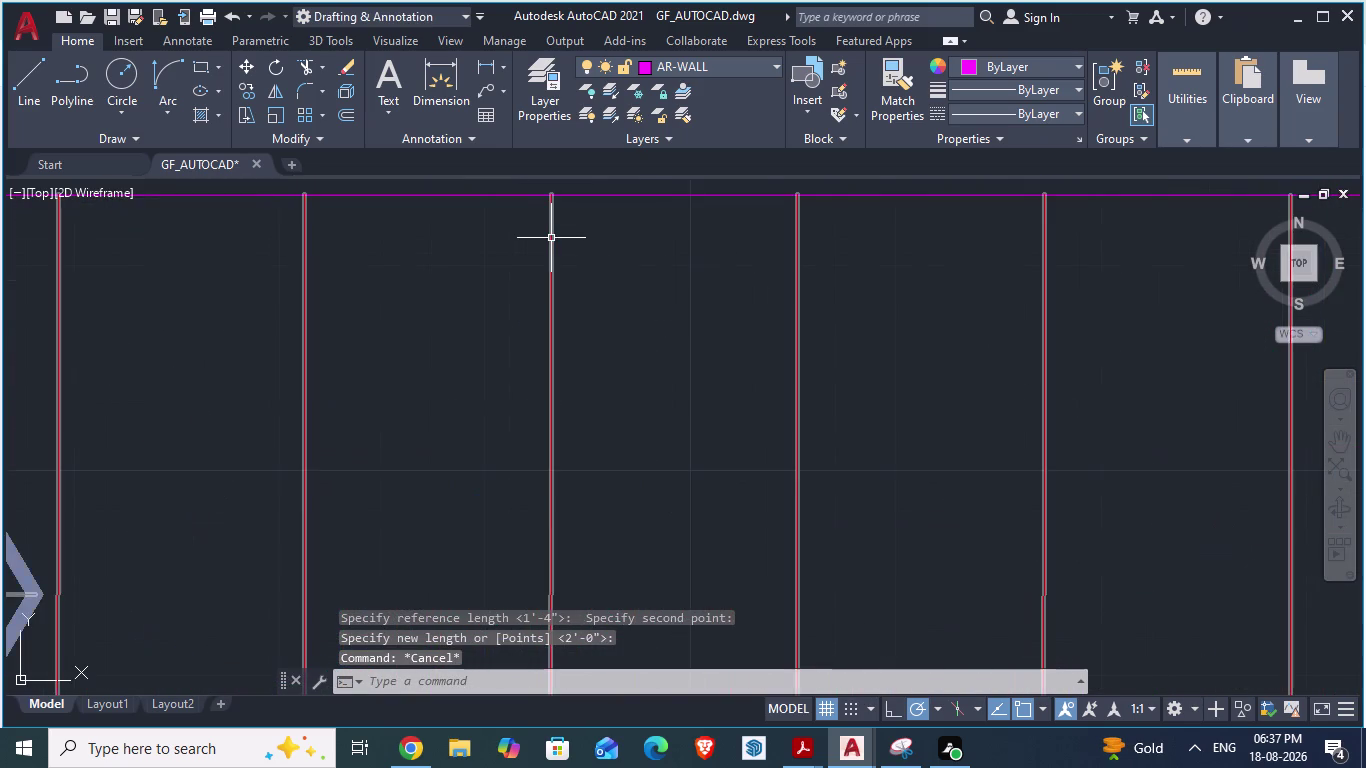
scroll(down, 3)
scroll(down, 3)
key(Escape)
key(Escape)
key(Escape)
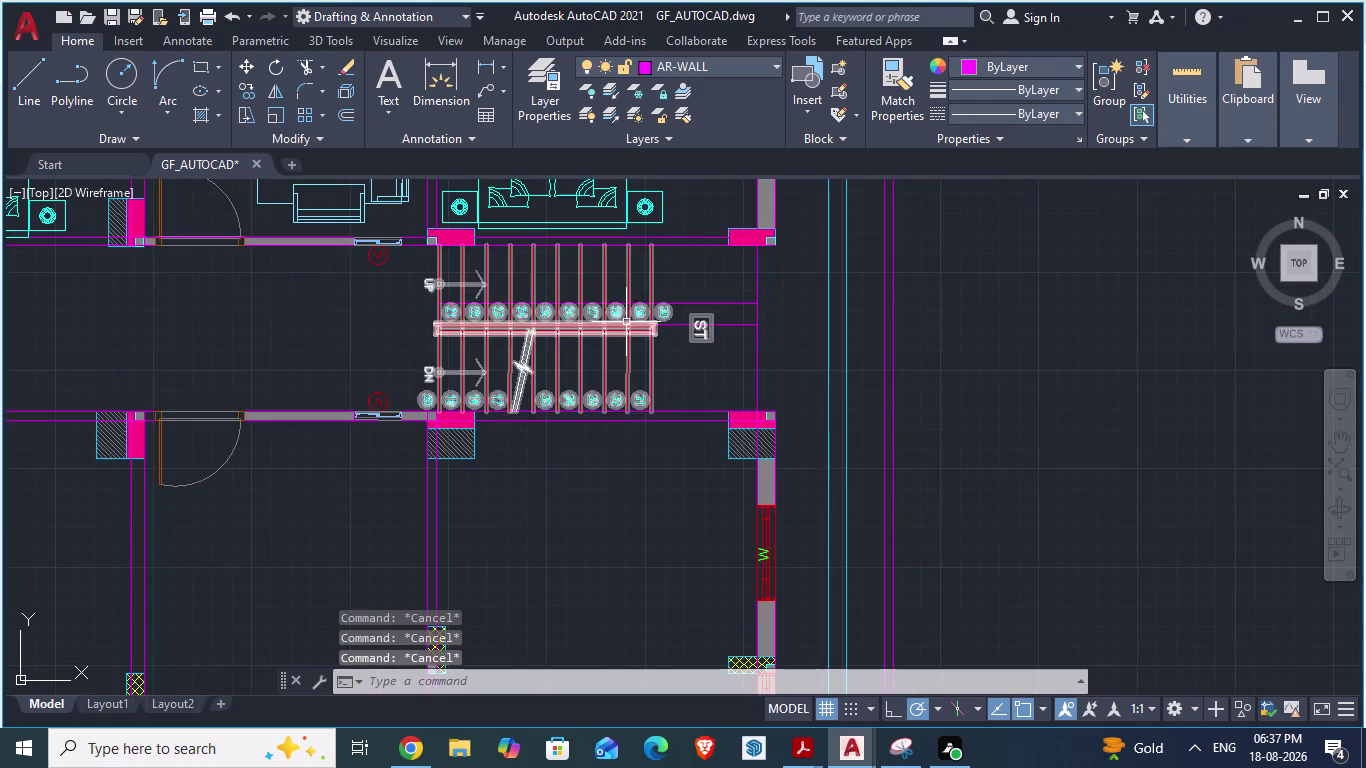
click(709, 304)
key(Delete)
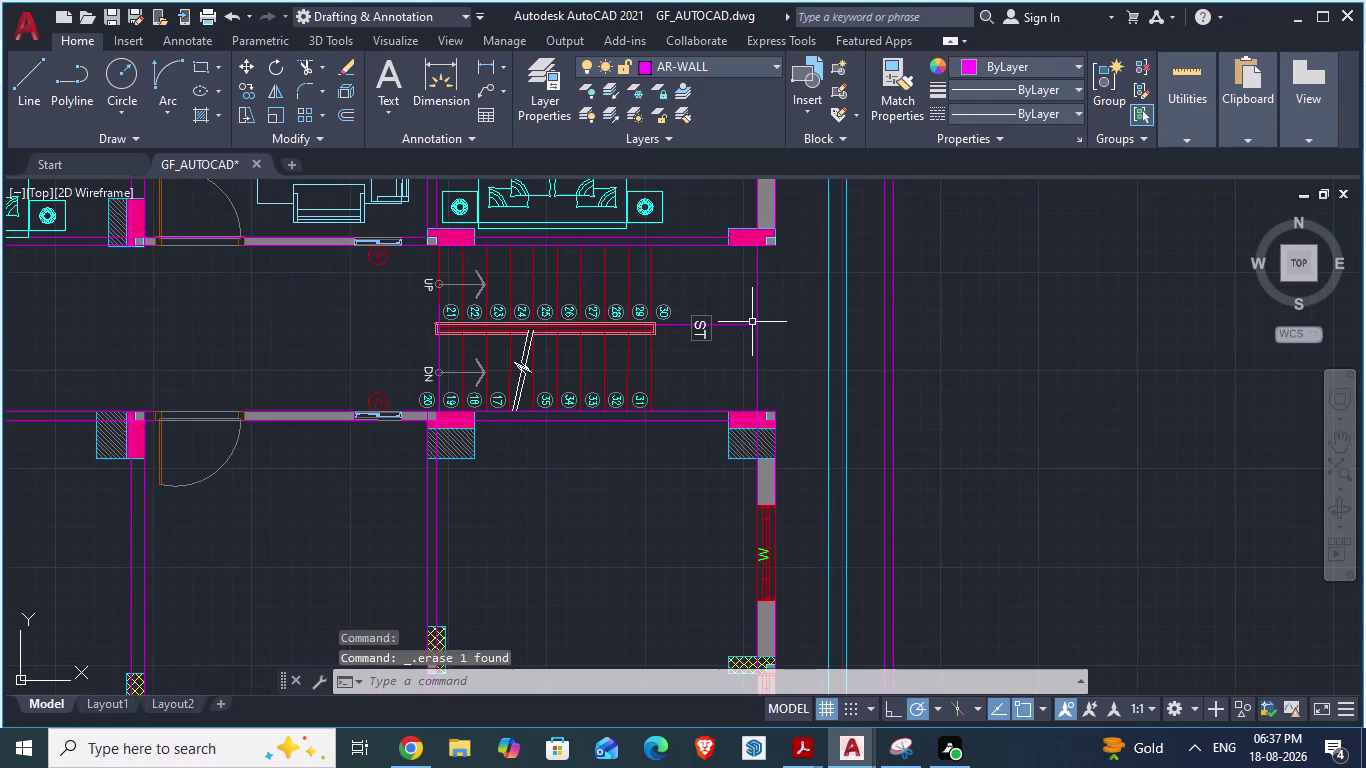
Erase two more leftover objects around the staircase.
click(741, 324)
key(Delete)
scroll(up, 3)
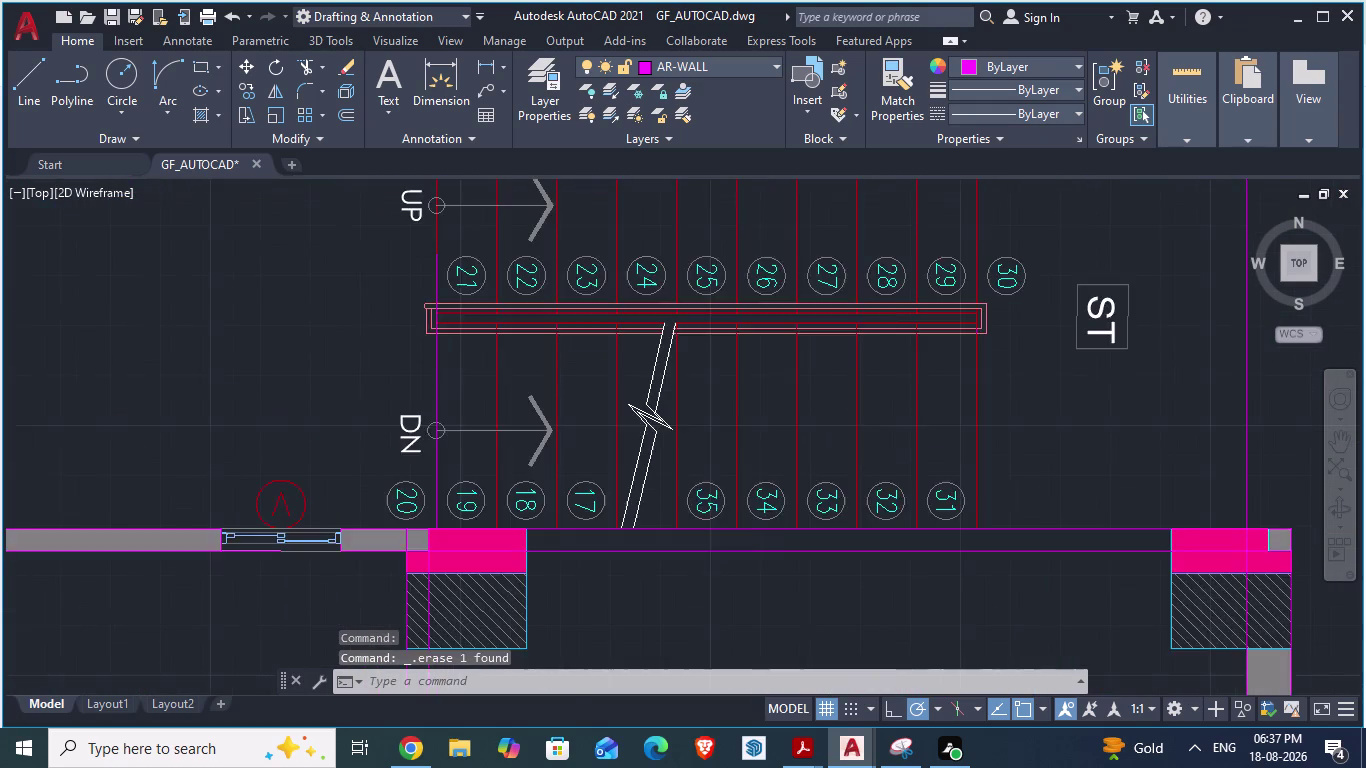
click(435, 408)
key(Delete)
scroll(down, 3)
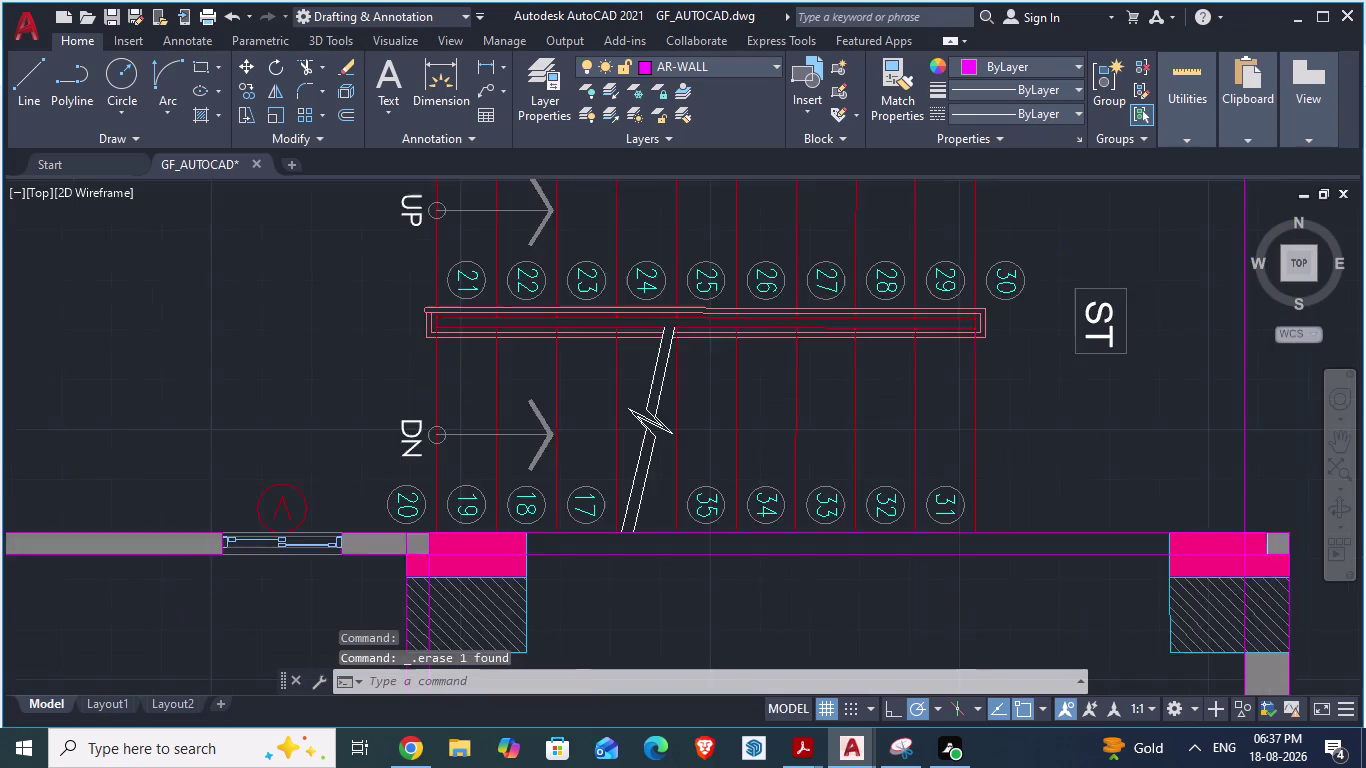
scroll(up, 3)
Save the GF_AUTOCAD ground floor drawing.
key(ctrl+s)
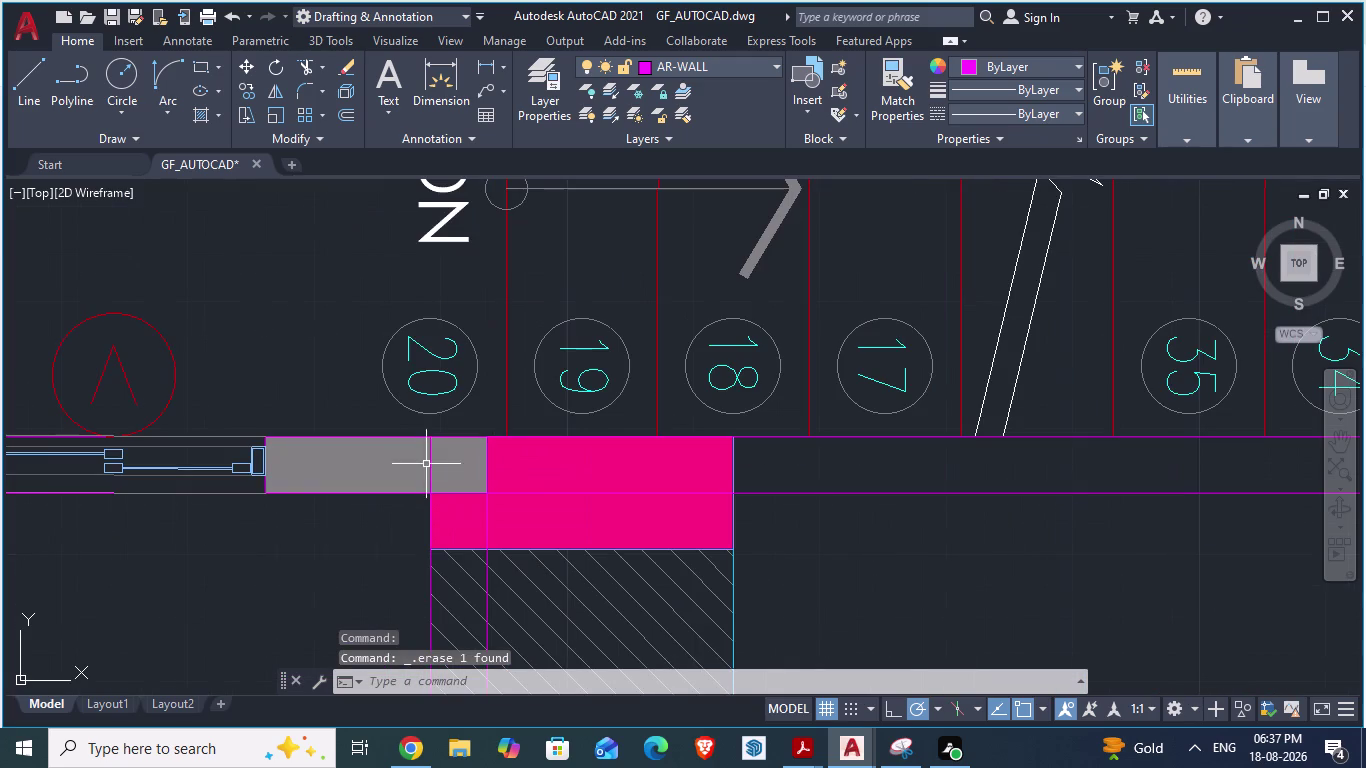
scroll(down, 3)
scroll(down, 3)
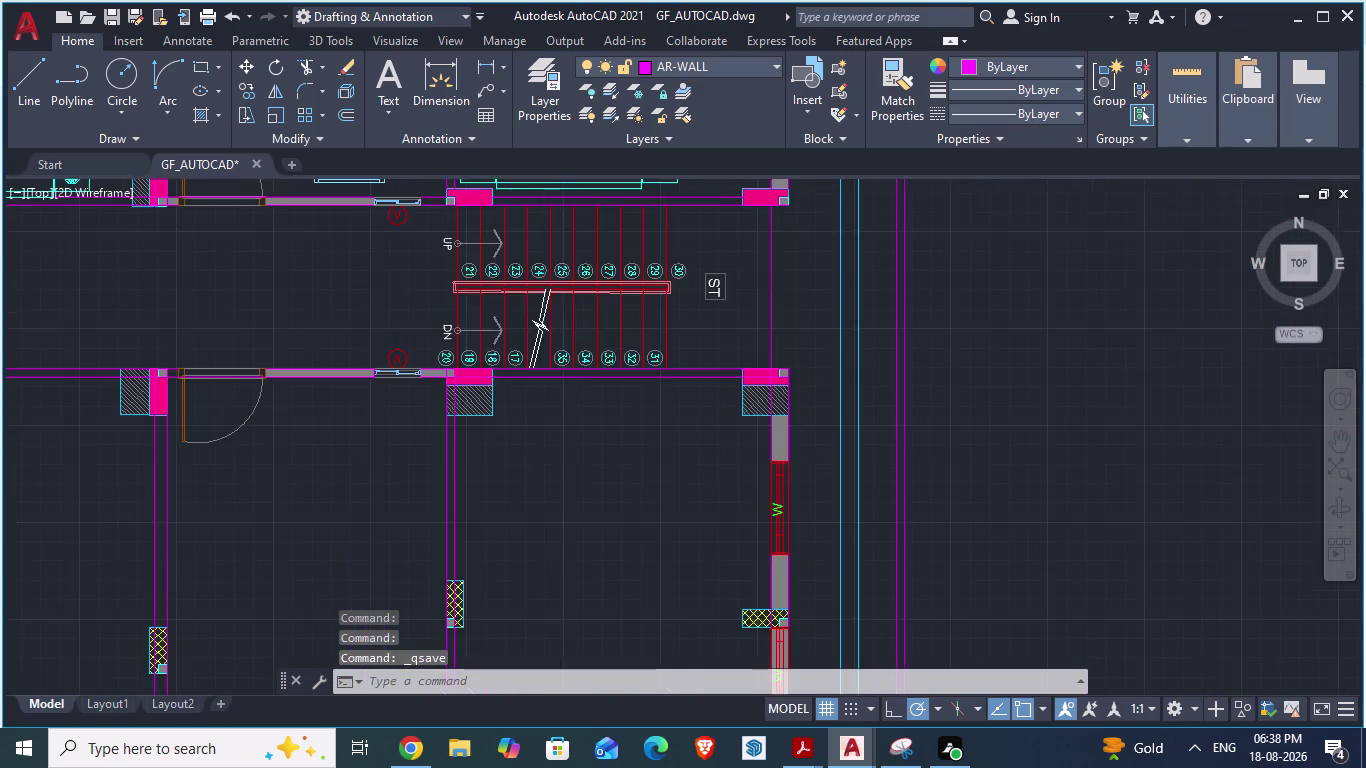
scroll(up, 3)
scroll(down, 3)
Switch between ARCH PLANS and GF_AUTOCAD to compare the stair area and entry markers.
key(alt+Tab)
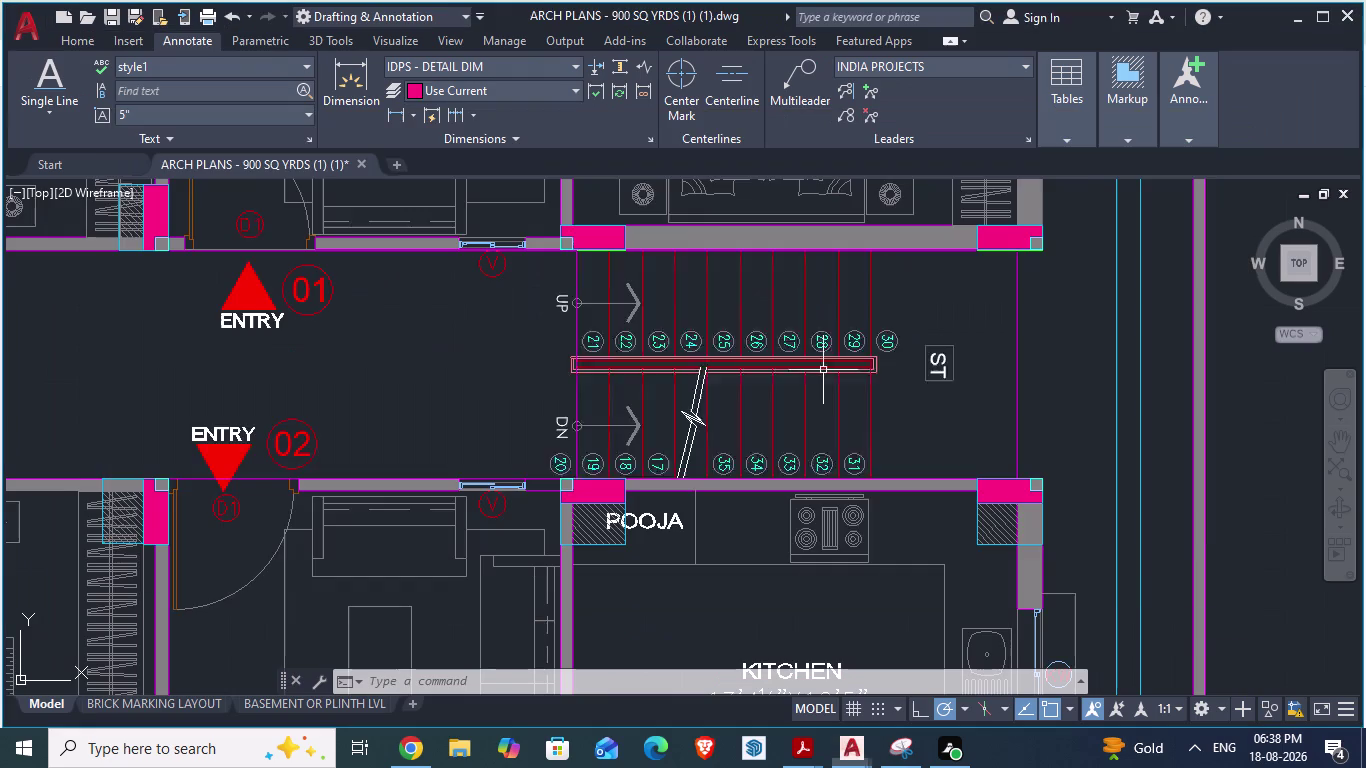
scroll(down, 3)
scroll(down, 3)
scroll(down, 3)
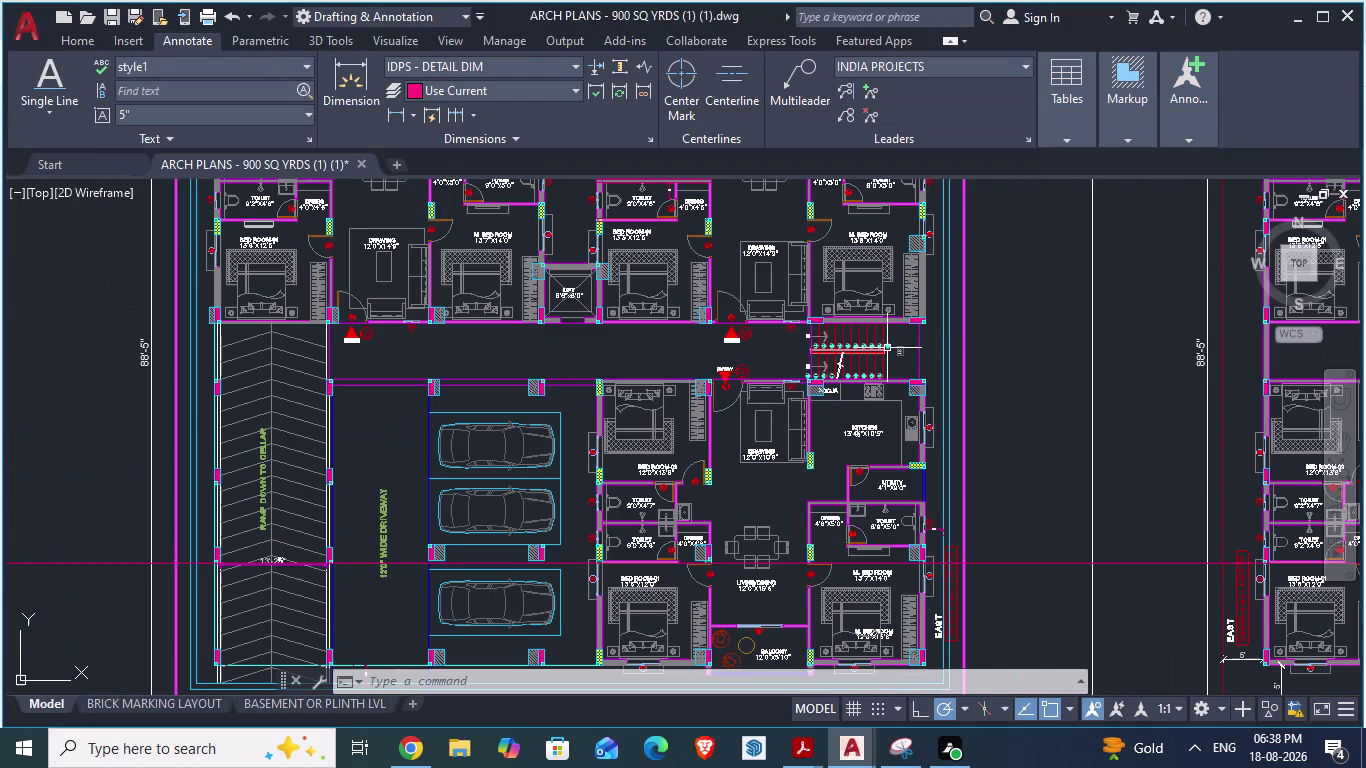
scroll(up, 3)
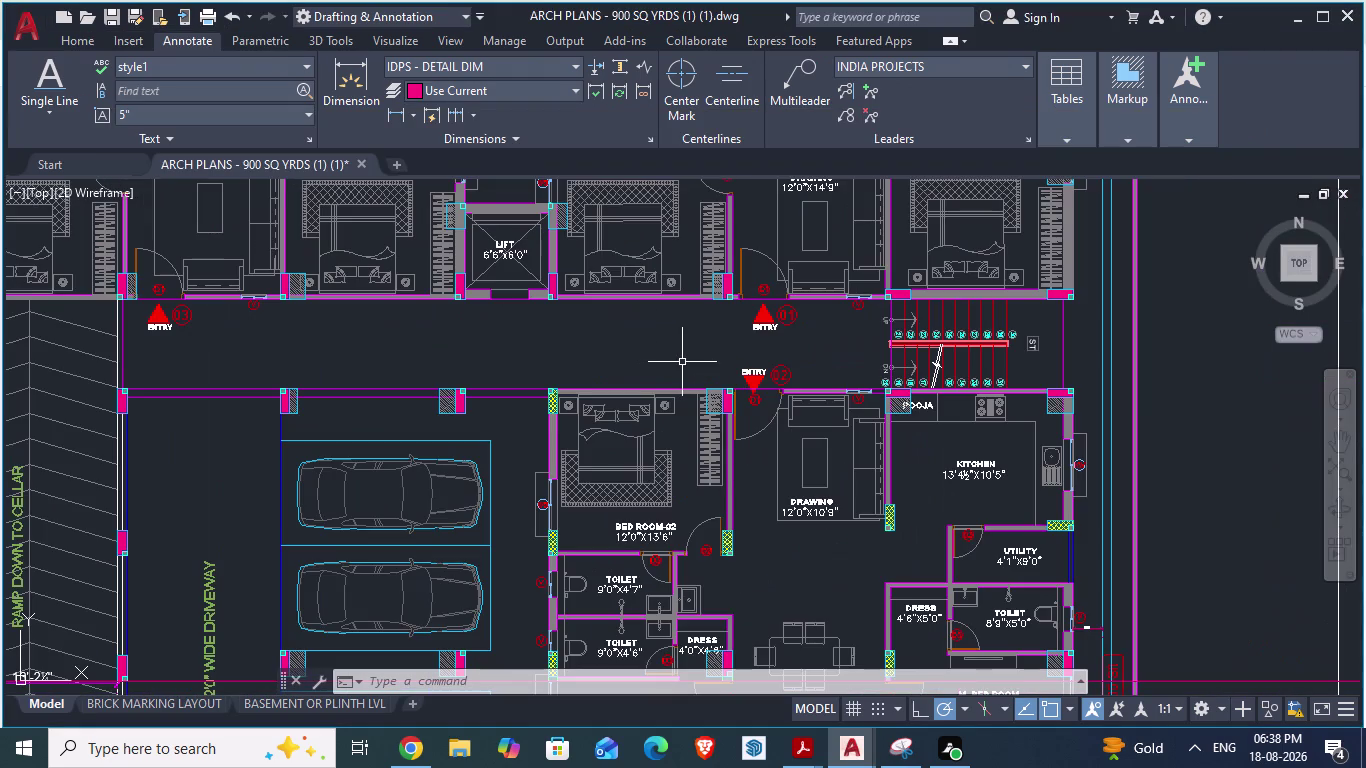
key(alt+Tab)
scroll(down, 3)
scroll(up, 3)
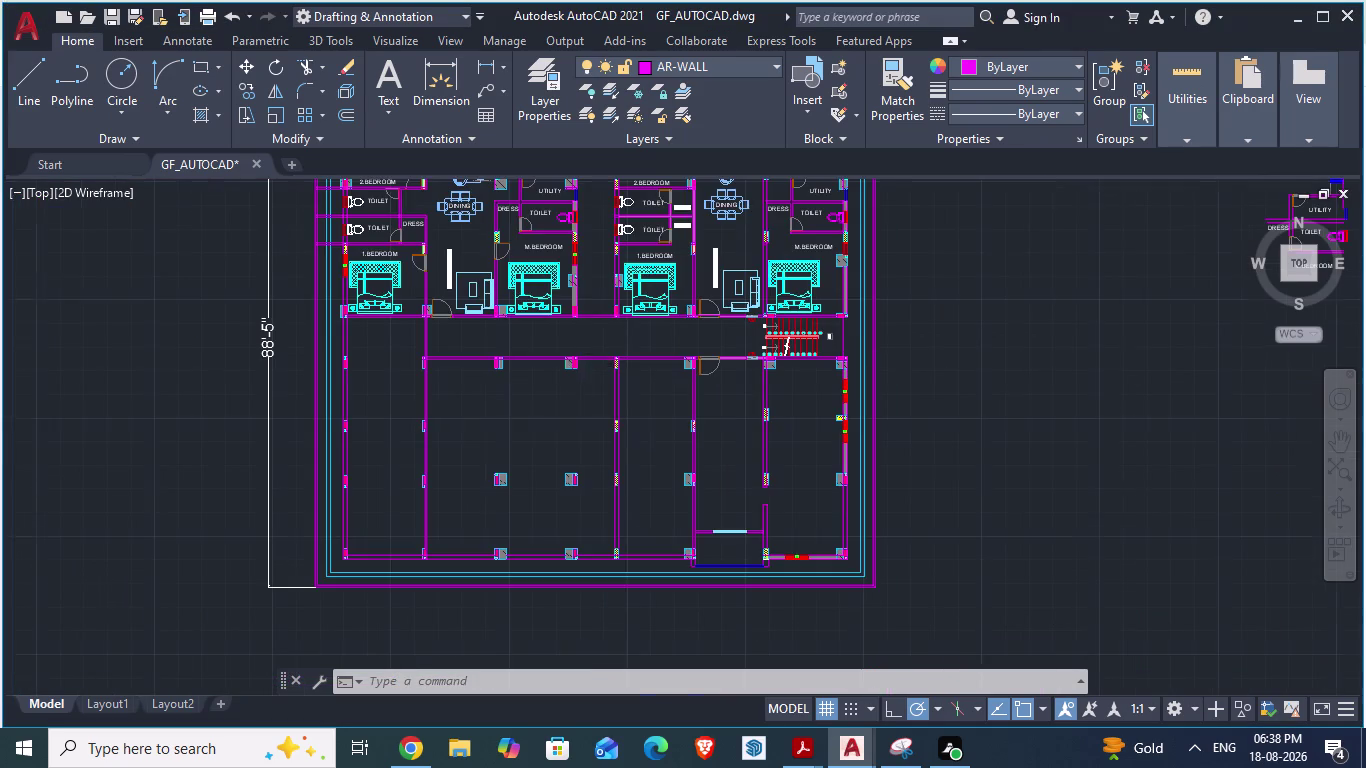
scroll(up, 3)
scroll(down, 3)
key(alt+Tab)
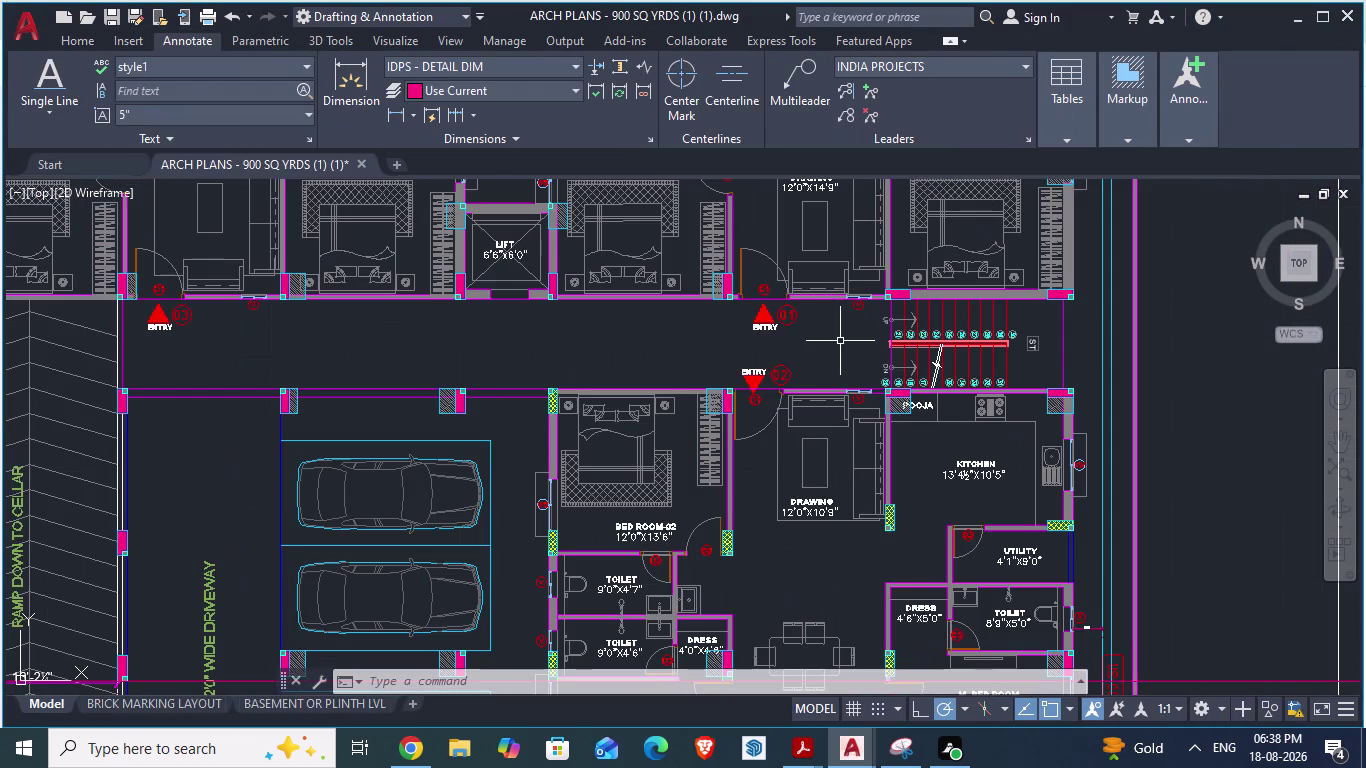
key(alt+Tab)
scroll(down, 3)
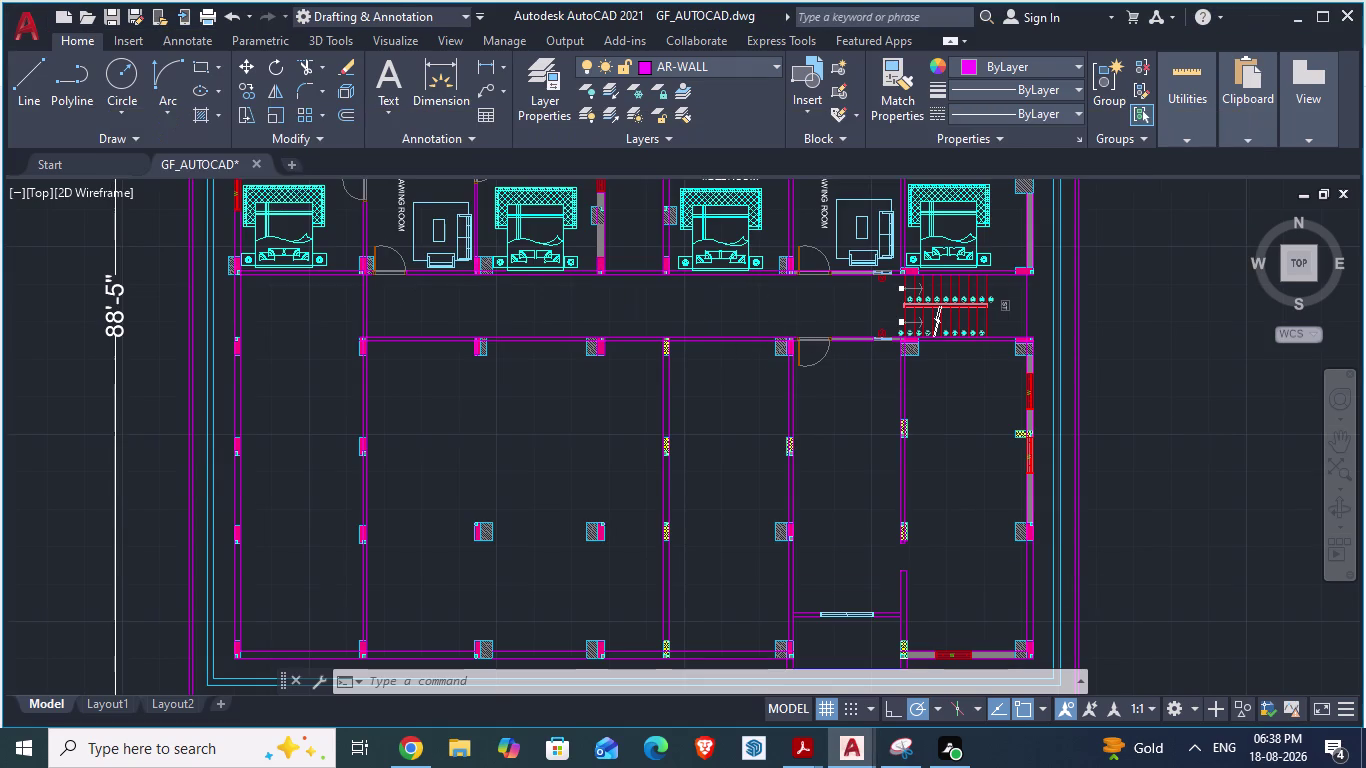
scroll(up, 3)
scroll(up, 3)
scroll(down, 3)
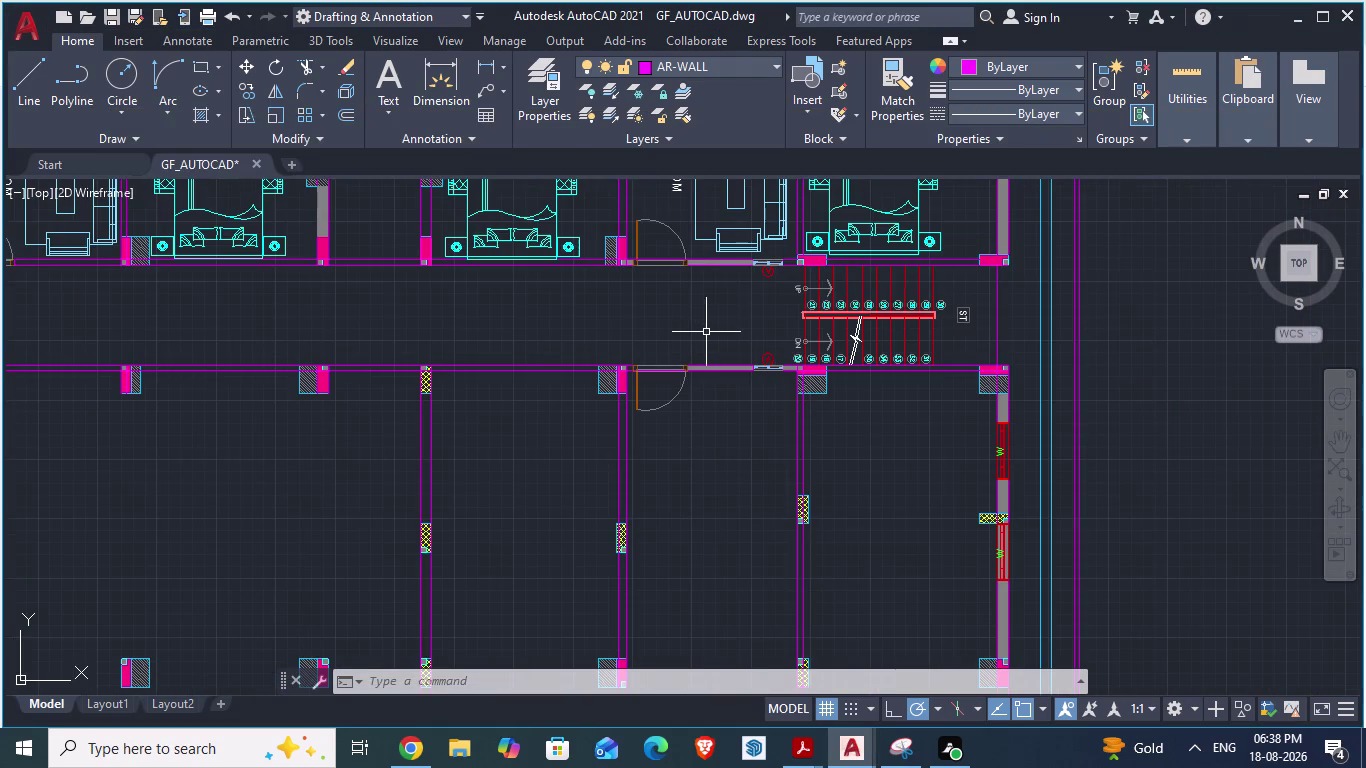
scroll(down, 3)
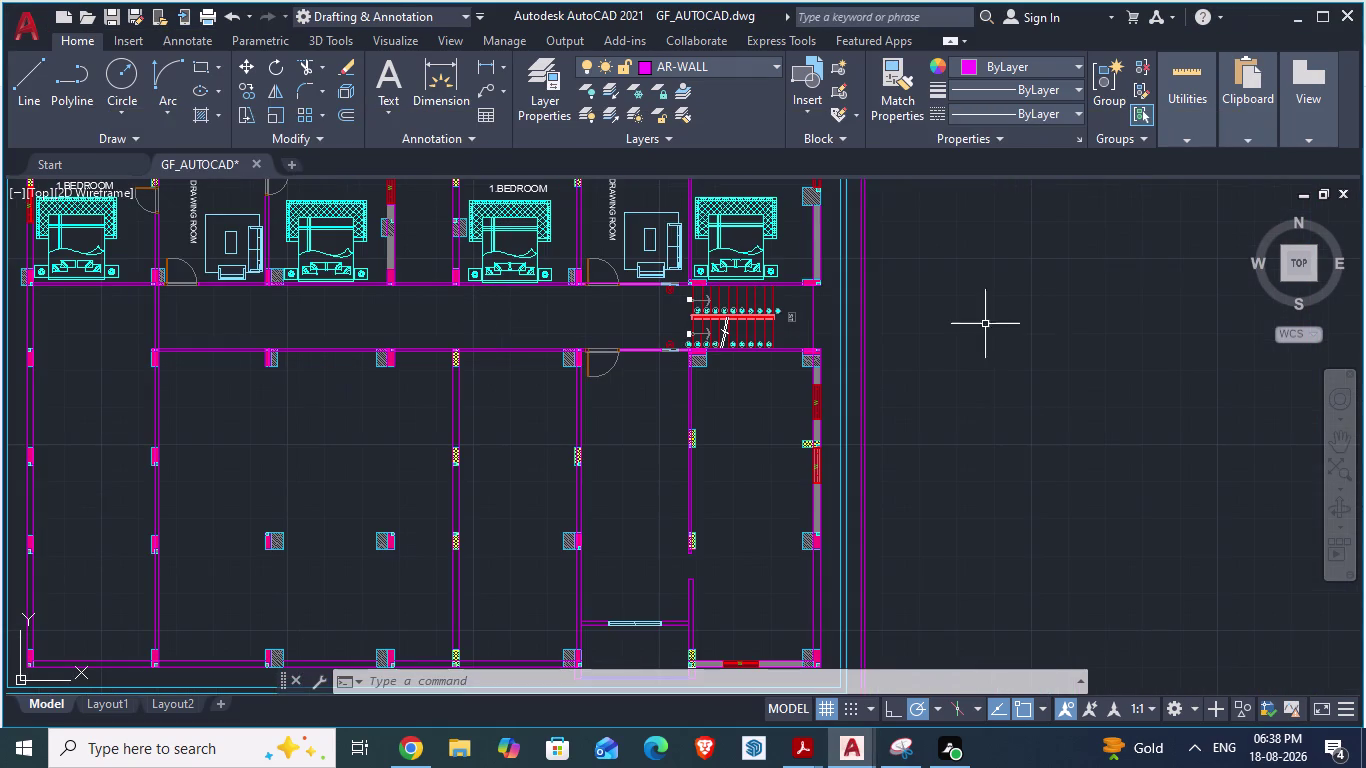
Draw an L-shaped upward arrow outline from connected line segments right of the plan.
key(l)
key(Return)
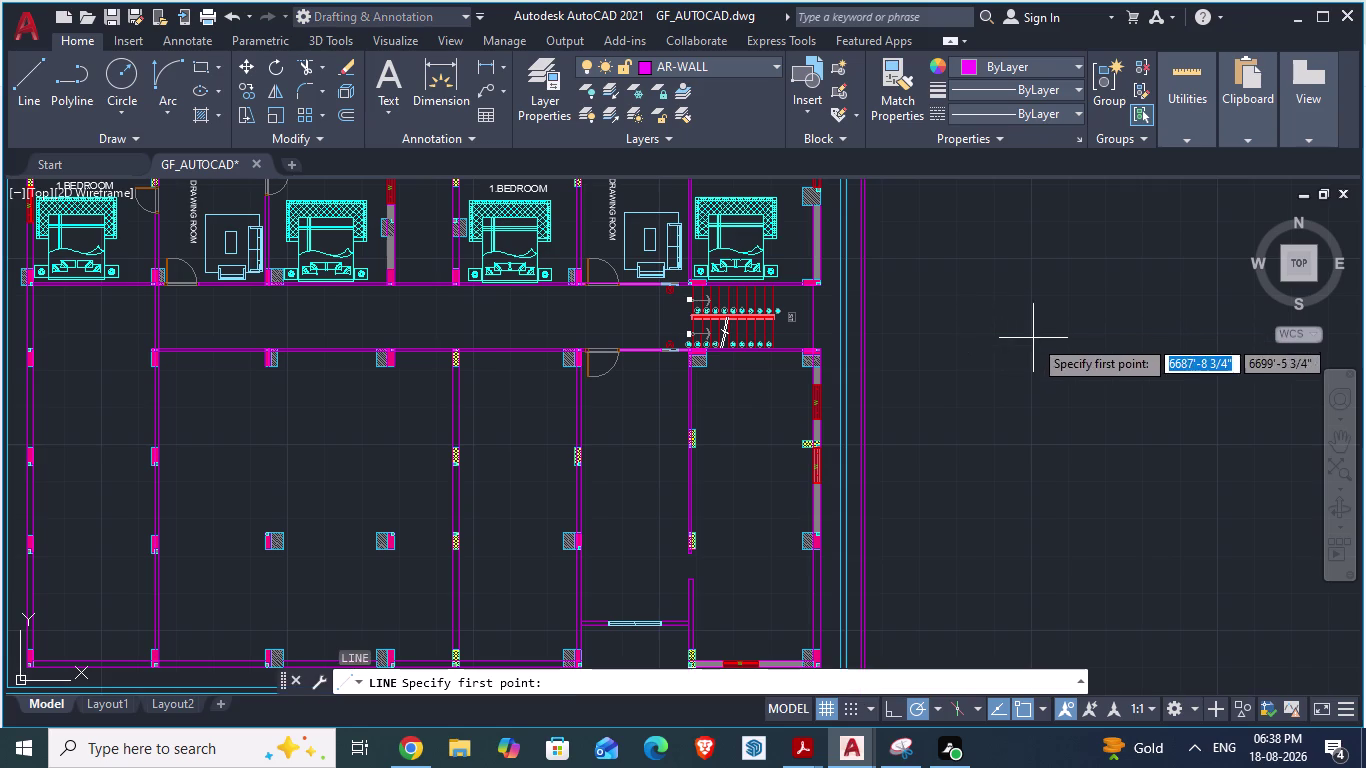
click(1033, 339)
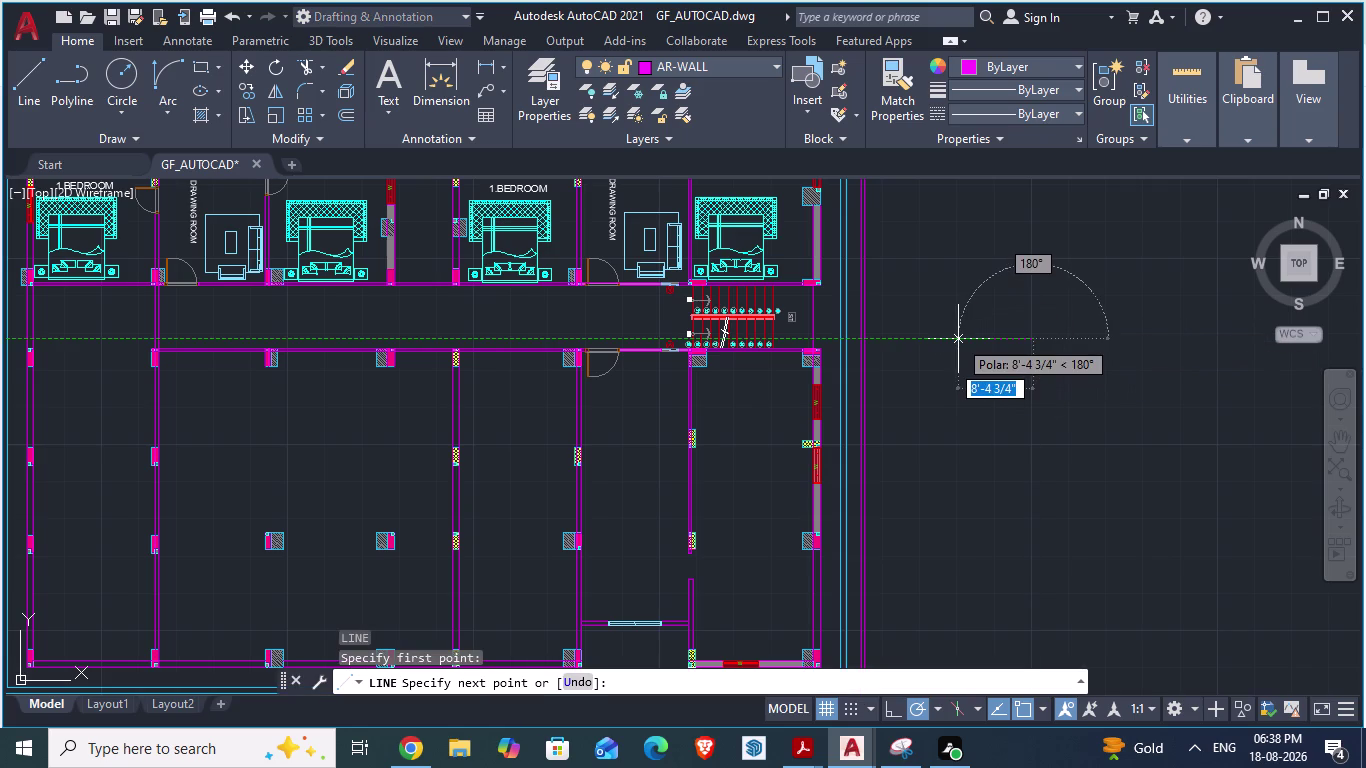
click(958, 339)
click(957, 293)
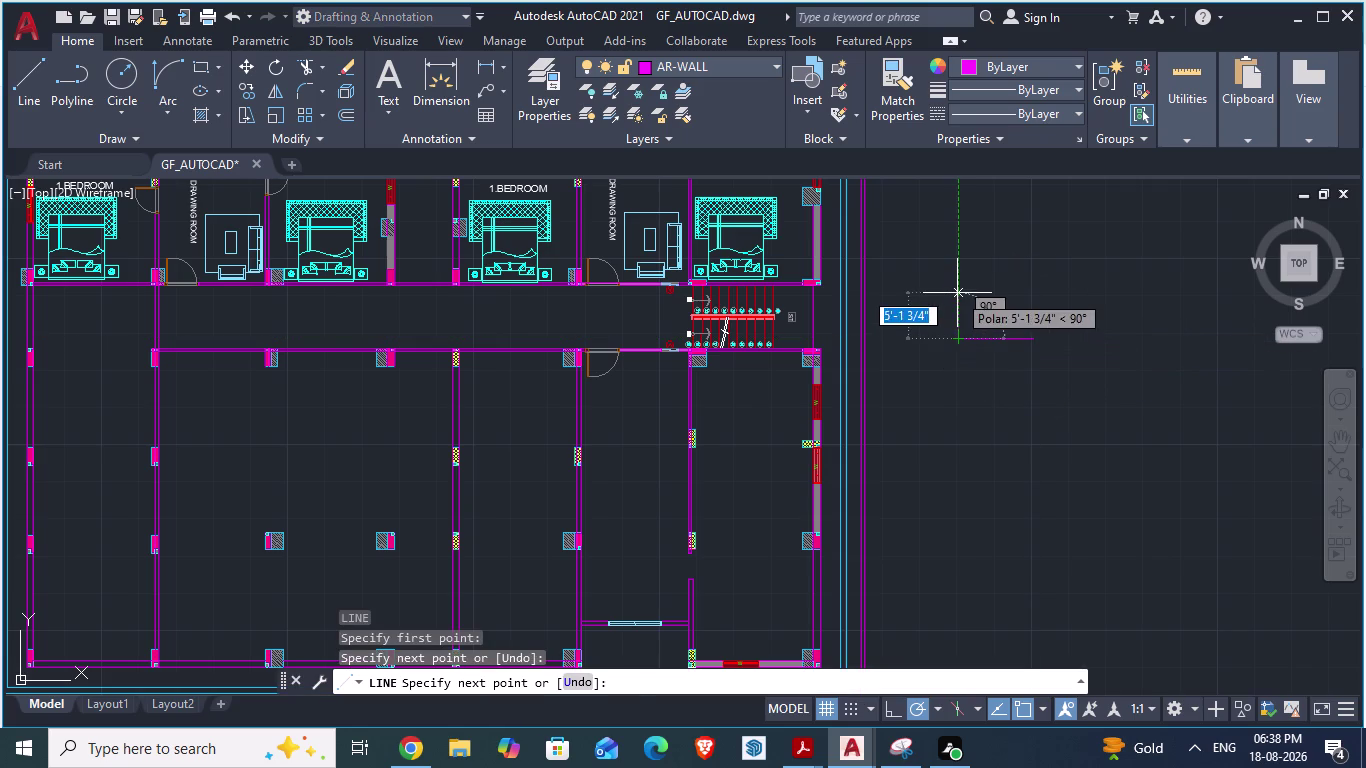
click(971, 293)
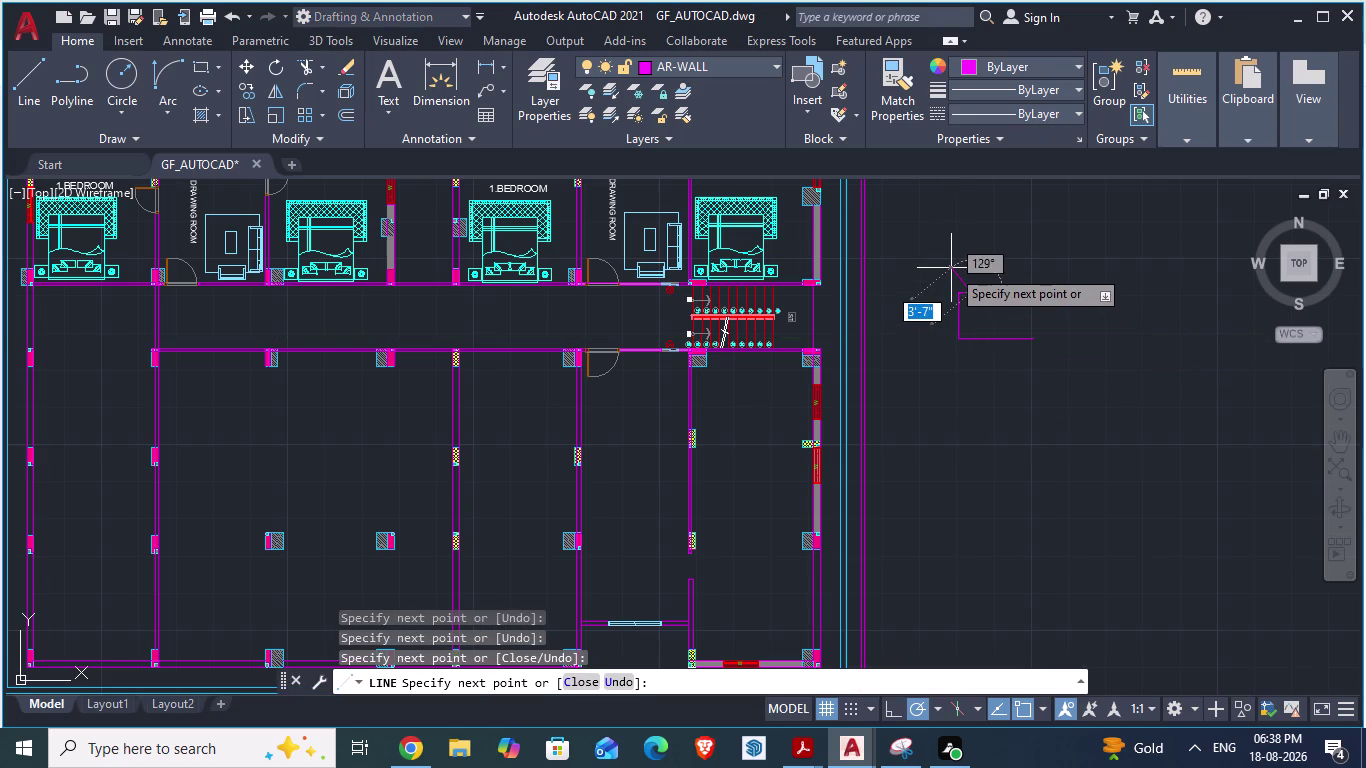
click(943, 261)
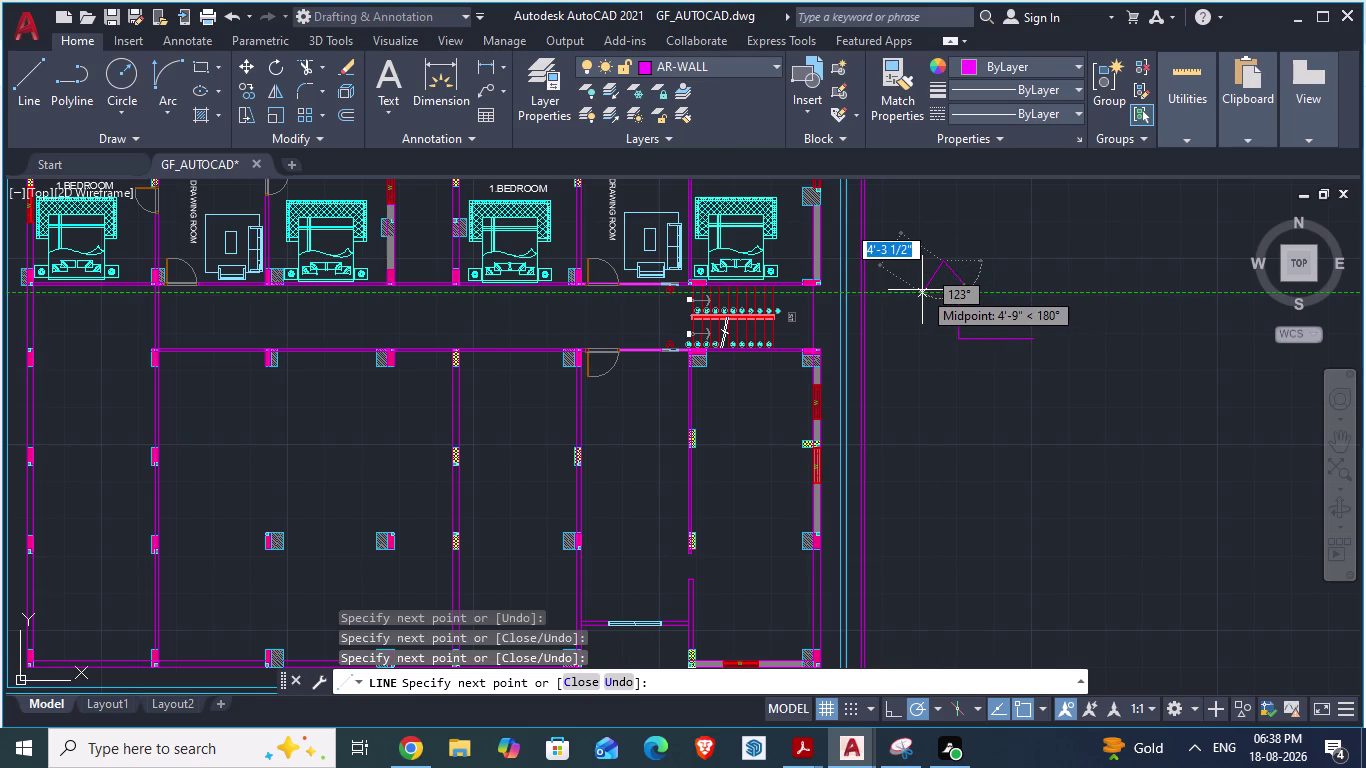
click(924, 290)
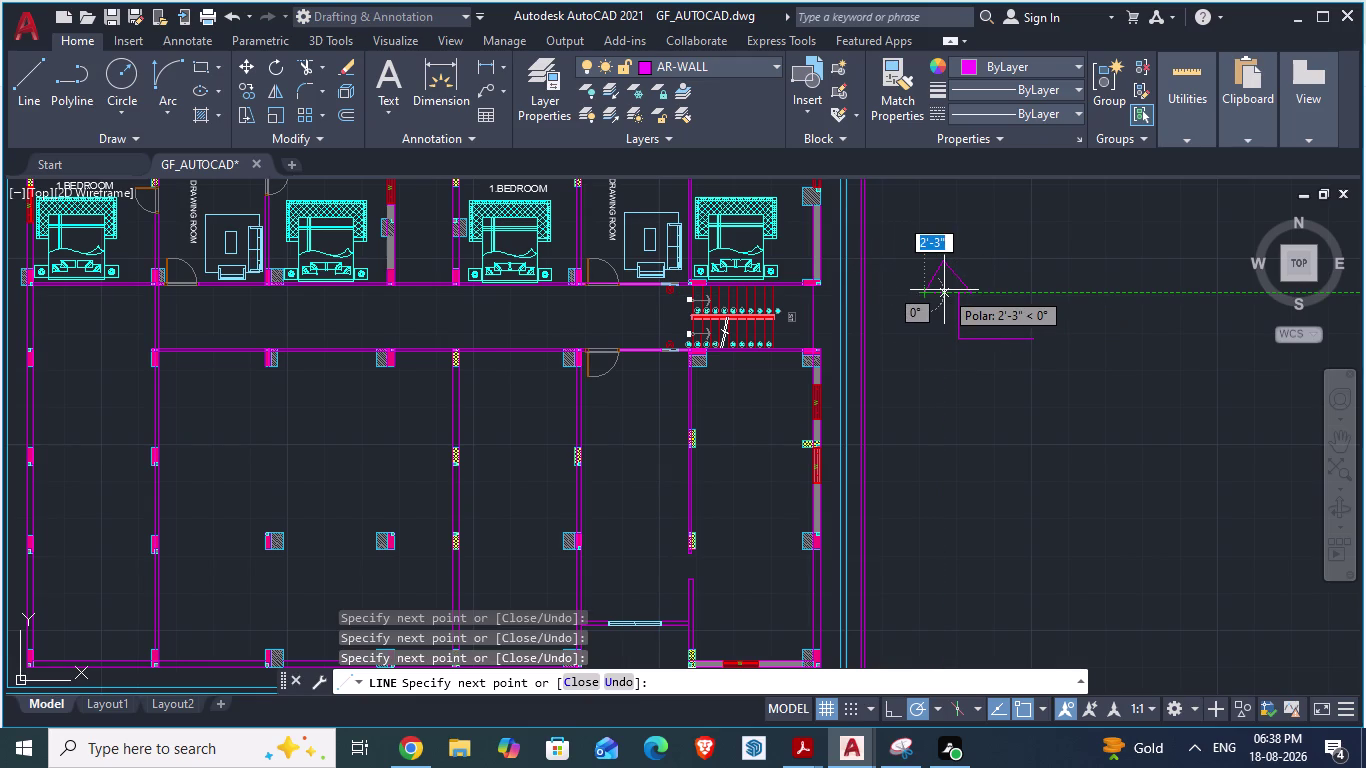
click(942, 290)
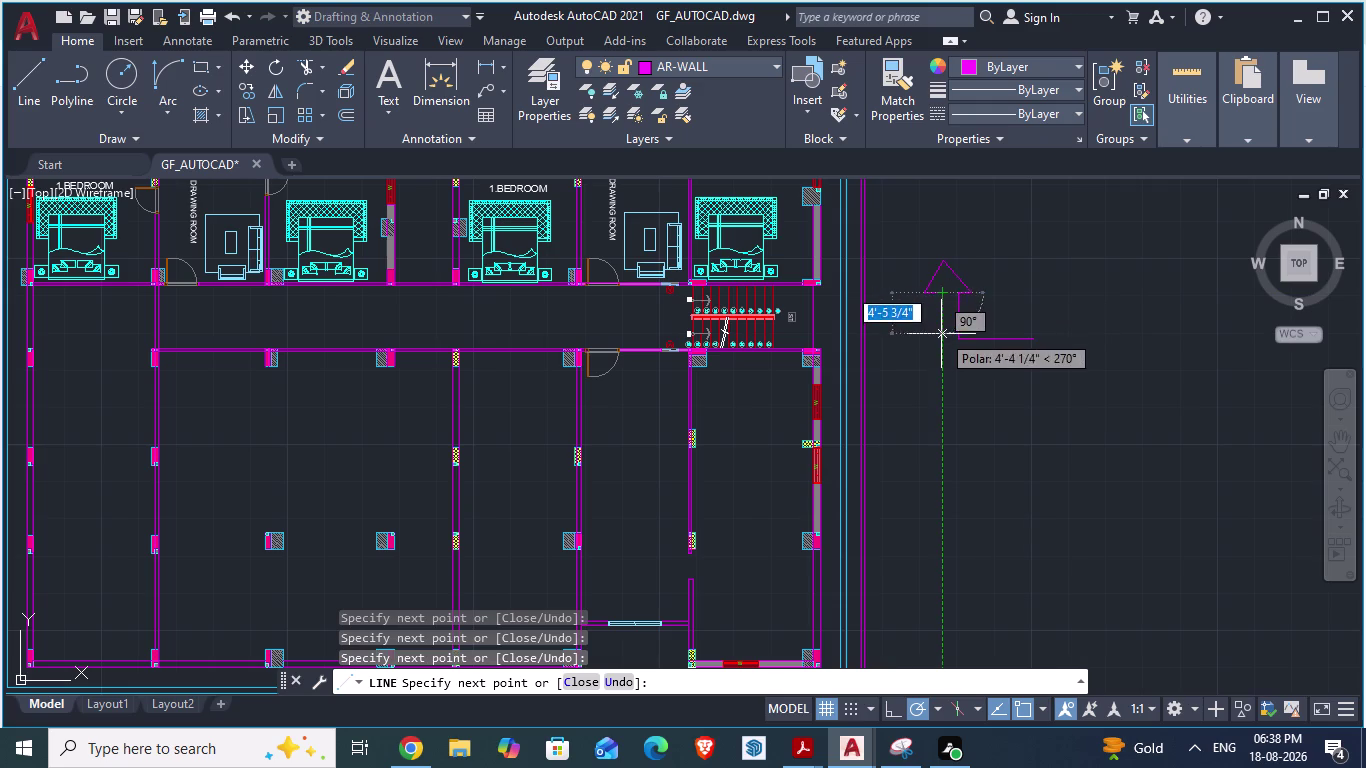
click(941, 354)
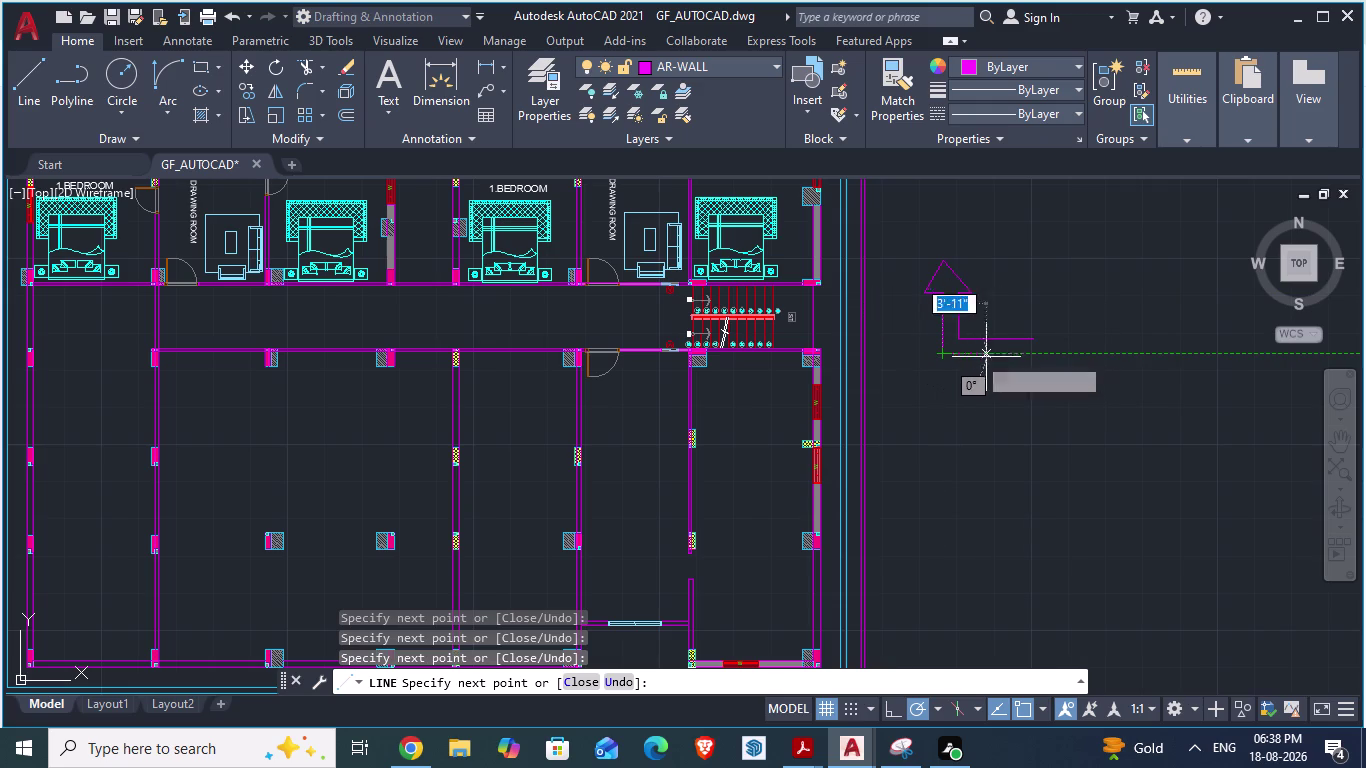
click(1035, 358)
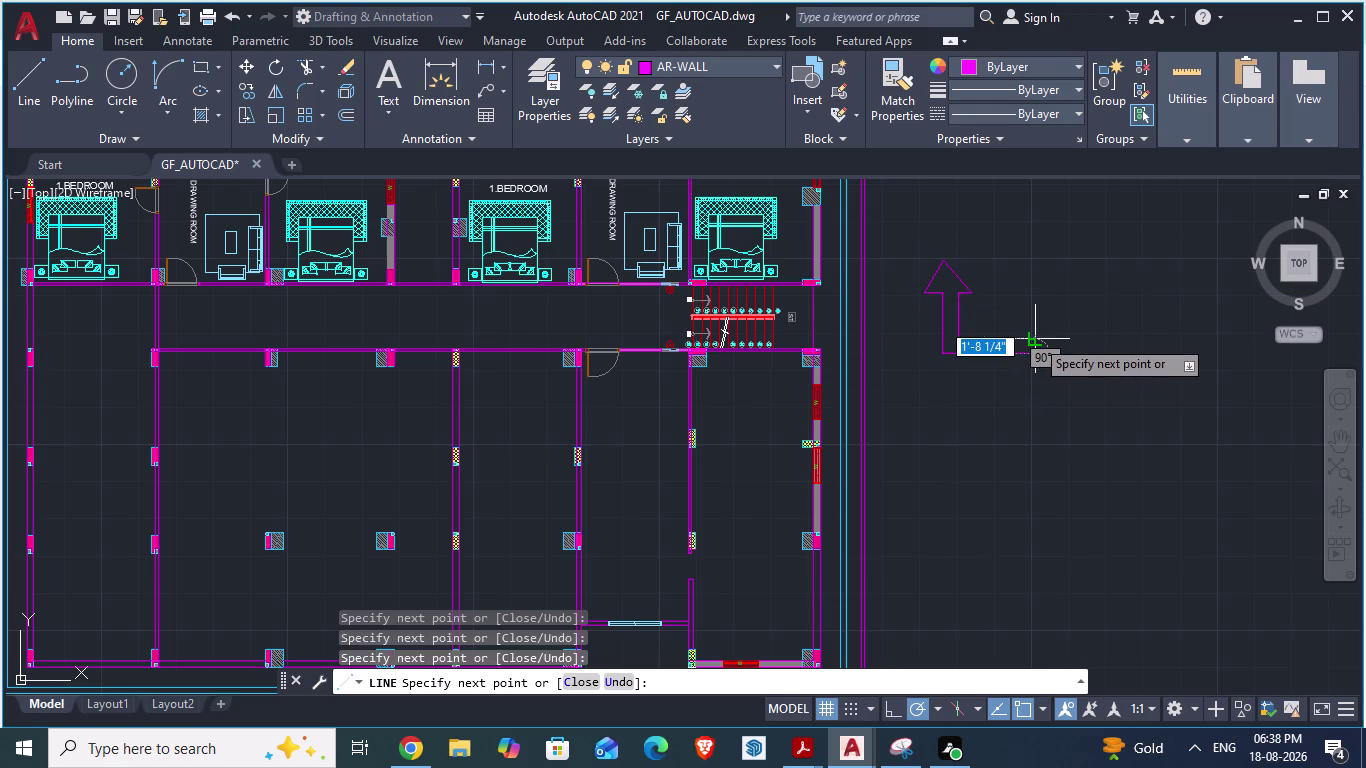
click(1035, 338)
key(Escape)
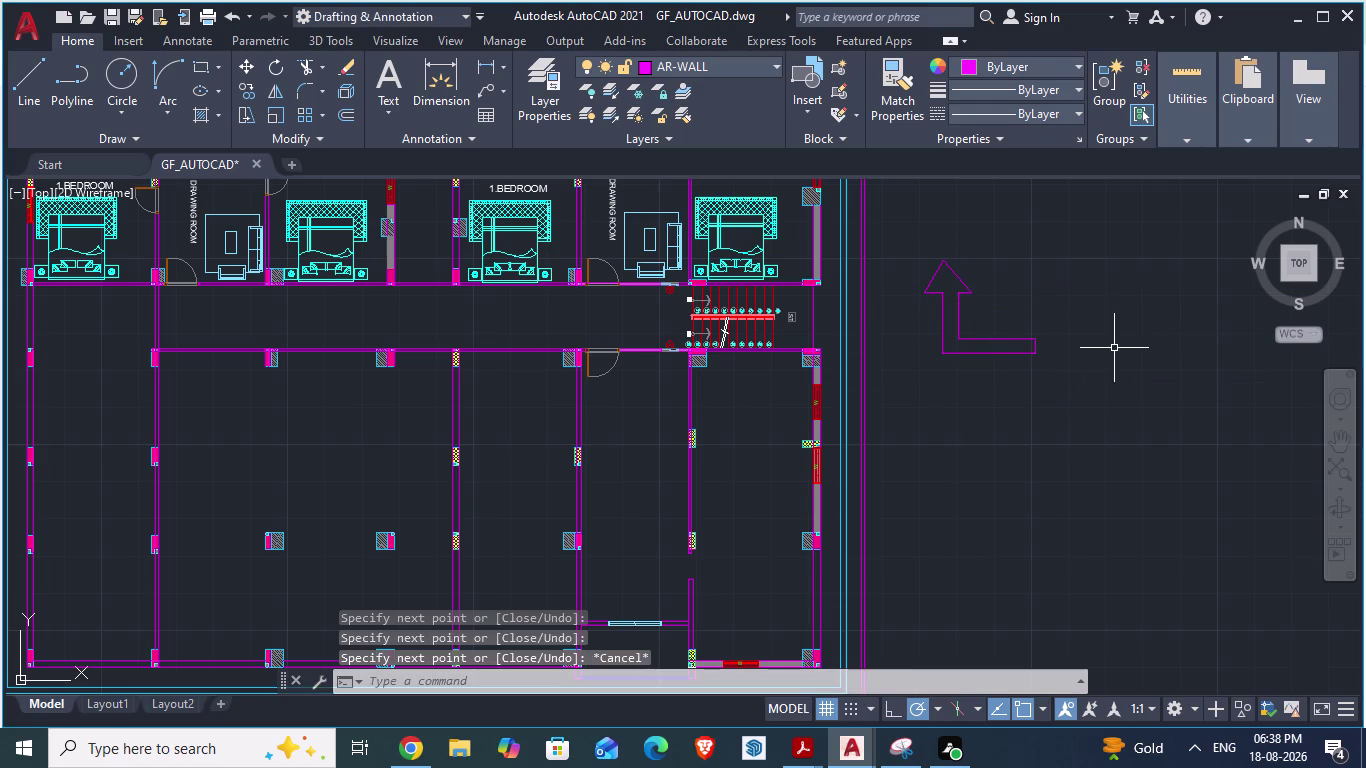
Erase the arrowhead's right slanted edge and a second line below it.
scroll(up, 3)
scroll(down, 3)
scroll(up, 3)
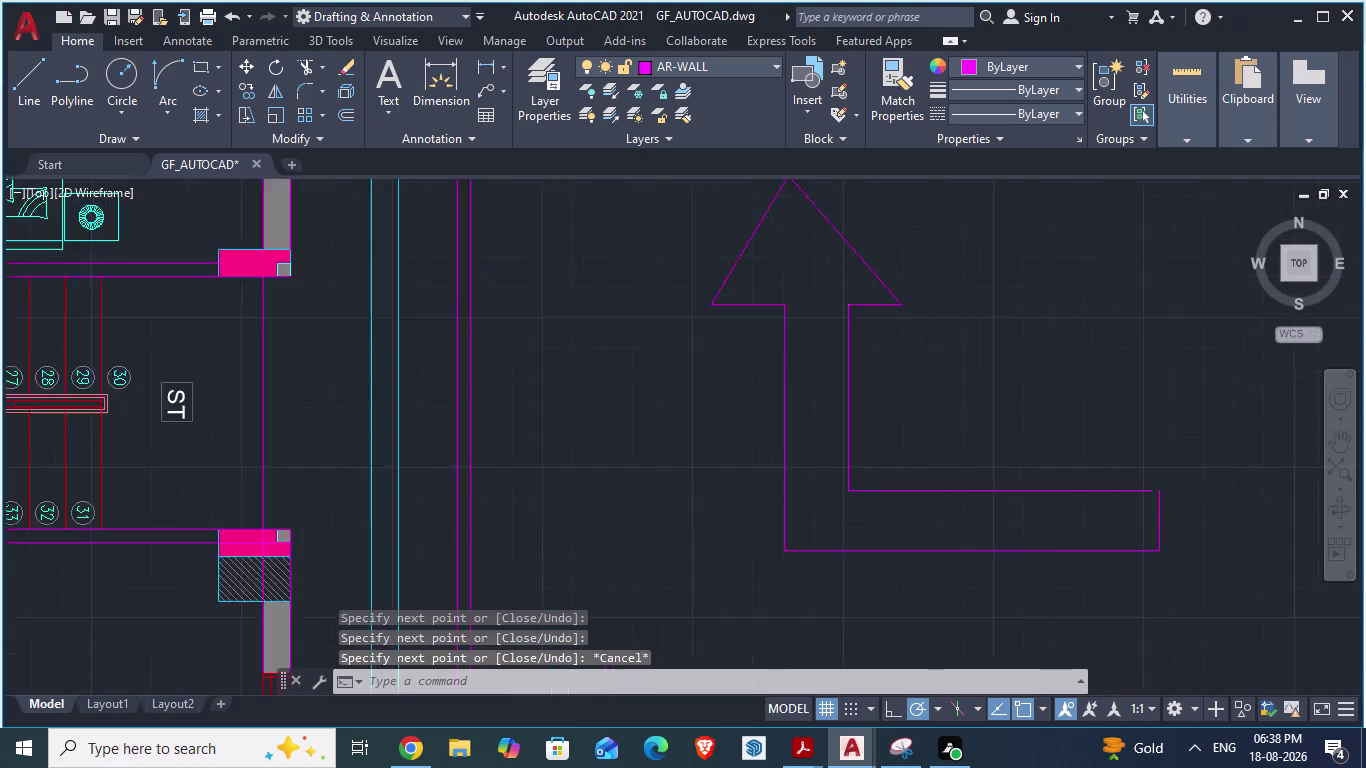
click(829, 249)
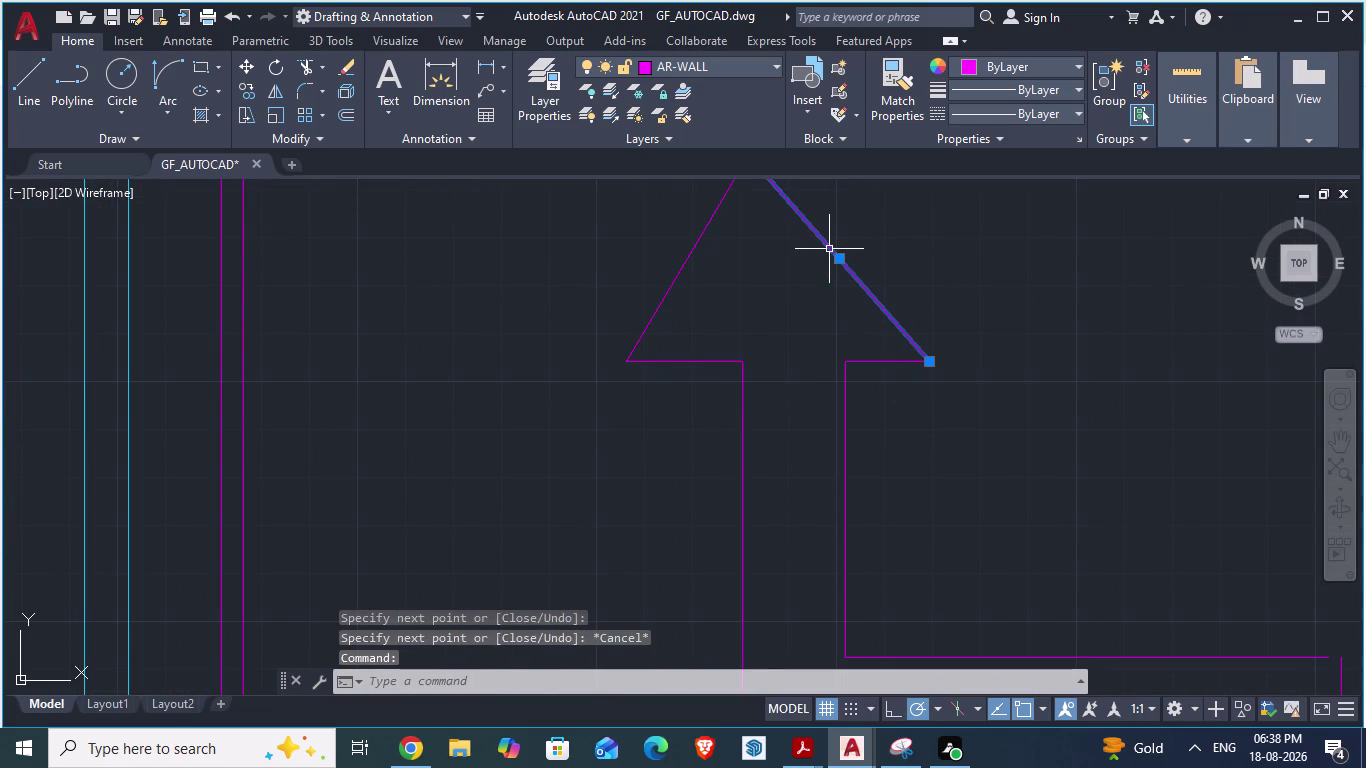
key(Delete)
click(856, 362)
key(Delete)
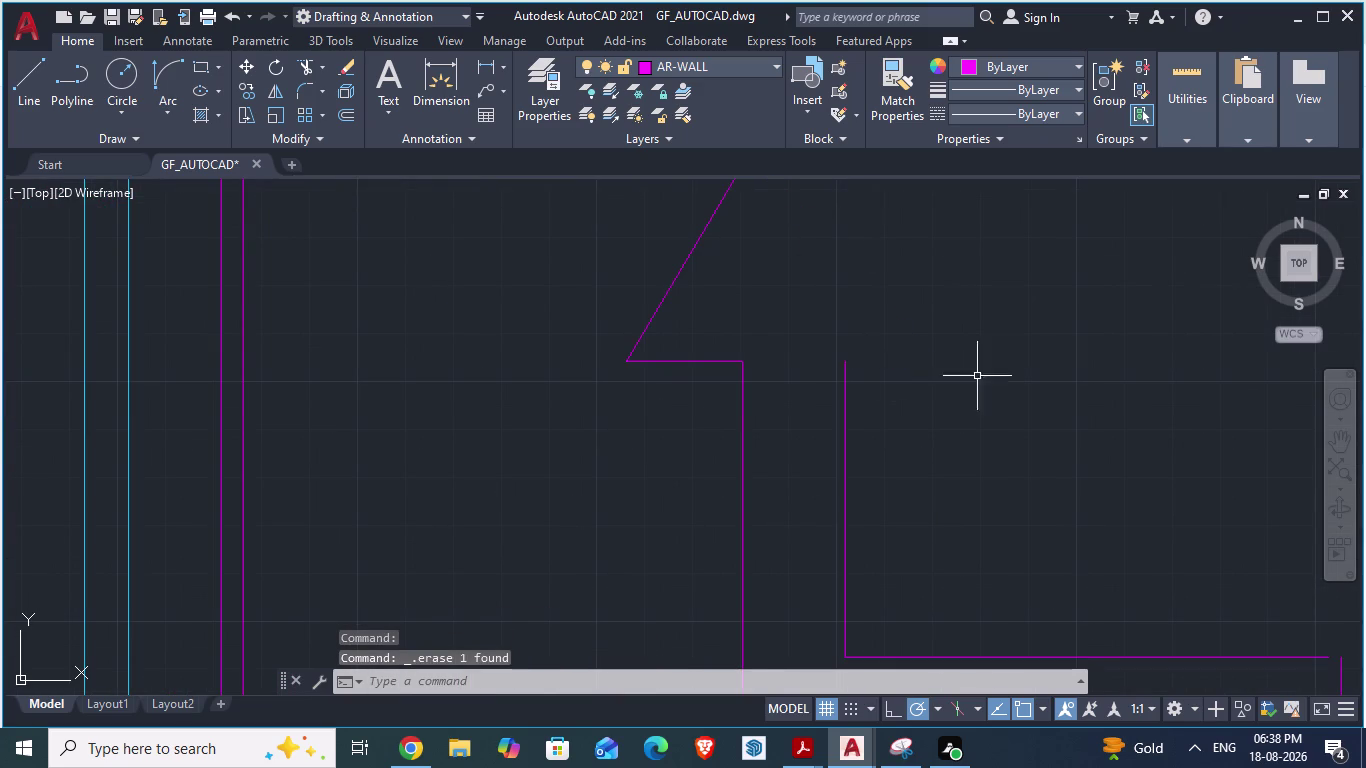
Copy the left base ledge and paste it onto the shaft's right side.
scroll(down, 3)
scroll(up, 3)
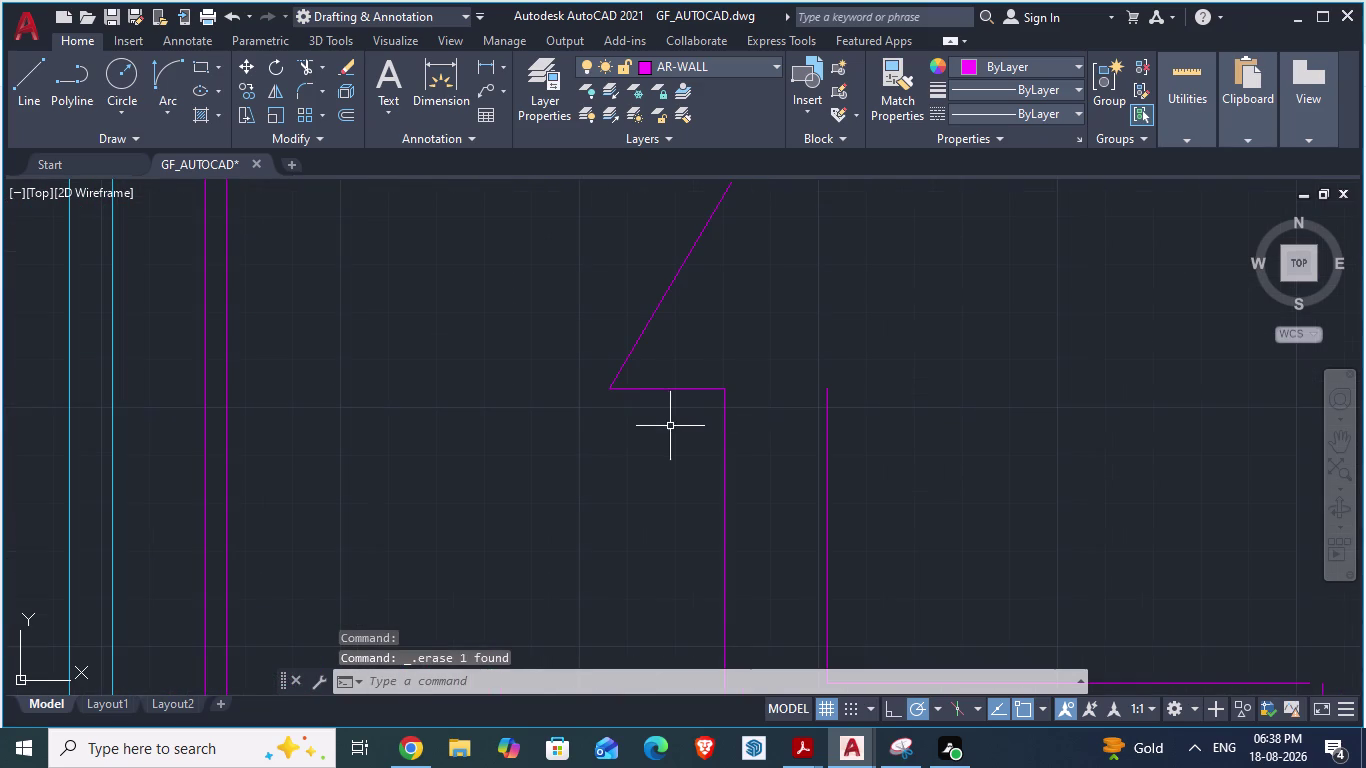
click(641, 388)
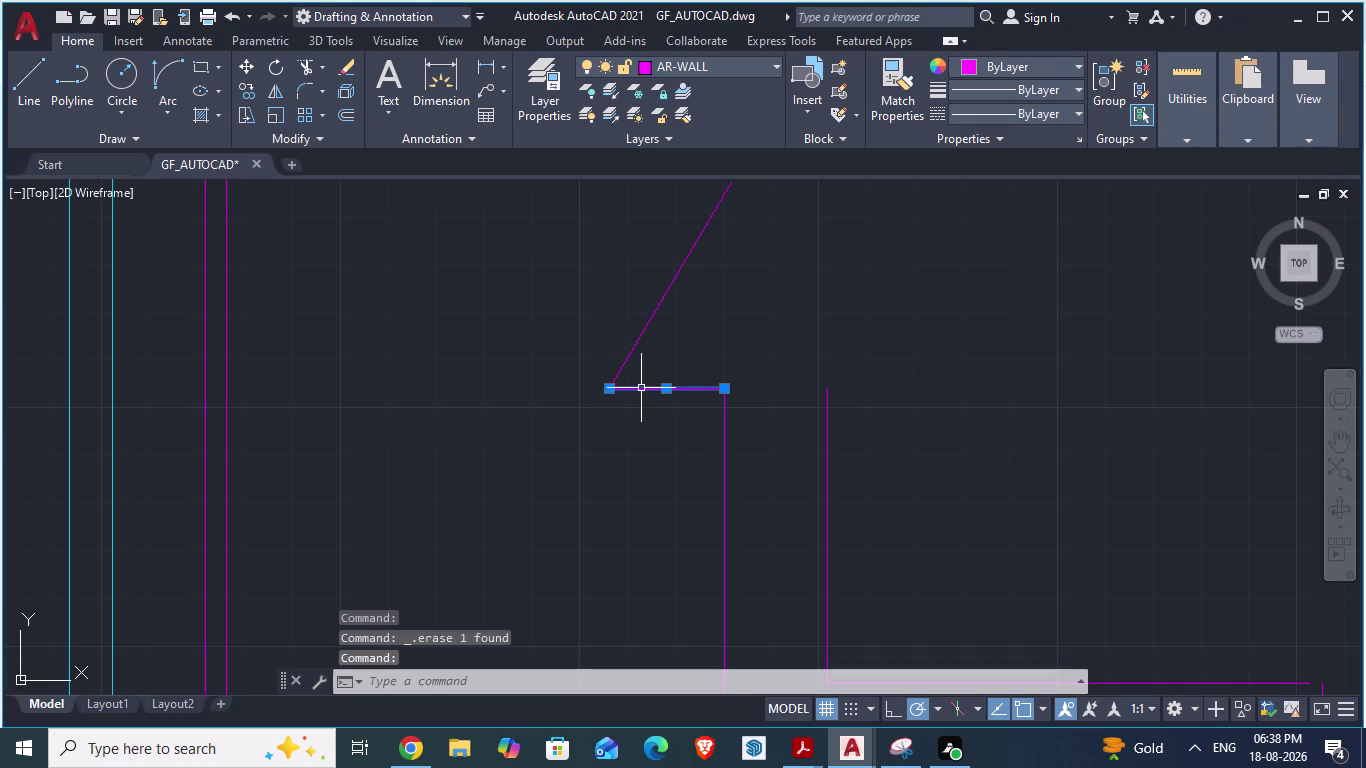
key(ctrl+c)
key(ctrl+v)
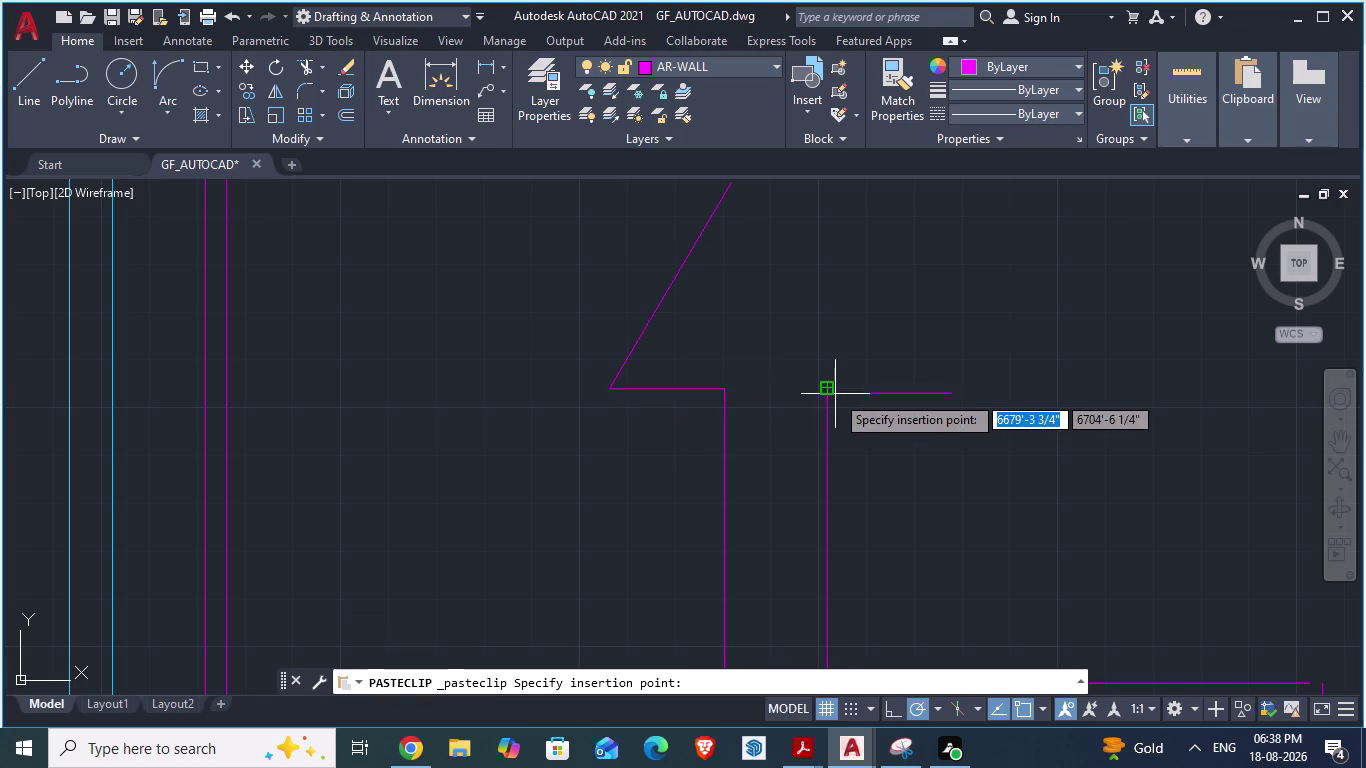
click(835, 394)
scroll(down, 3)
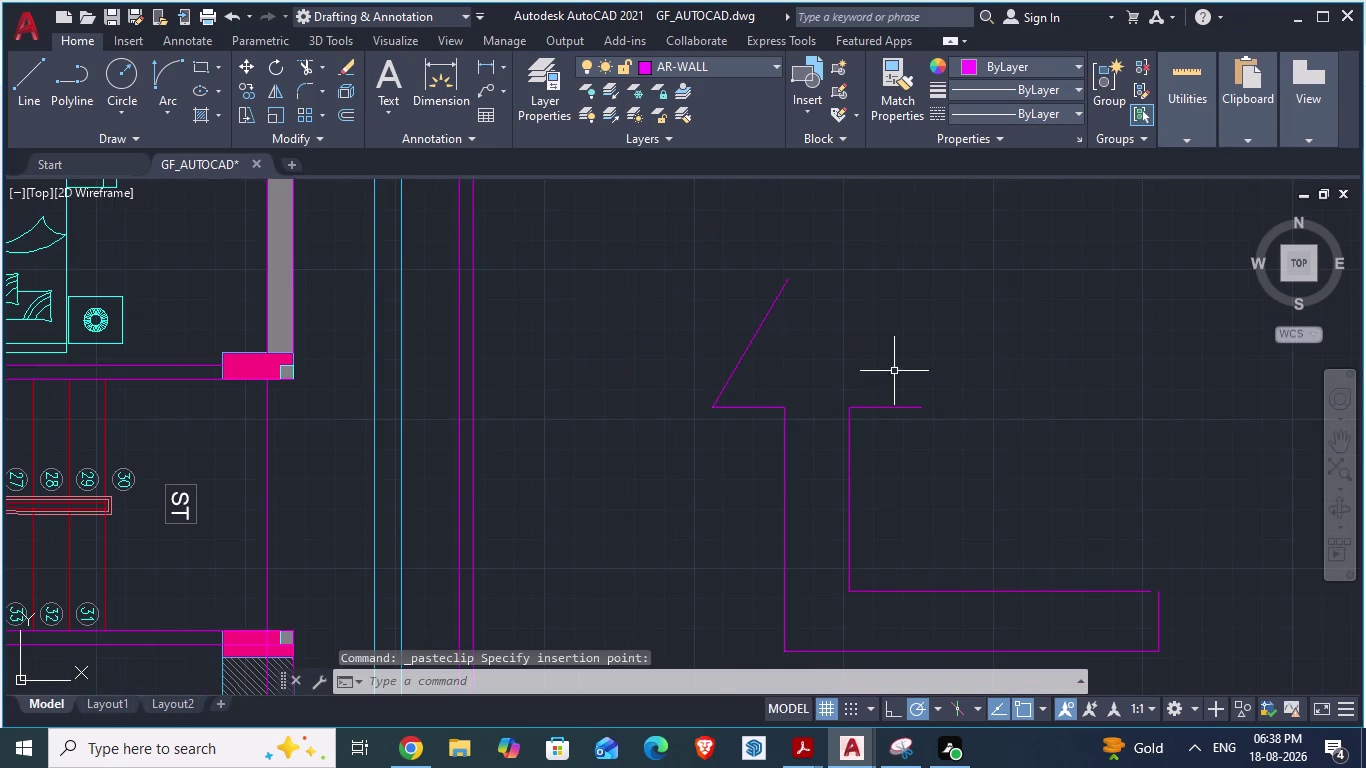
key(l)
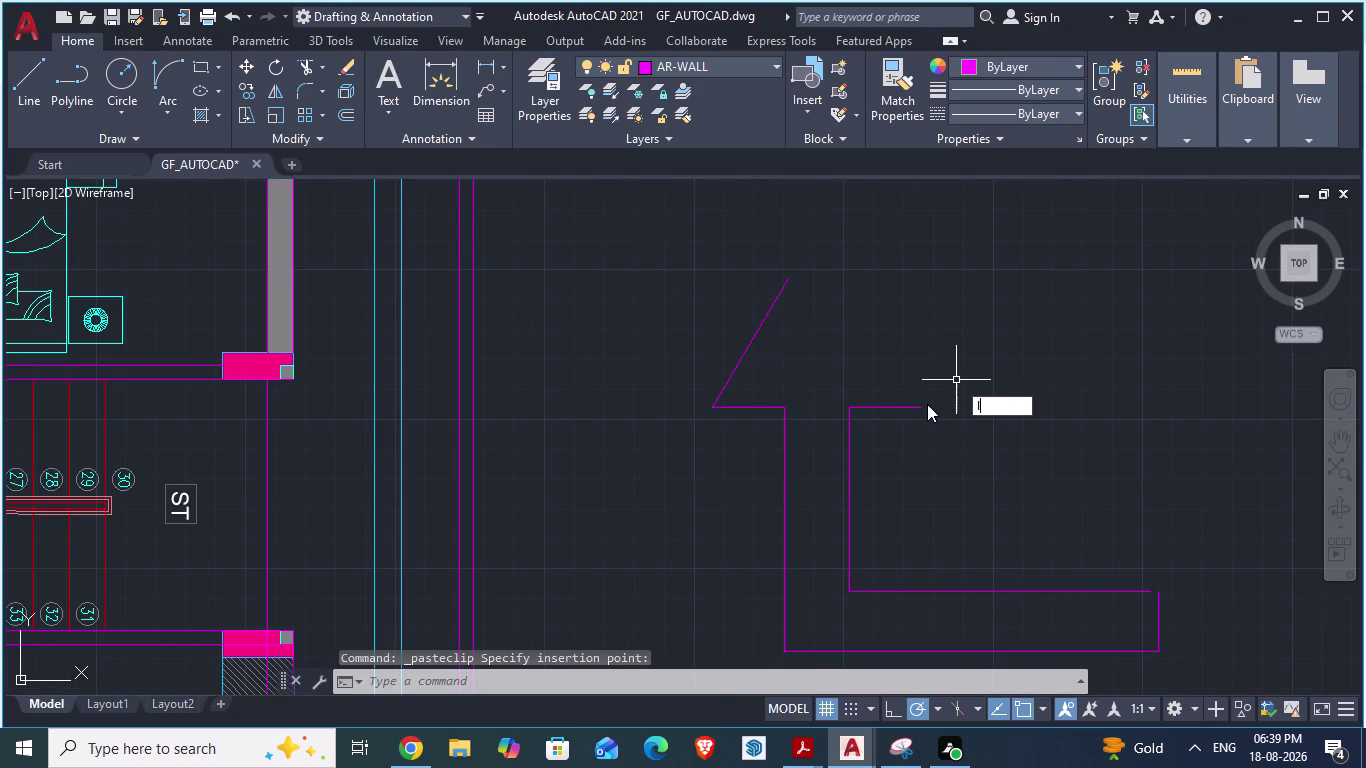
key(Return)
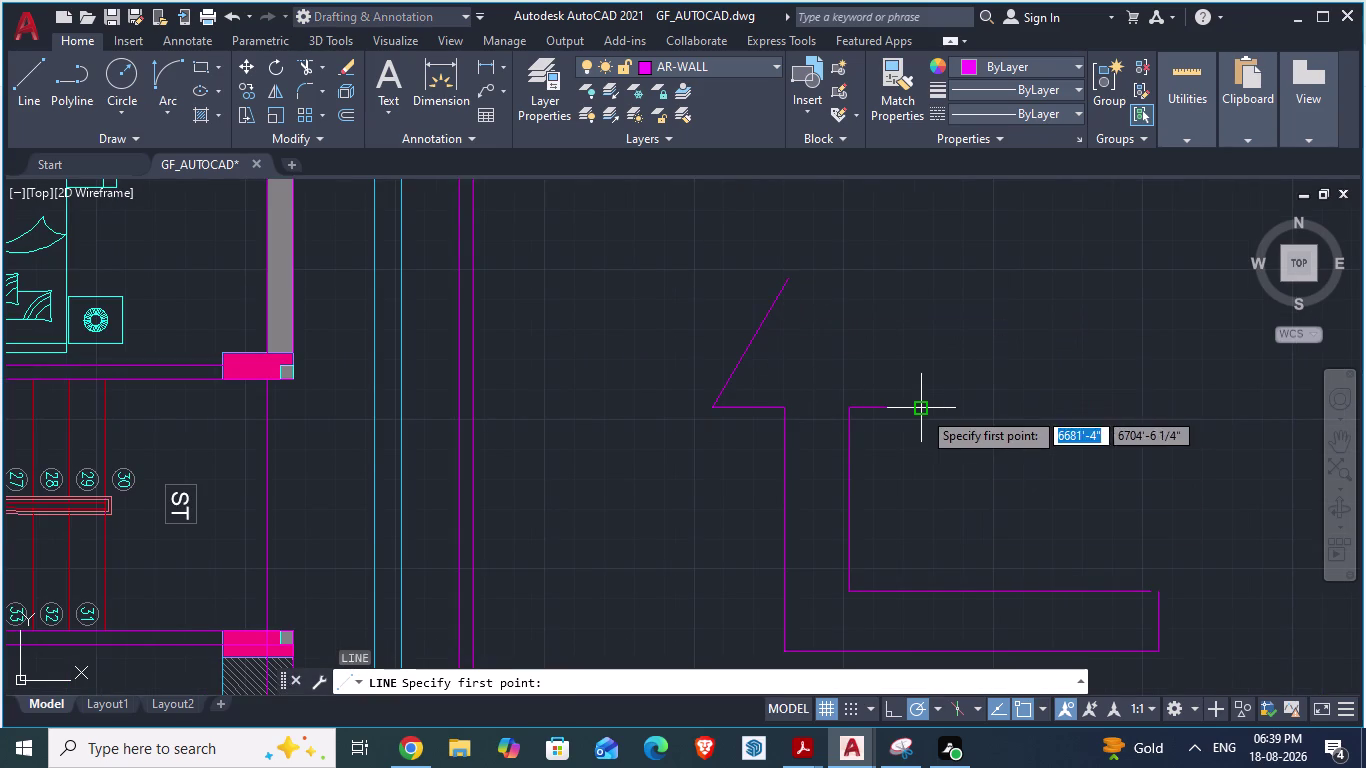
Draw a trial diagonal to the tip, then erase both slanted arrowhead edges.
click(922, 410)
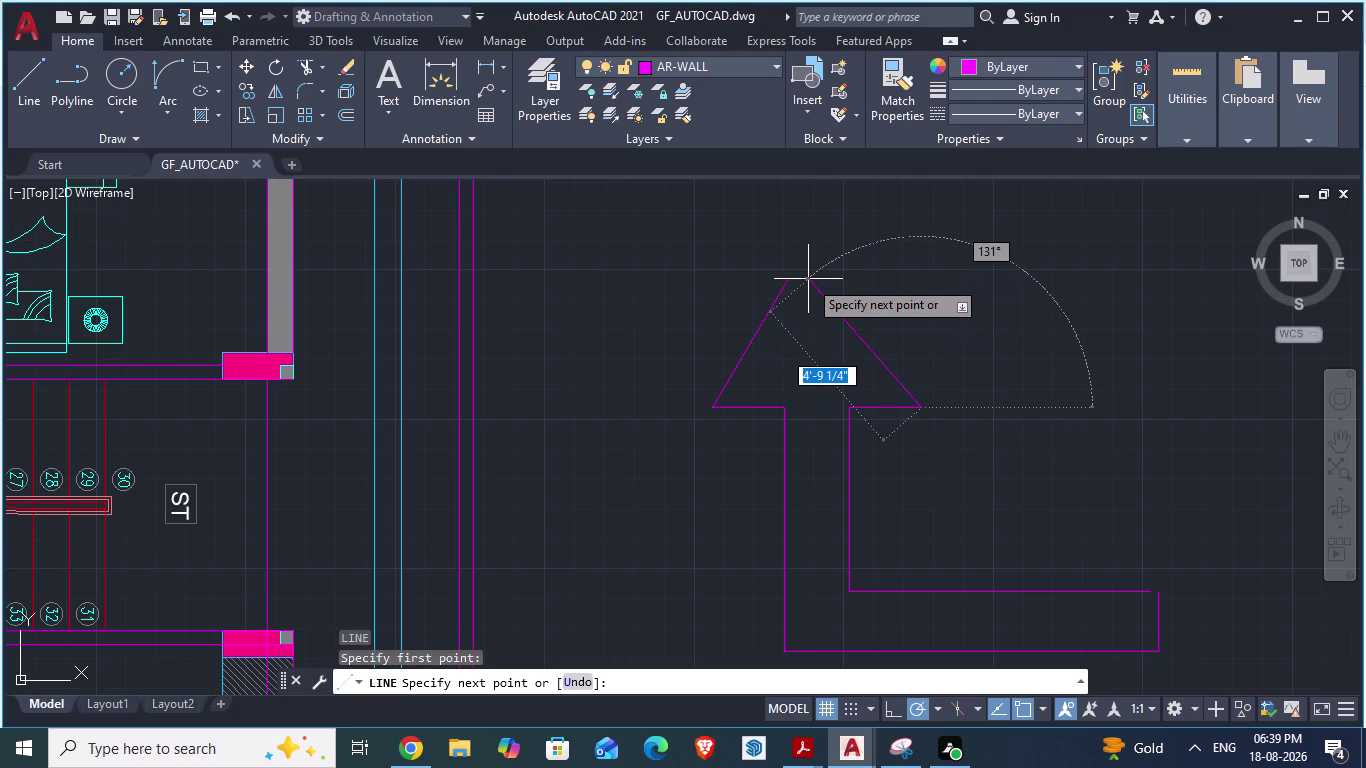
click(791, 277)
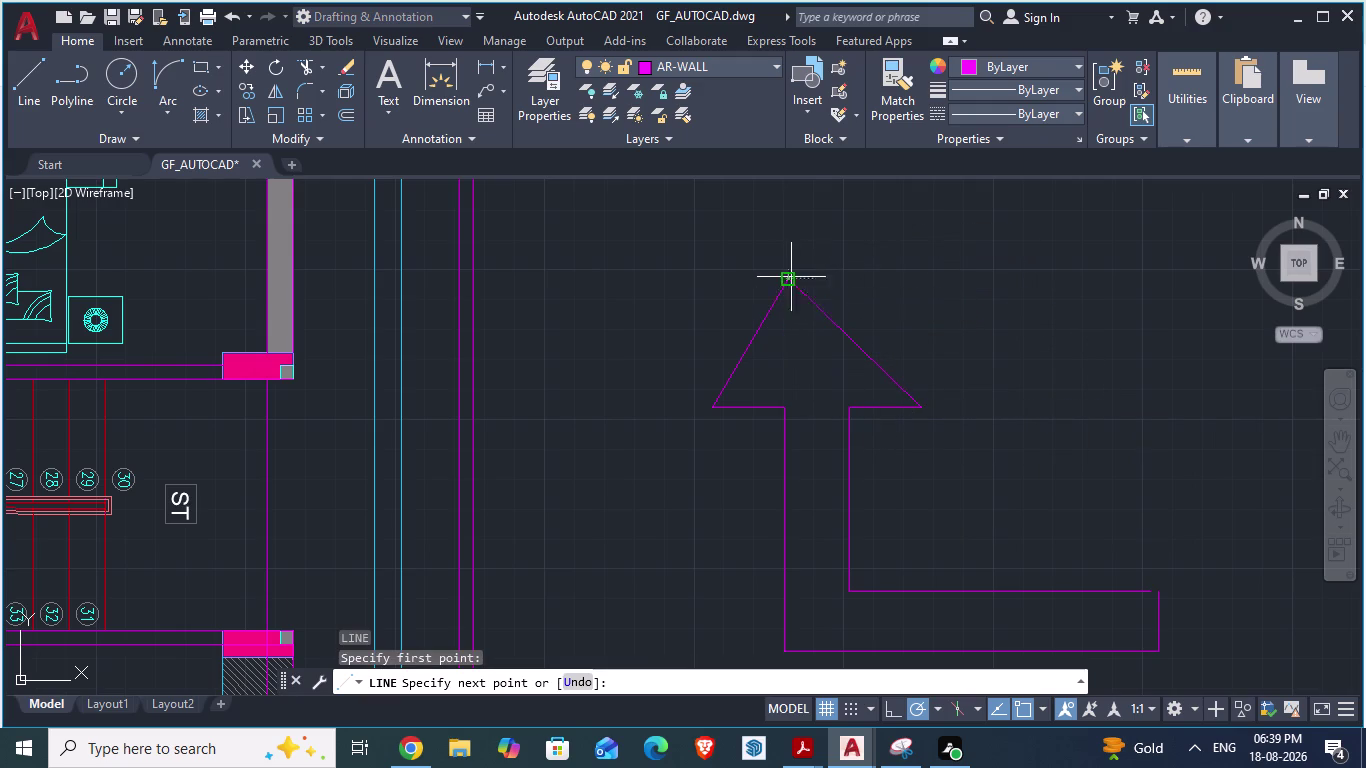
key(Escape)
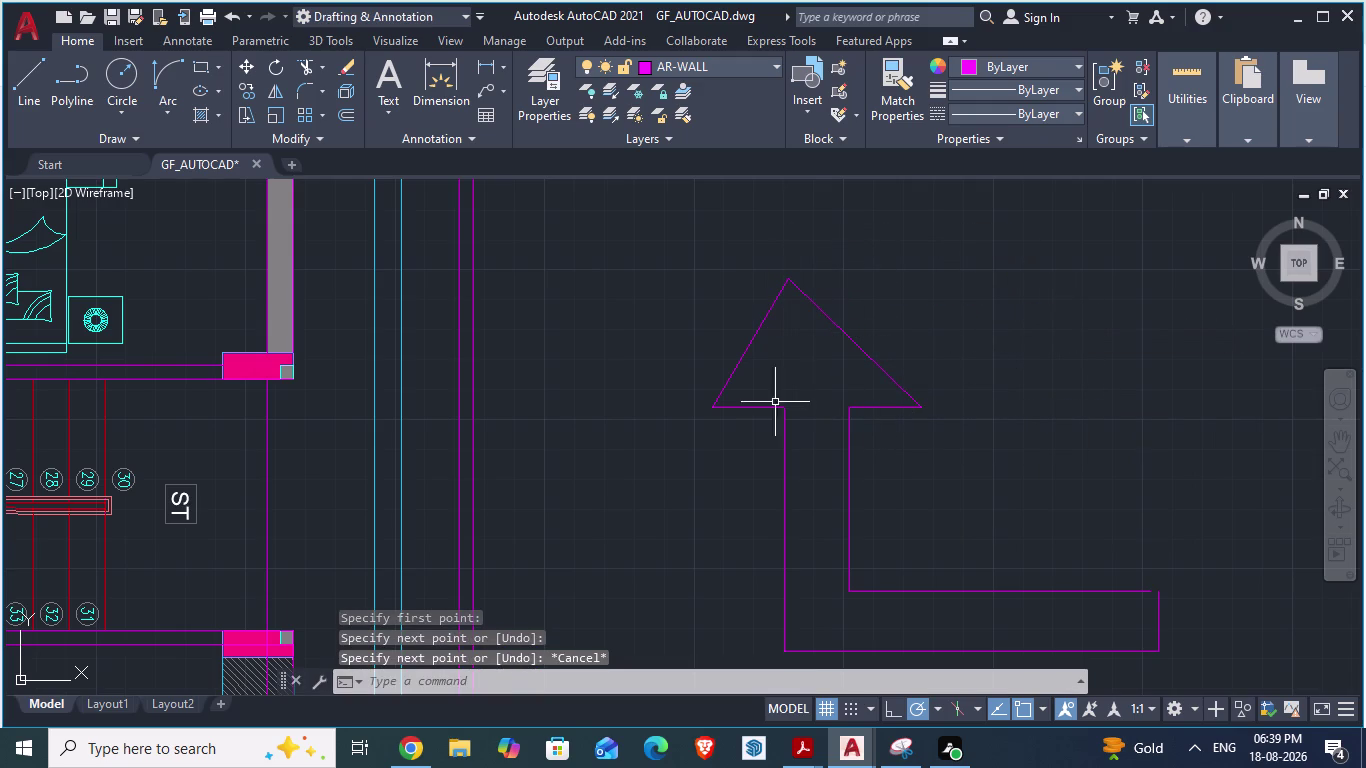
click(752, 345)
key(Delete)
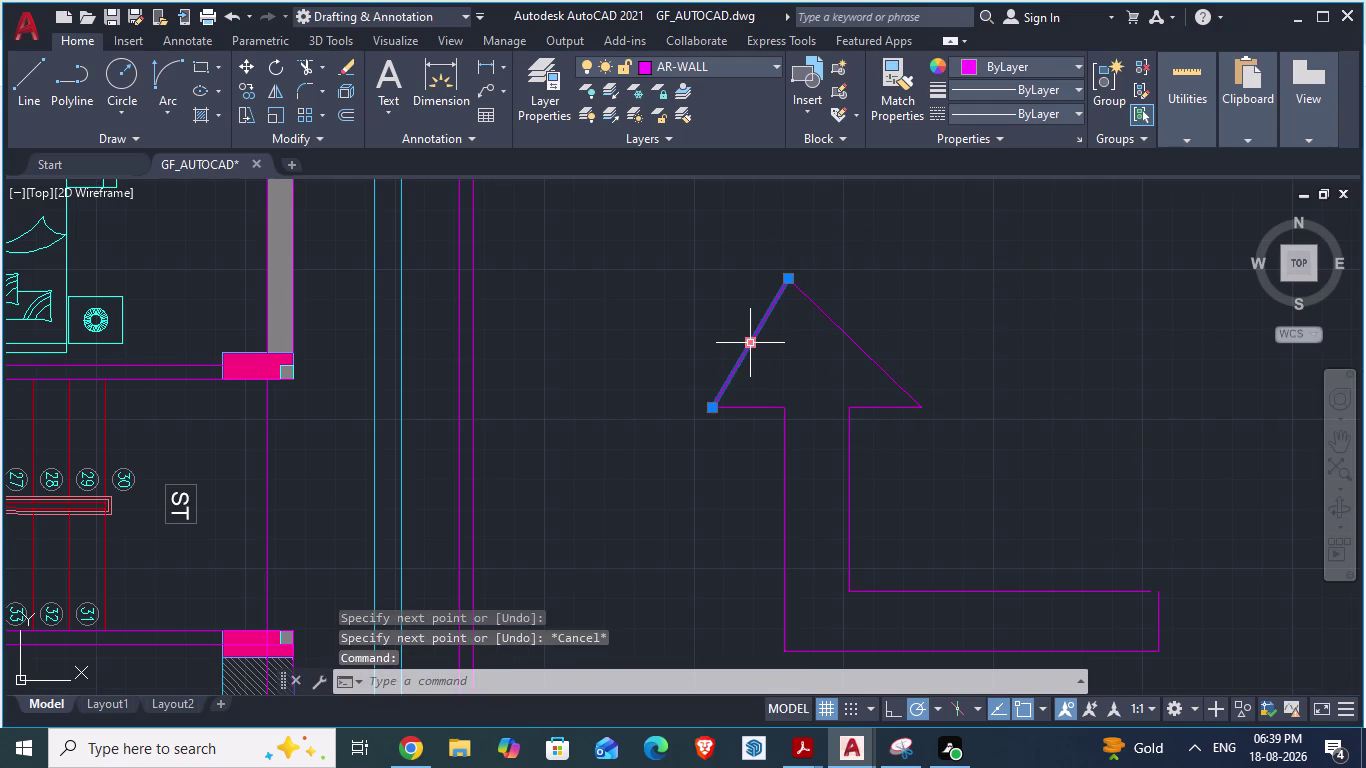
click(802, 289)
key(Delete)
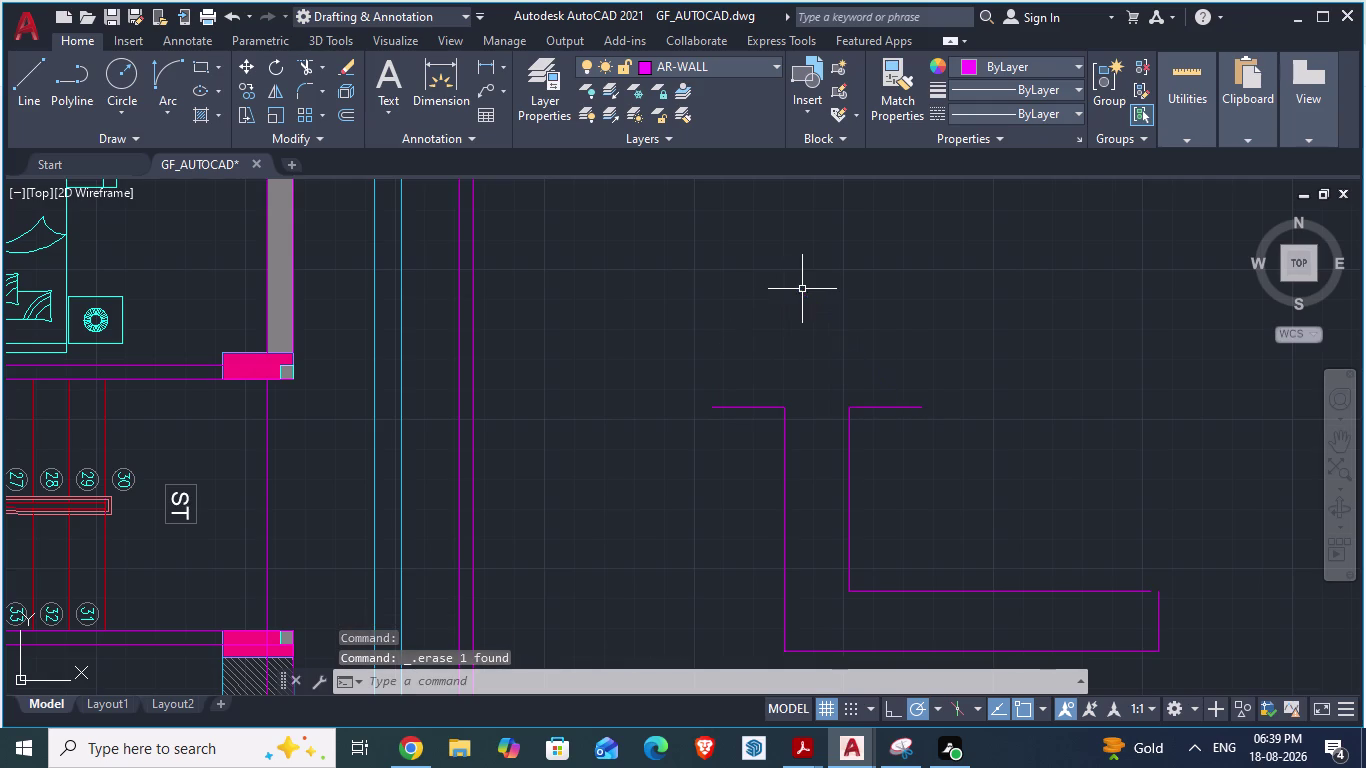
Start a vertical guide line rising from the middle of the shaft.
click(814, 414)
key(l)
key(Return)
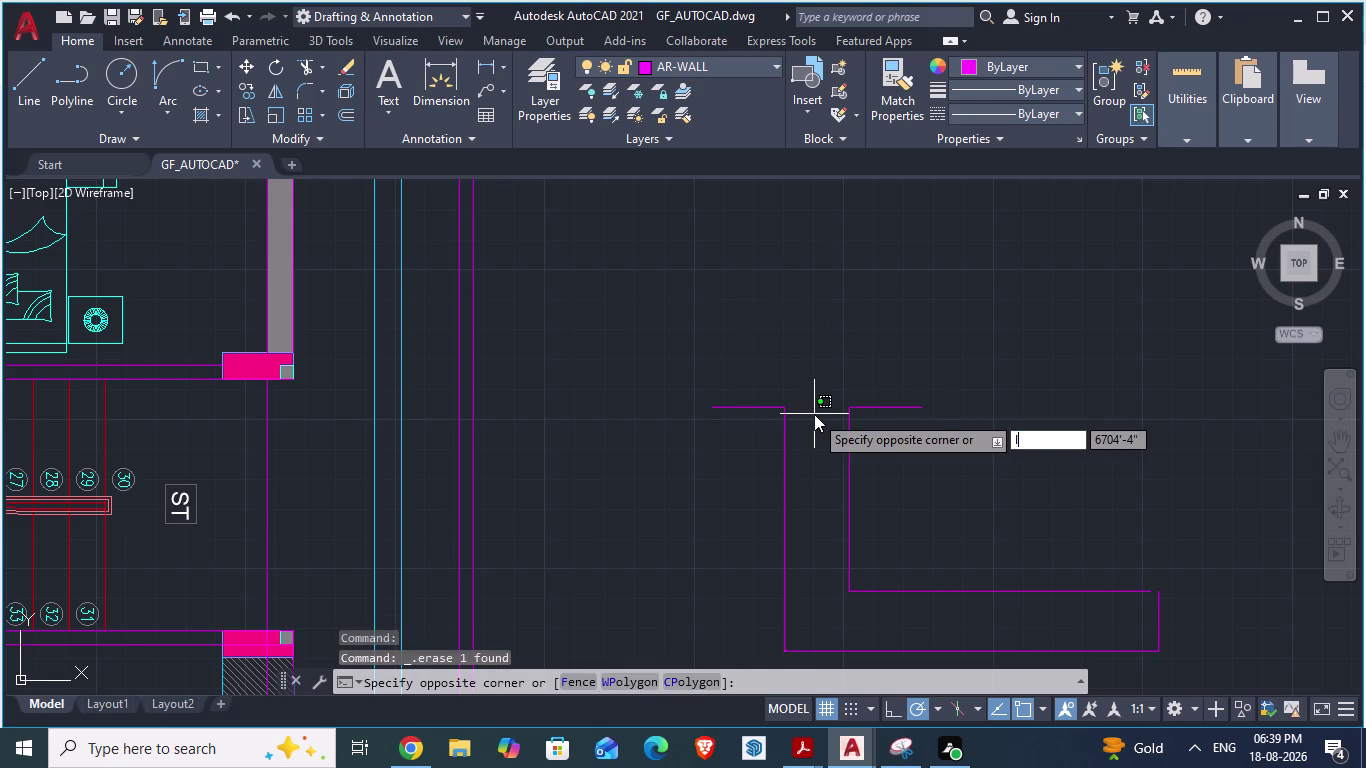
click(814, 414)
click(811, 219)
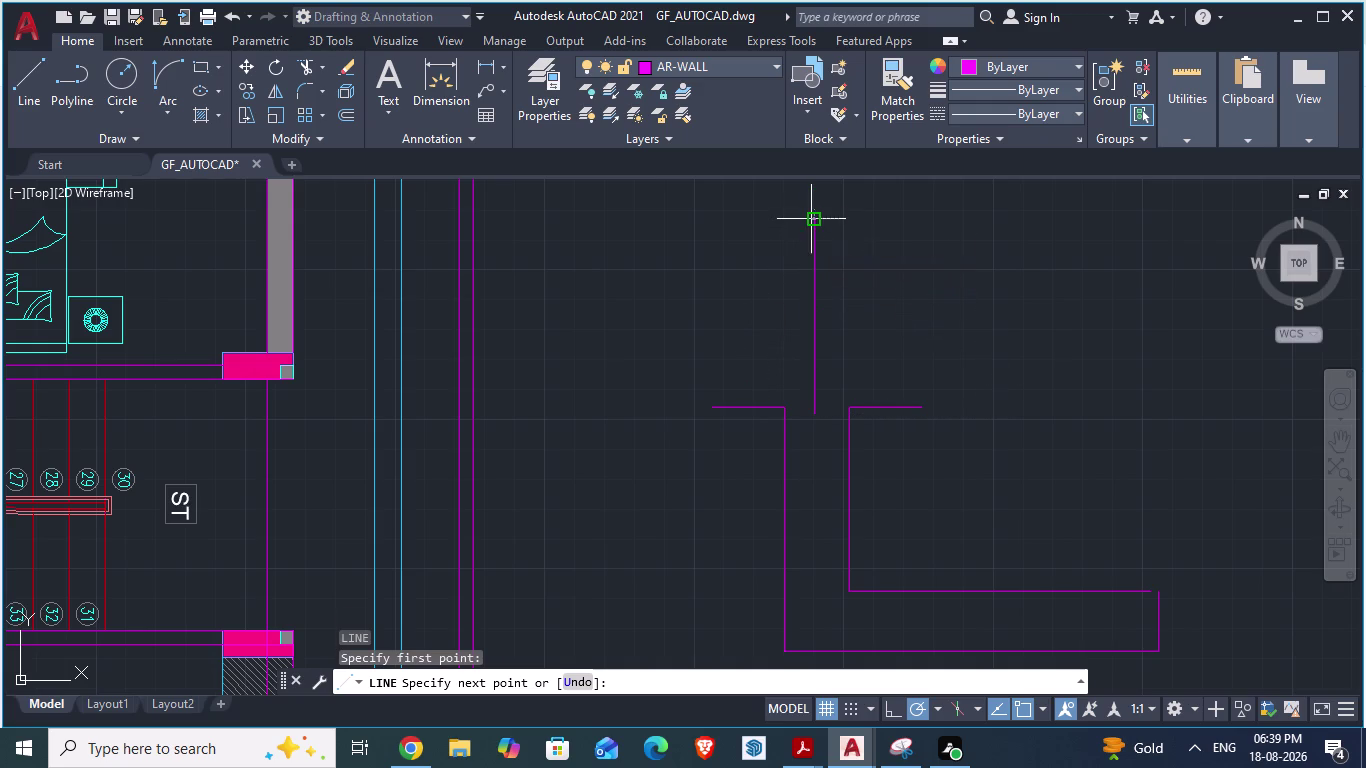
Finish the guide line and draw both arrowhead edges from the ledge ends to a tip on it.
key(Return)
key(l)
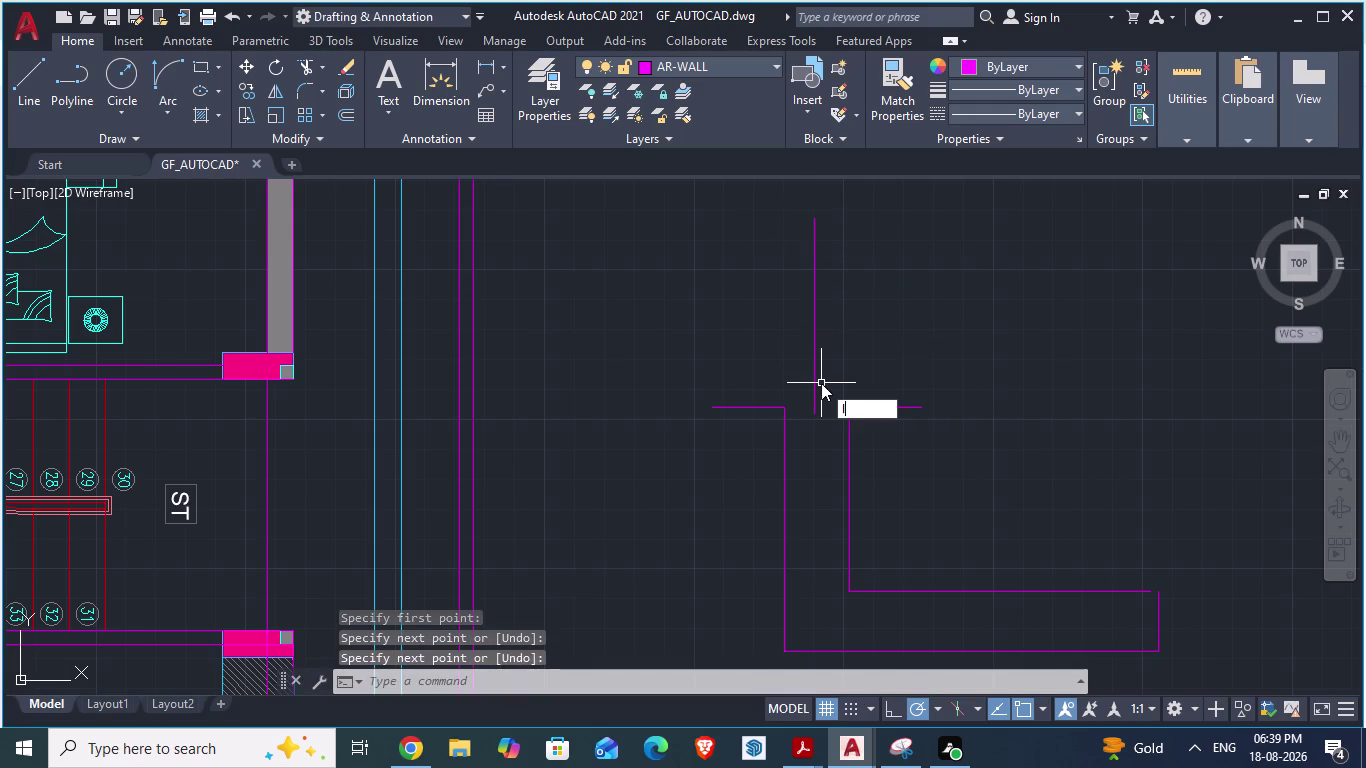
key(Return)
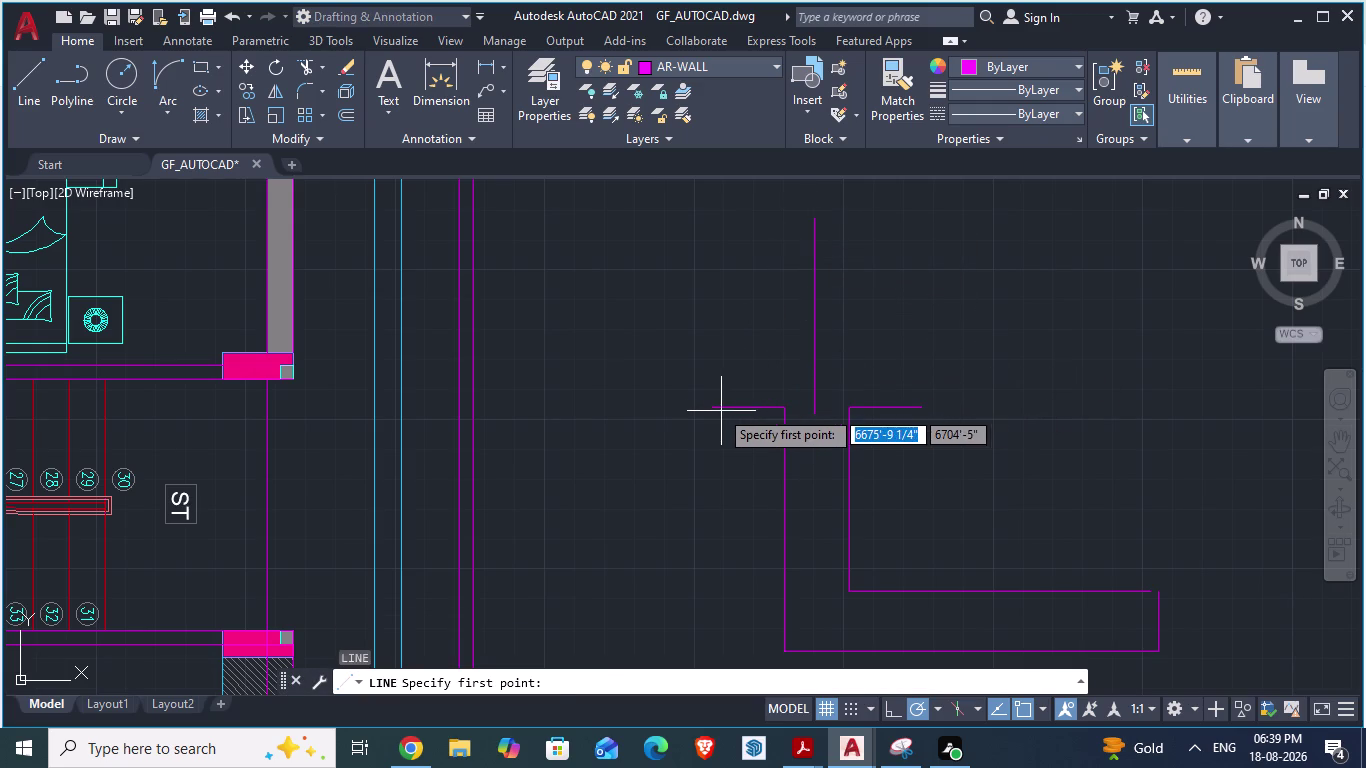
click(712, 409)
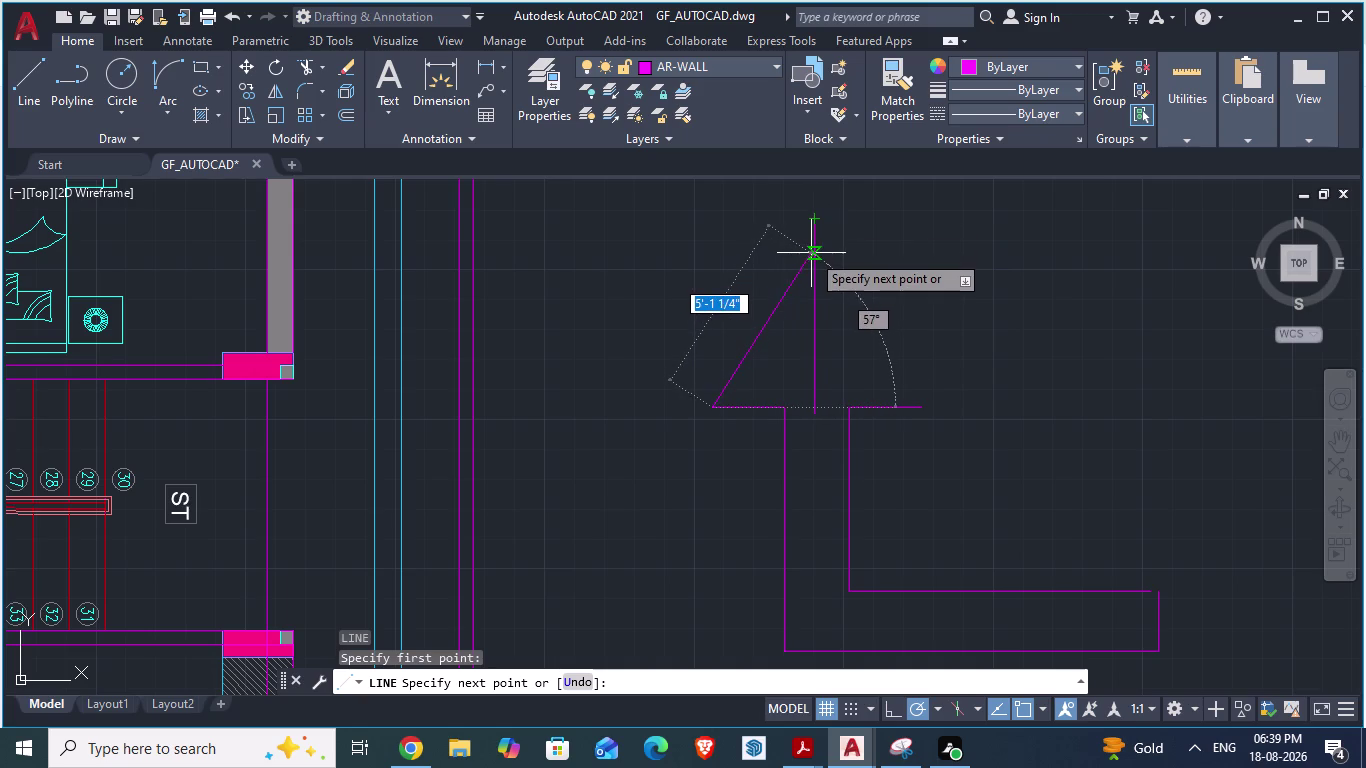
click(811, 253)
click(920, 412)
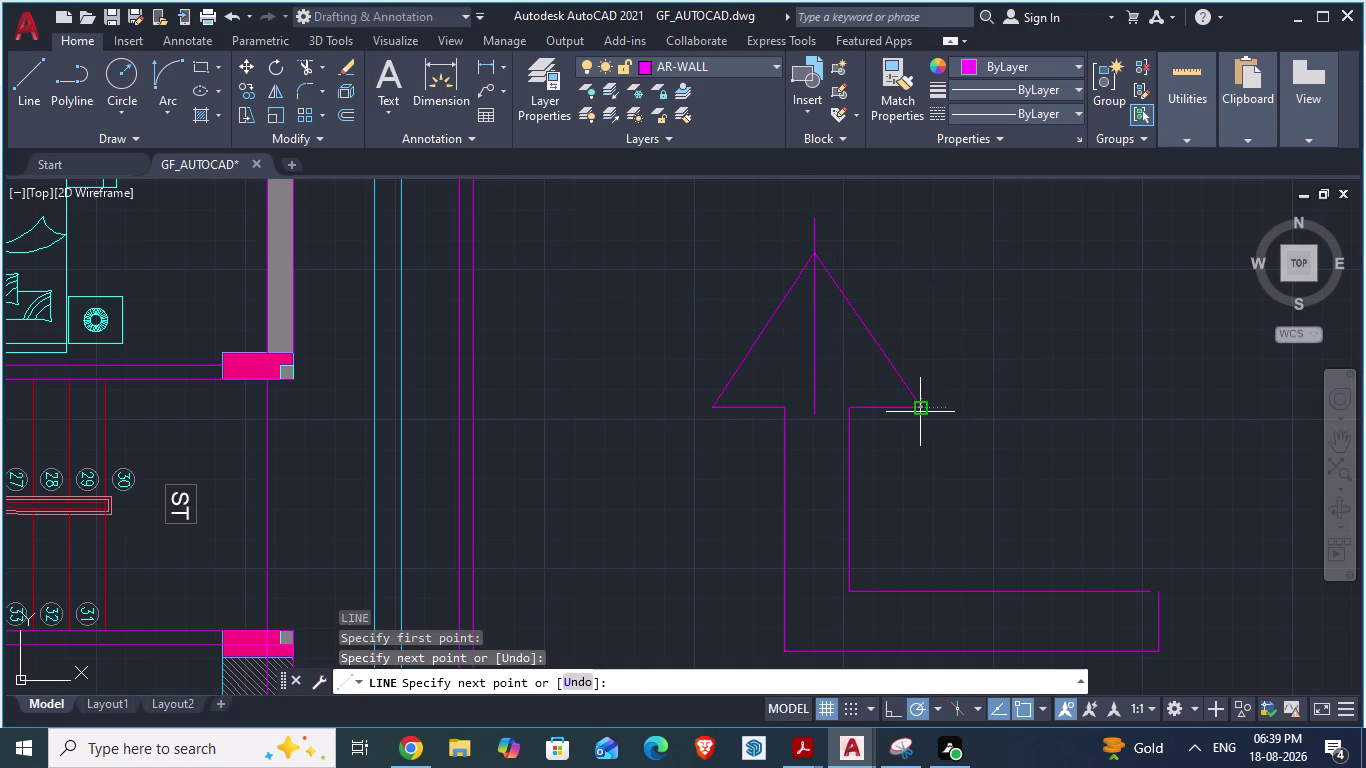
key(Escape)
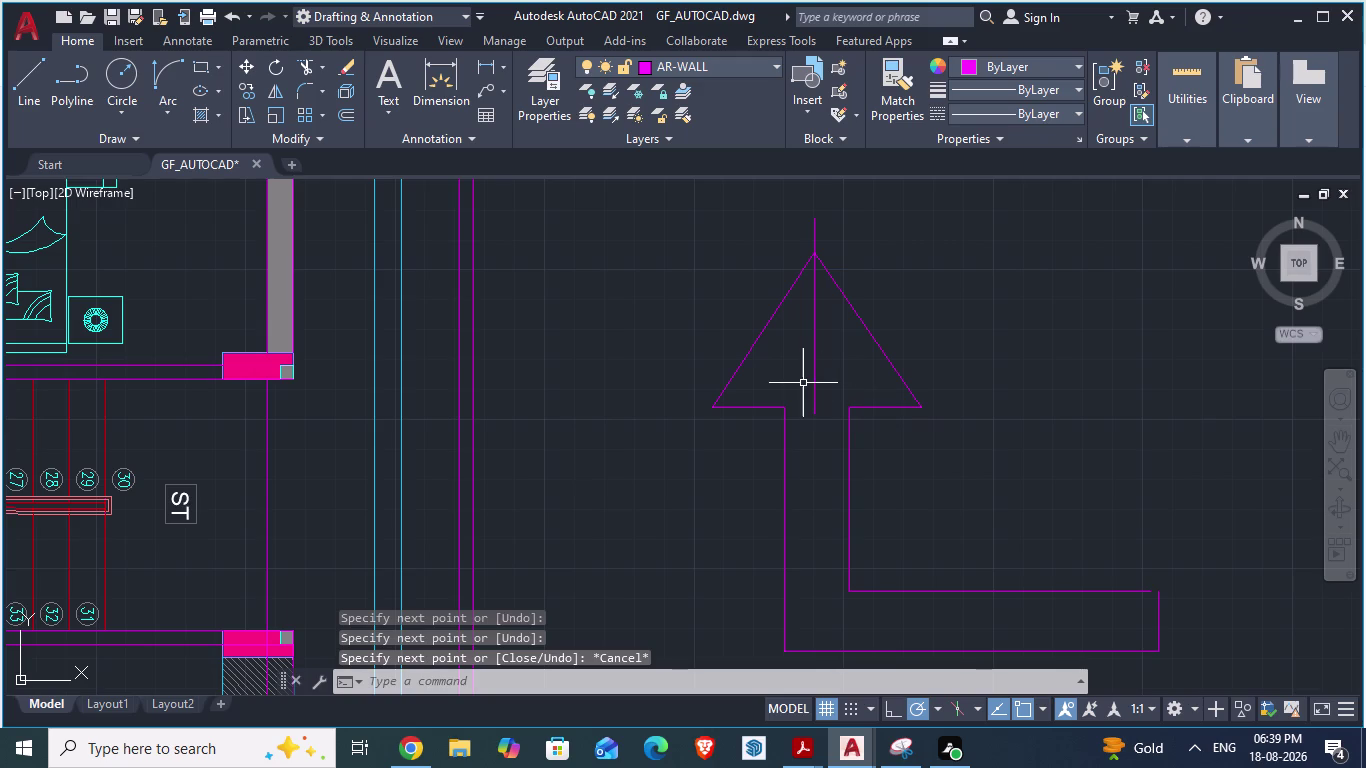
Erase the vertical guide line and window-select the whole arrow outline.
click(816, 381)
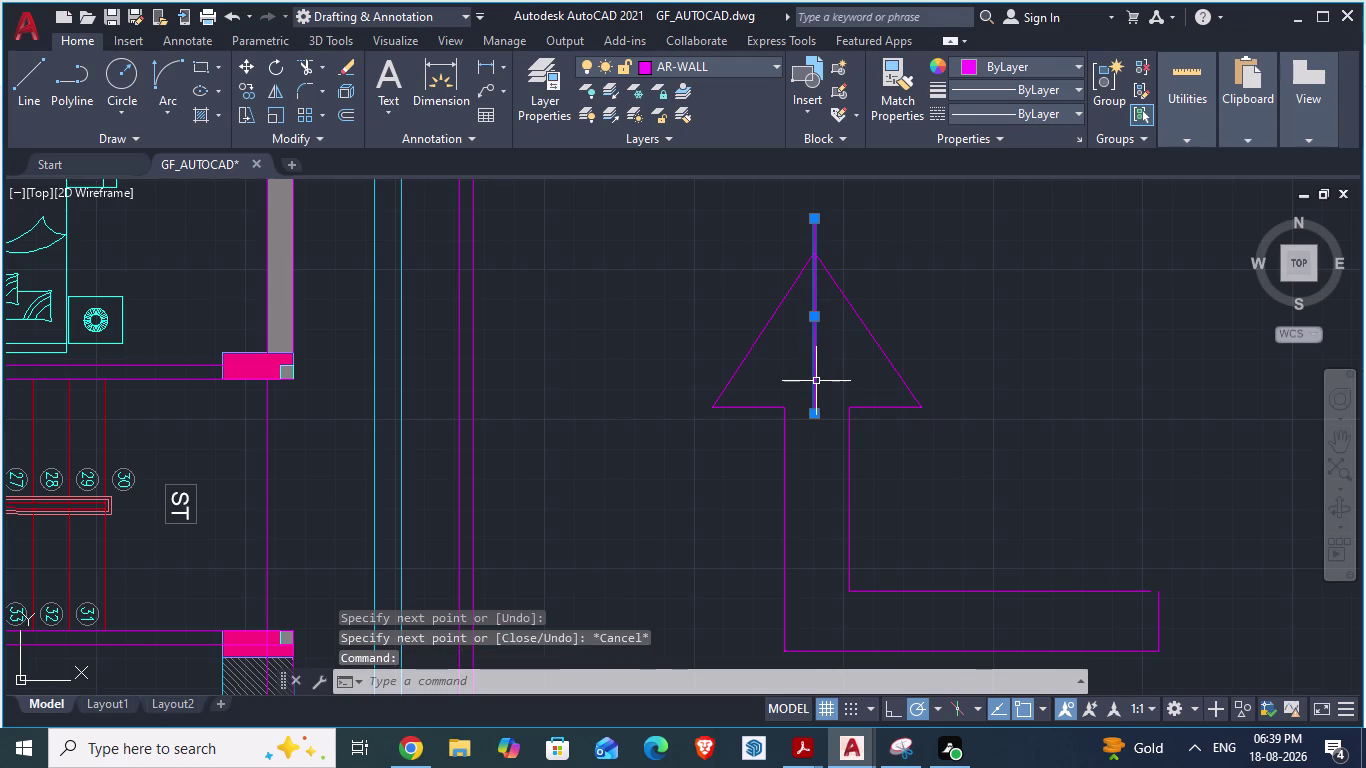
key(Delete)
scroll(down, 3)
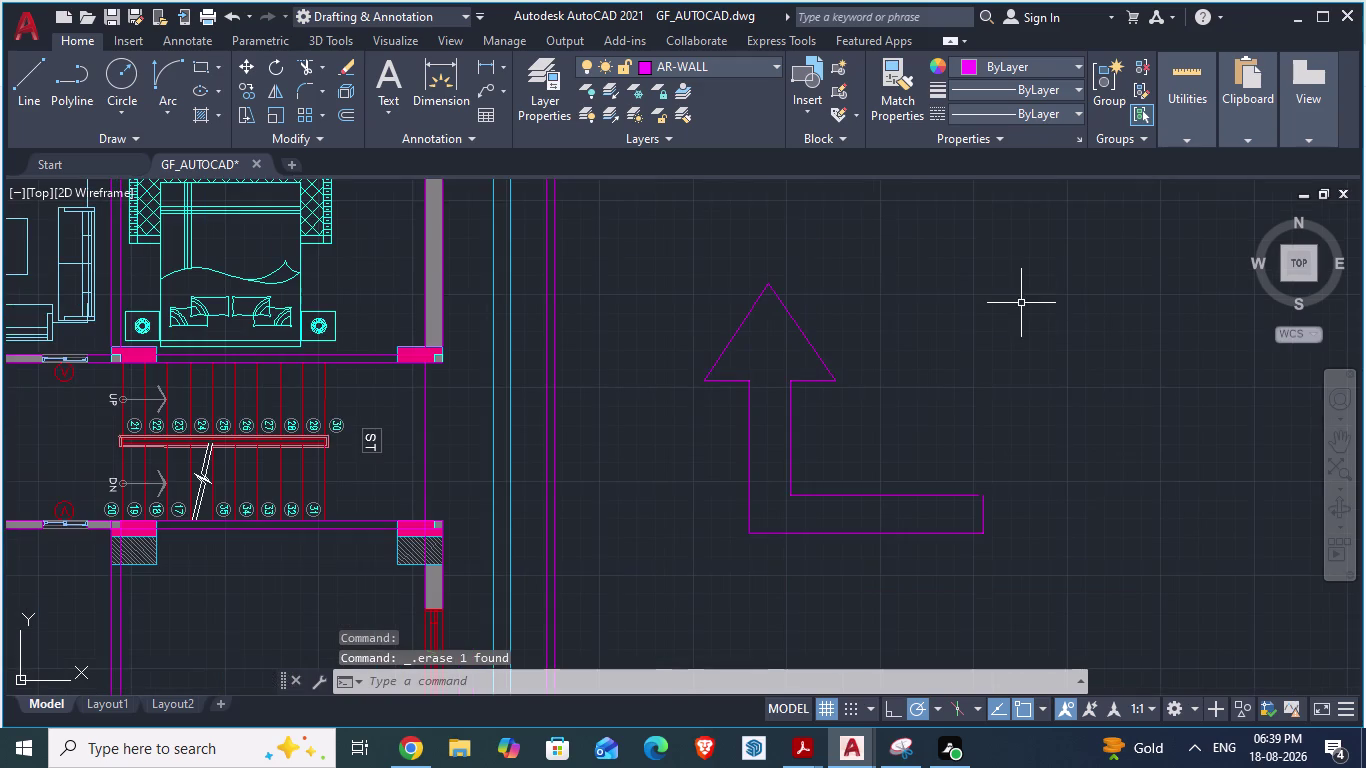
scroll(down, 3)
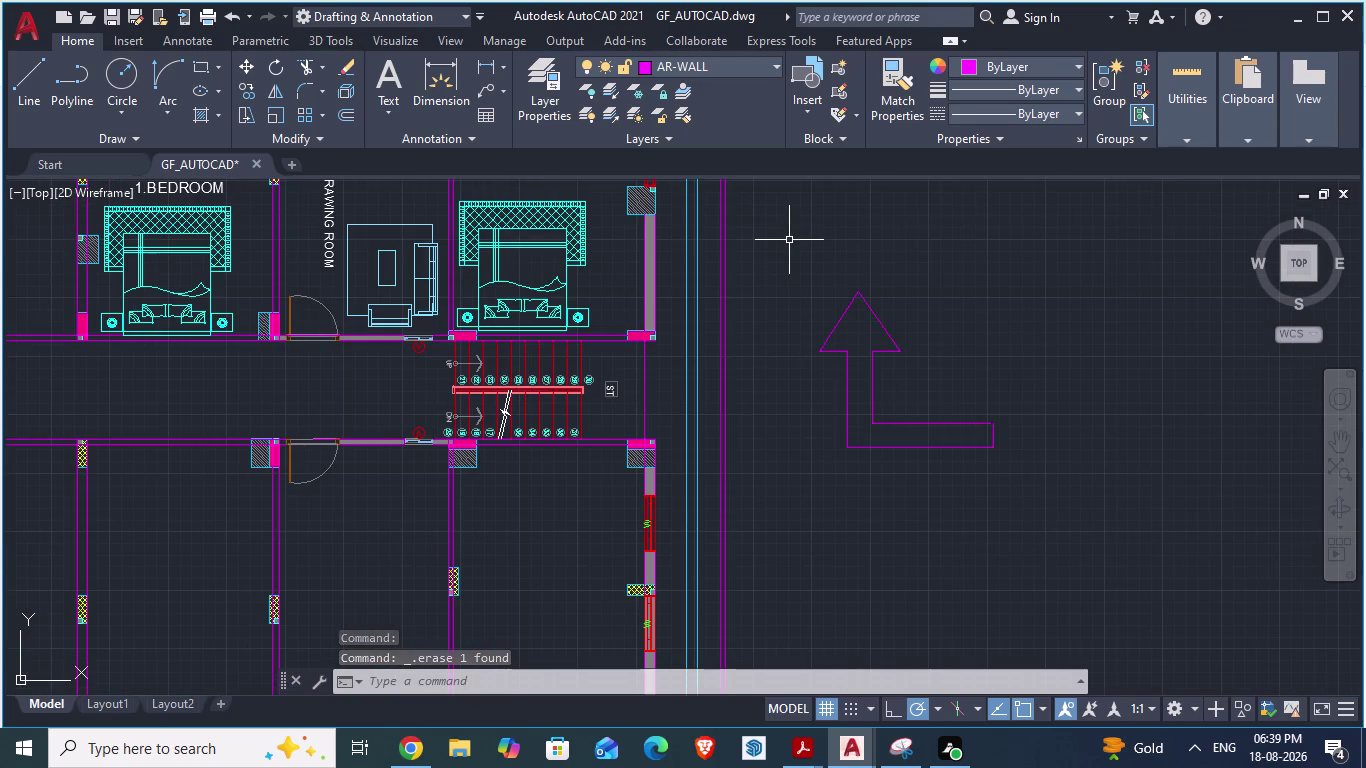
click(789, 240)
click(1018, 464)
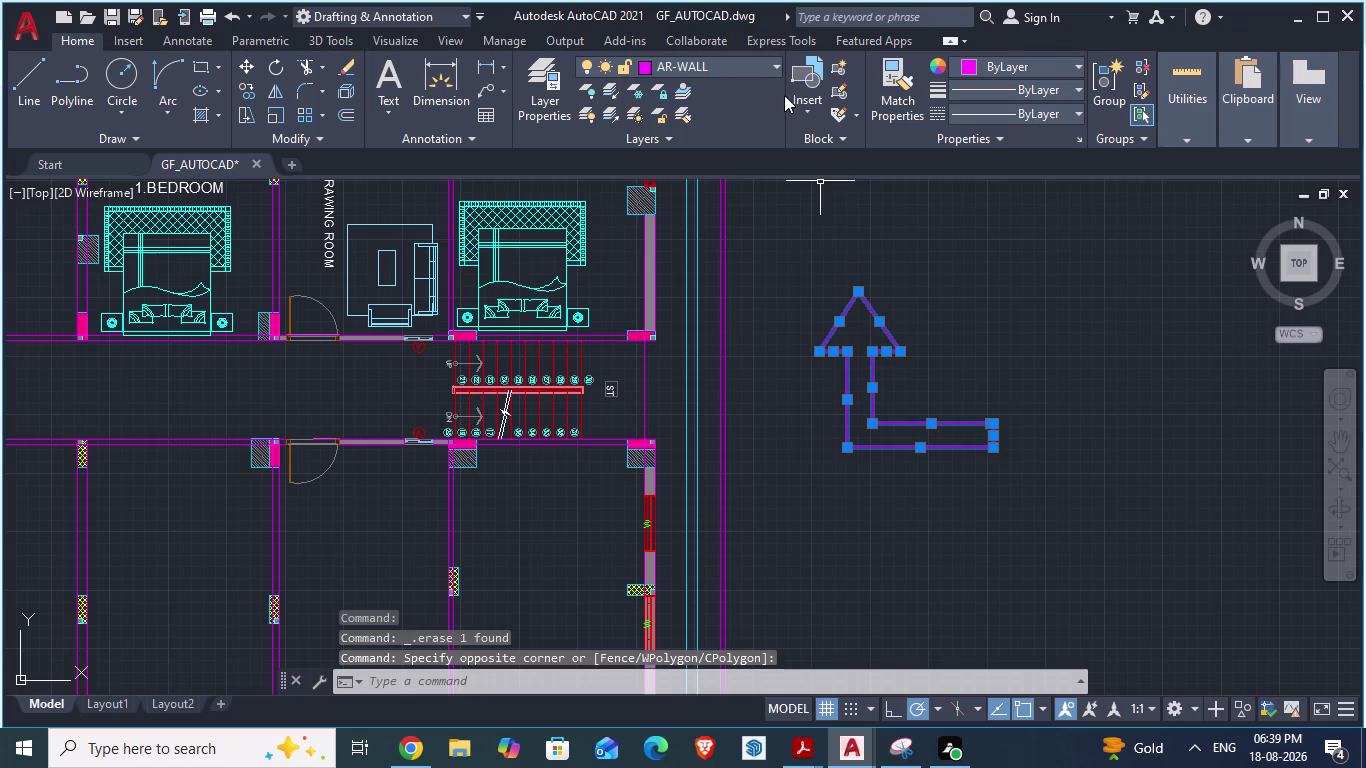
click(812, 115)
Create a block named 'flat entry' from the arrow lines, opening it in the block editor.
click(807, 112)
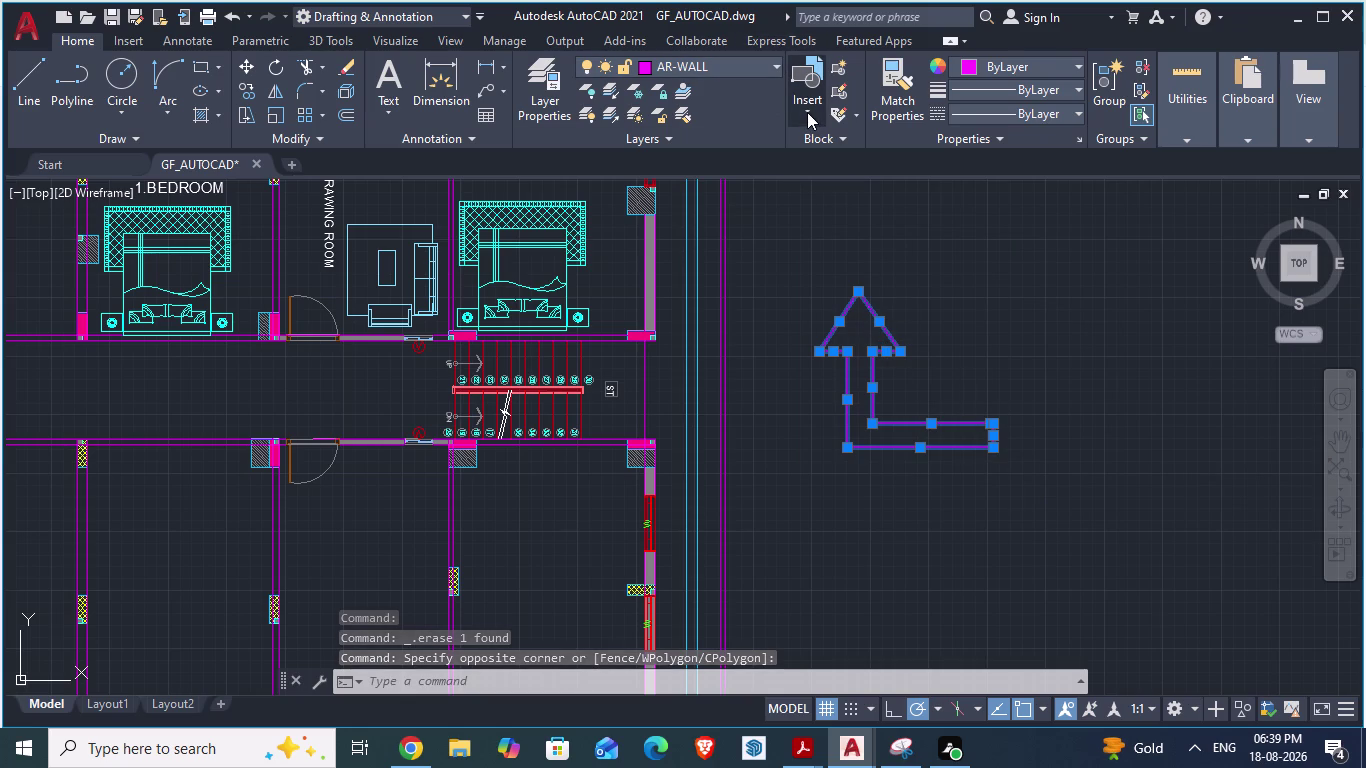
click(805, 110)
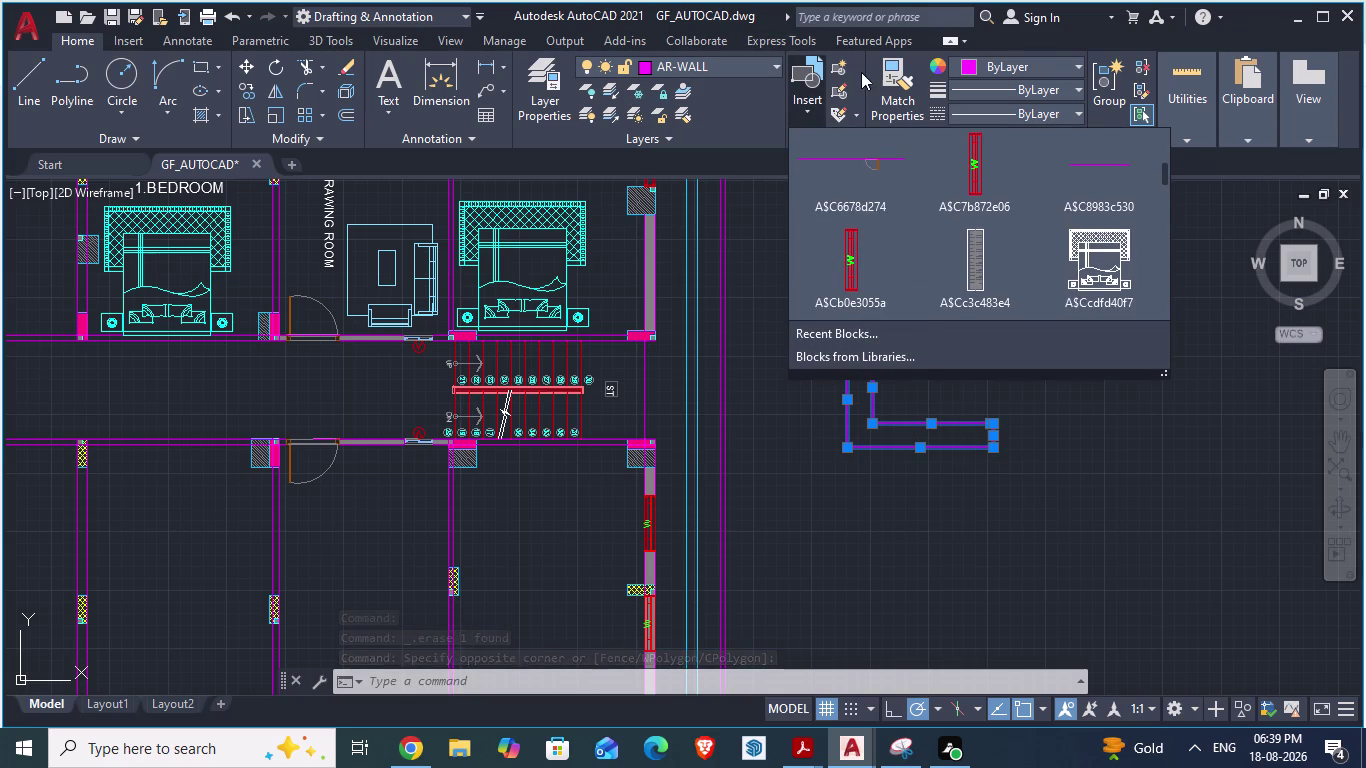
click(847, 62)
click(836, 60)
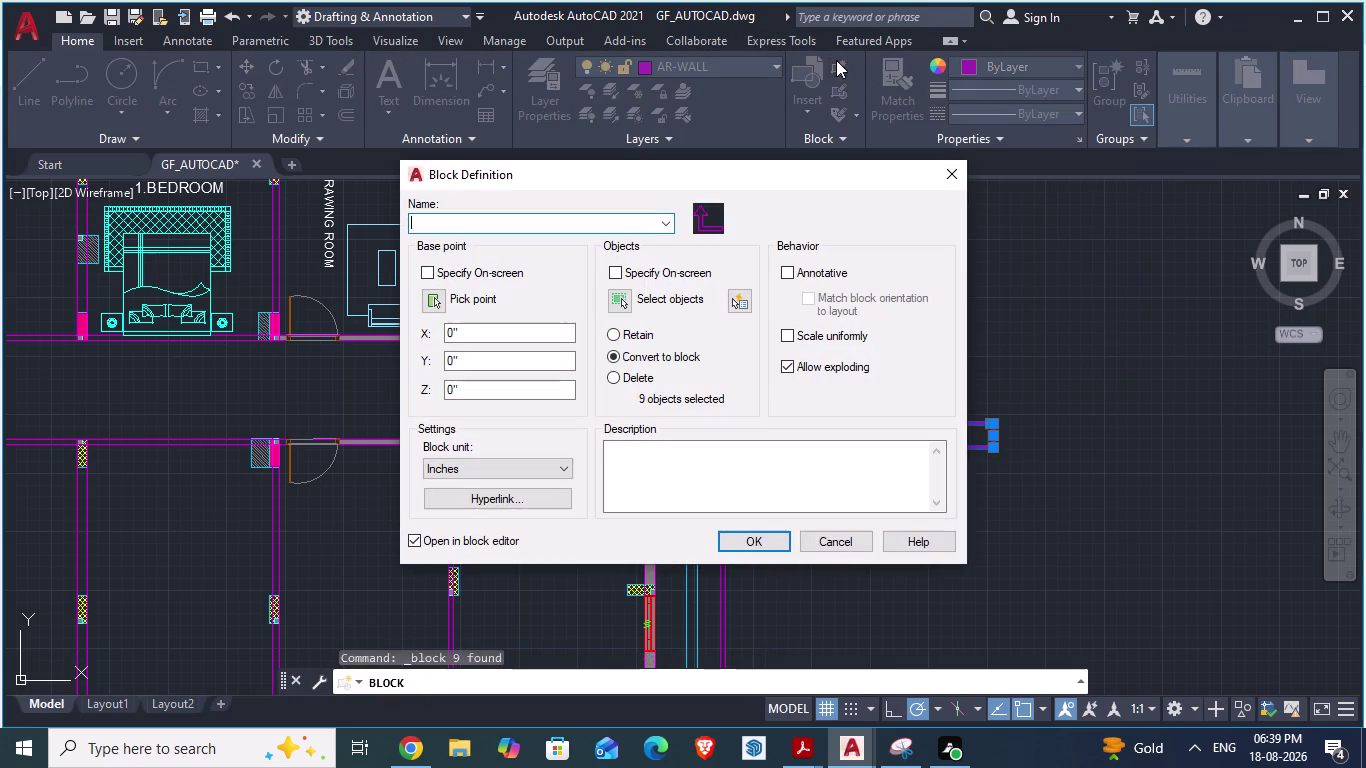
click(600, 221)
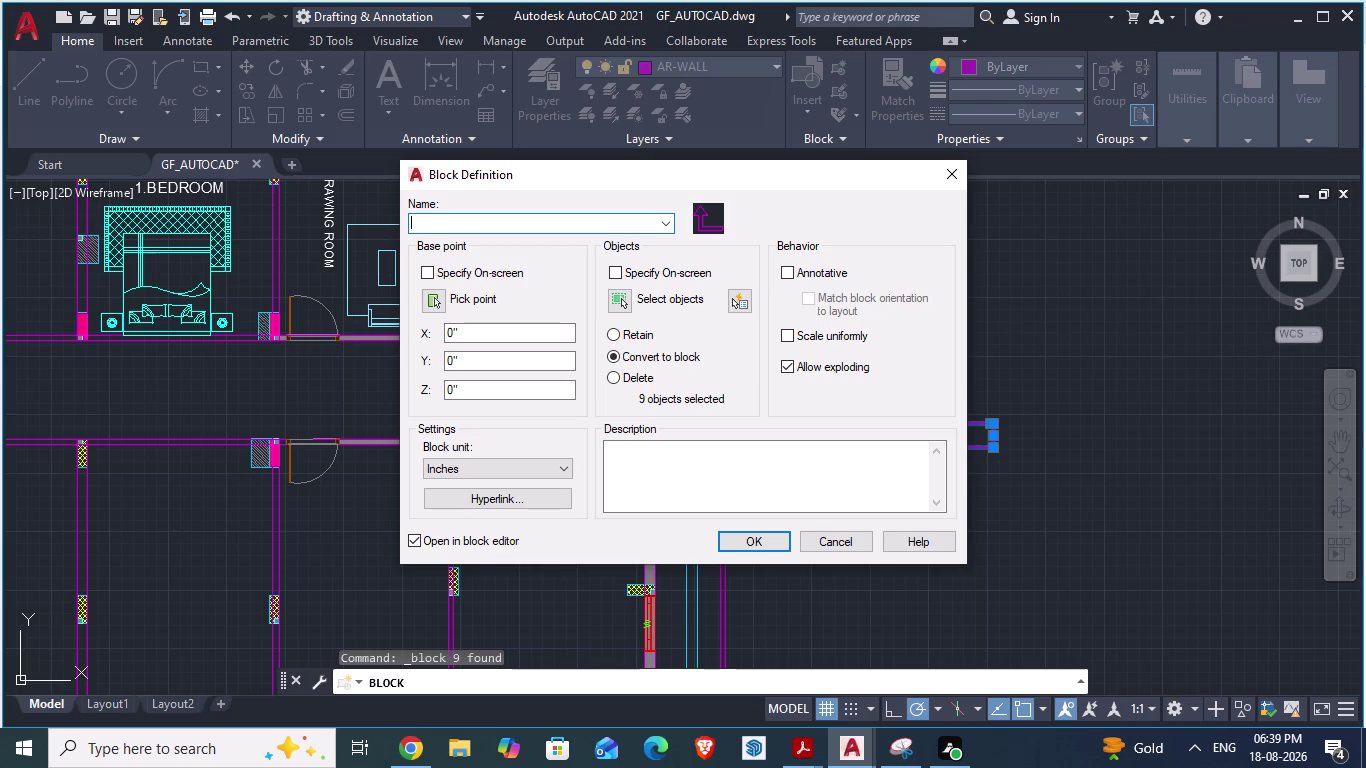
text(flat)
key(space)
text(ent)
text(ry)
click(756, 539)
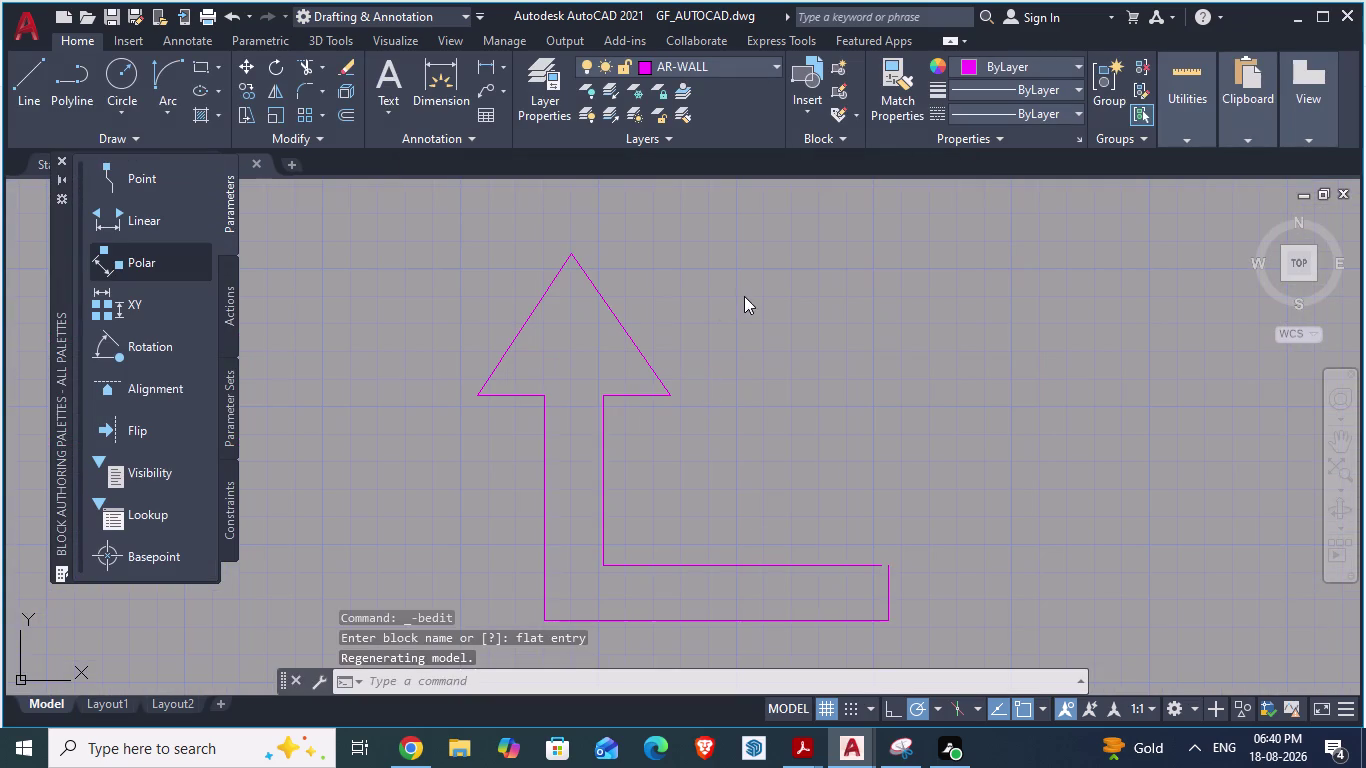
Window-select all nine arrow lines in the Block Editor and open their right-click menu.
scroll(down, 3)
scroll(down, 3)
scroll(down, 3)
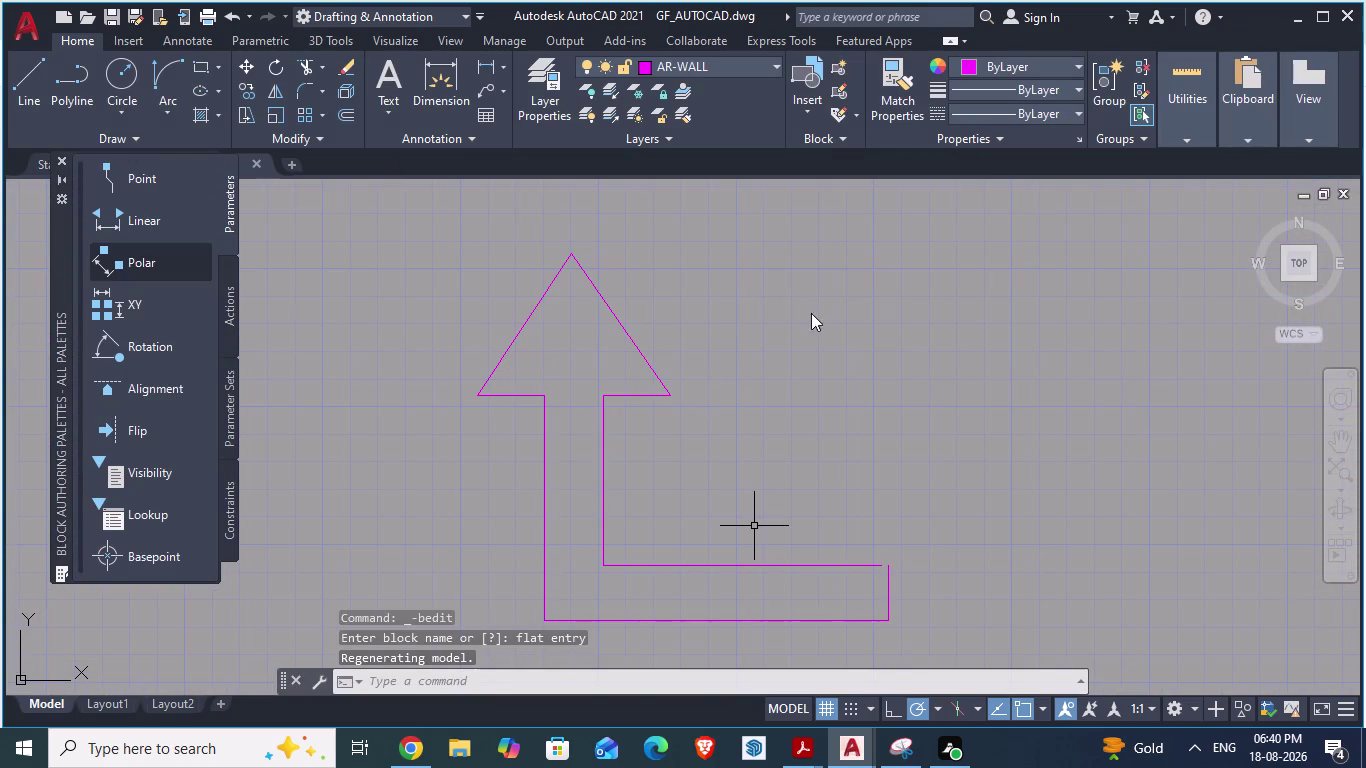
click(928, 286)
click(922, 286)
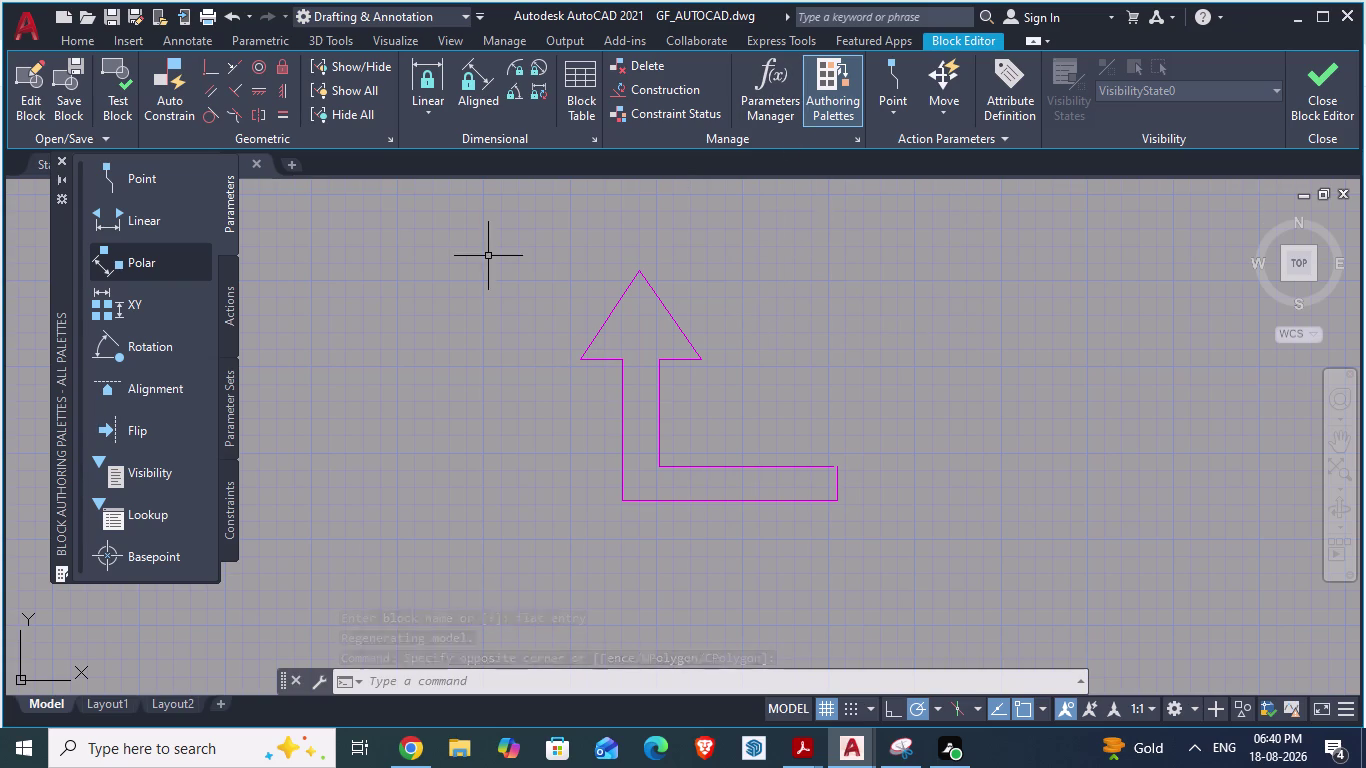
click(430, 229)
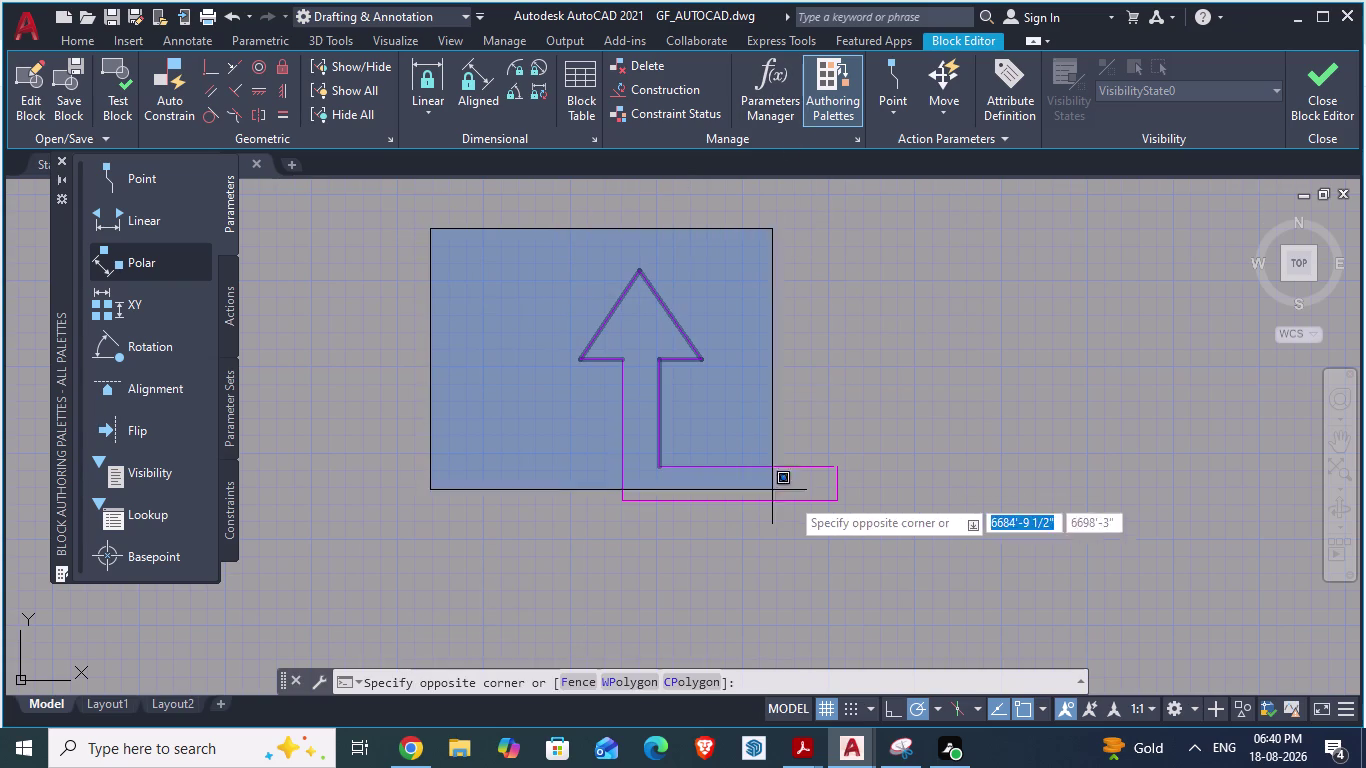
click(852, 518)
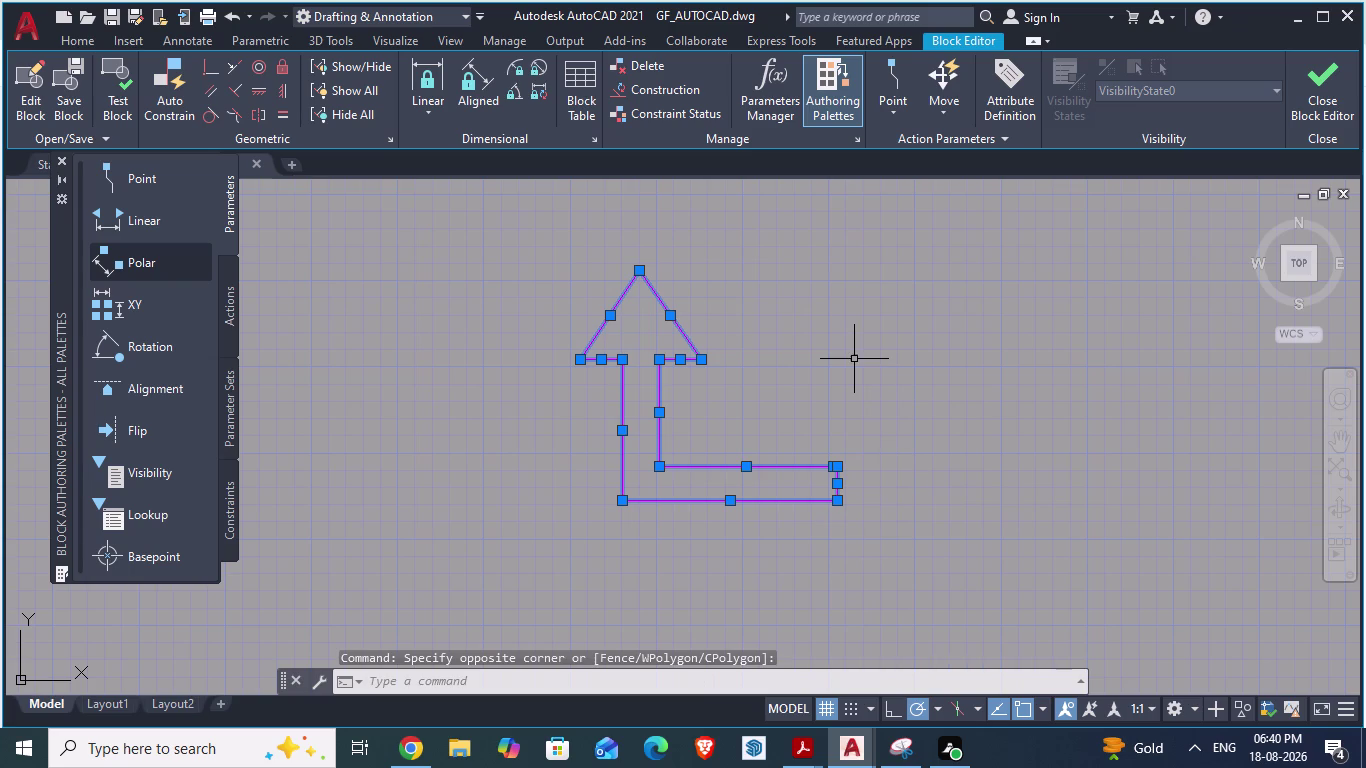
right_click(636, 294)
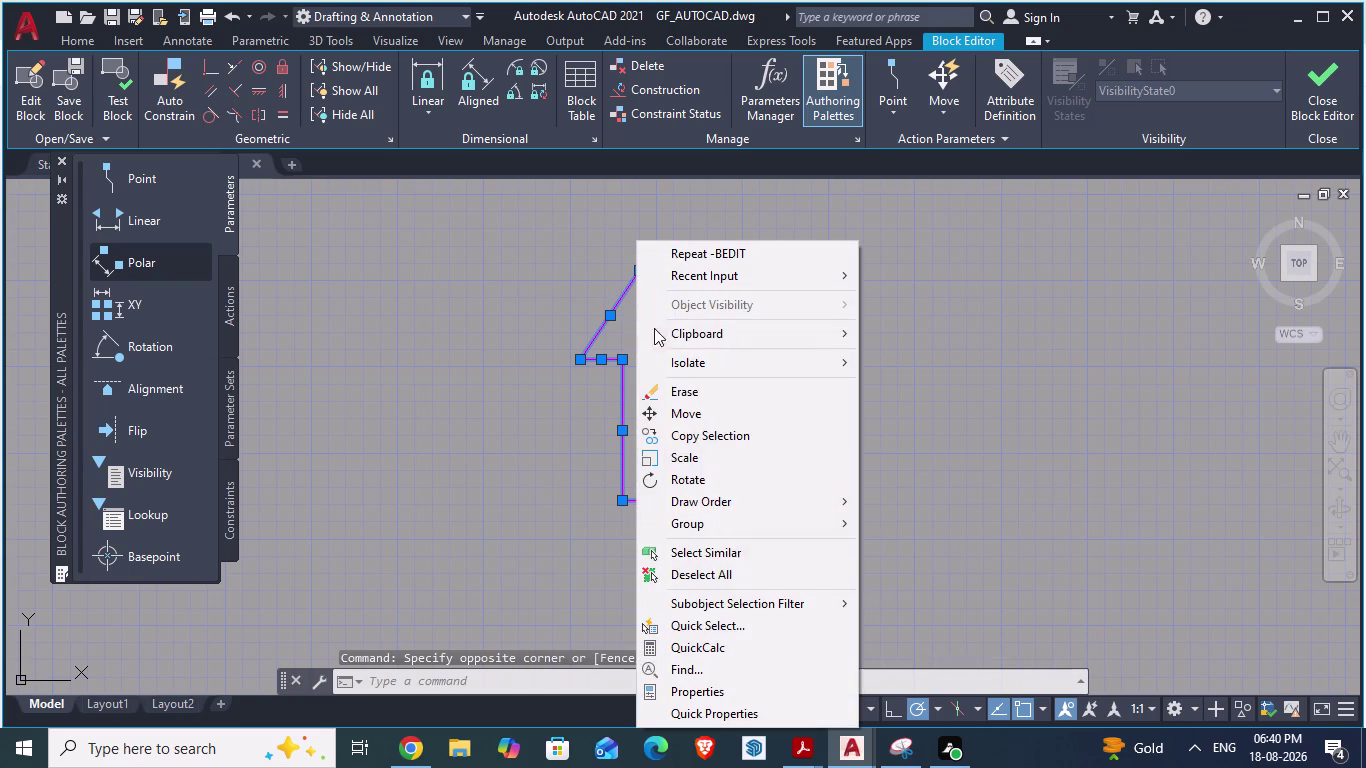
Change the nine arrow lines' colour from ByLayer to yellow index colour 50.
click(700, 689)
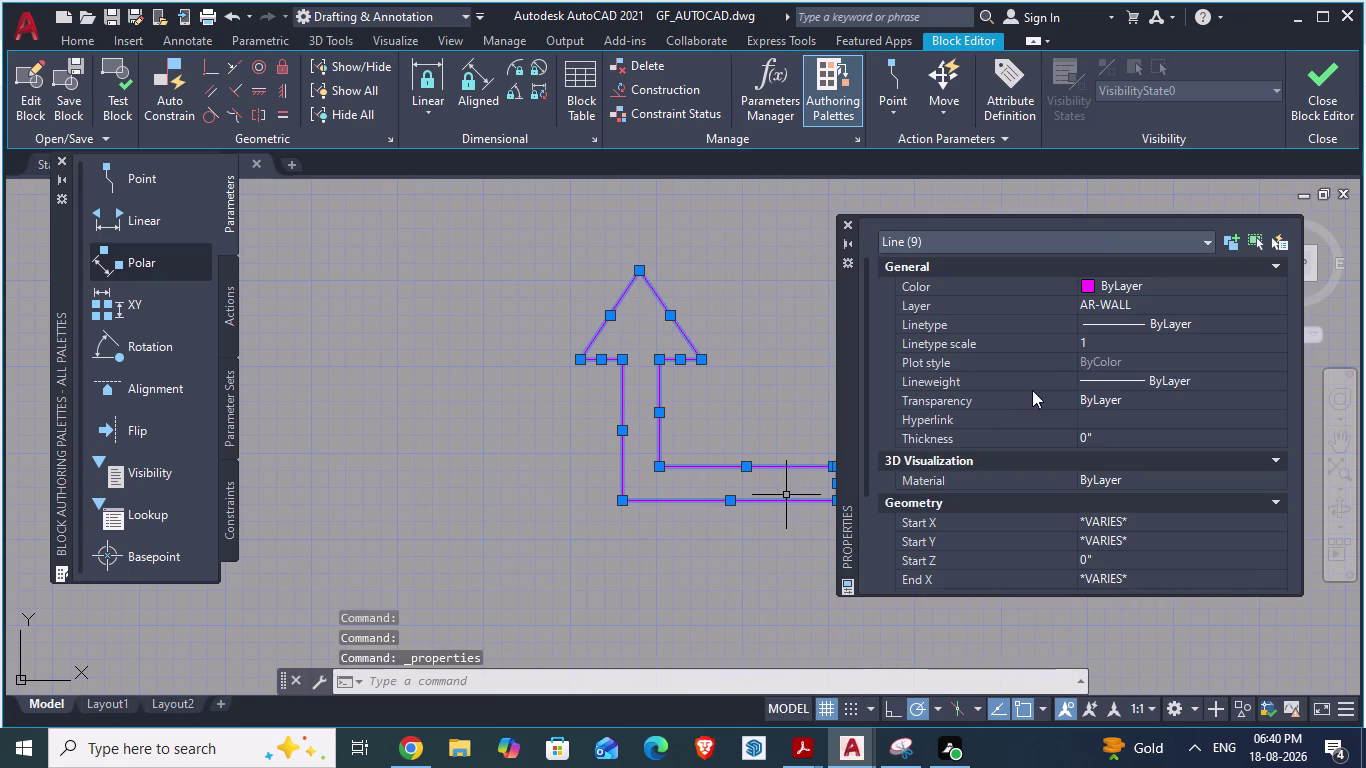
click(1086, 284)
click(1086, 284)
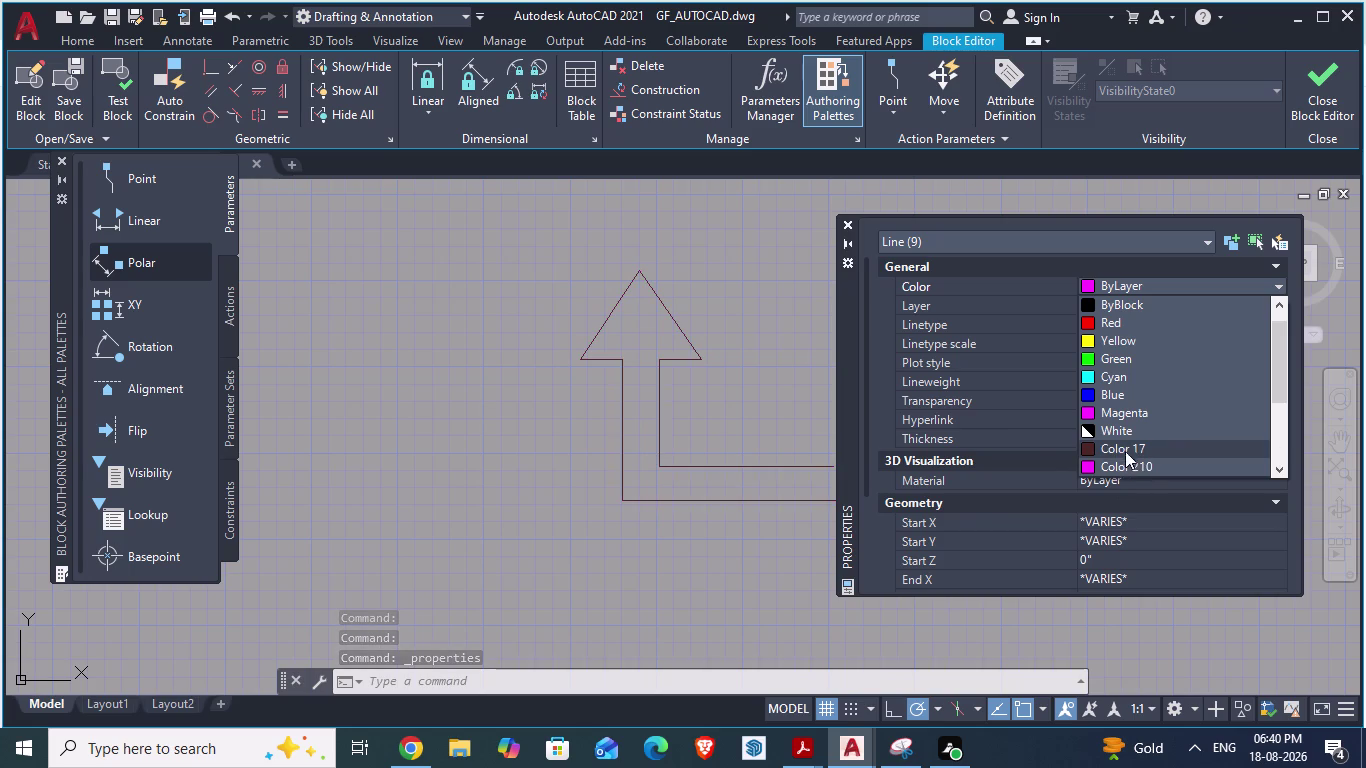
scroll(down, 3)
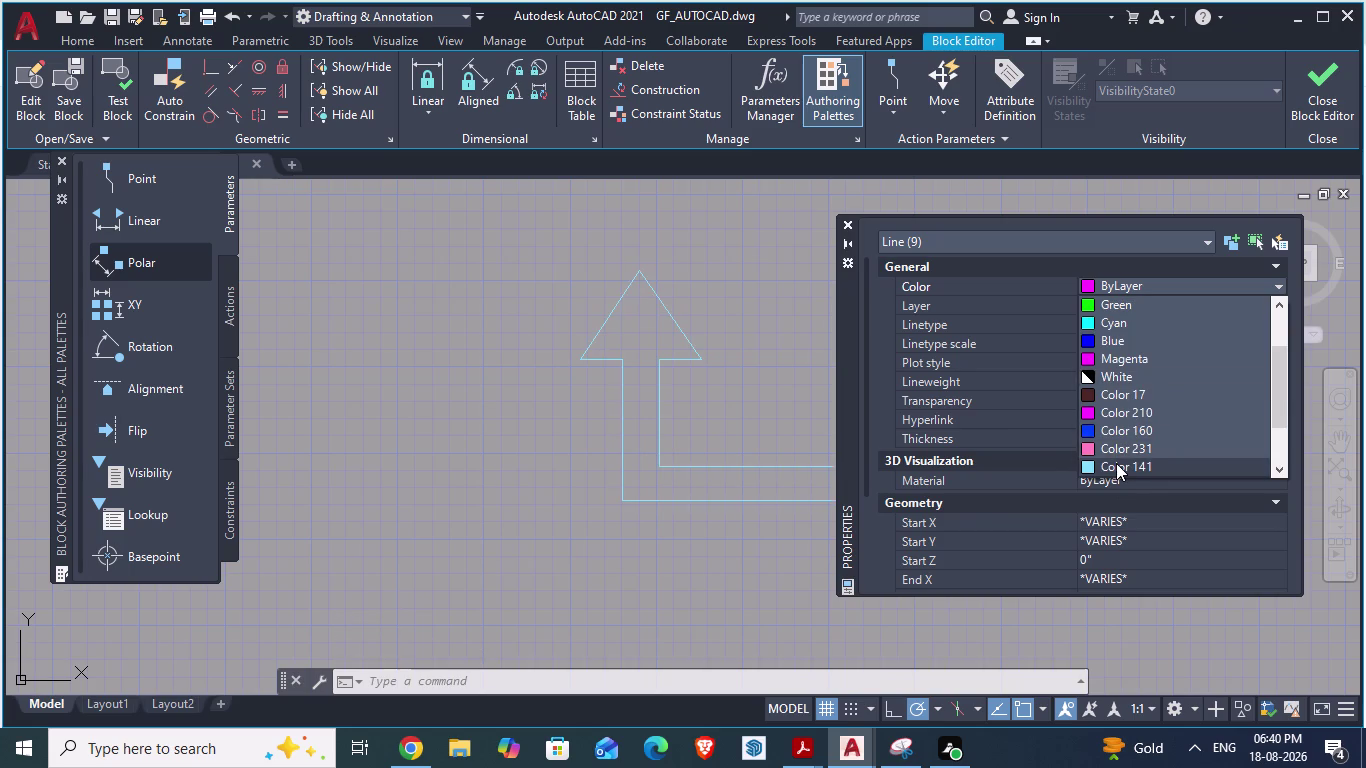
scroll(down, 3)
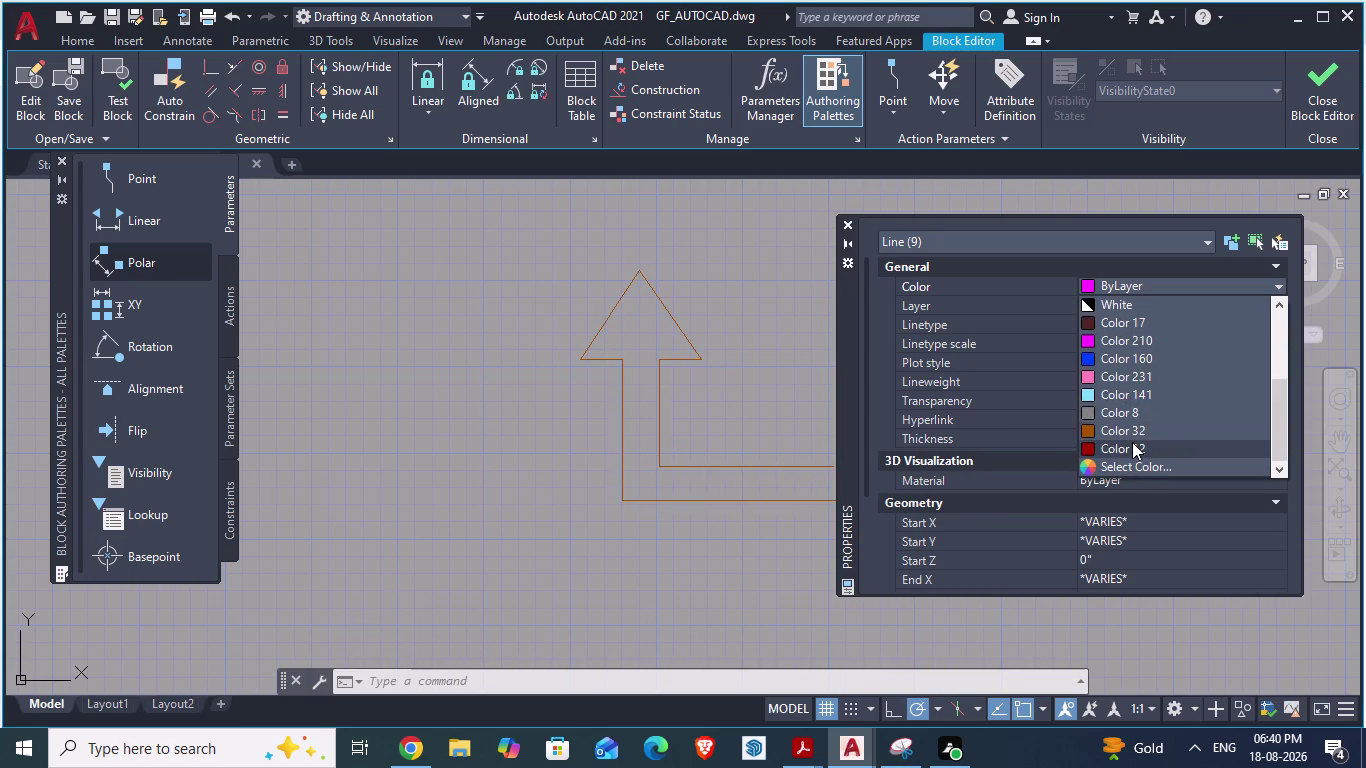
click(1123, 465)
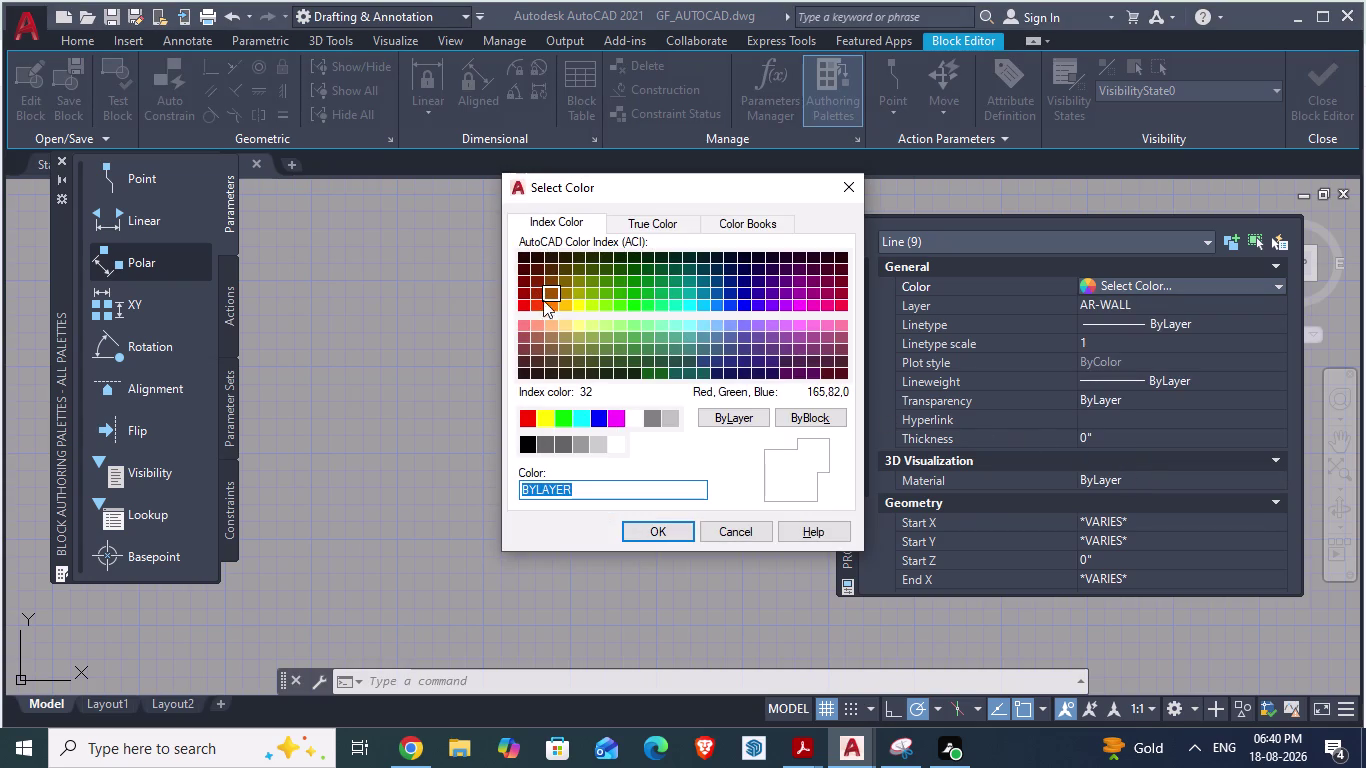
click(576, 303)
click(663, 532)
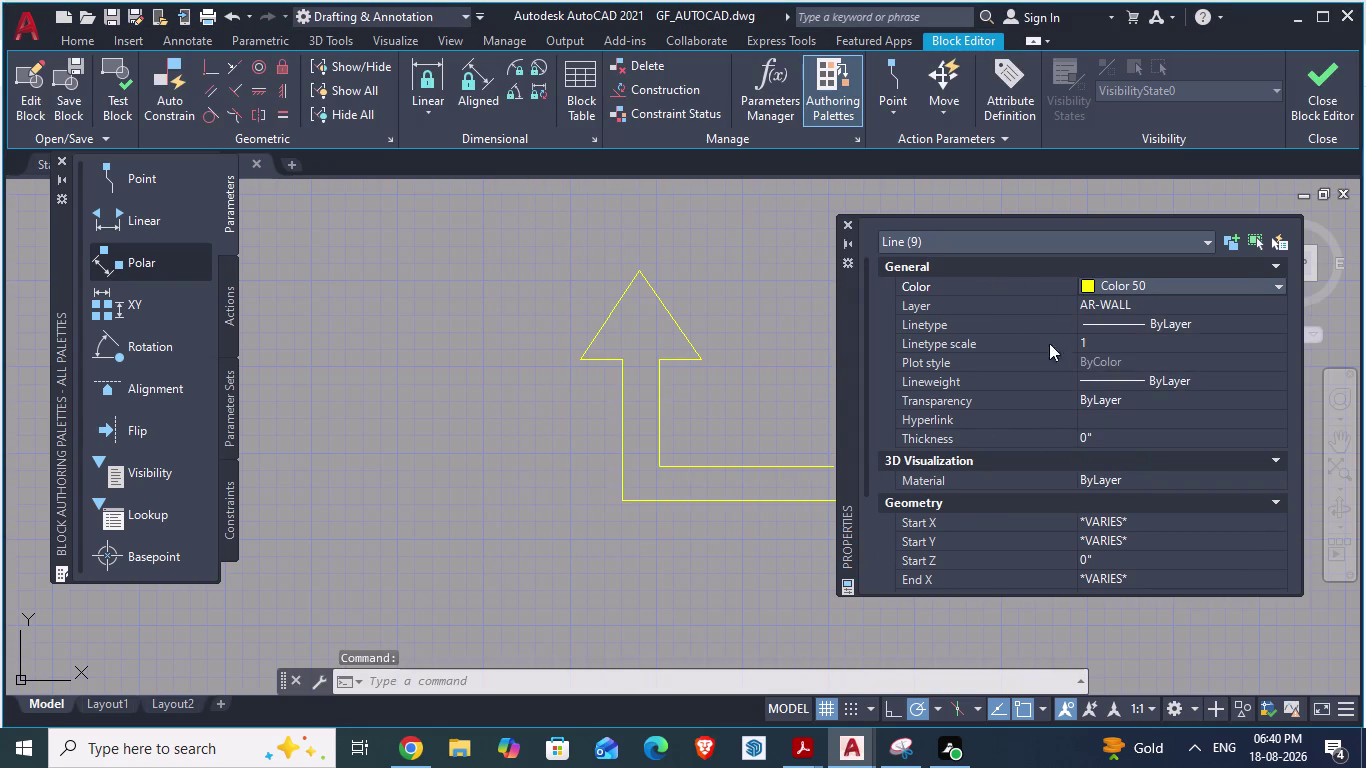
click(1131, 301)
Put the arrow lines on layer 0 from the Properties layer list.
click(1131, 301)
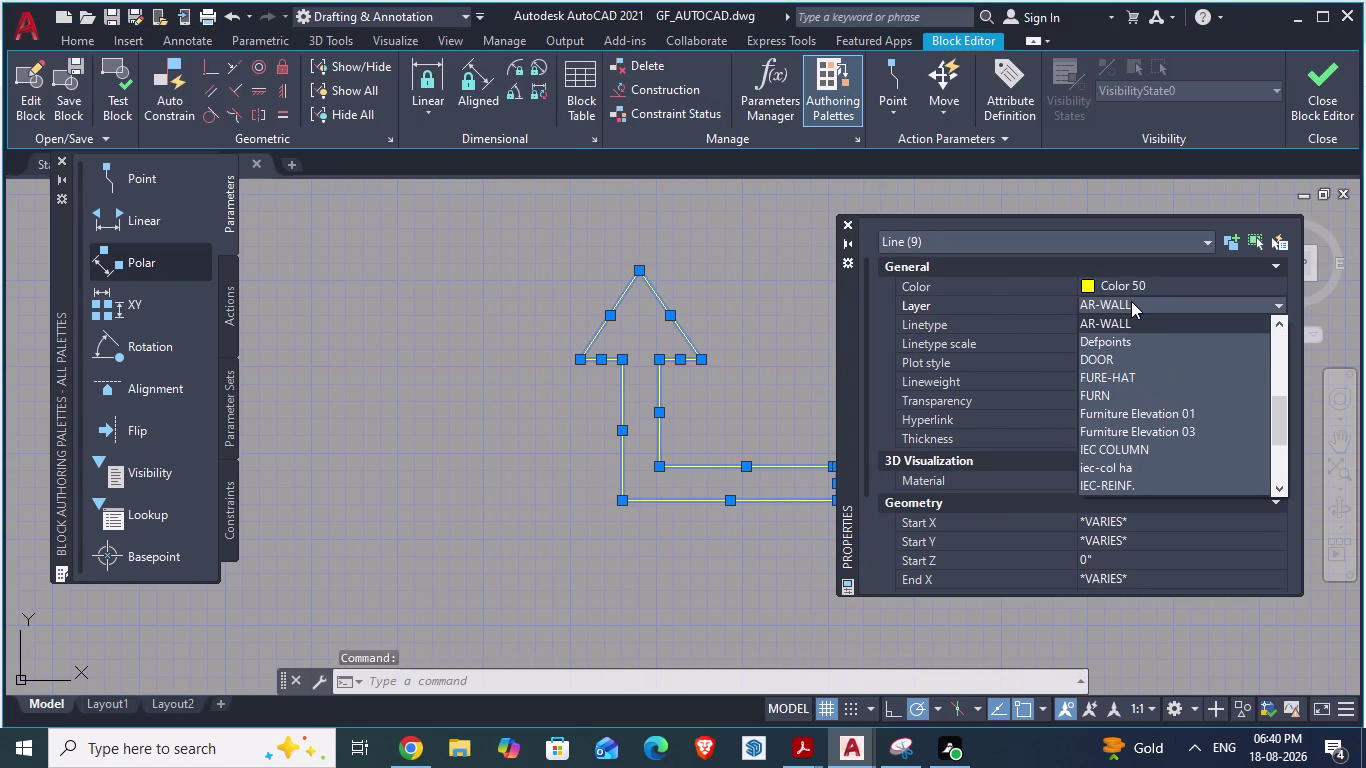
scroll(down, 3)
scroll(down, 3)
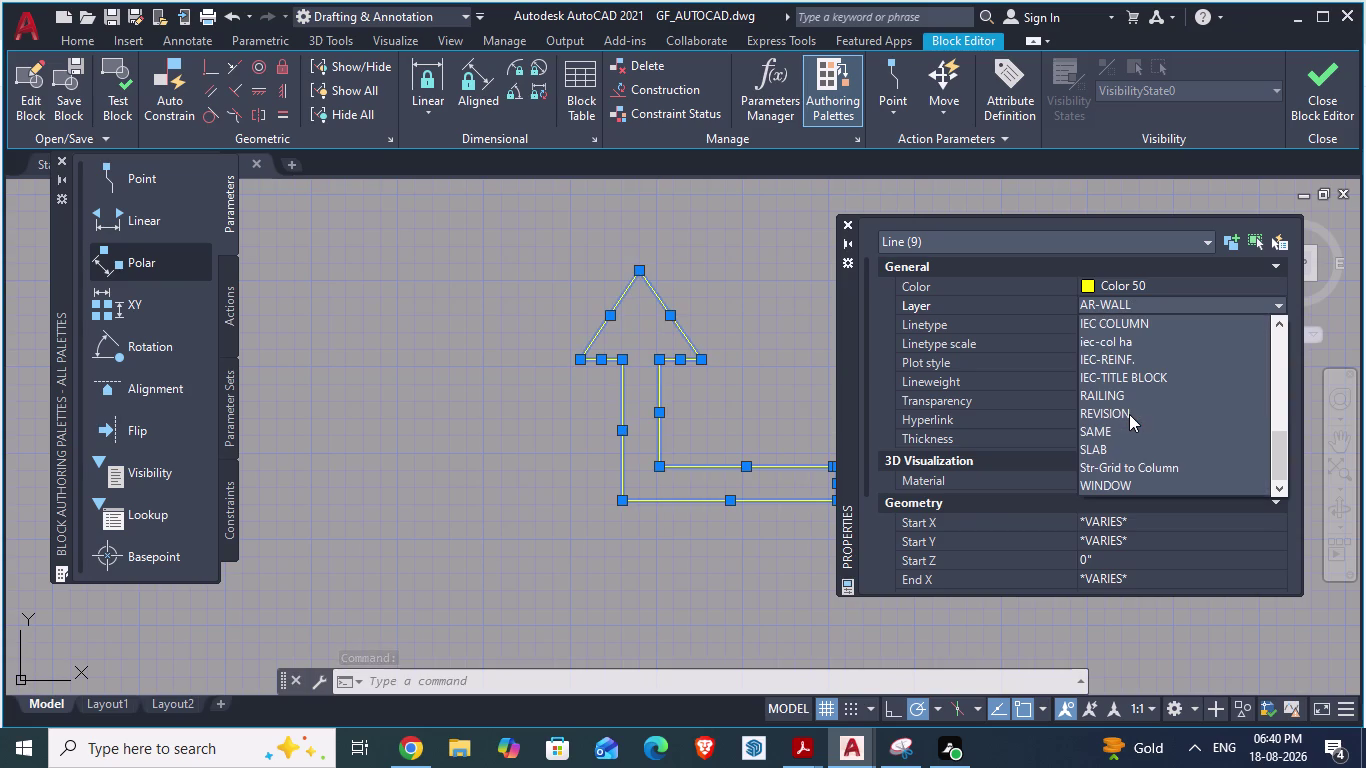
scroll(down, 3)
scroll(up, 3)
scroll(up, 3)
scroll(up, 3)
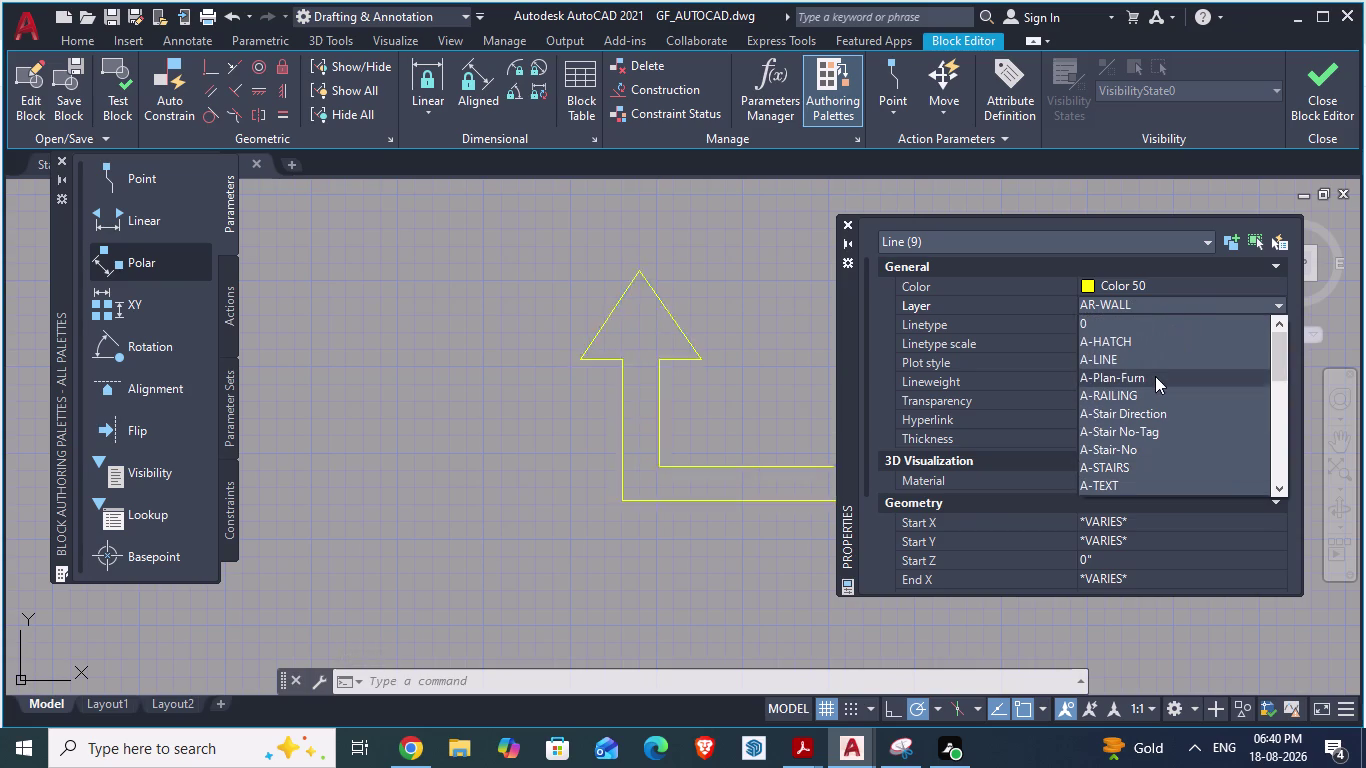
scroll(up, 3)
scroll(up, 3)
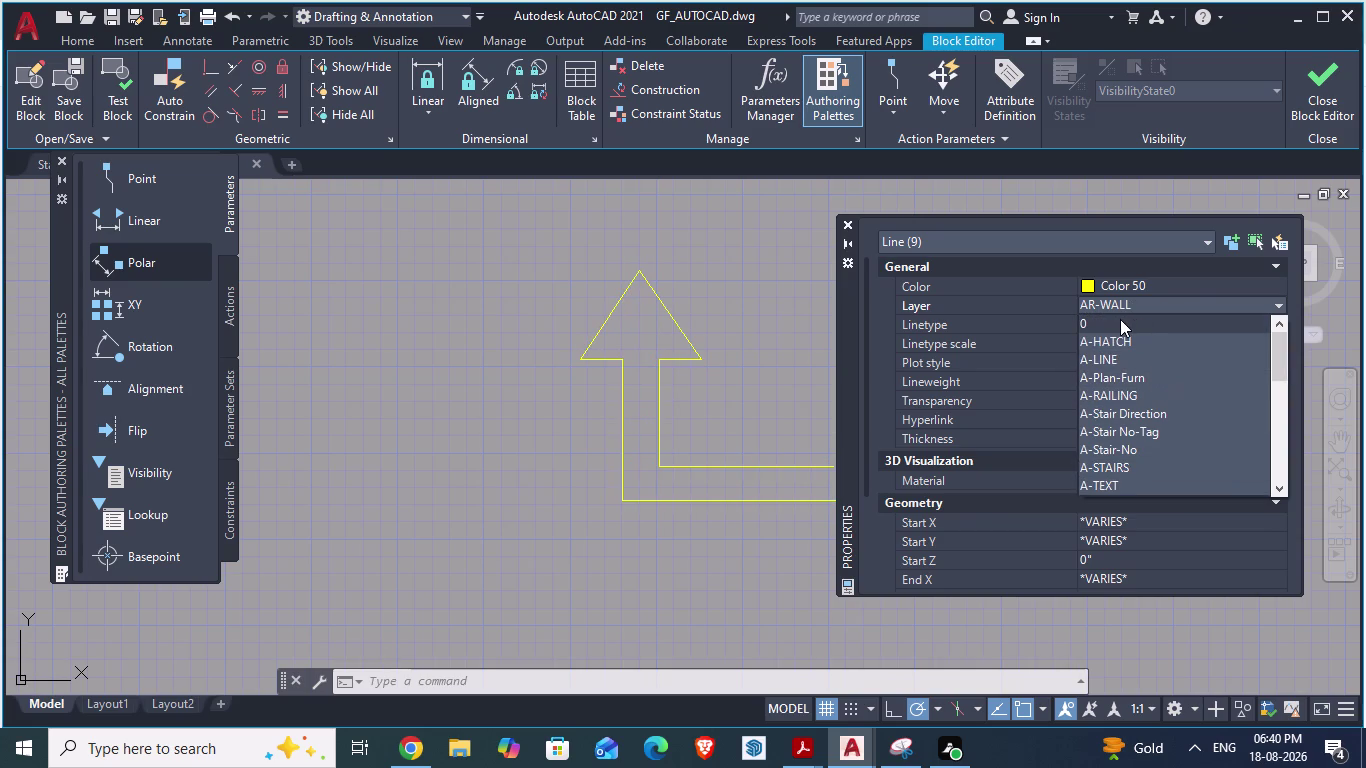
click(1120, 319)
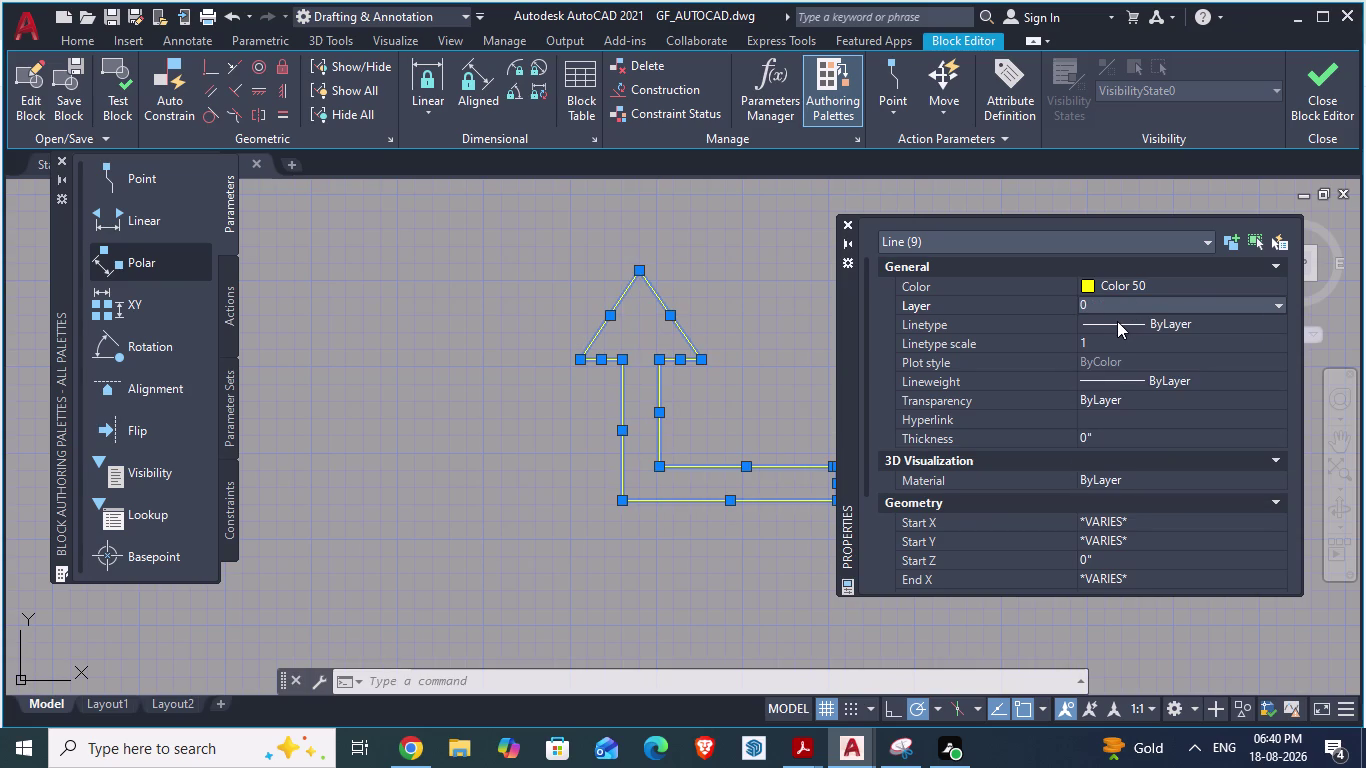
Look through the layer list again, then close it and bring up the Home ribbon tools.
click(1115, 300)
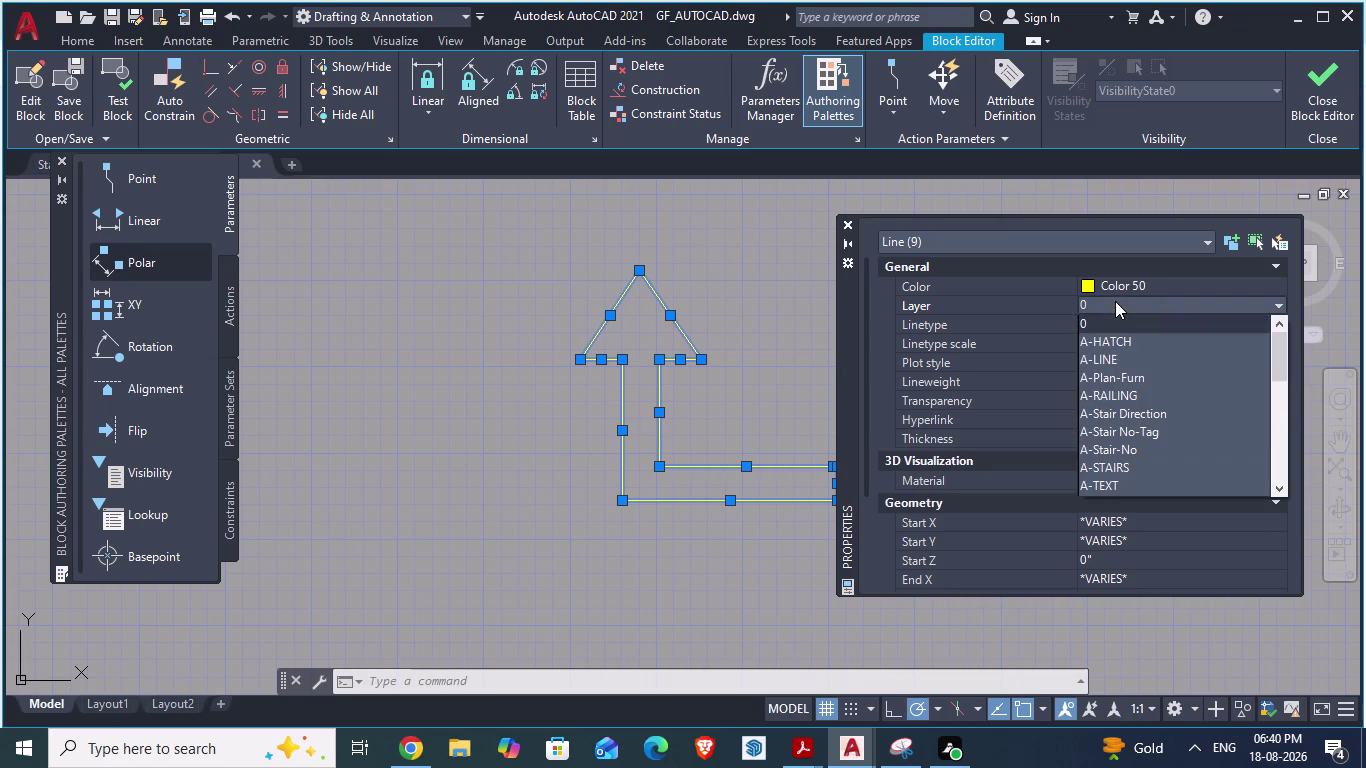
scroll(down, 3)
scroll(down, 3)
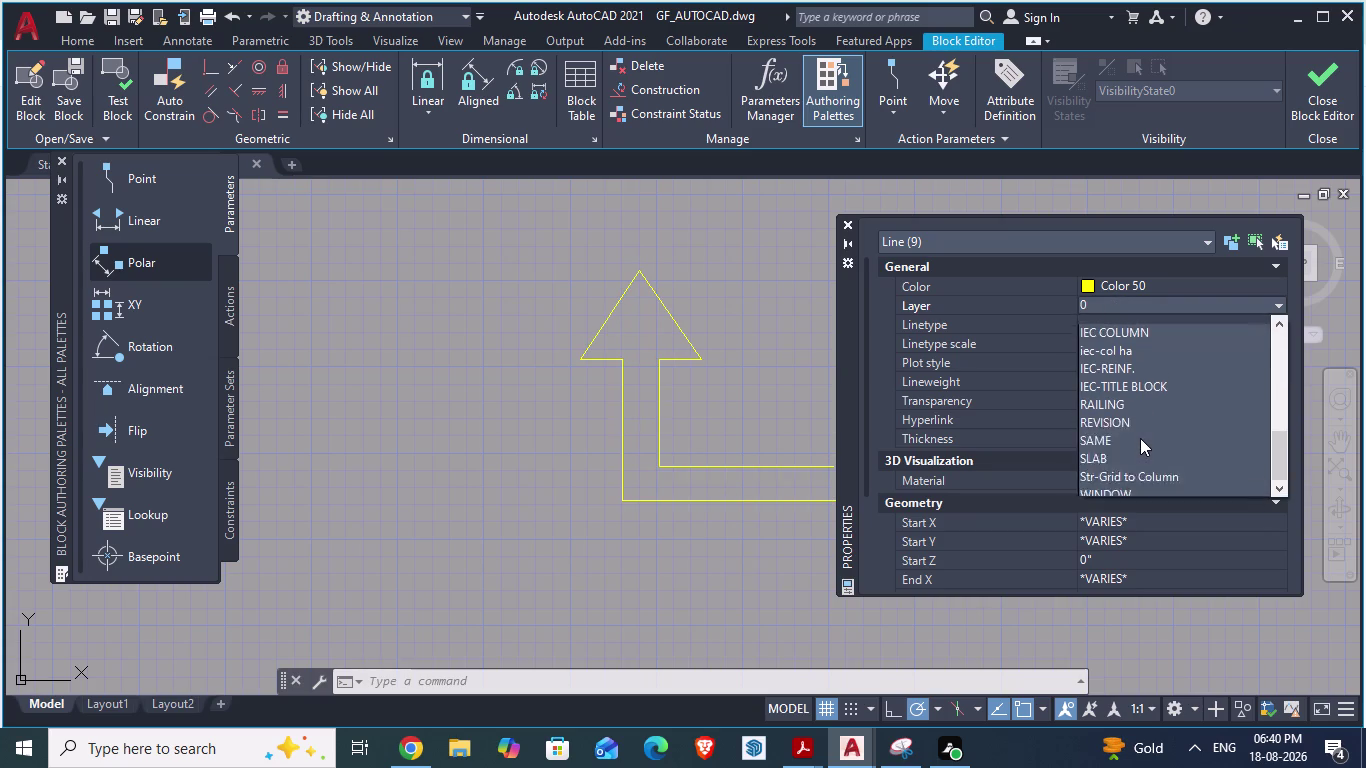
scroll(down, 3)
scroll(up, 3)
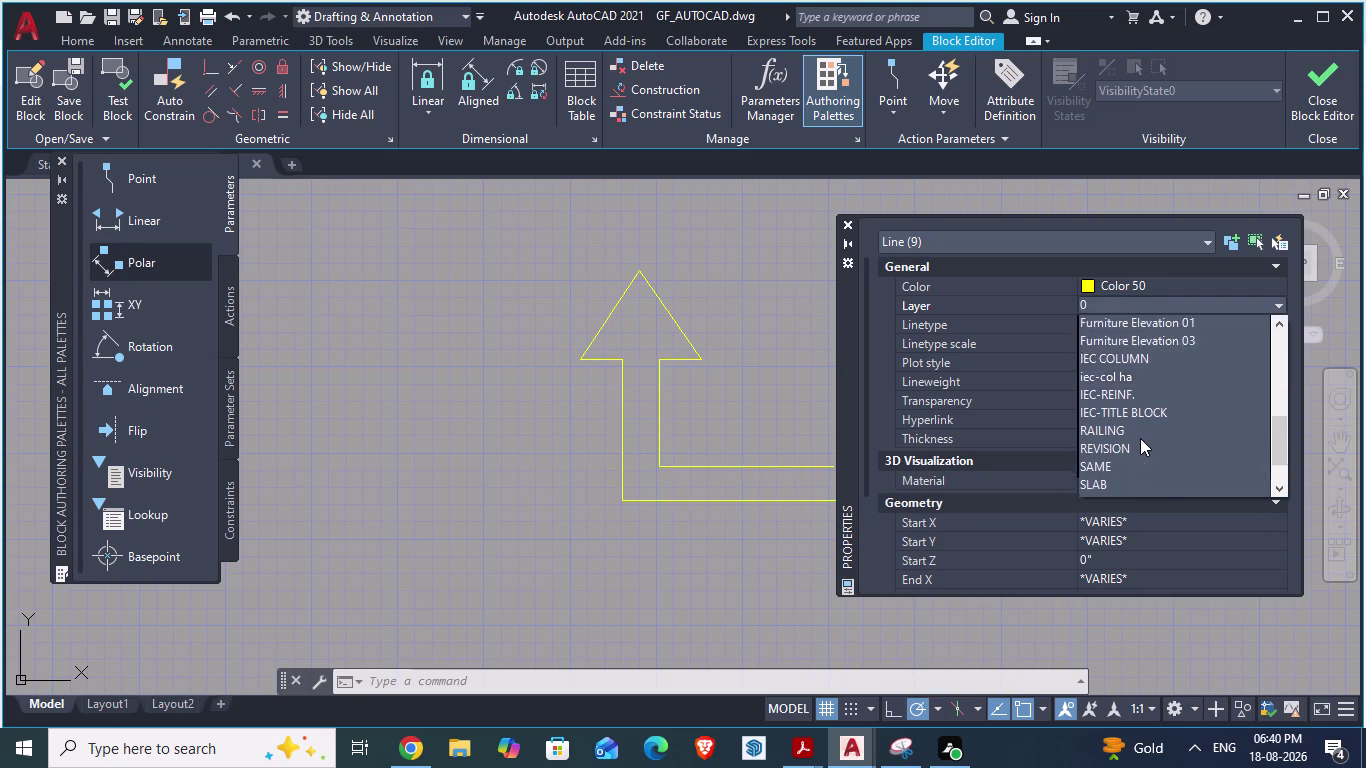
scroll(up, 3)
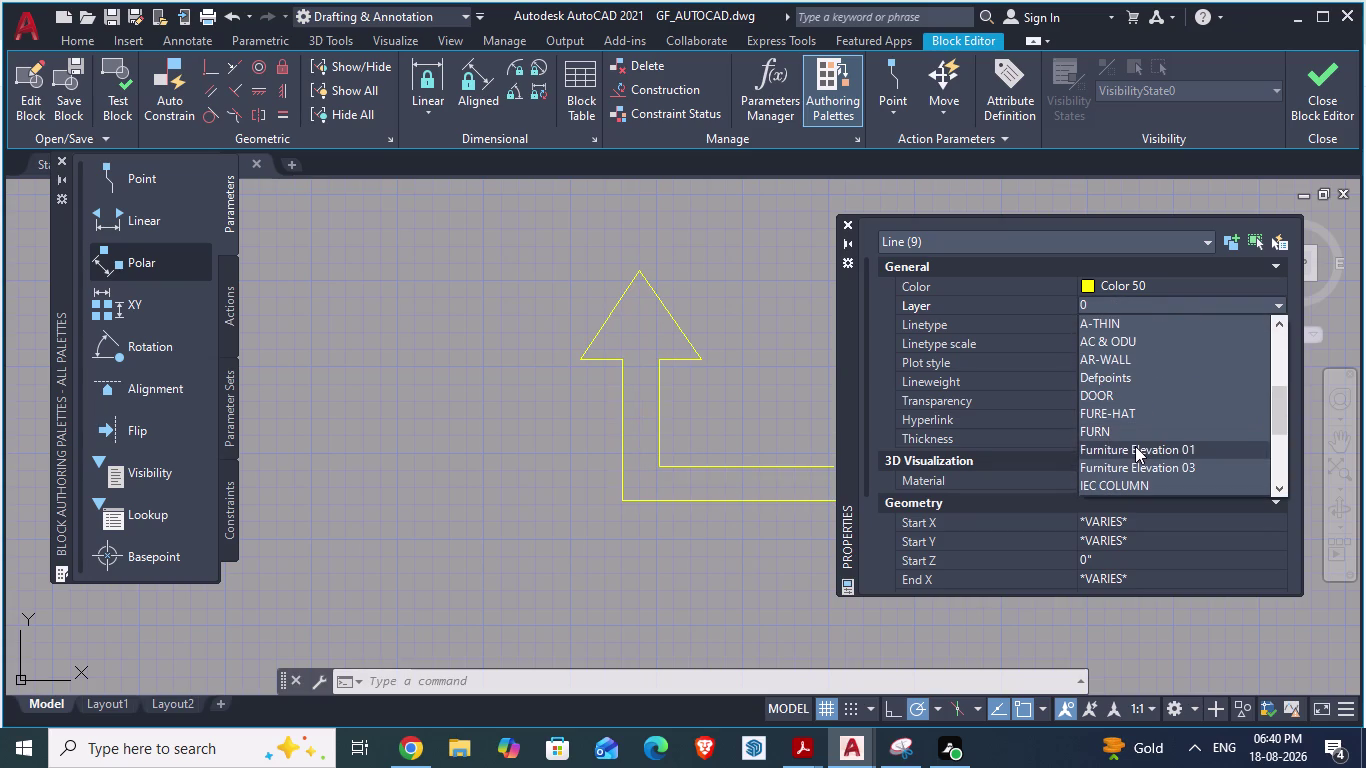
scroll(down, 3)
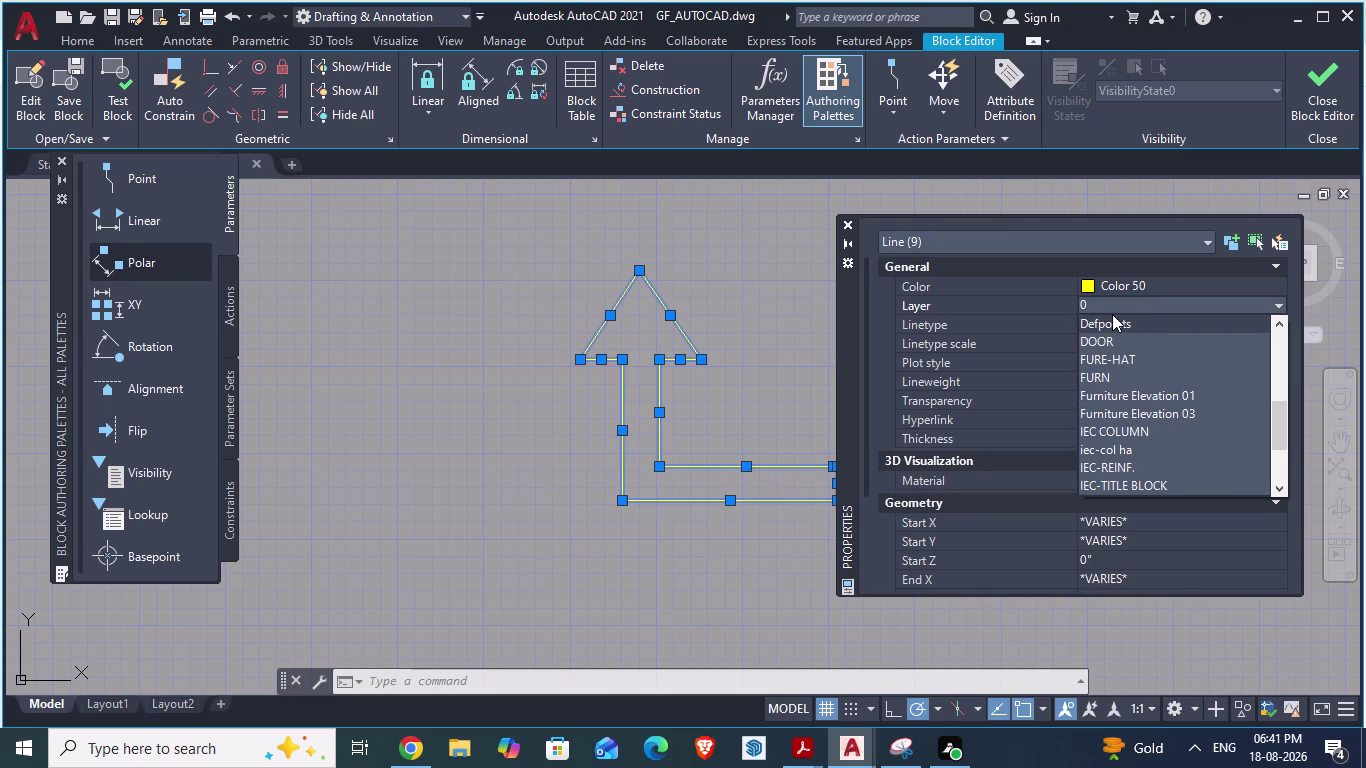
scroll(down, 3)
scroll(down, 3)
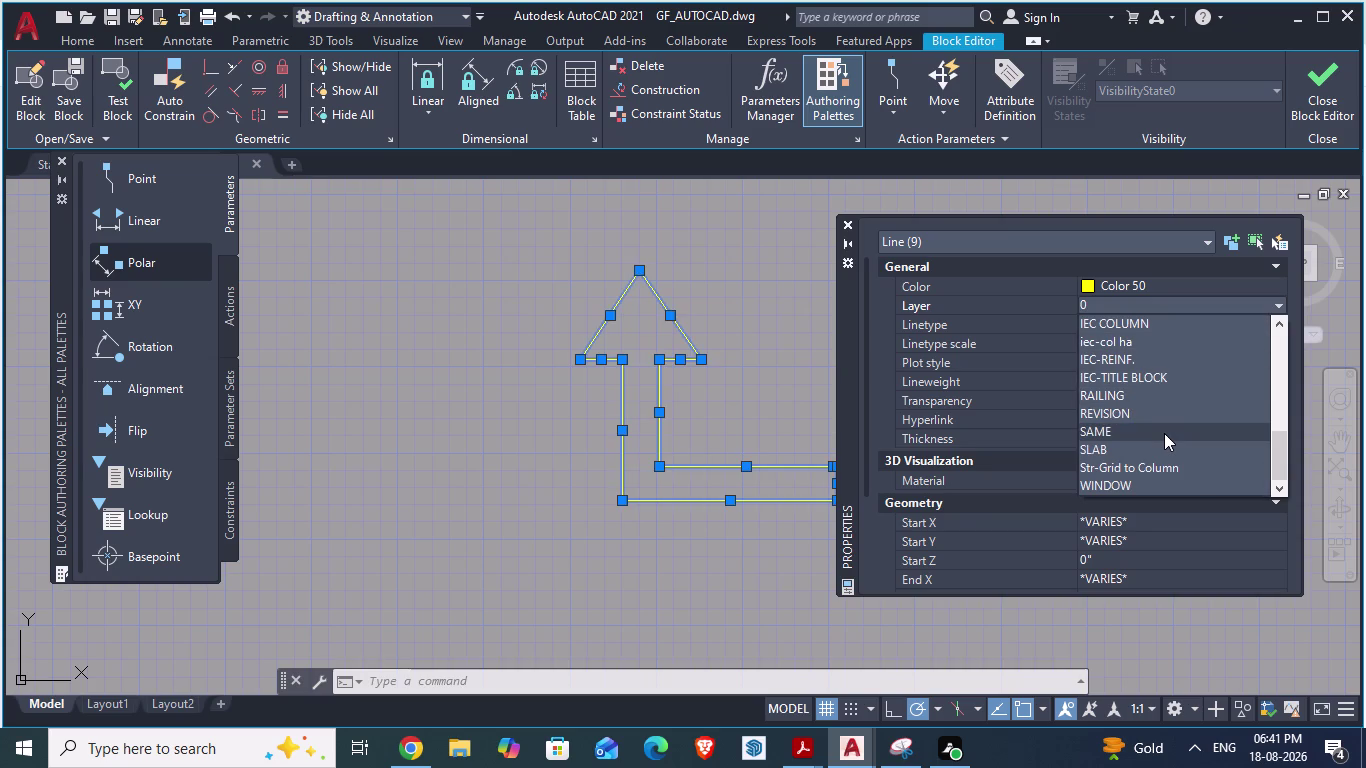
scroll(down, 3)
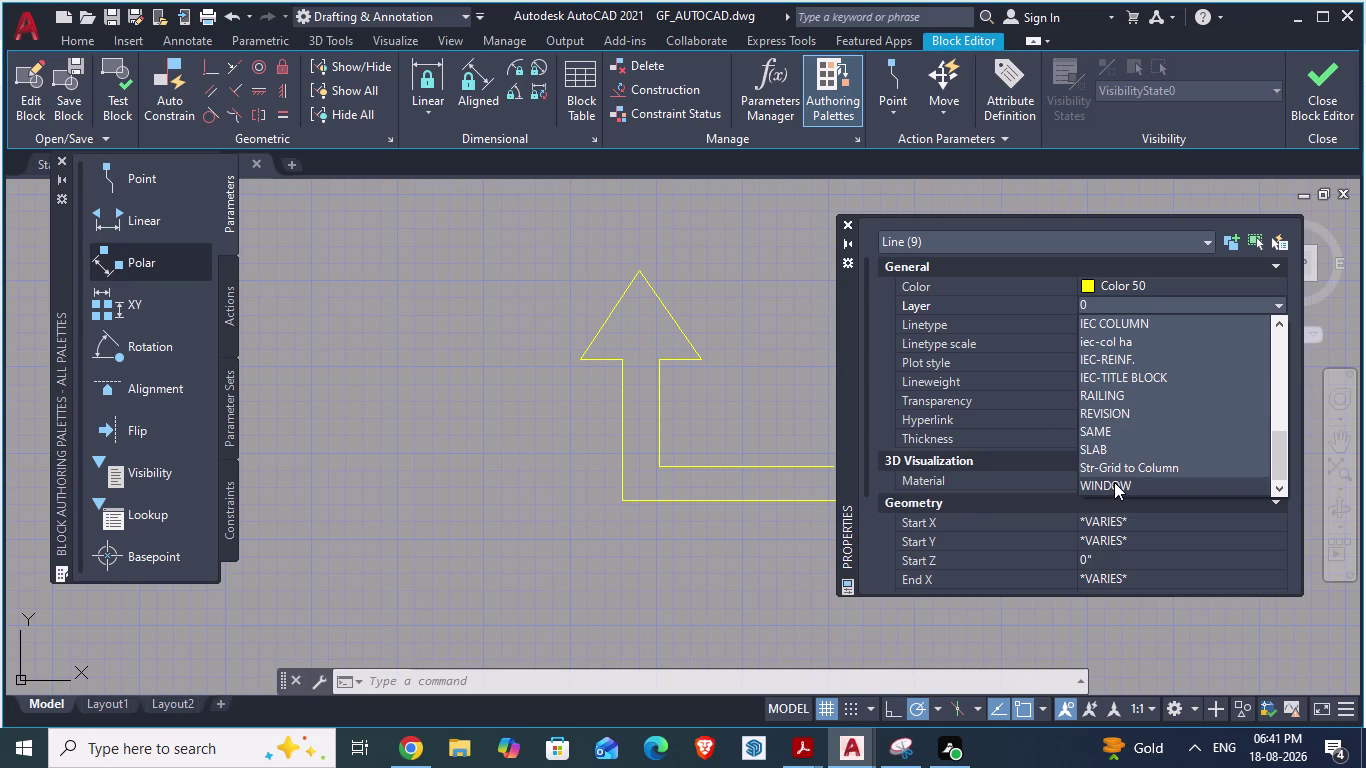
scroll(down, 3)
scroll(down, 3)
scroll(down, 3)
scroll(down, 3)
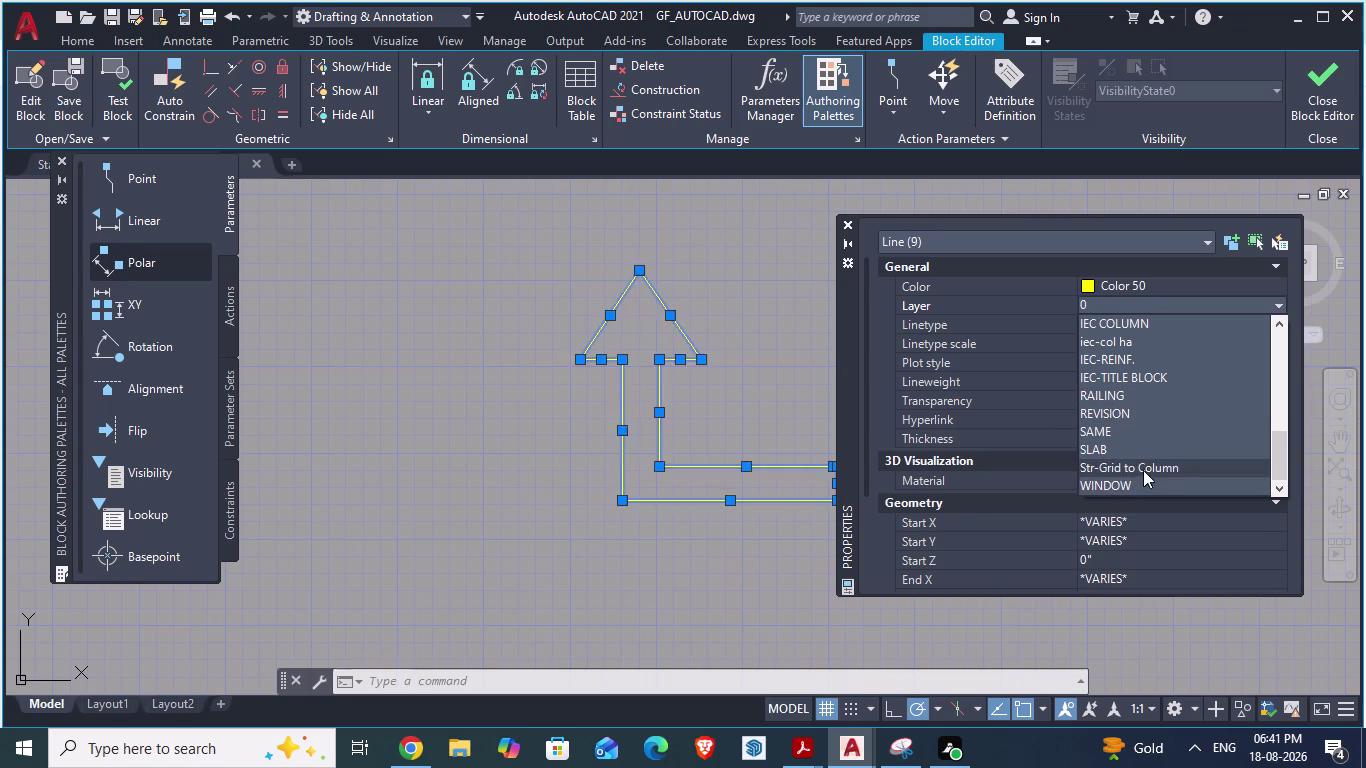
scroll(down, 3)
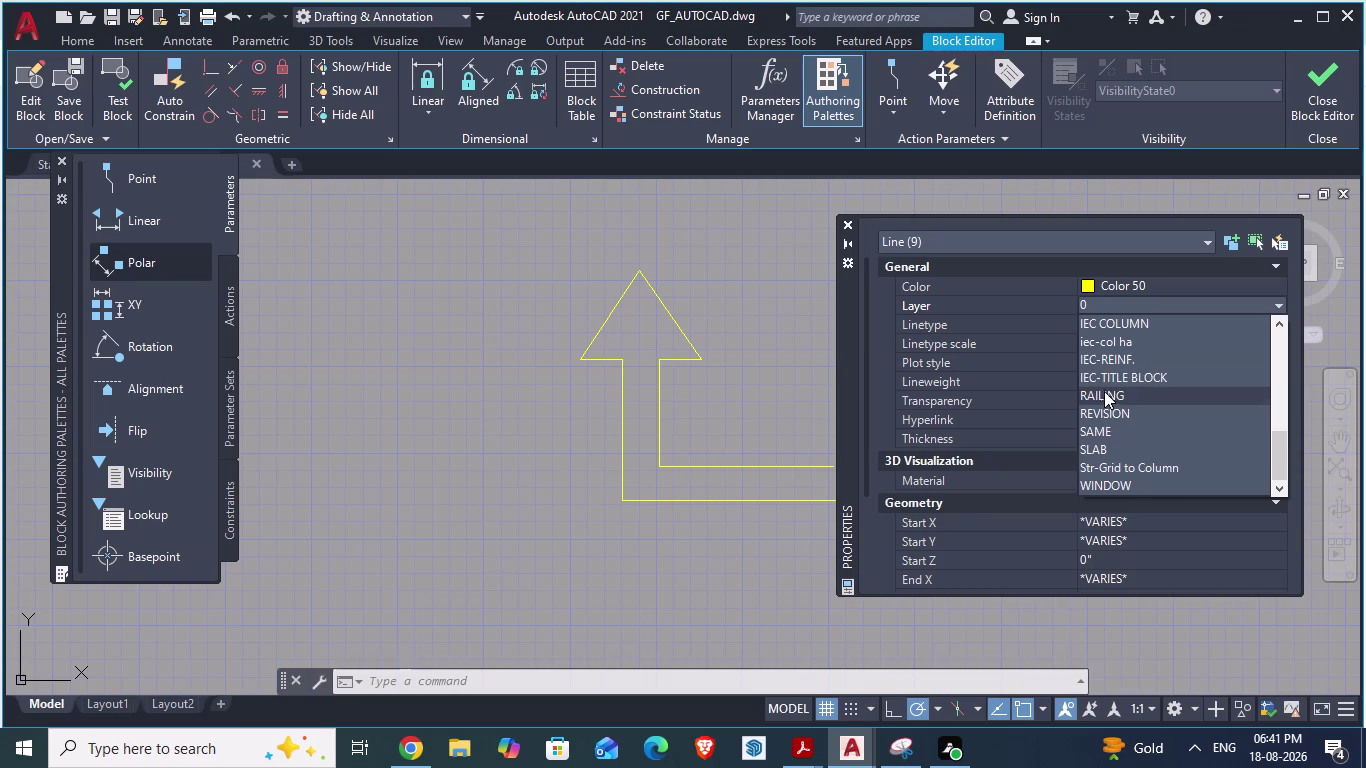
scroll(up, 3)
scroll(up, 3)
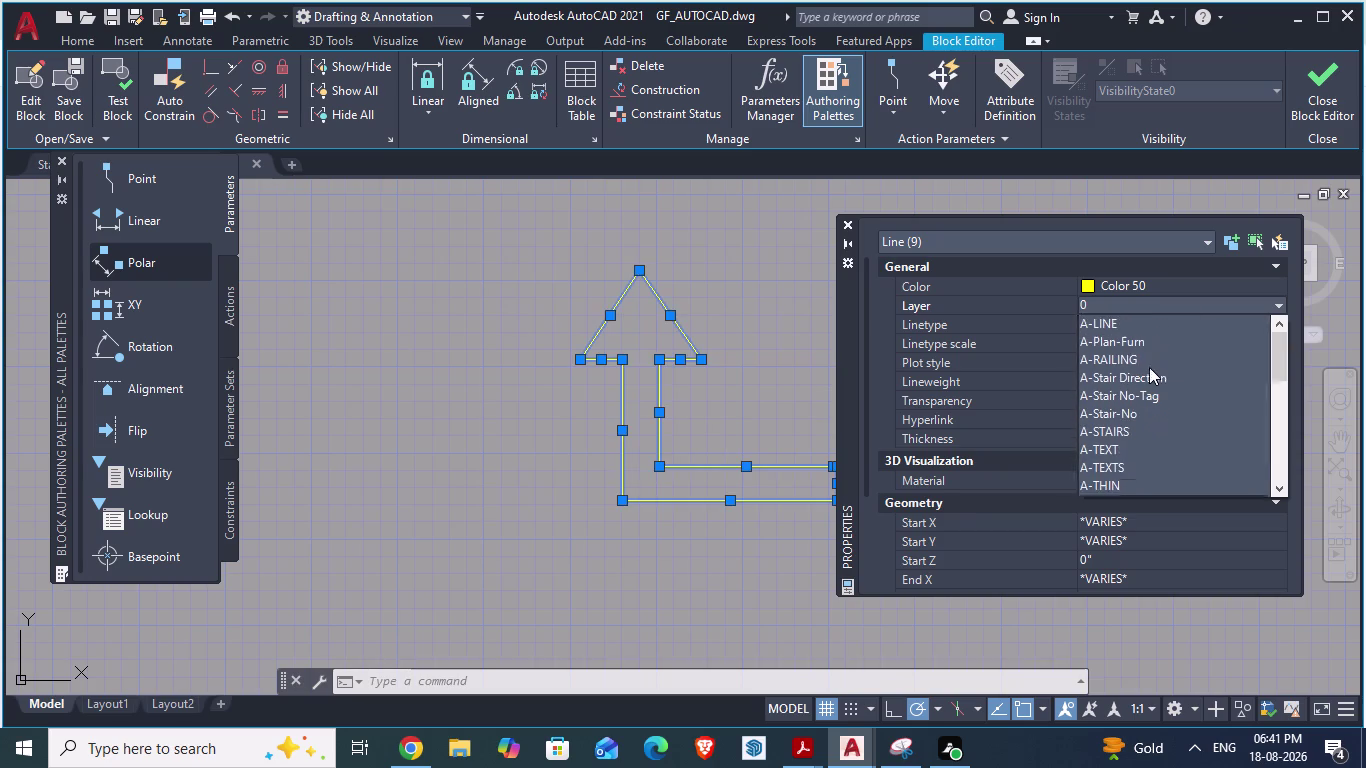
scroll(up, 3)
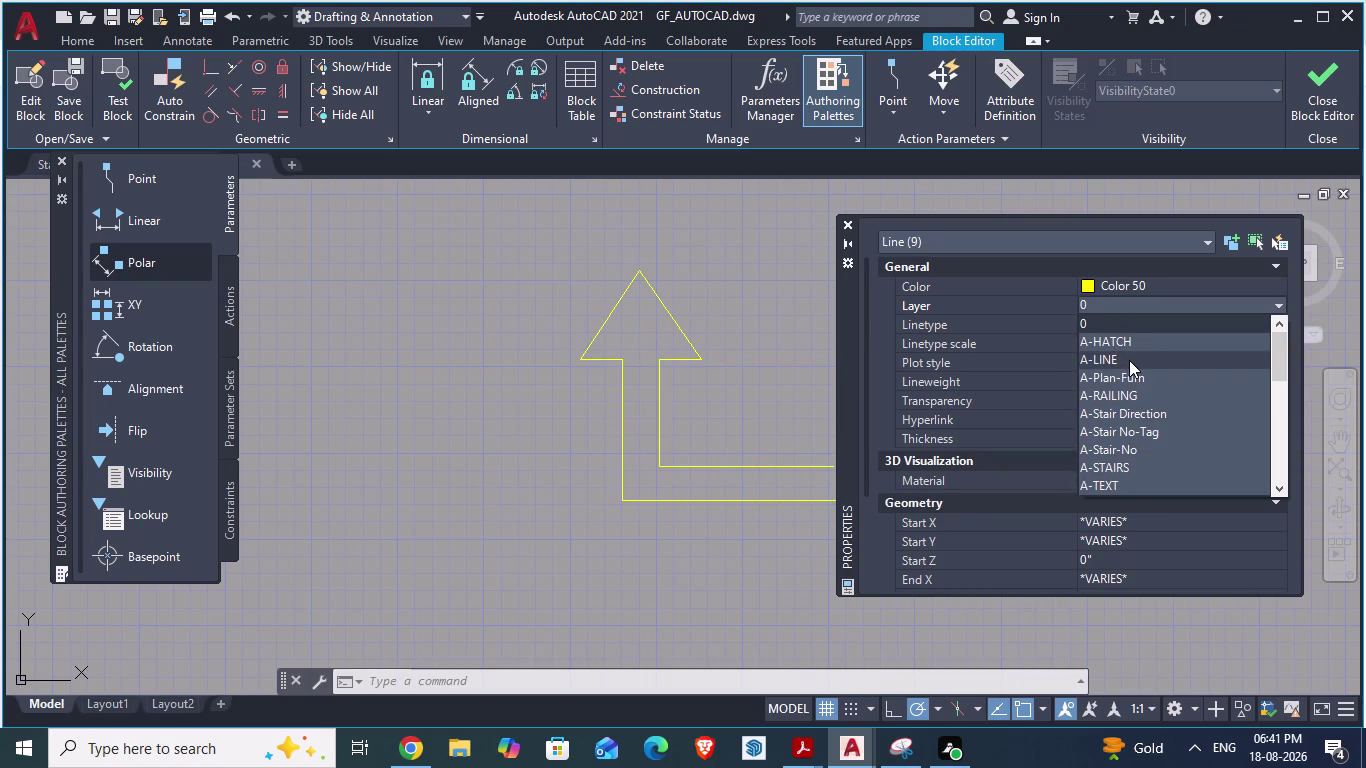
click(67, 45)
click(70, 40)
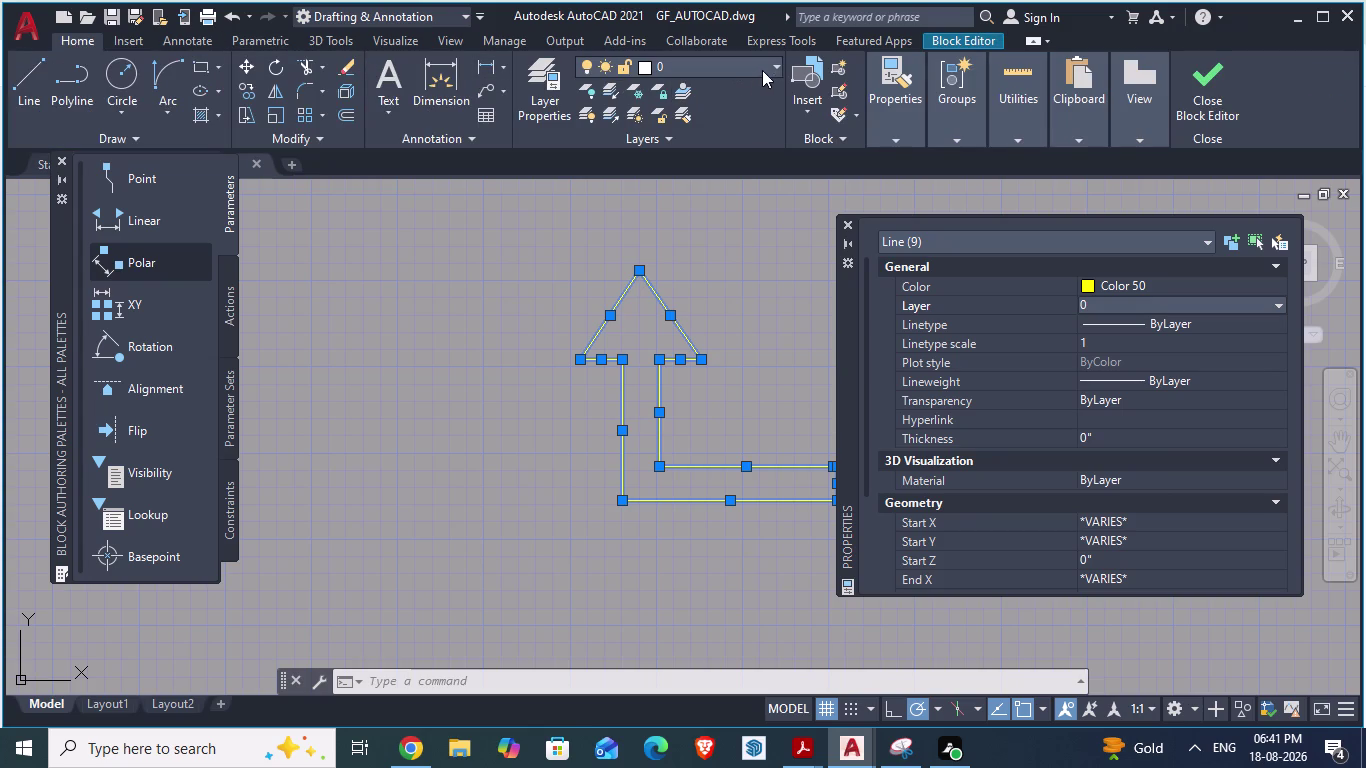
Browse the drawing's layers, then assign the arrow lines to layer A-RAILING.
click(777, 65)
click(777, 65)
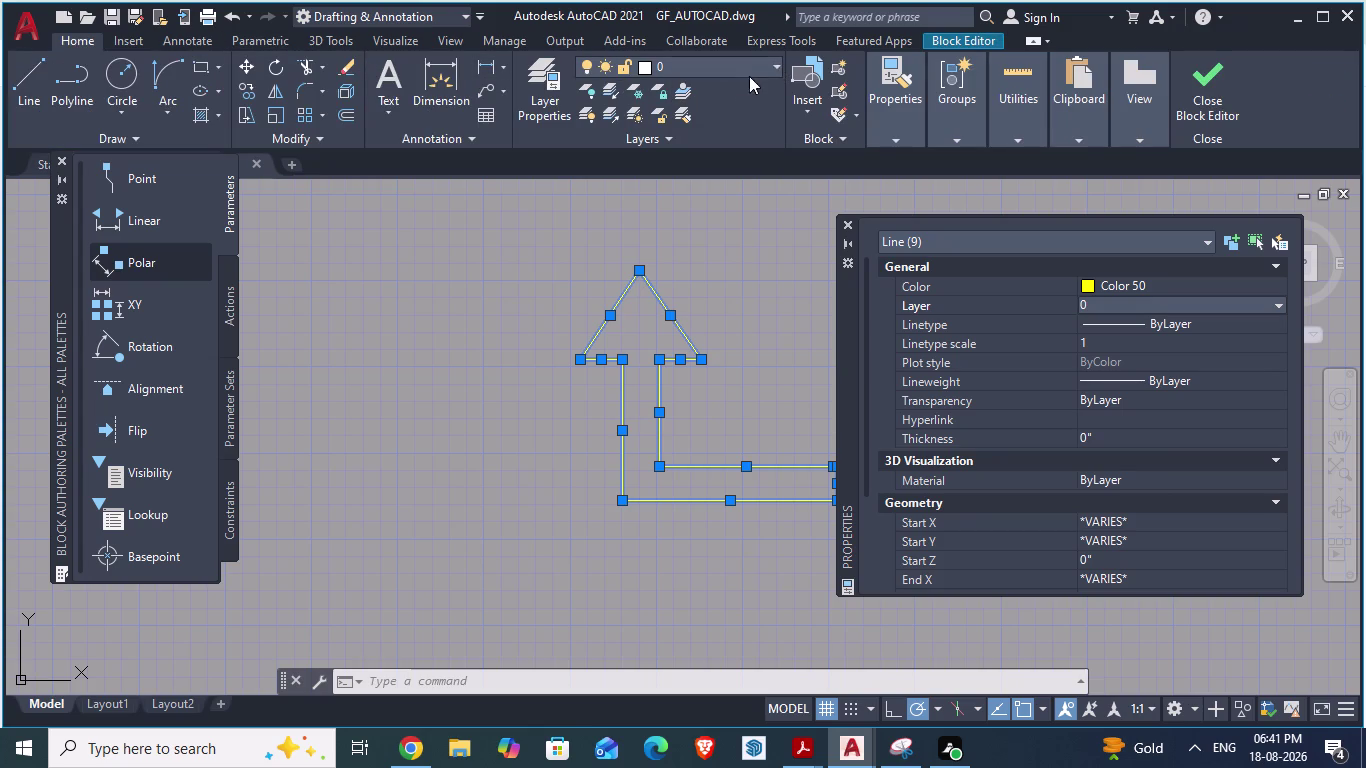
click(773, 64)
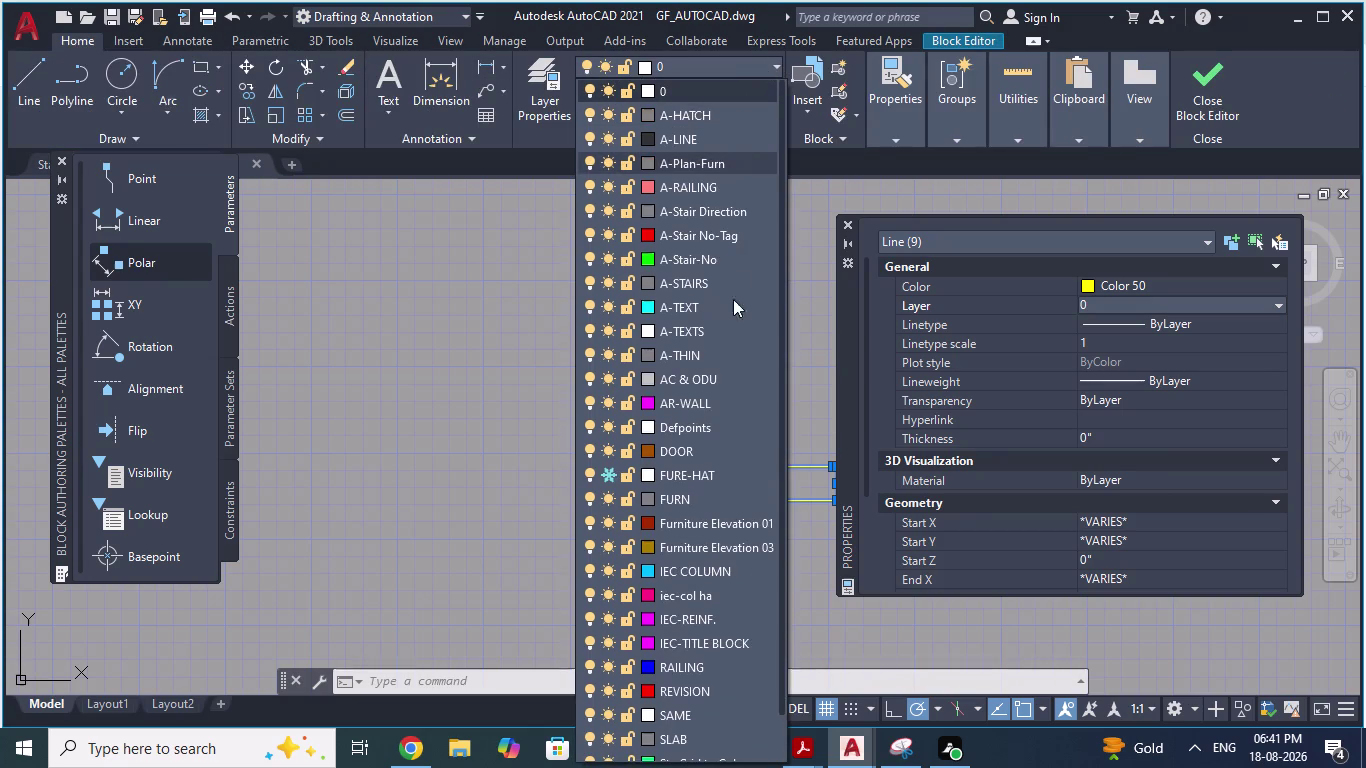
scroll(down, 3)
scroll(down, 3)
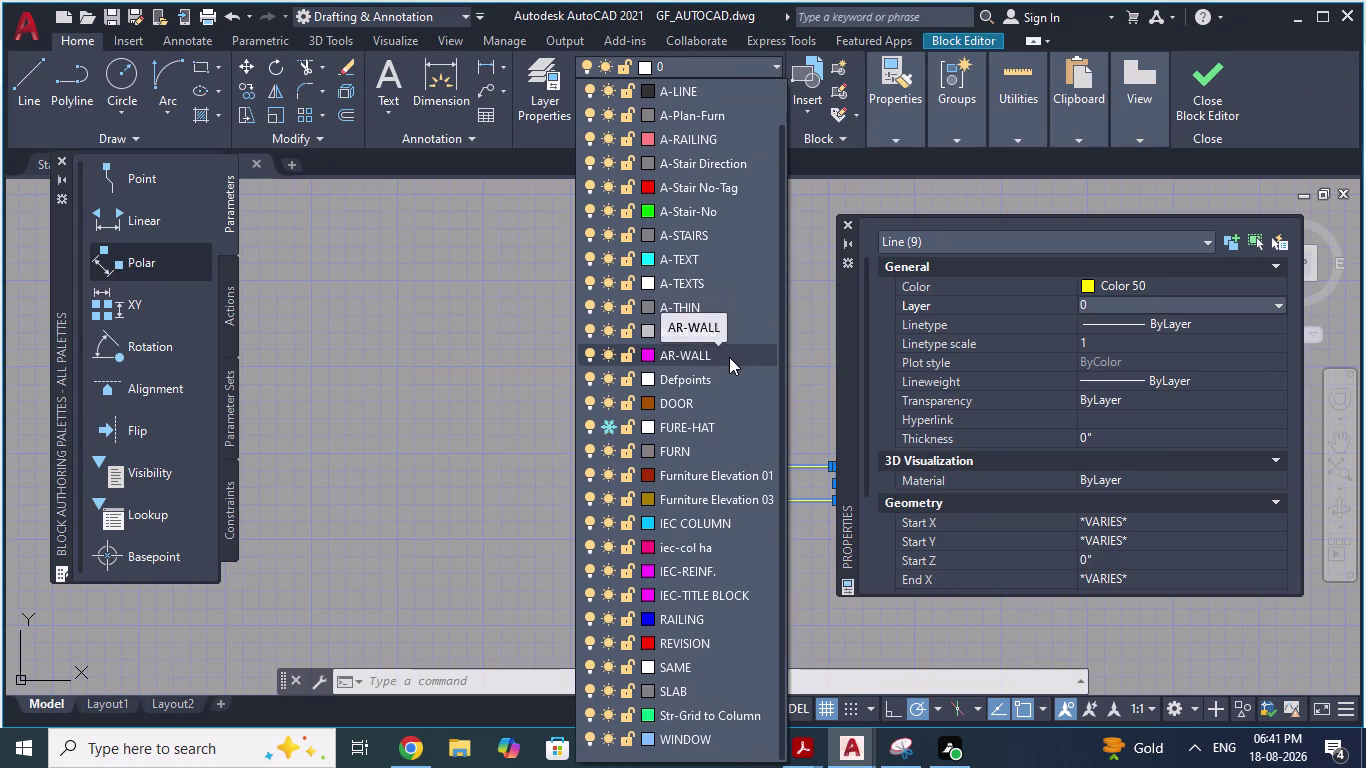
scroll(up, 3)
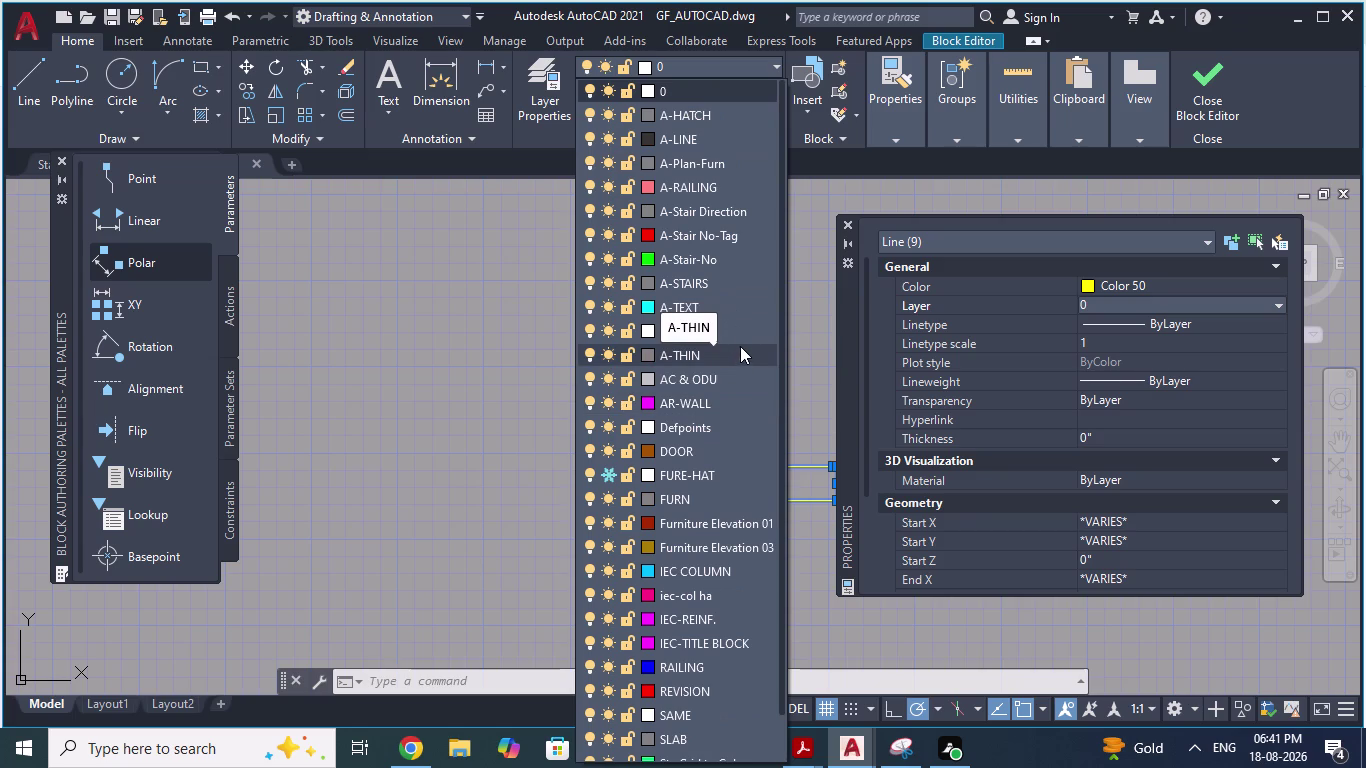
click(1132, 290)
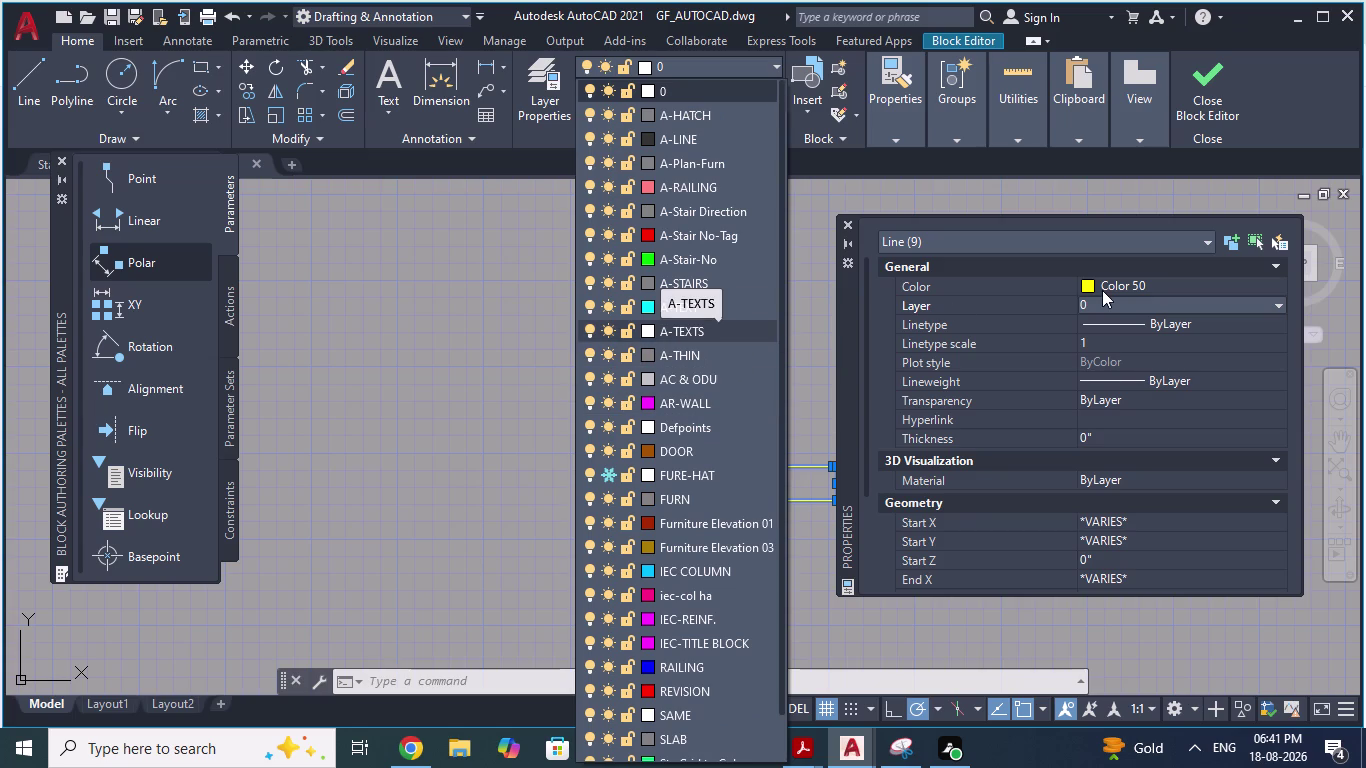
click(1144, 303)
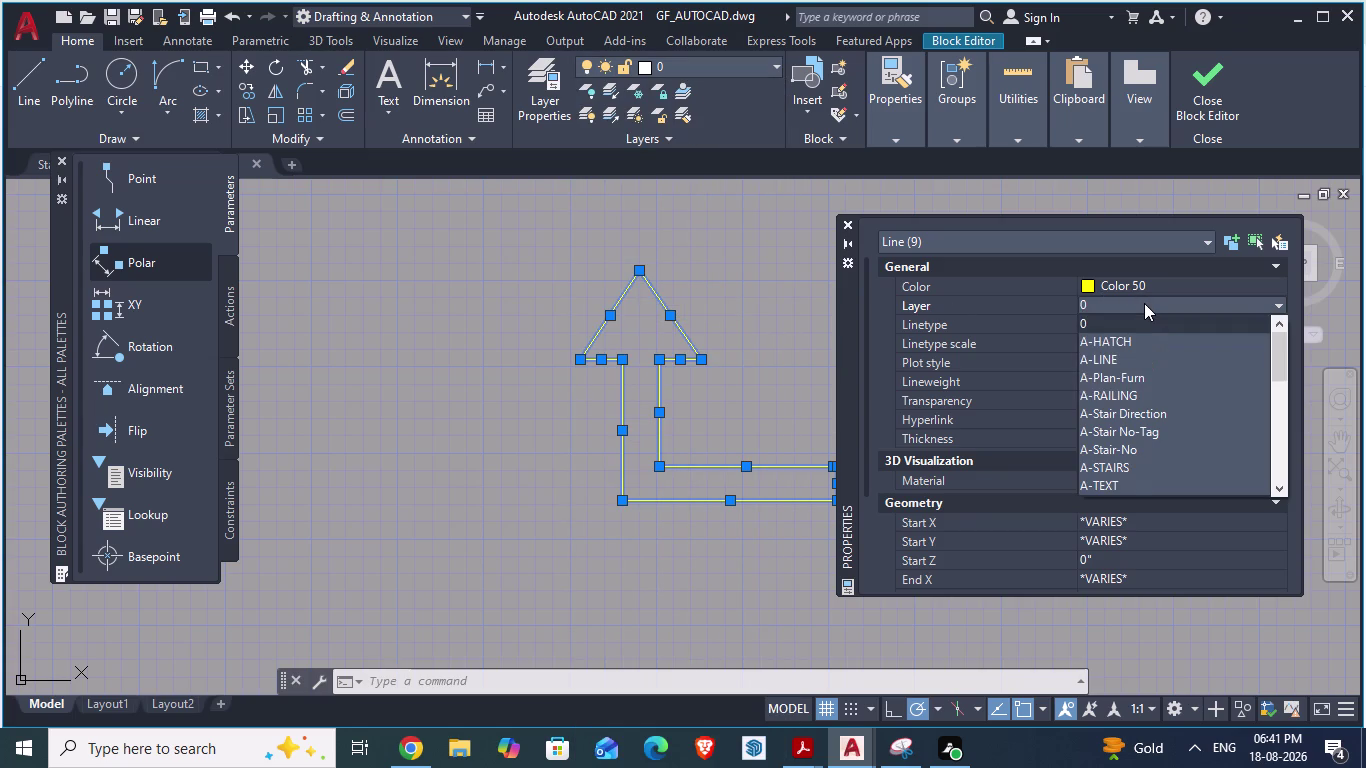
click(1128, 397)
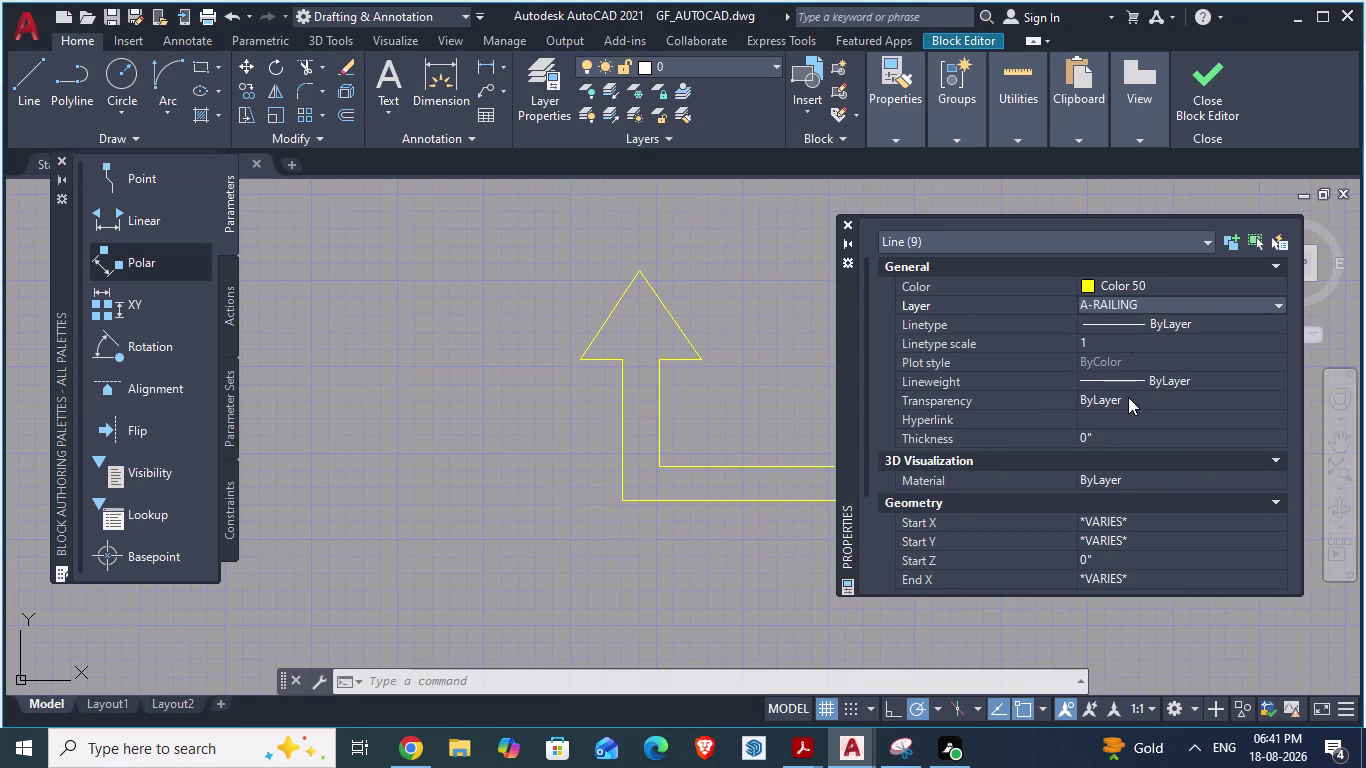
click(1119, 289)
click(1119, 289)
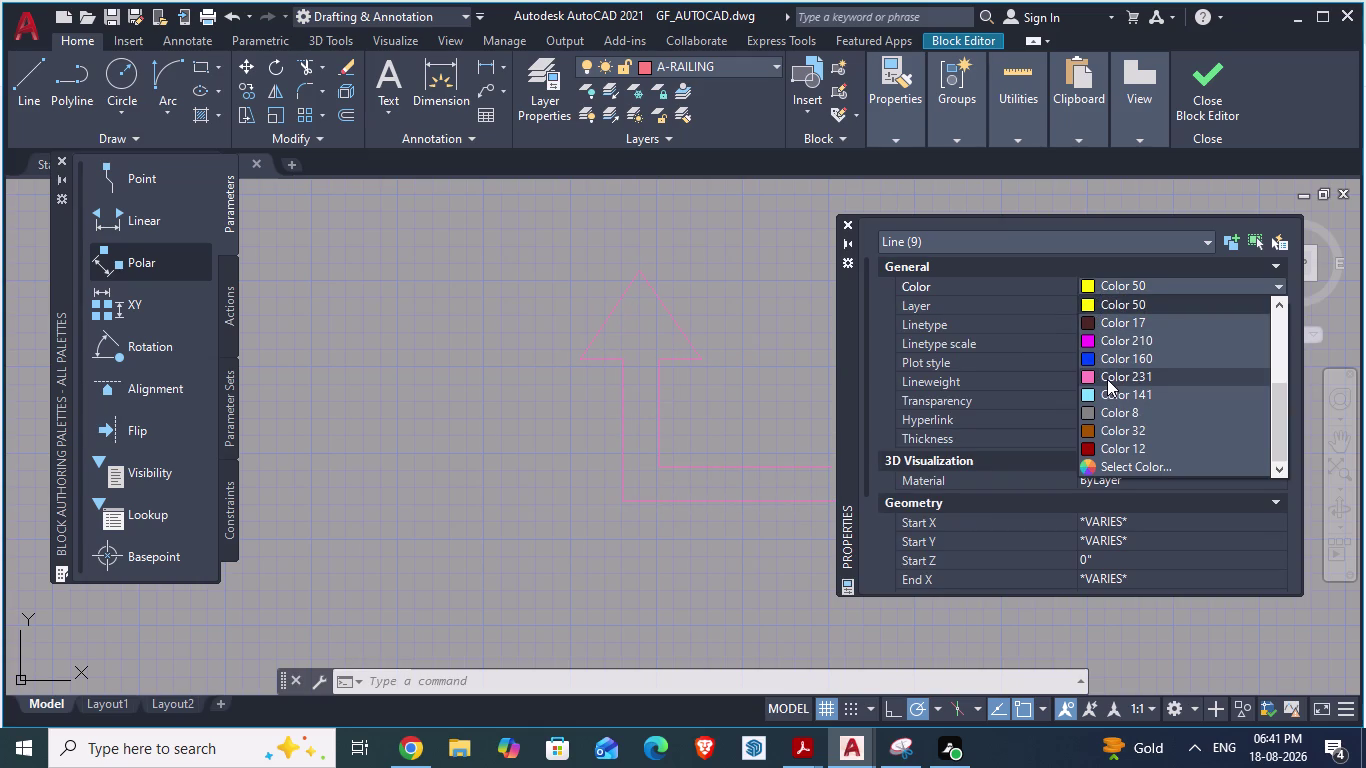
Confirm colour 50 in the Select Color dialog and close the Properties palette.
click(1123, 465)
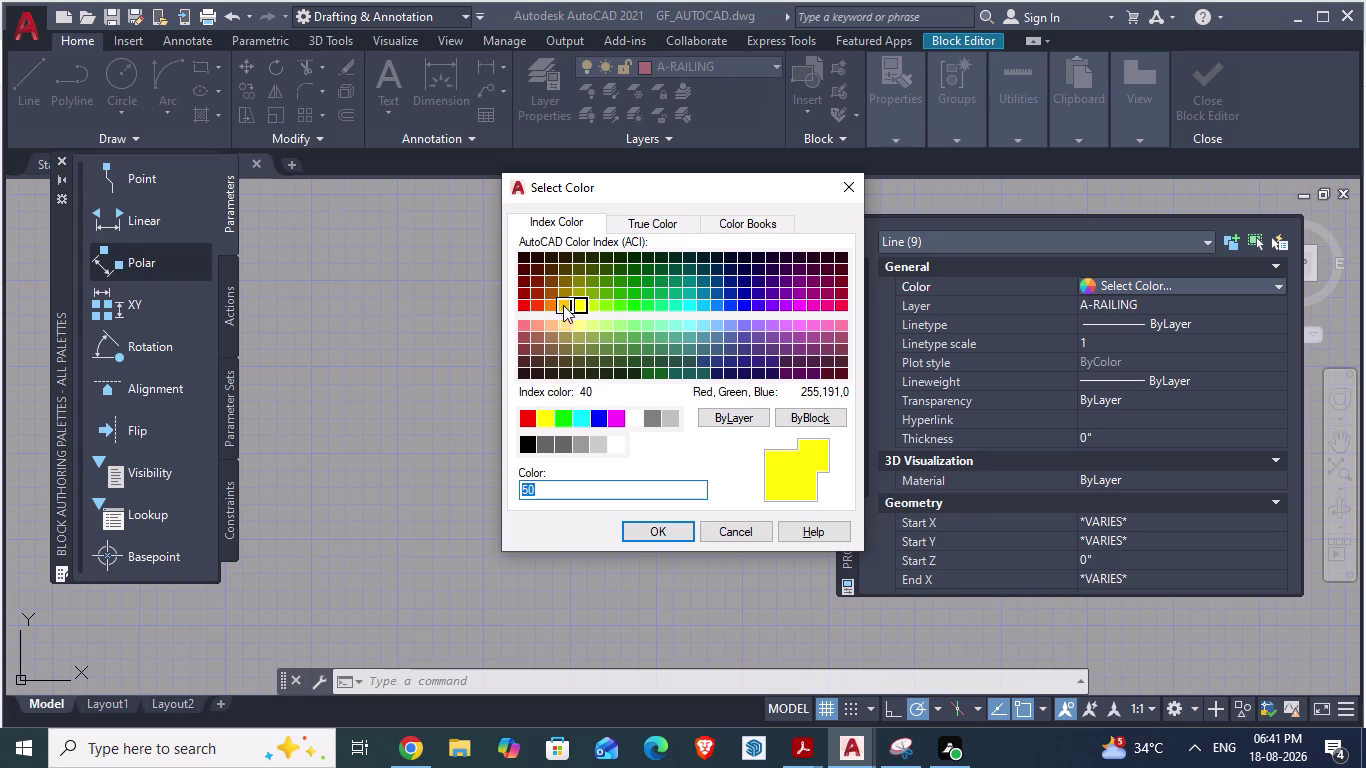
click(728, 528)
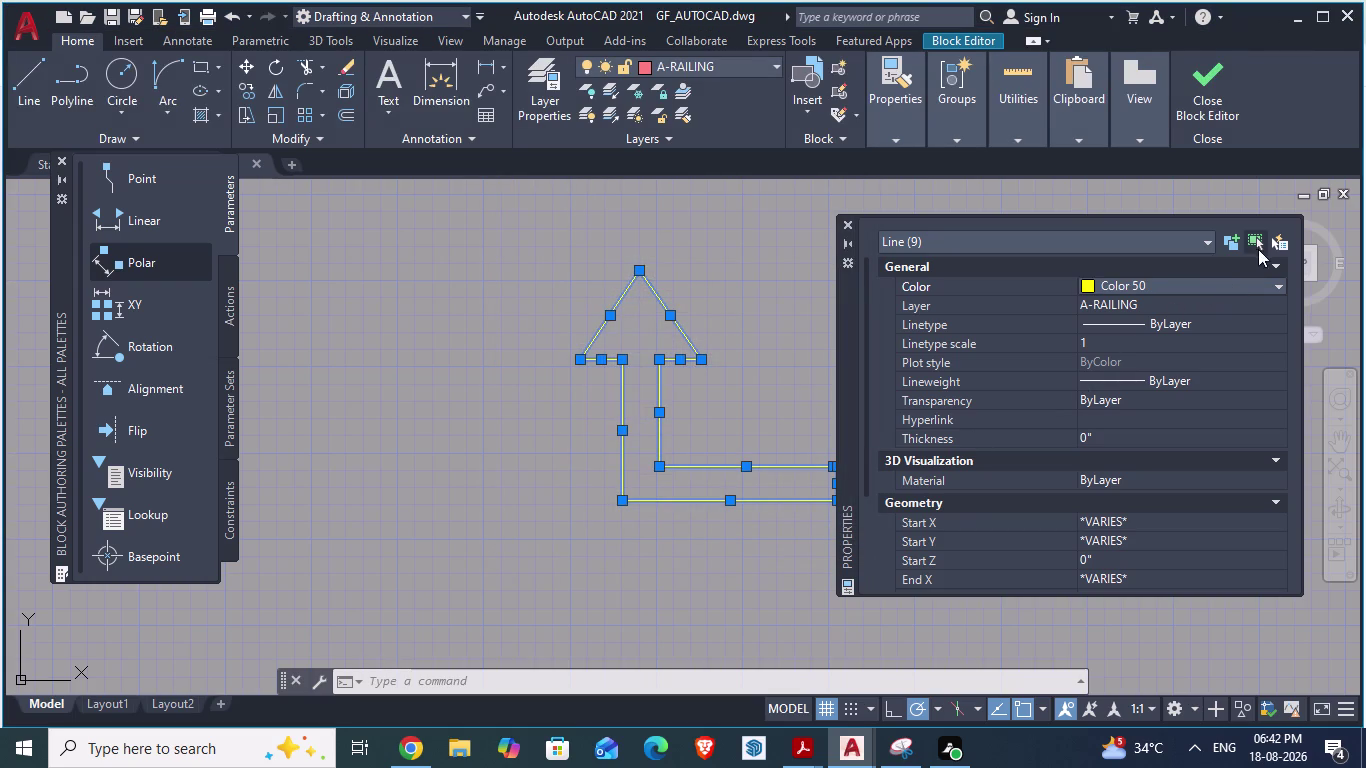
click(847, 219)
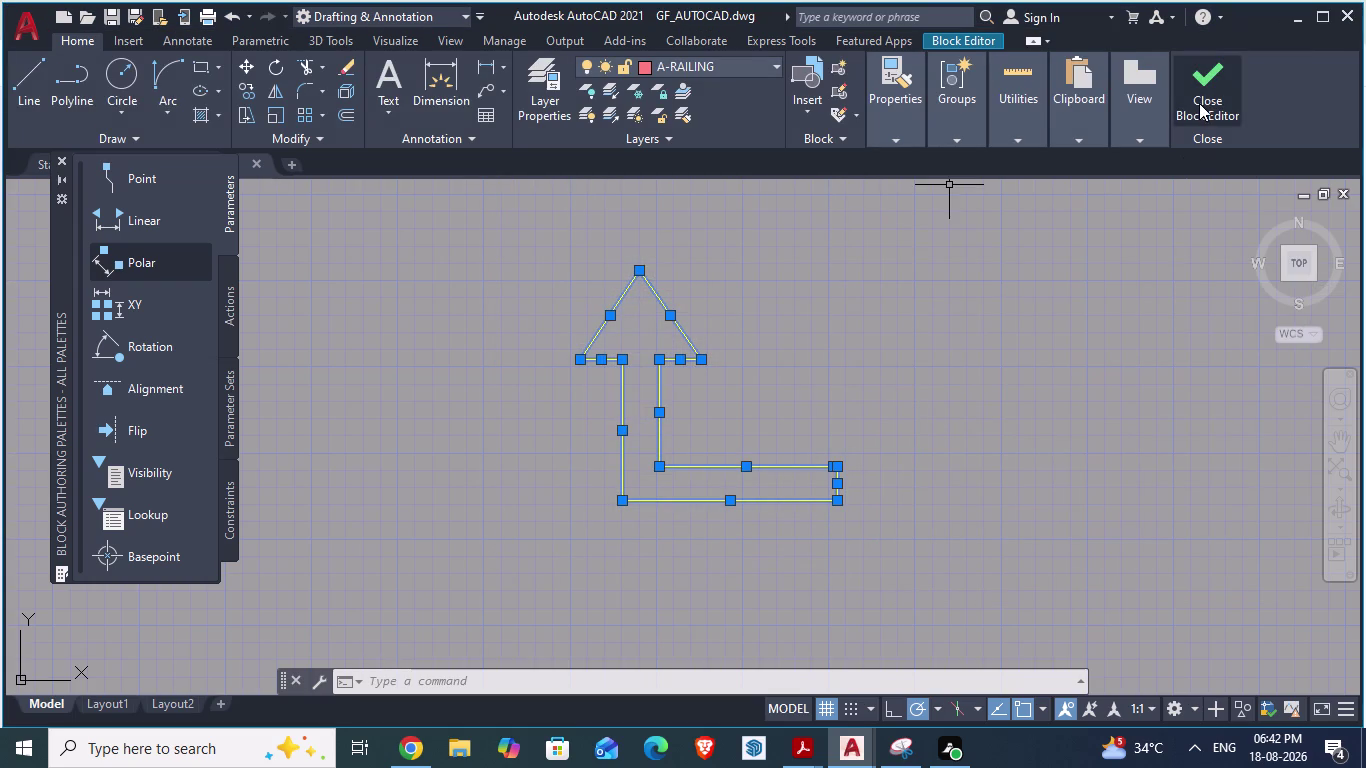
Close the Block Editor saving changes to 'flat entry', then select the arrow block.
click(1199, 102)
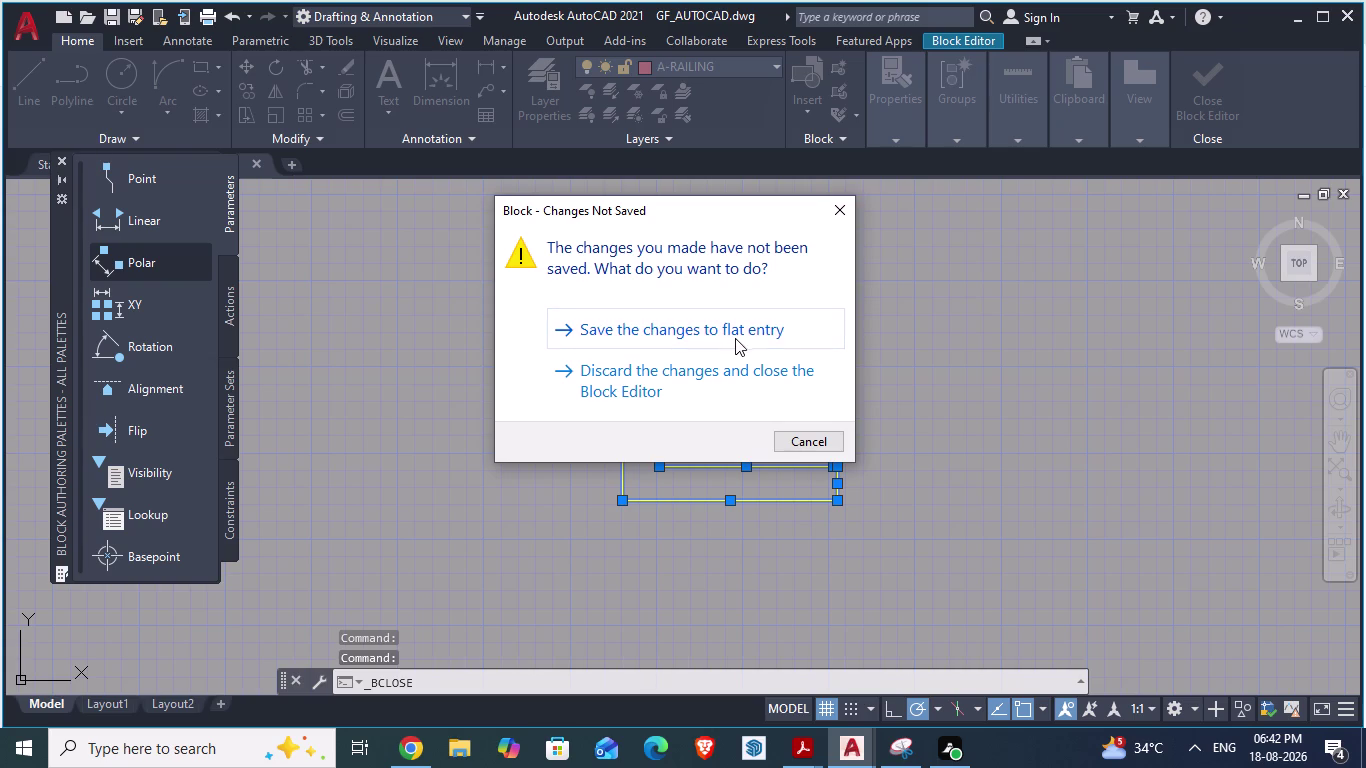
click(732, 337)
scroll(down, 3)
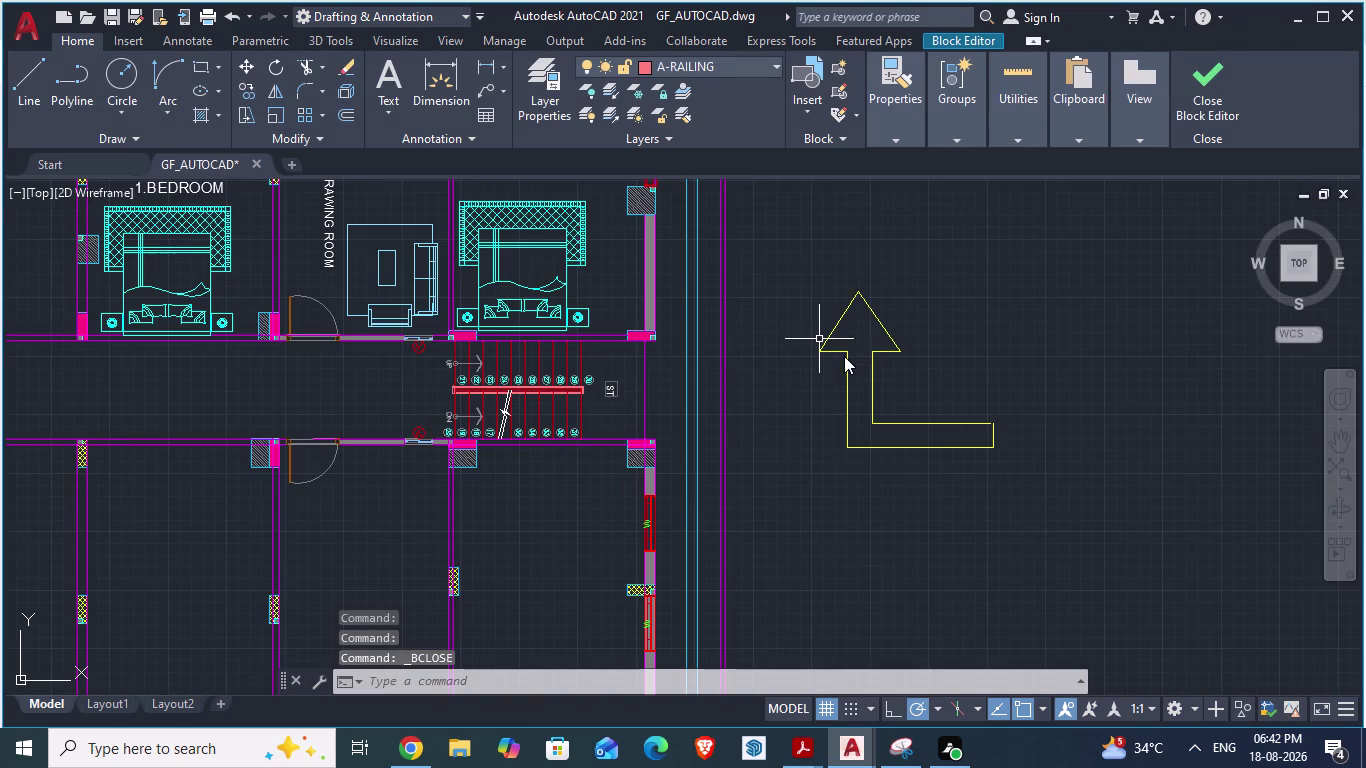
click(846, 356)
click(835, 344)
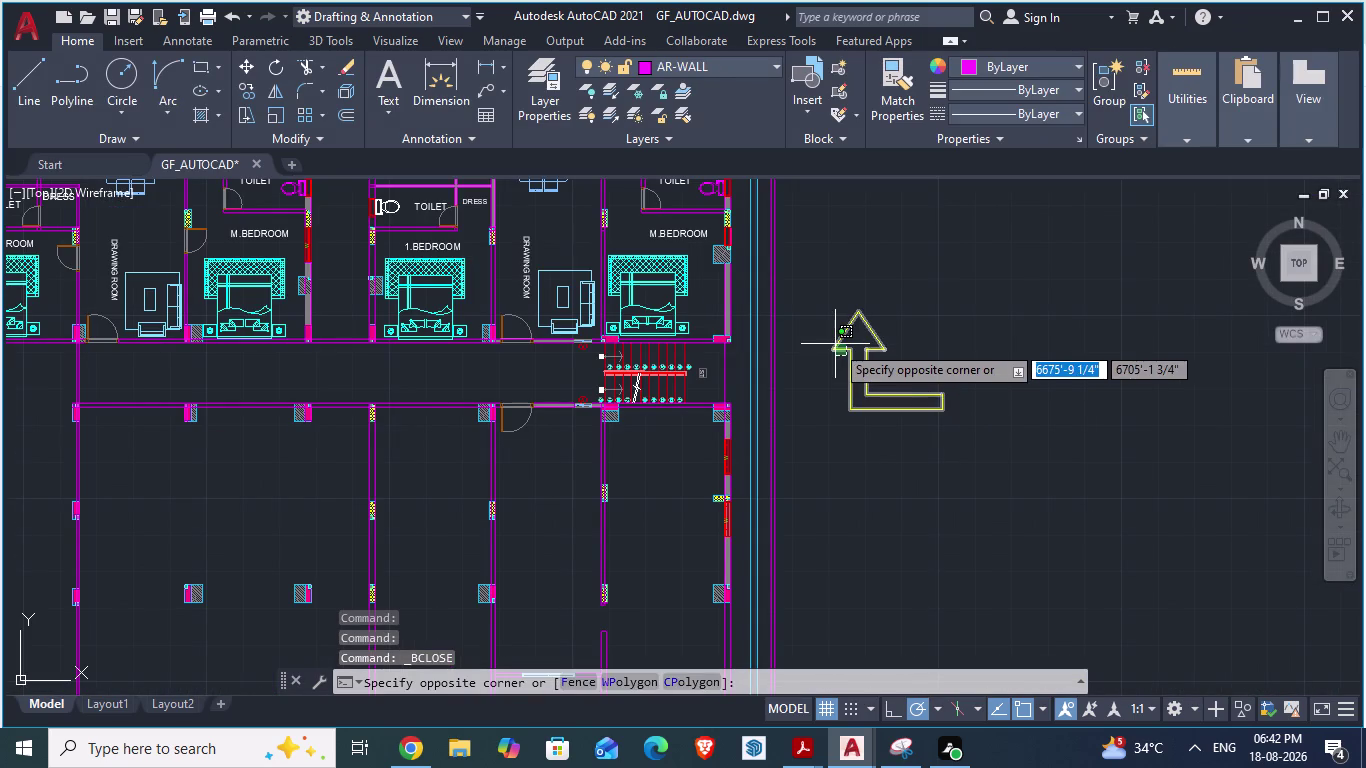
key(Escape)
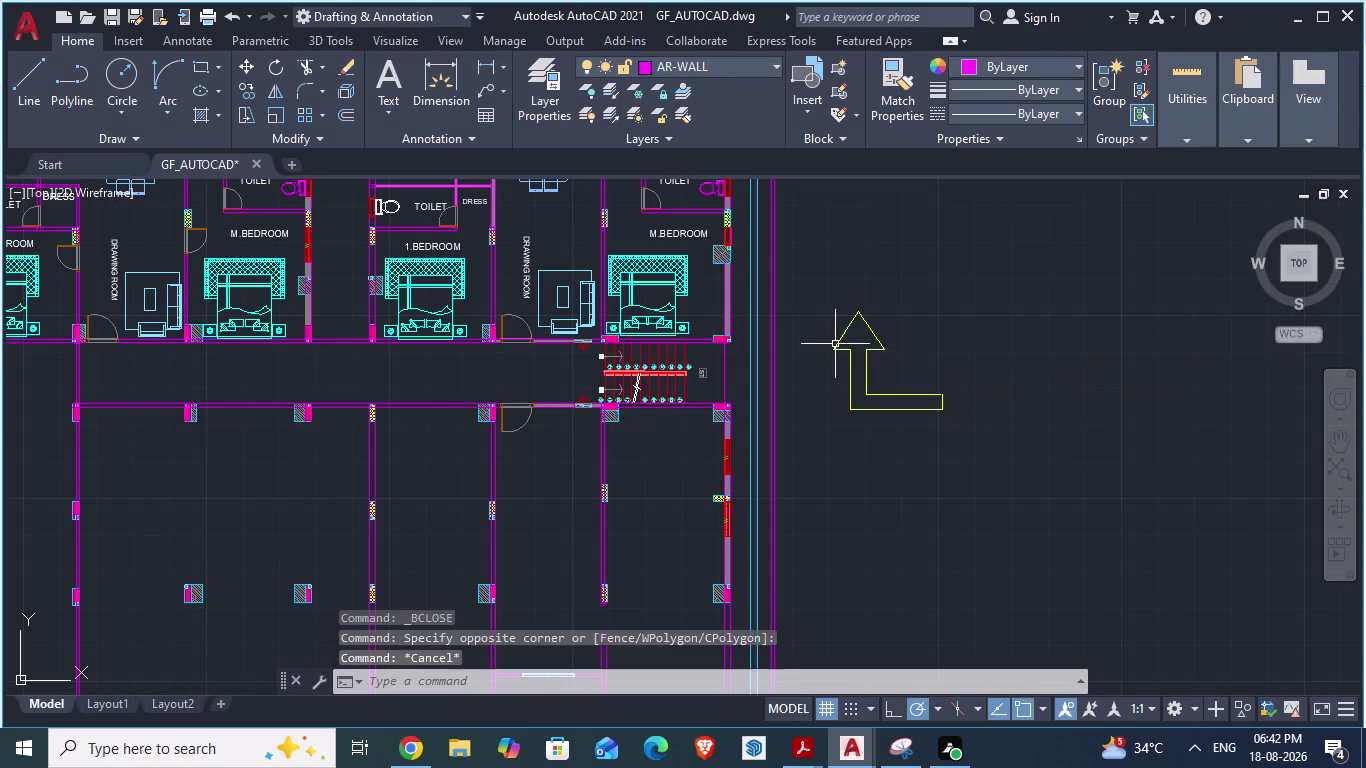
key(Escape)
click(868, 327)
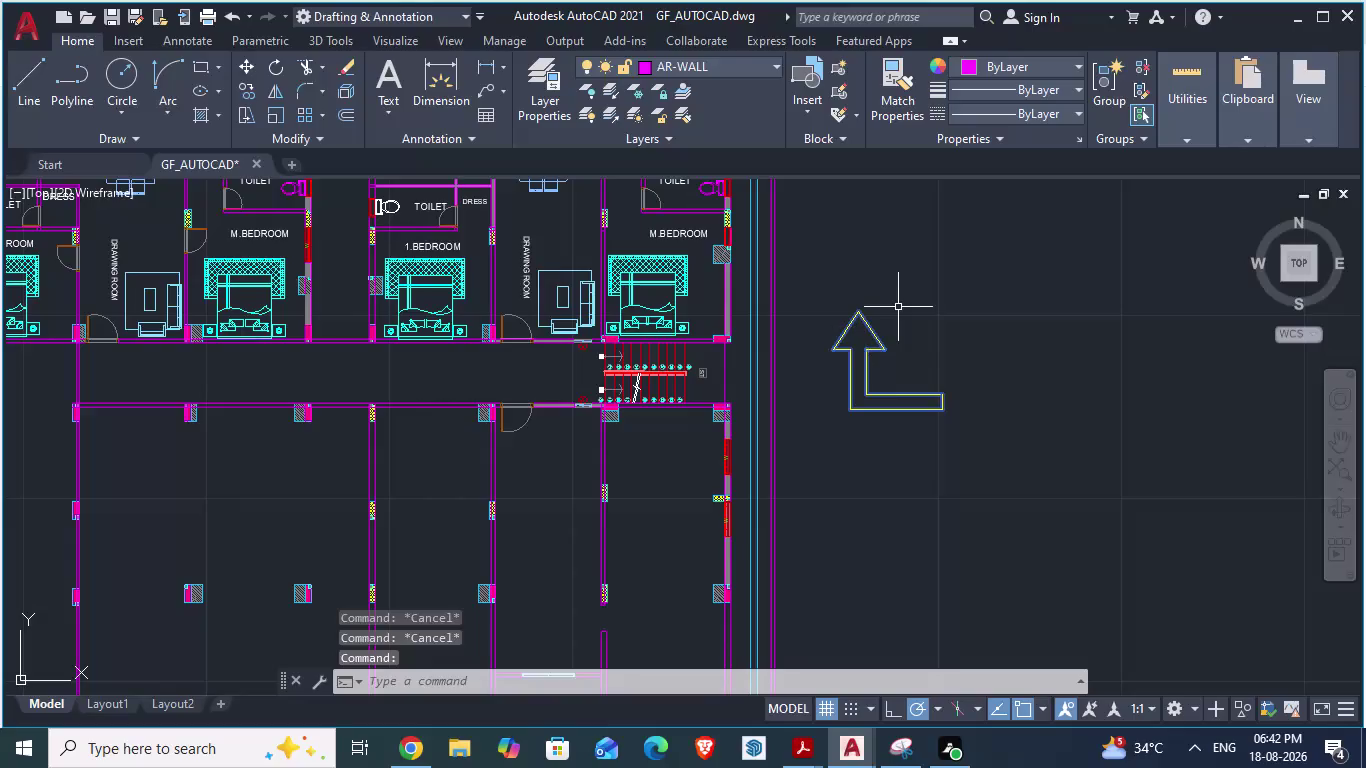
Scale the arrow down to a much smaller size from its corner base point.
text(sca)
key(Return)
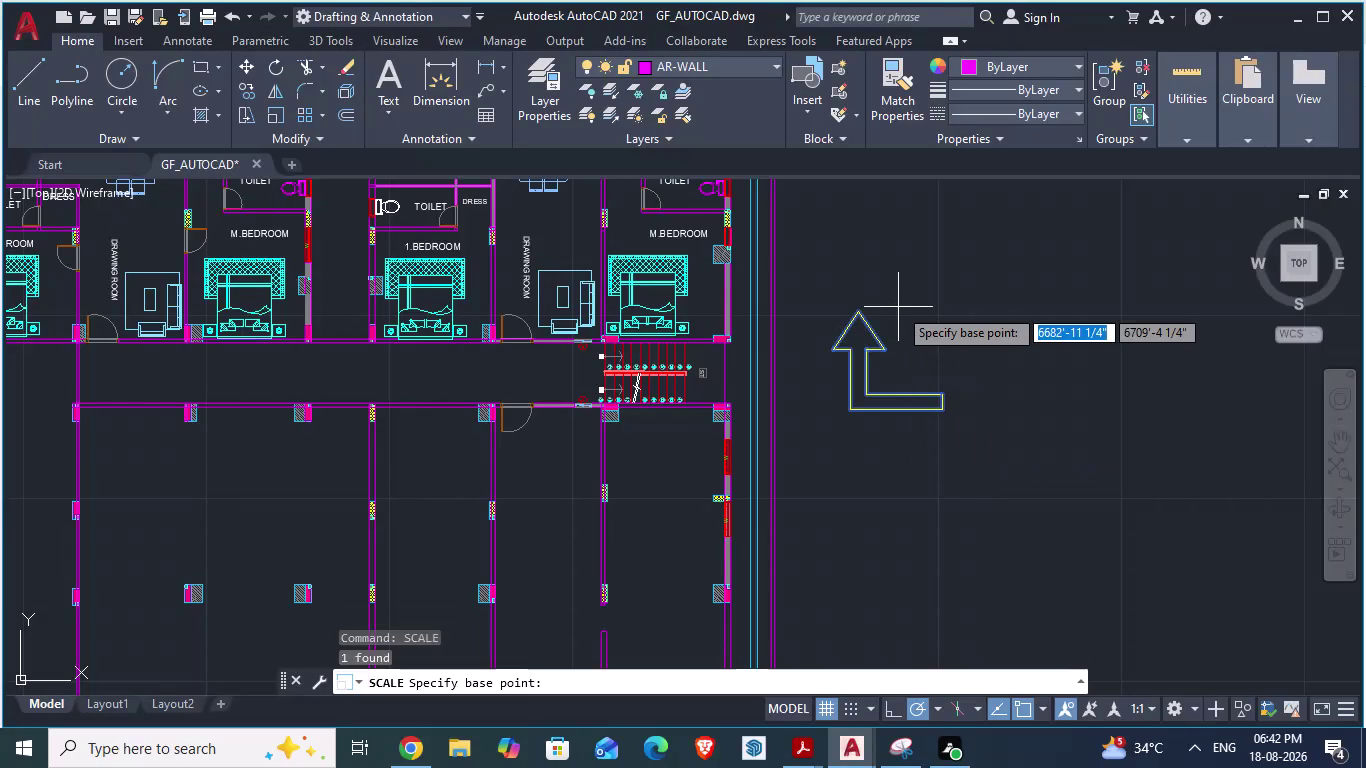
click(942, 408)
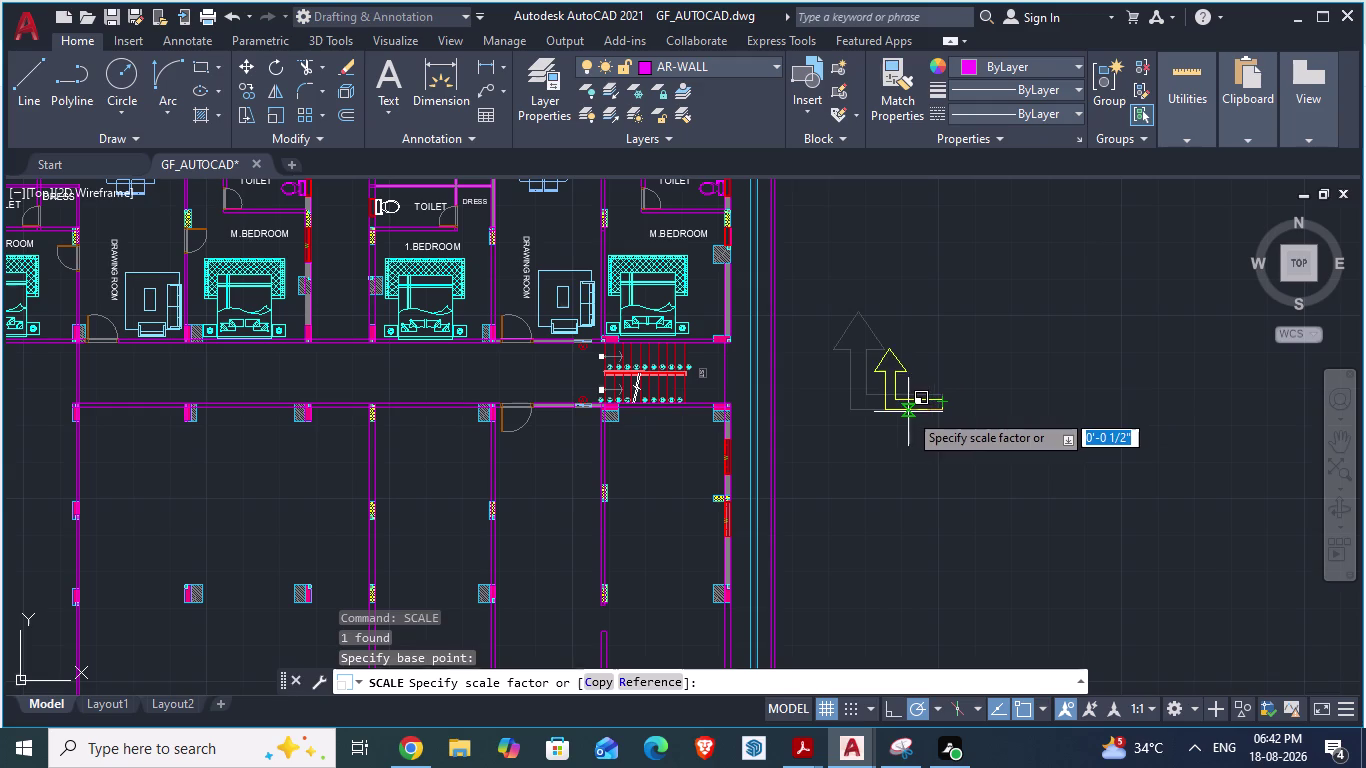
scroll(up, 3)
scroll(up, 3)
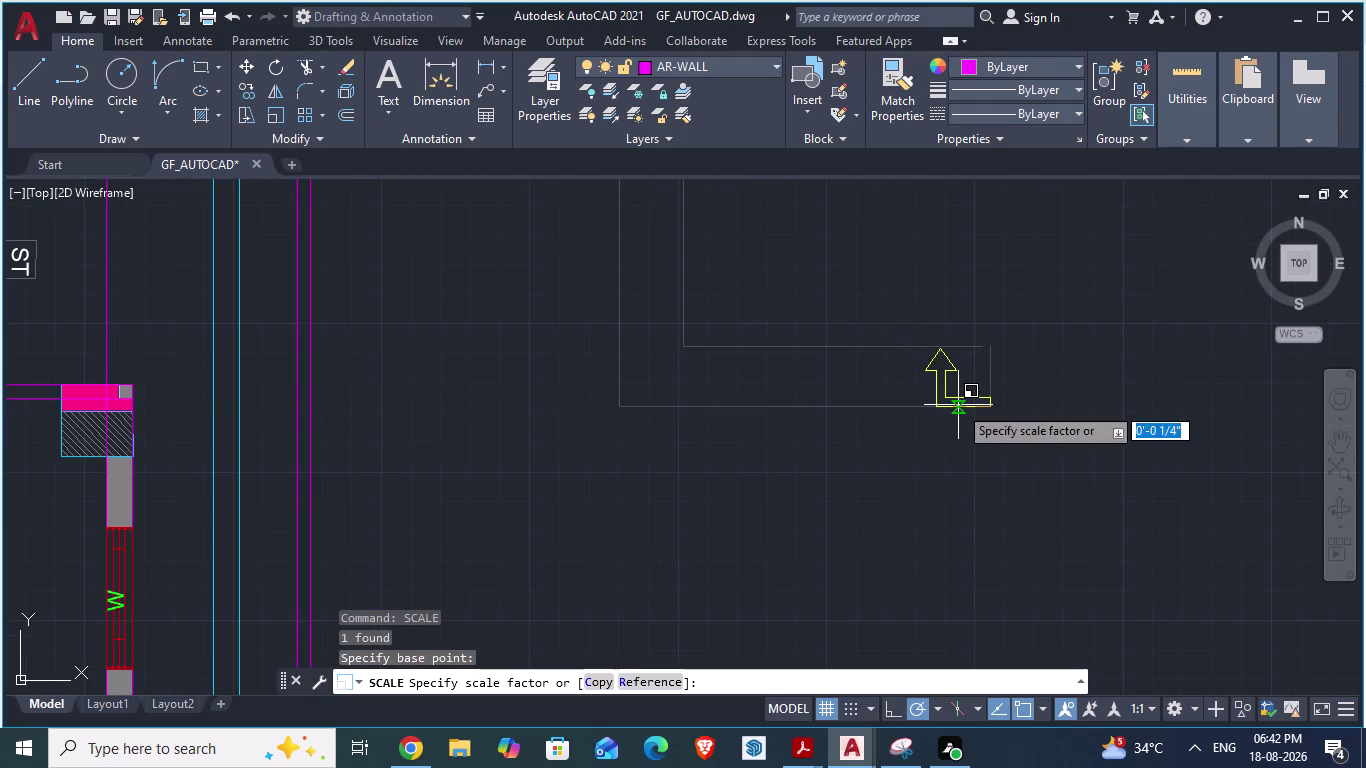
click(958, 405)
key(Escape)
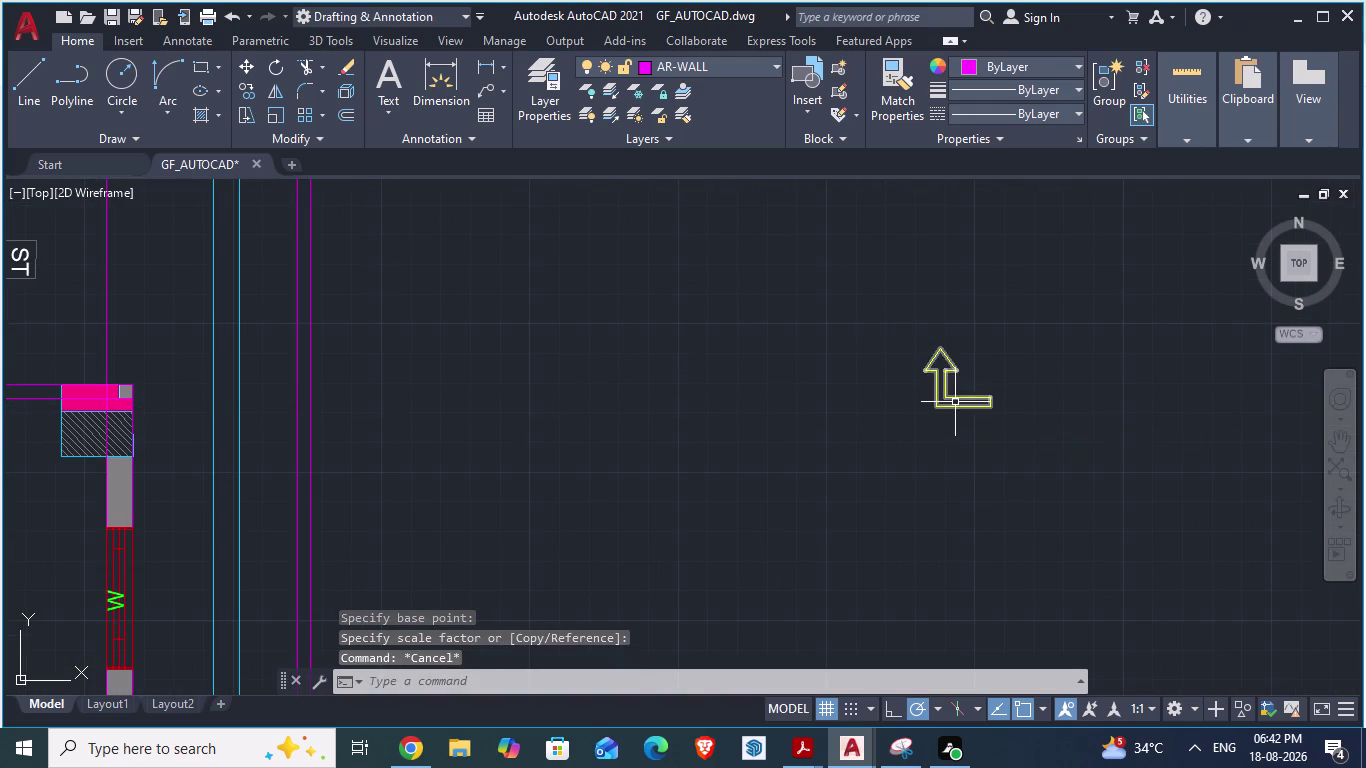
Reselect the small arrow and copy it to the clipboard.
click(955, 402)
key(Escape)
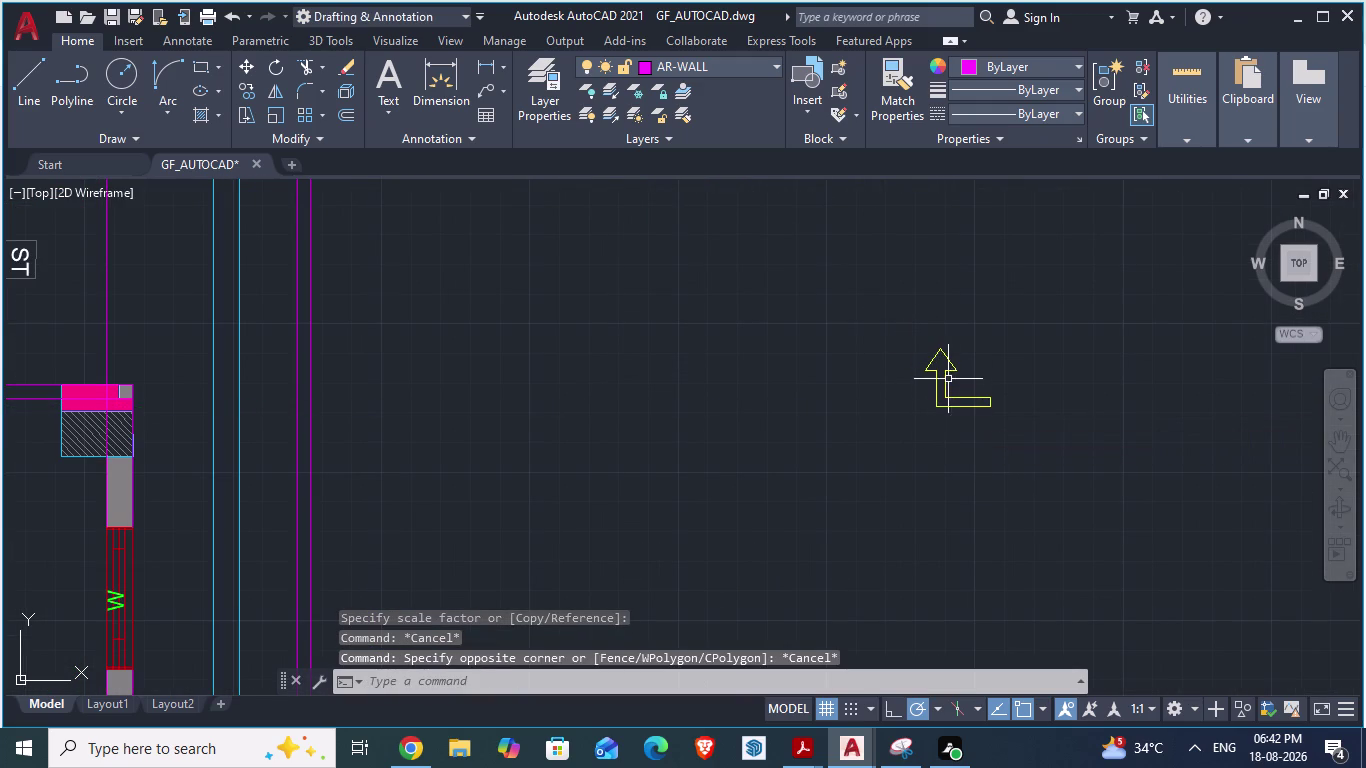
click(950, 366)
key(ctrl+c)
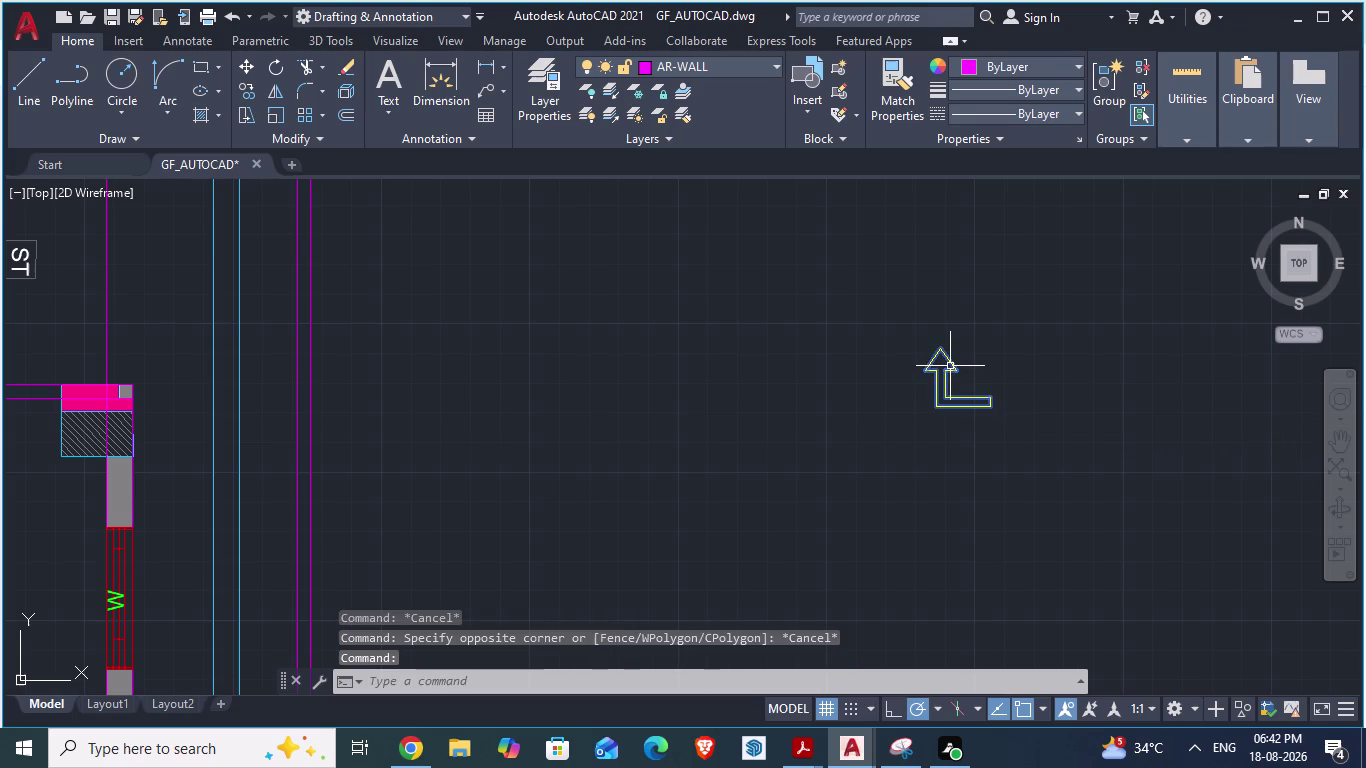
scroll(down, 3)
scroll(down, 3)
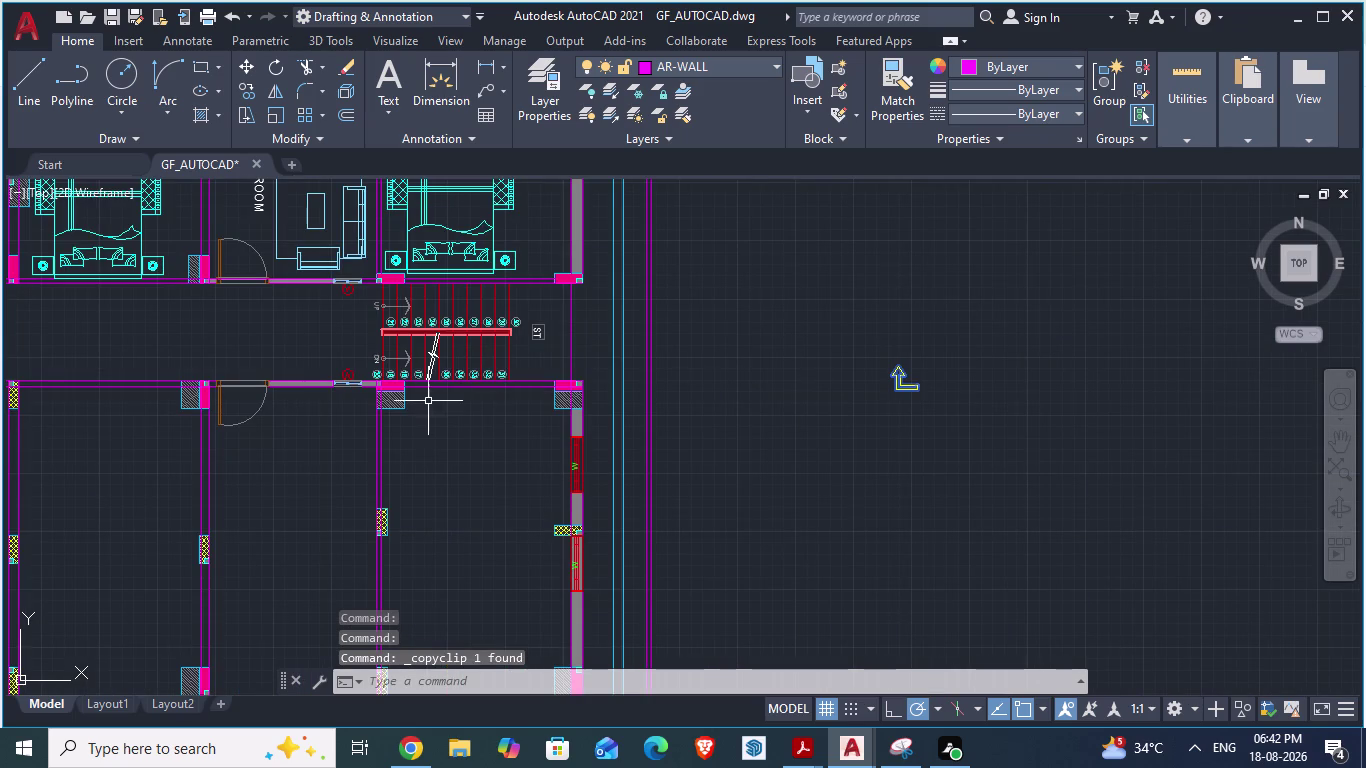
Paste the copied entry arrow at the doorway on the upper side of the corridor.
scroll(down, 3)
scroll(up, 3)
scroll(up, 3)
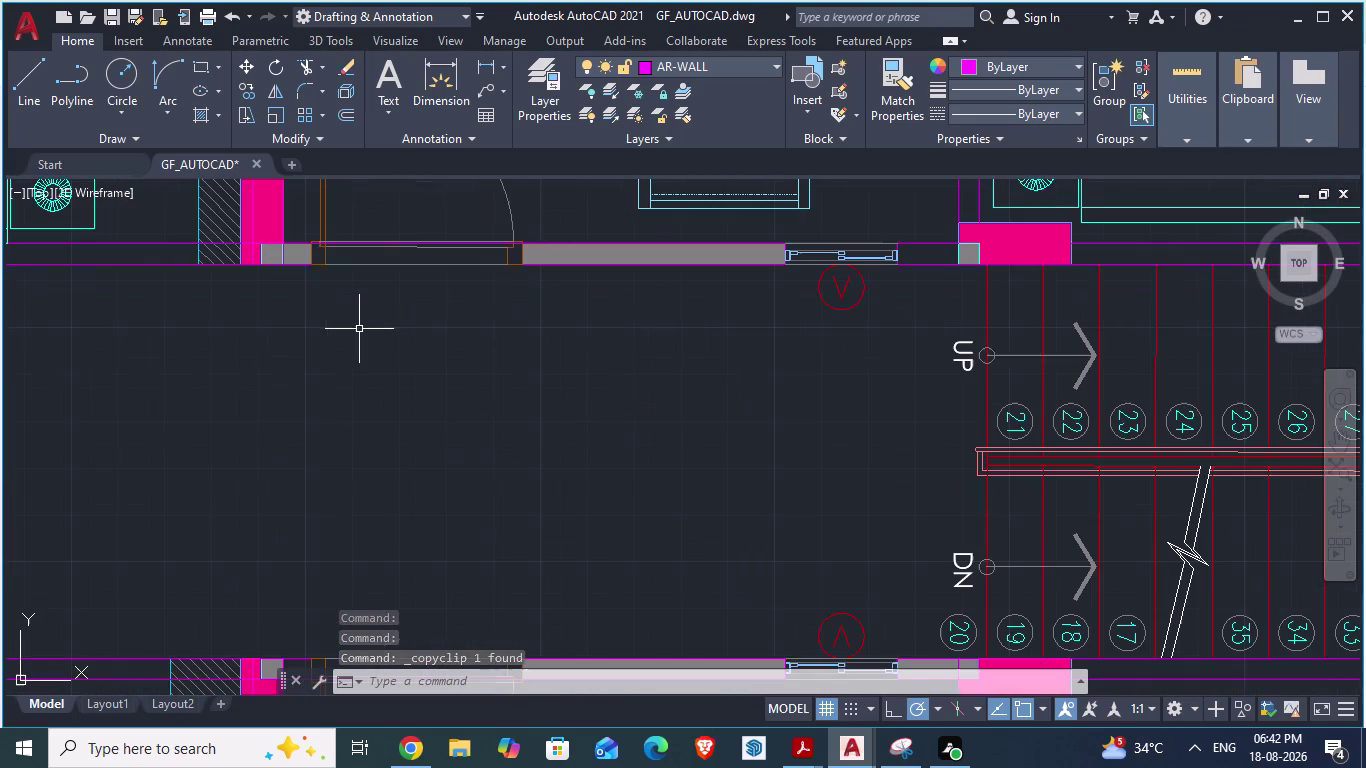
key(v)
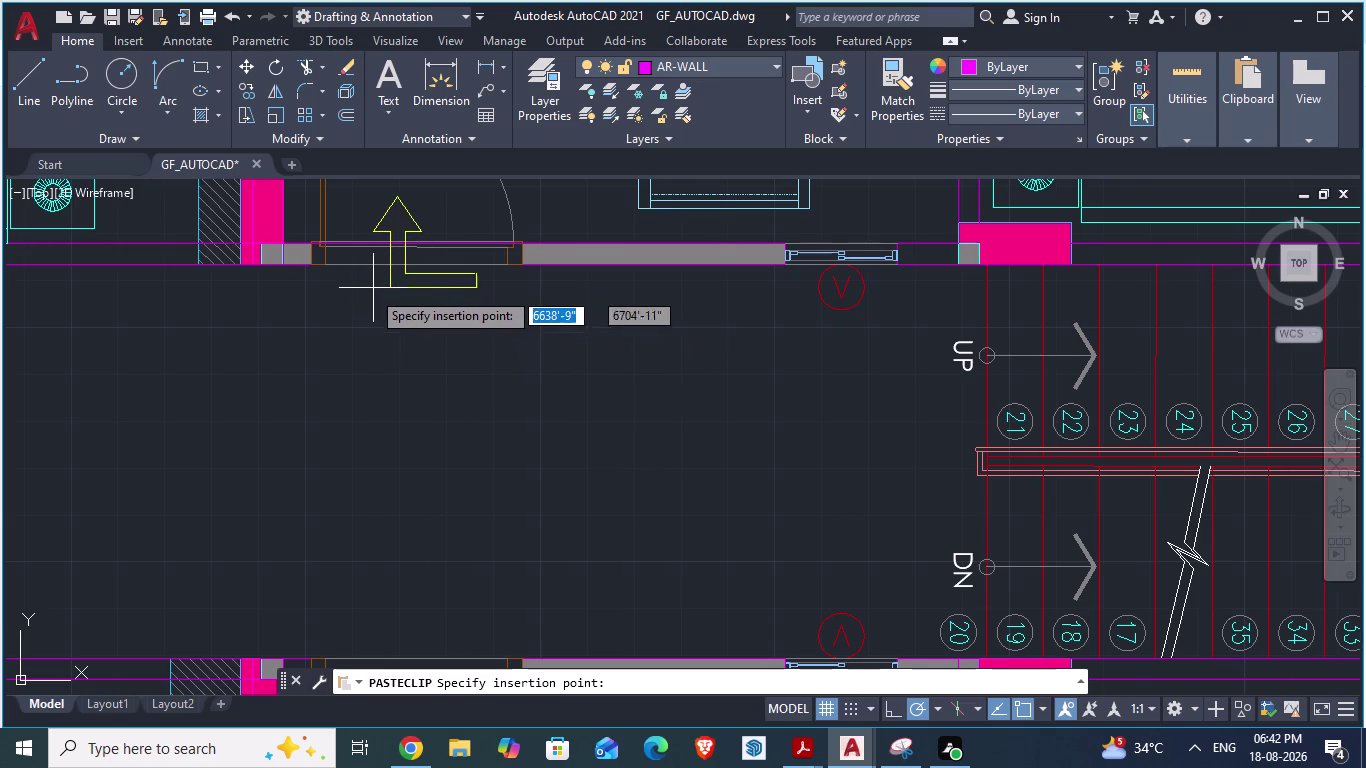
click(378, 294)
scroll(down, 3)
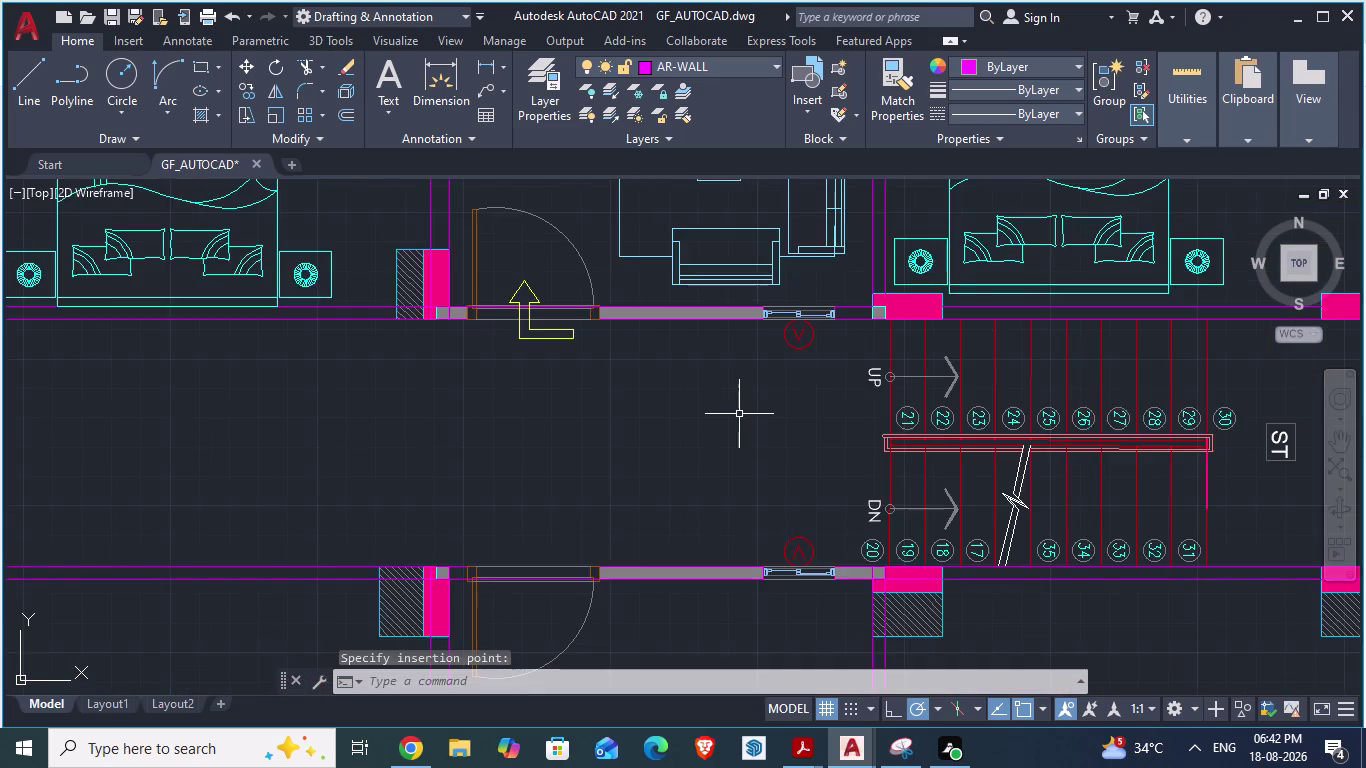
scroll(down, 3)
scroll(up, 3)
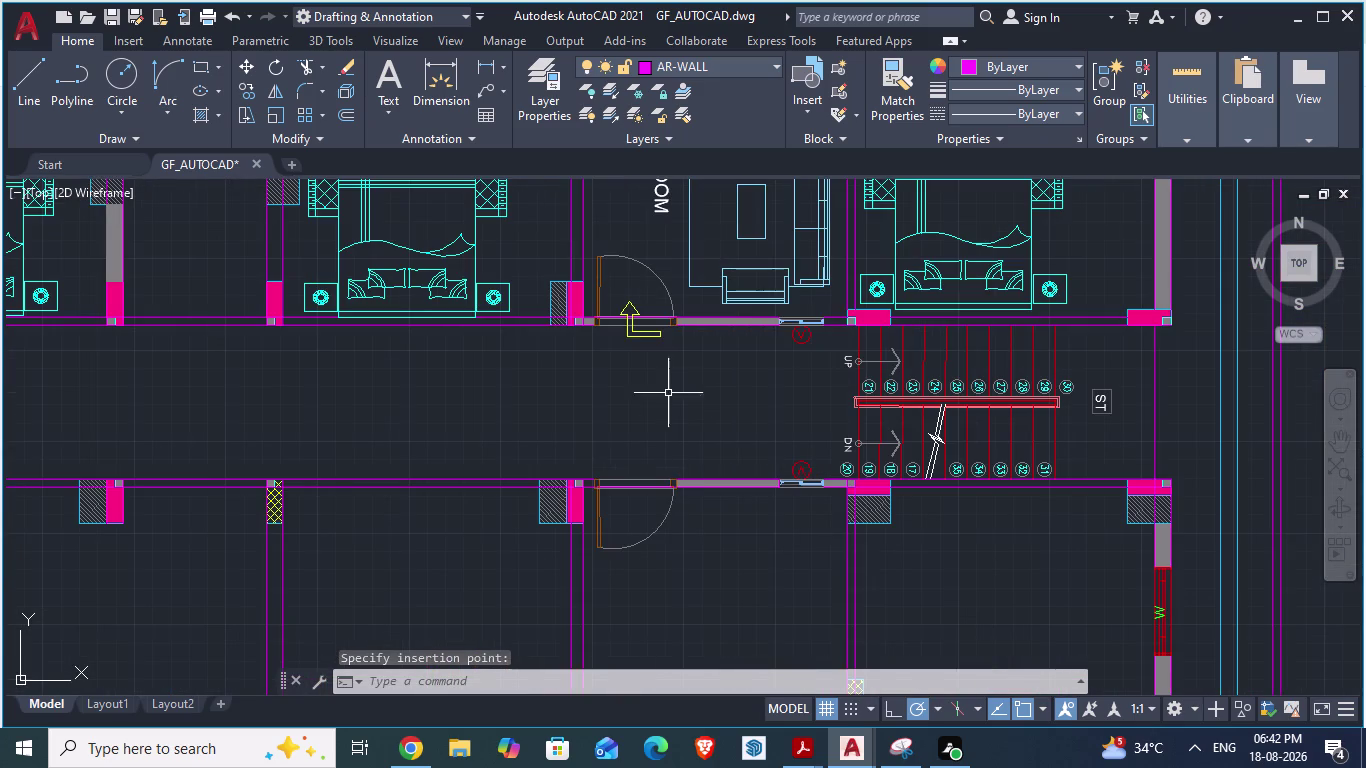
click(647, 335)
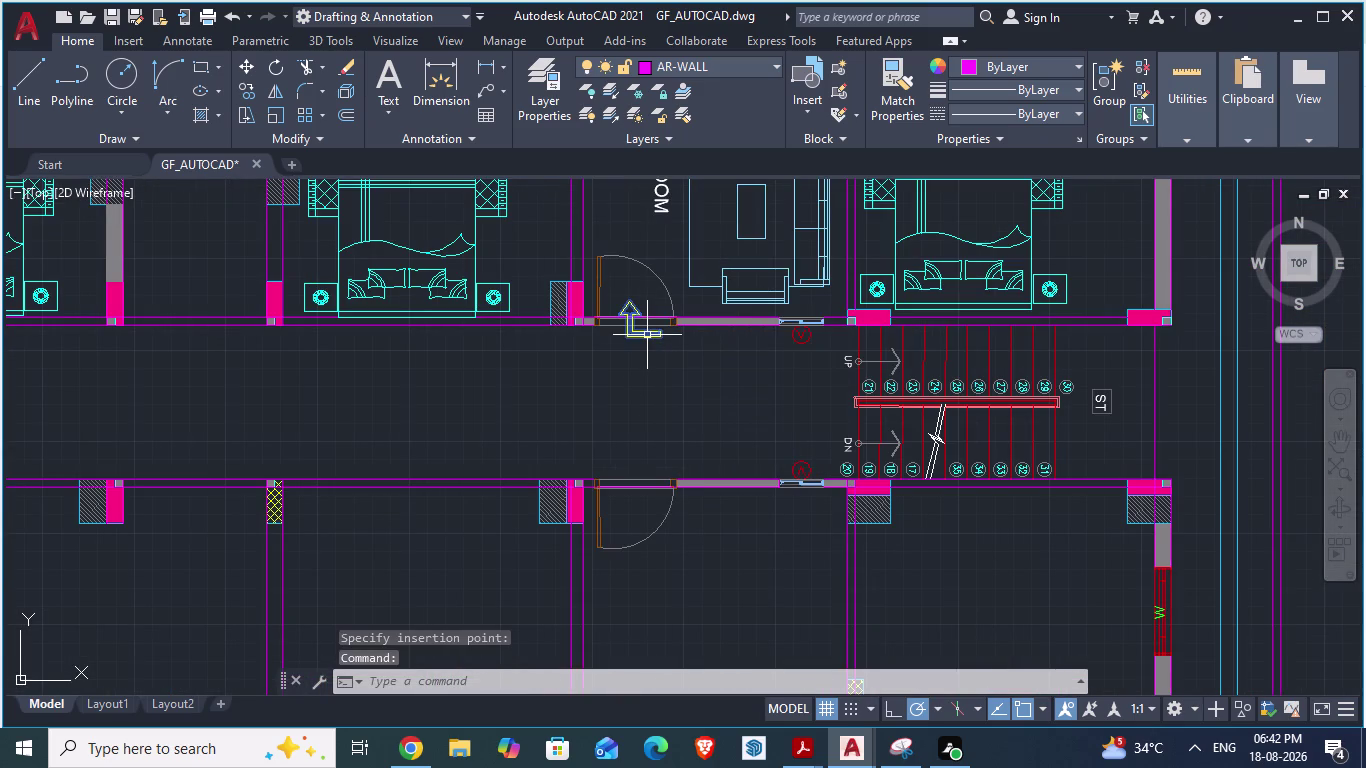
scroll(up, 3)
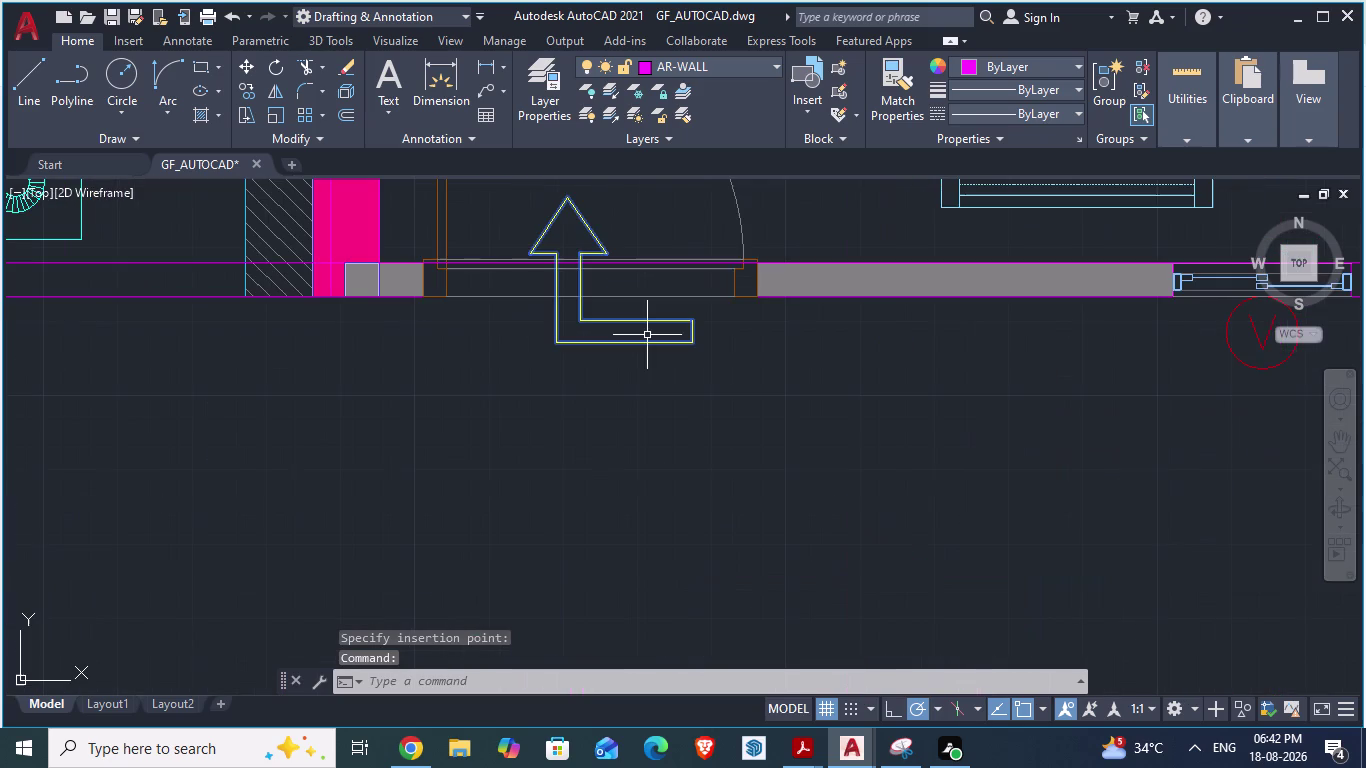
click(271, 87)
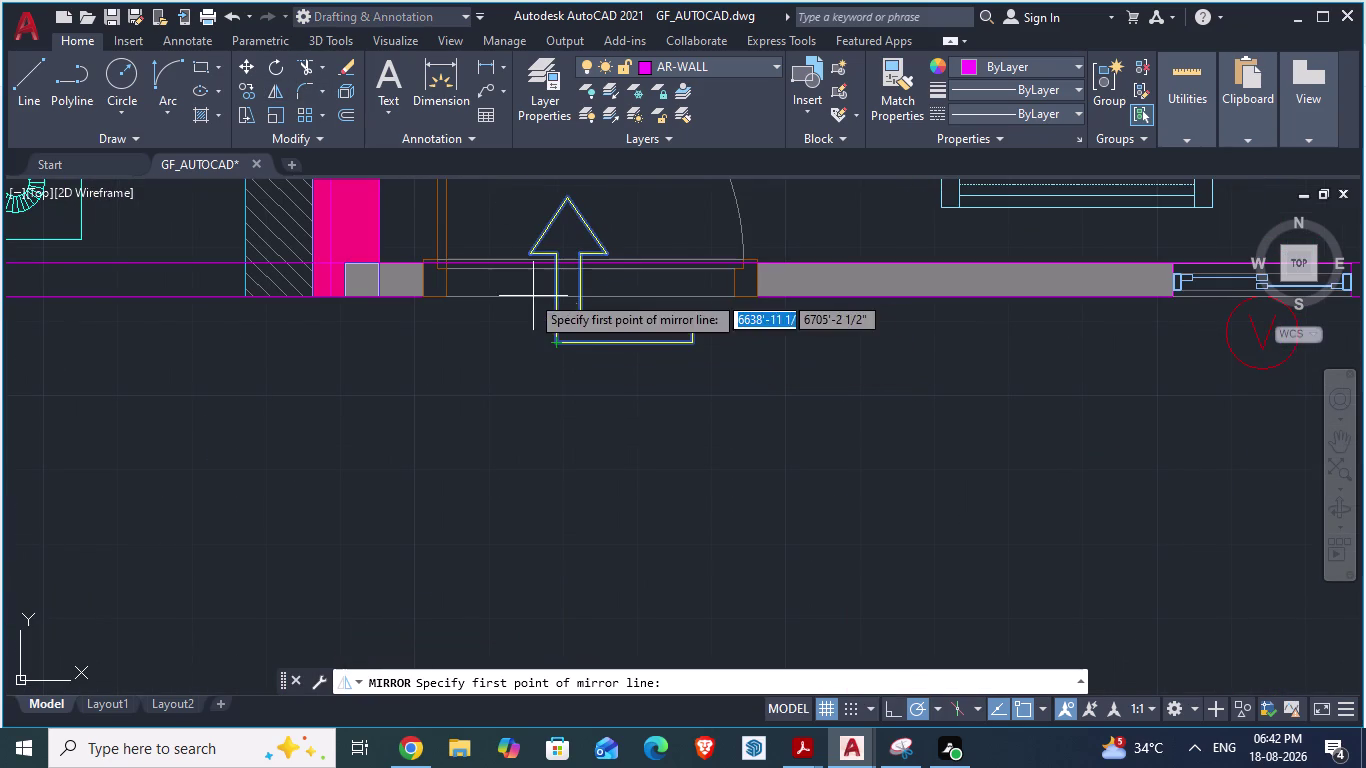
Try mirroring the arrow, then undo the mirror that removed the original.
click(478, 307)
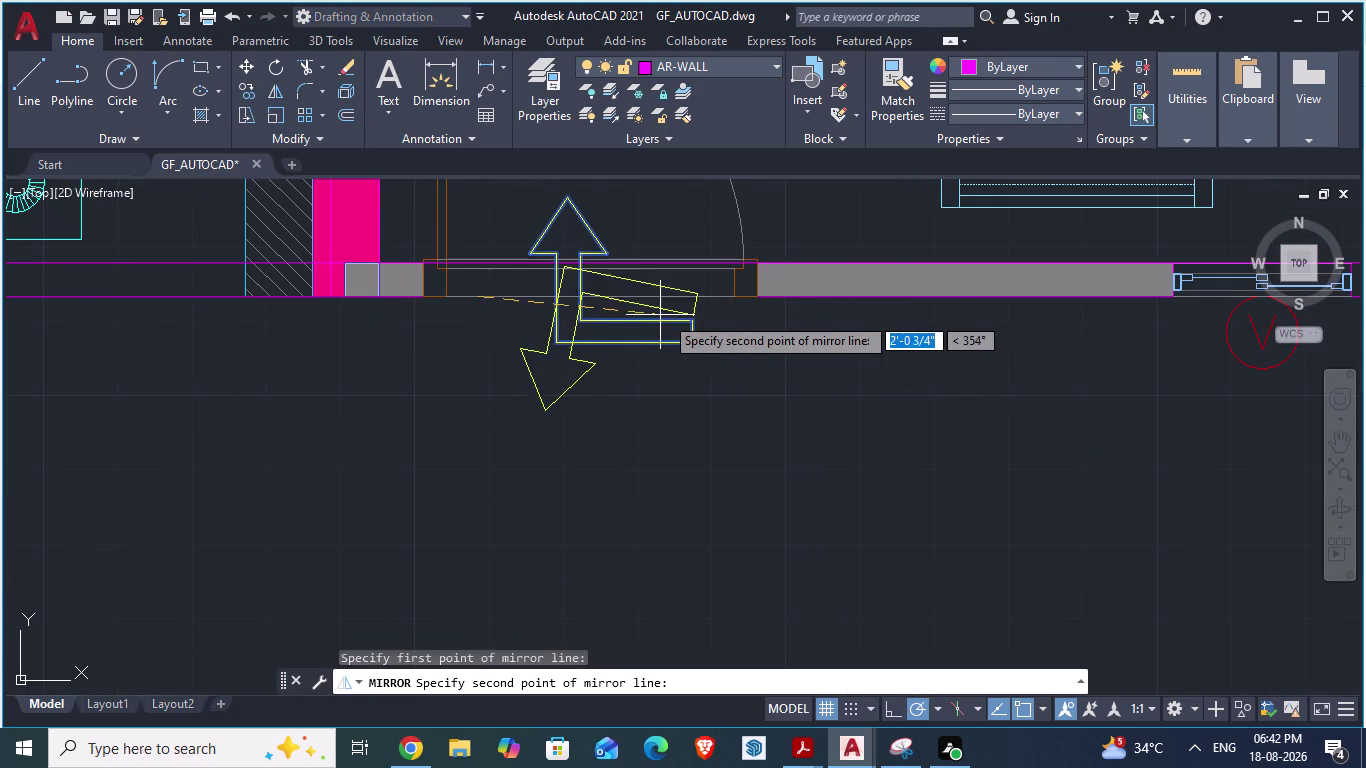
click(743, 298)
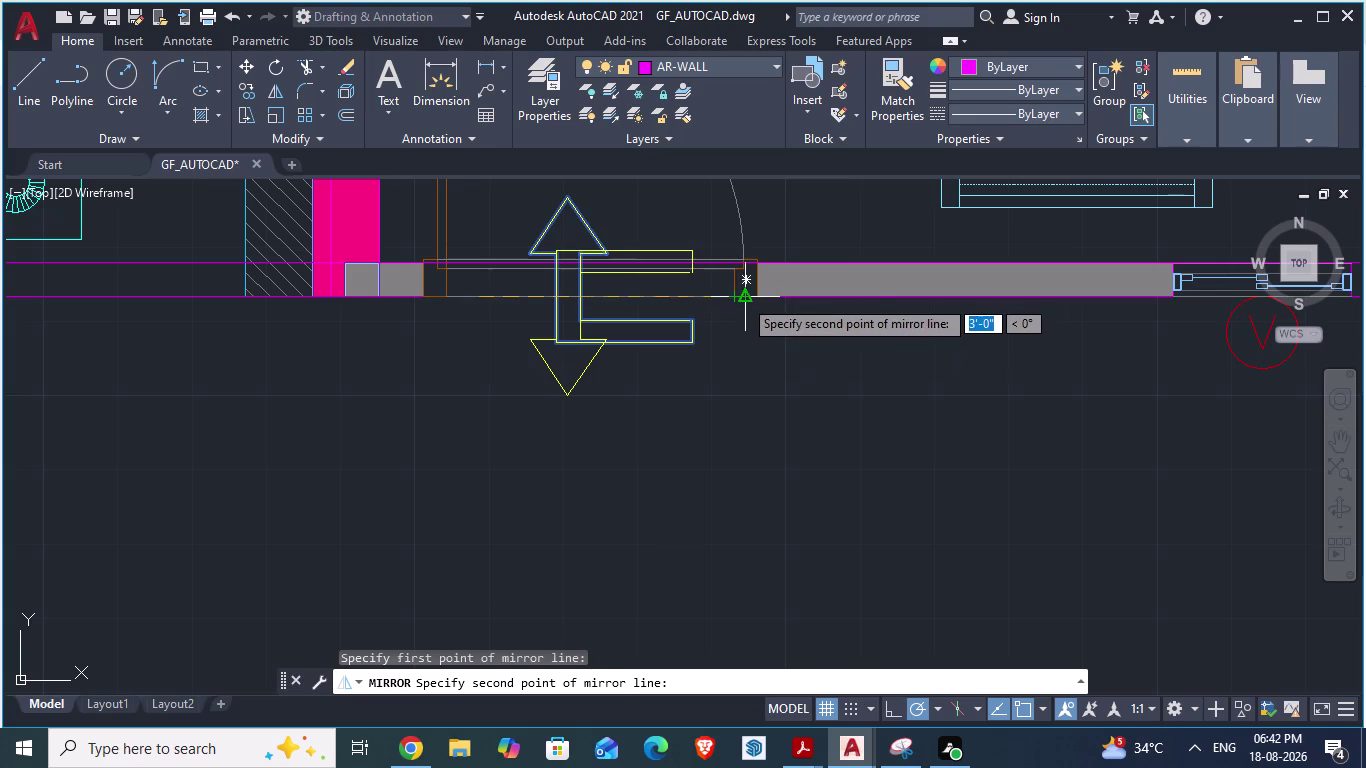
drag(777, 350, 743, 298)
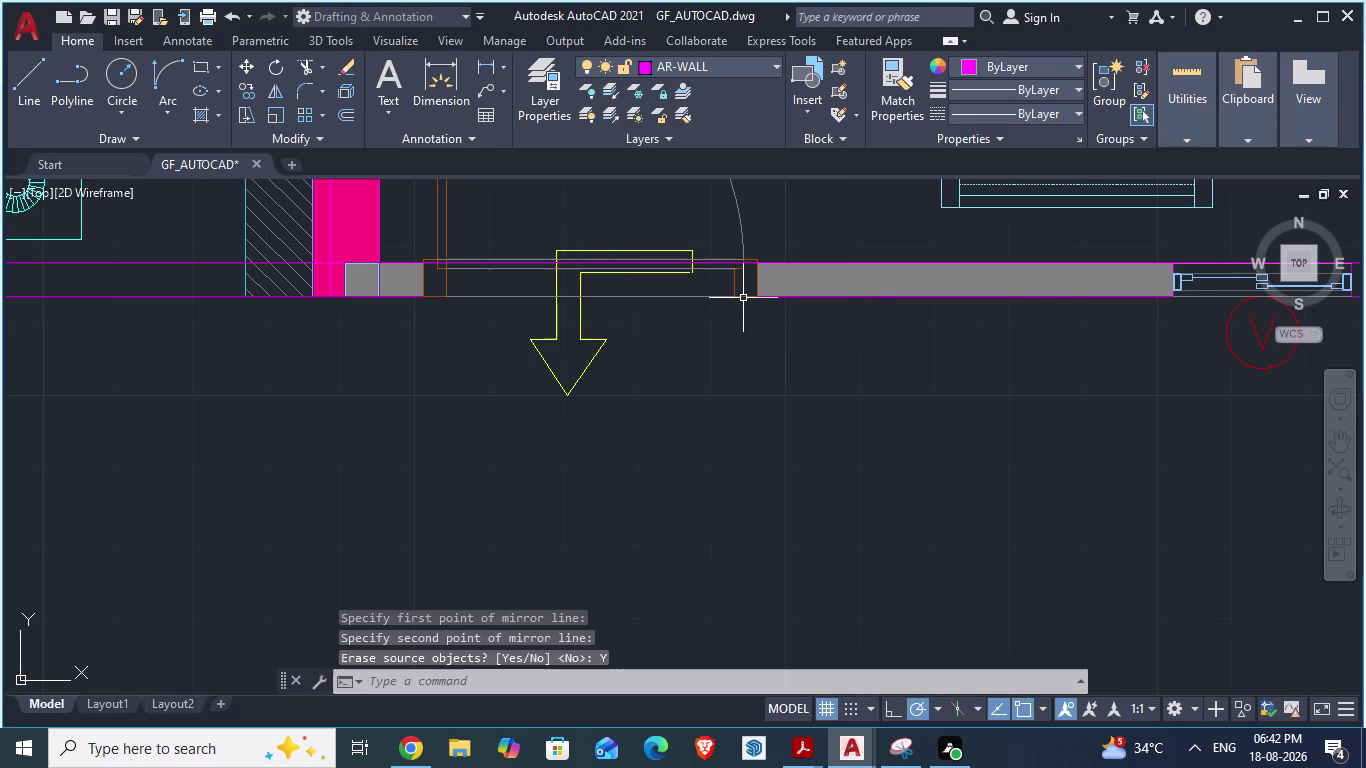
scroll(down, 3)
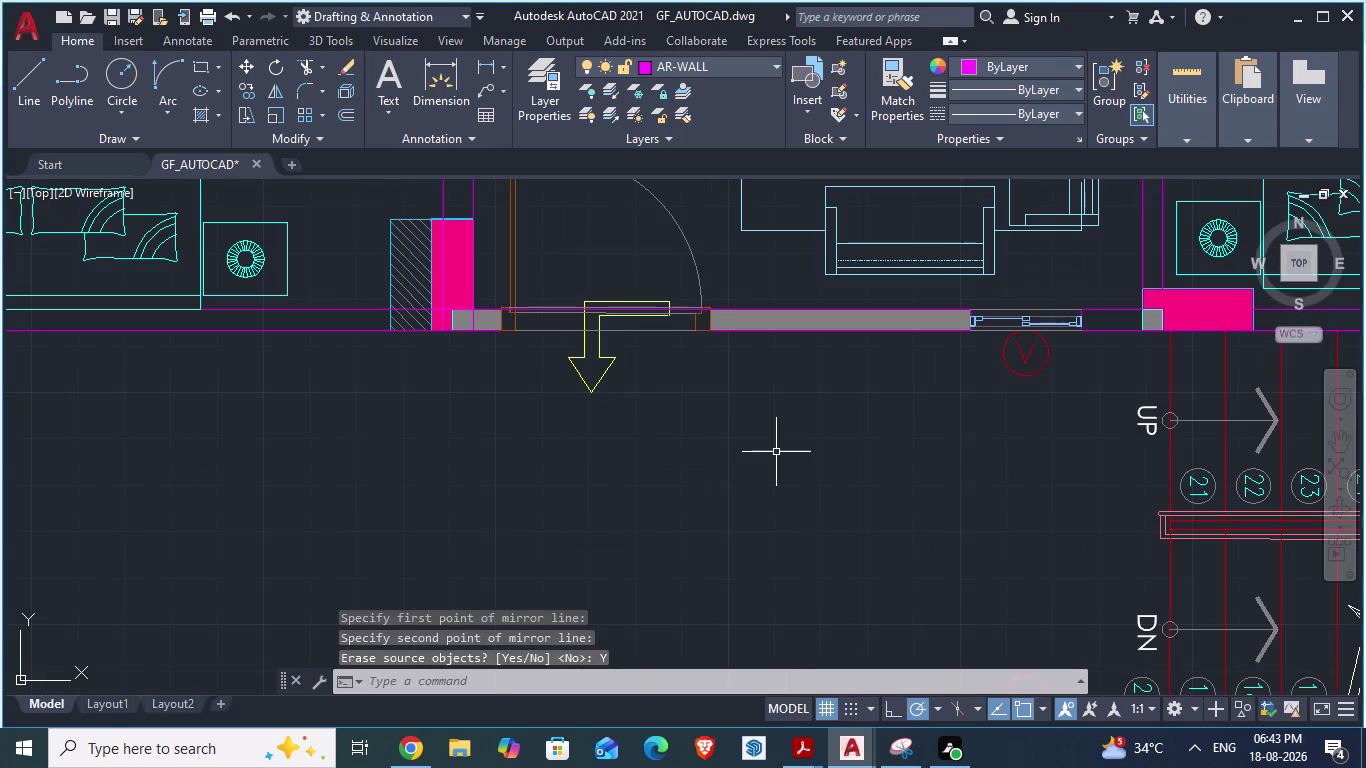
key(ctrl+z)
key(ctrl+z)
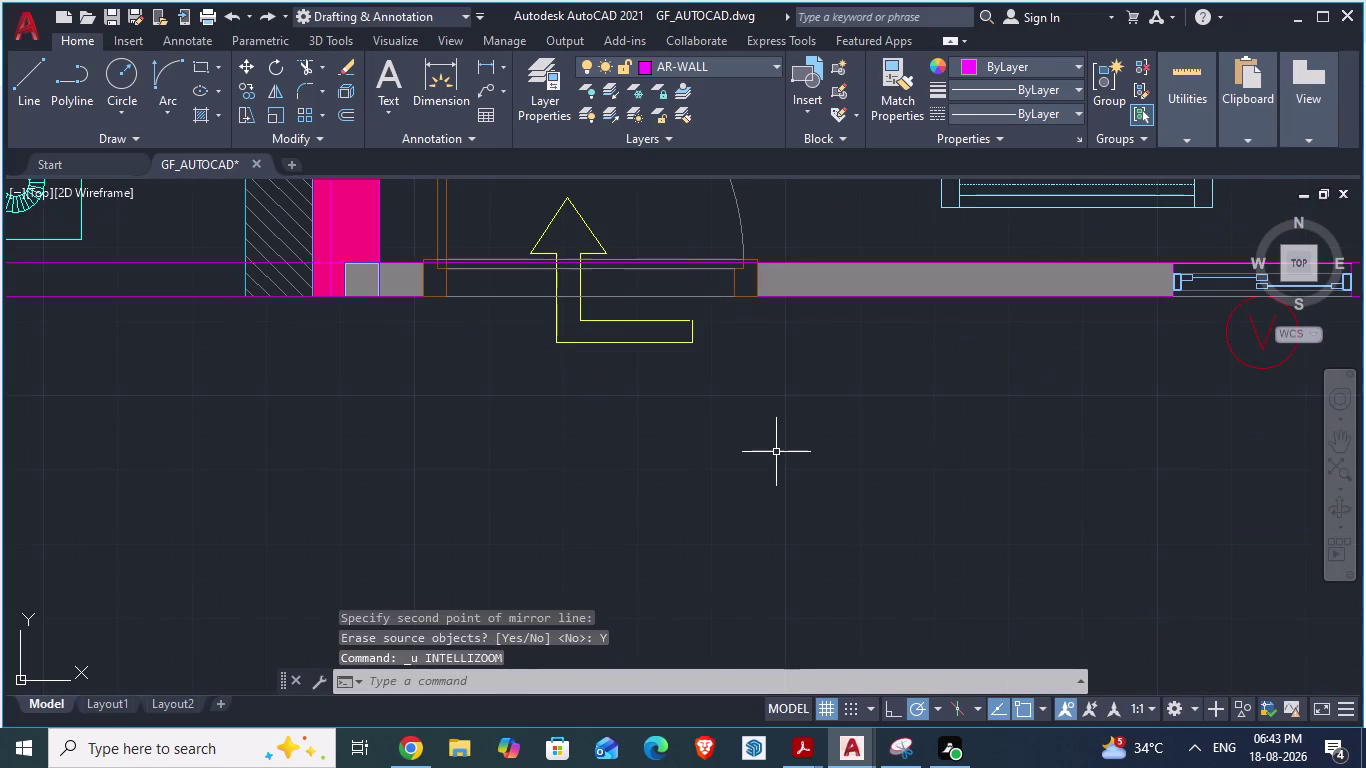
click(581, 344)
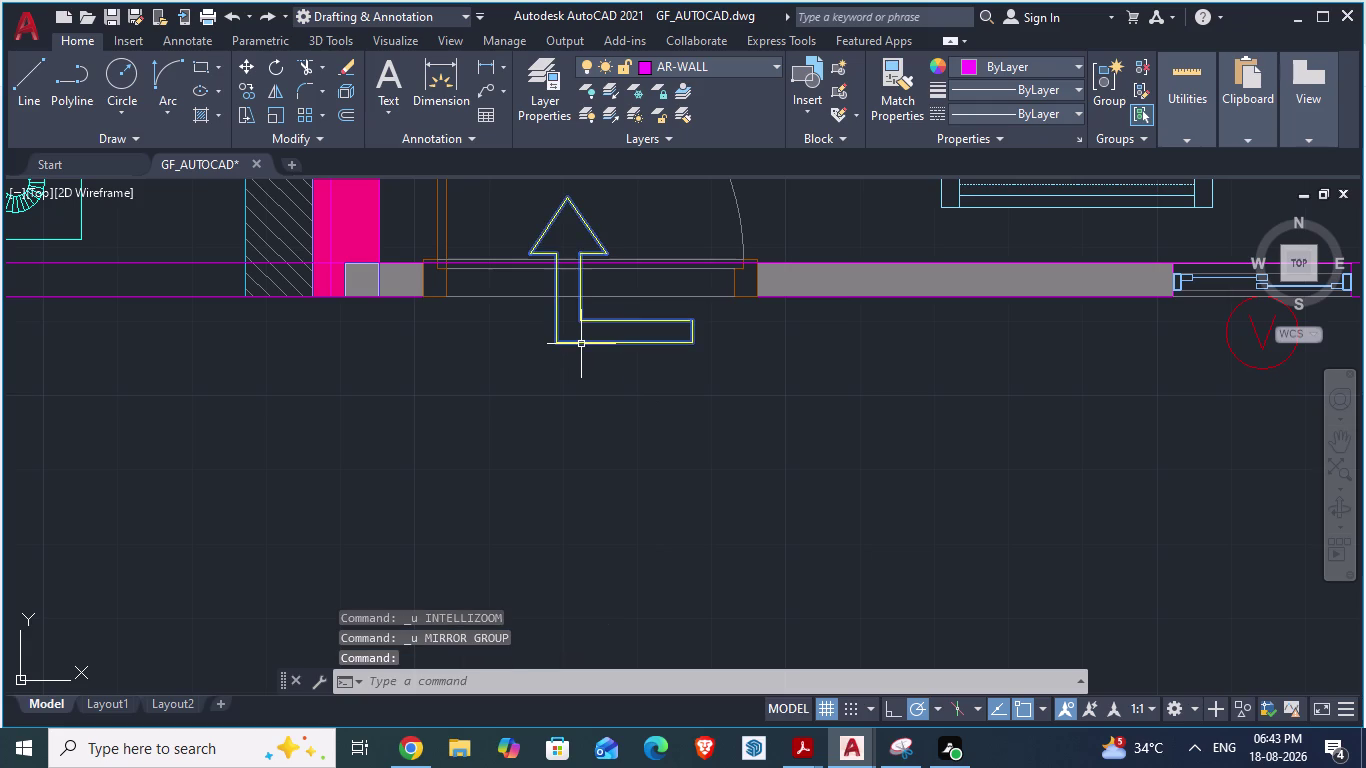
Mirror the arrow across a horizontal axis keeping the original, and select the downward copy.
click(279, 88)
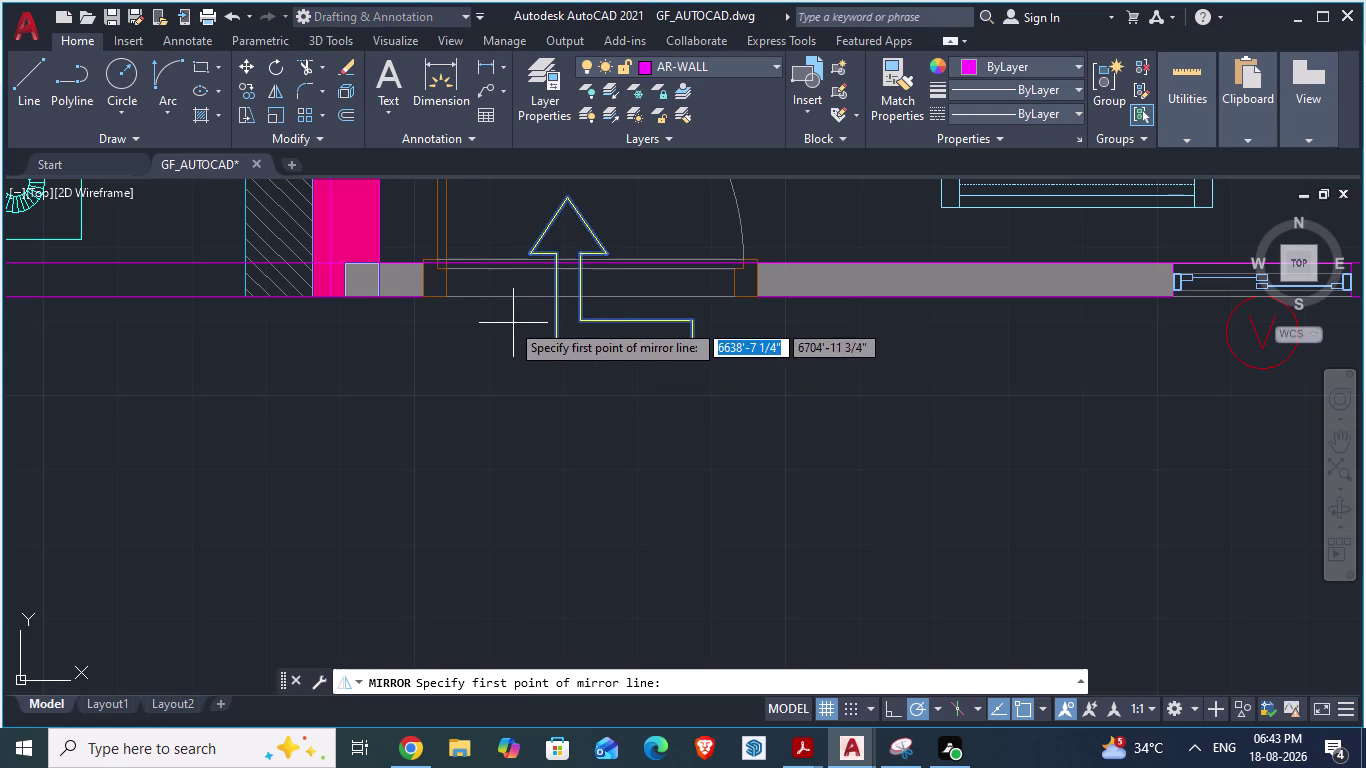
click(491, 308)
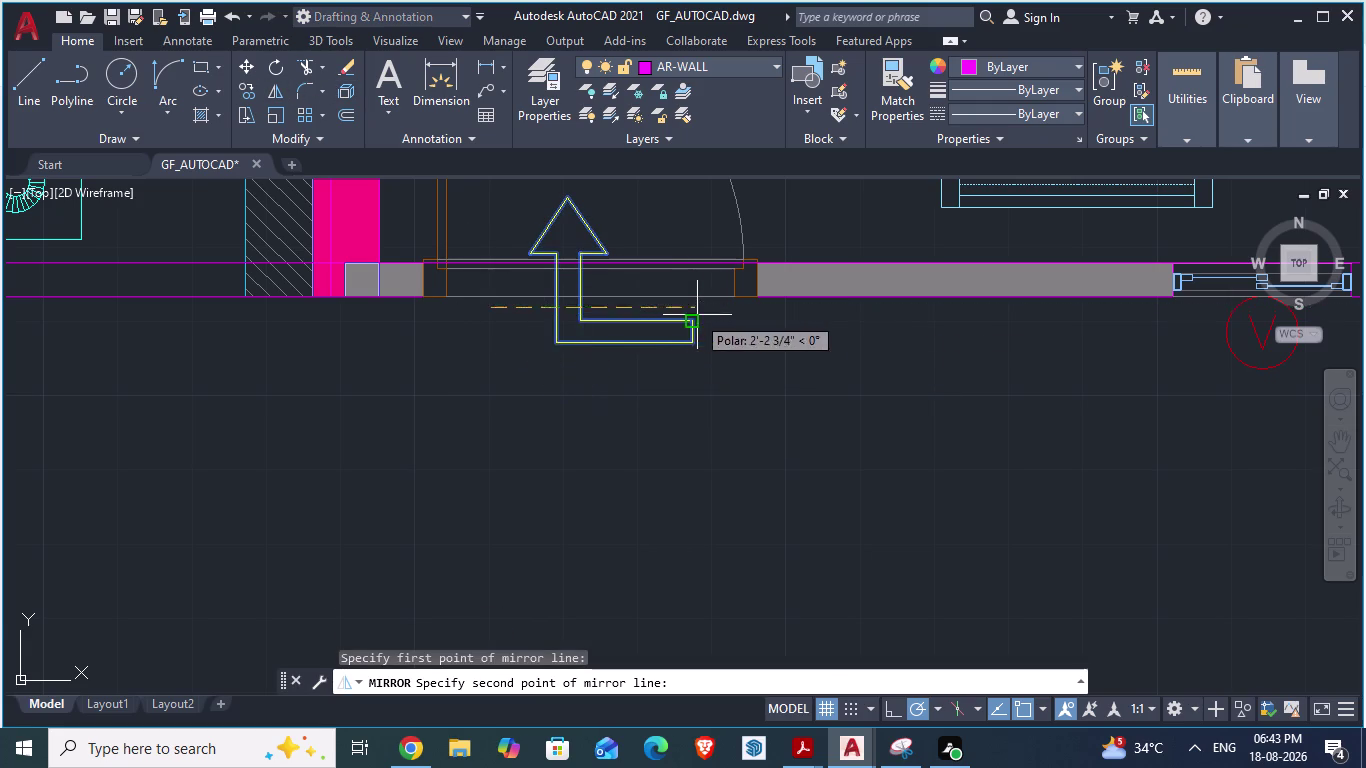
click(715, 310)
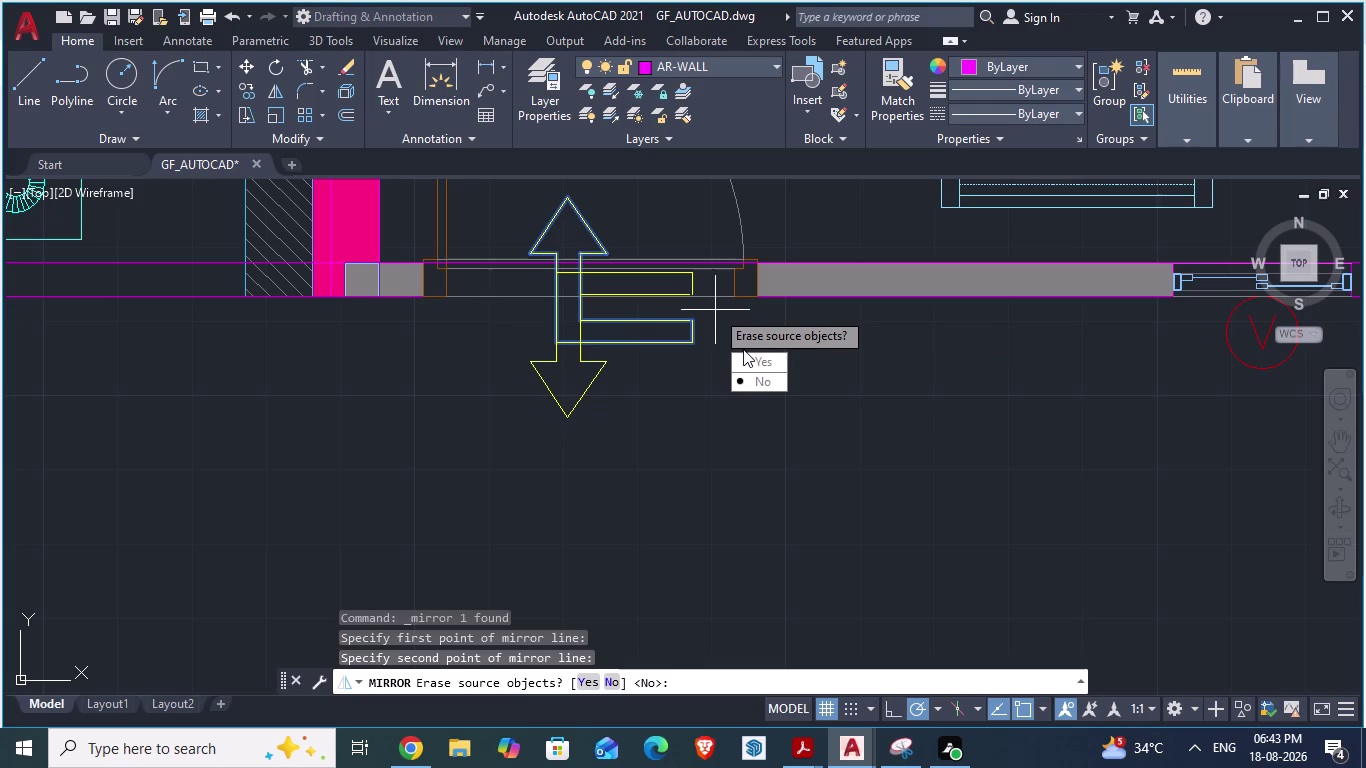
drag(756, 374, 715, 310)
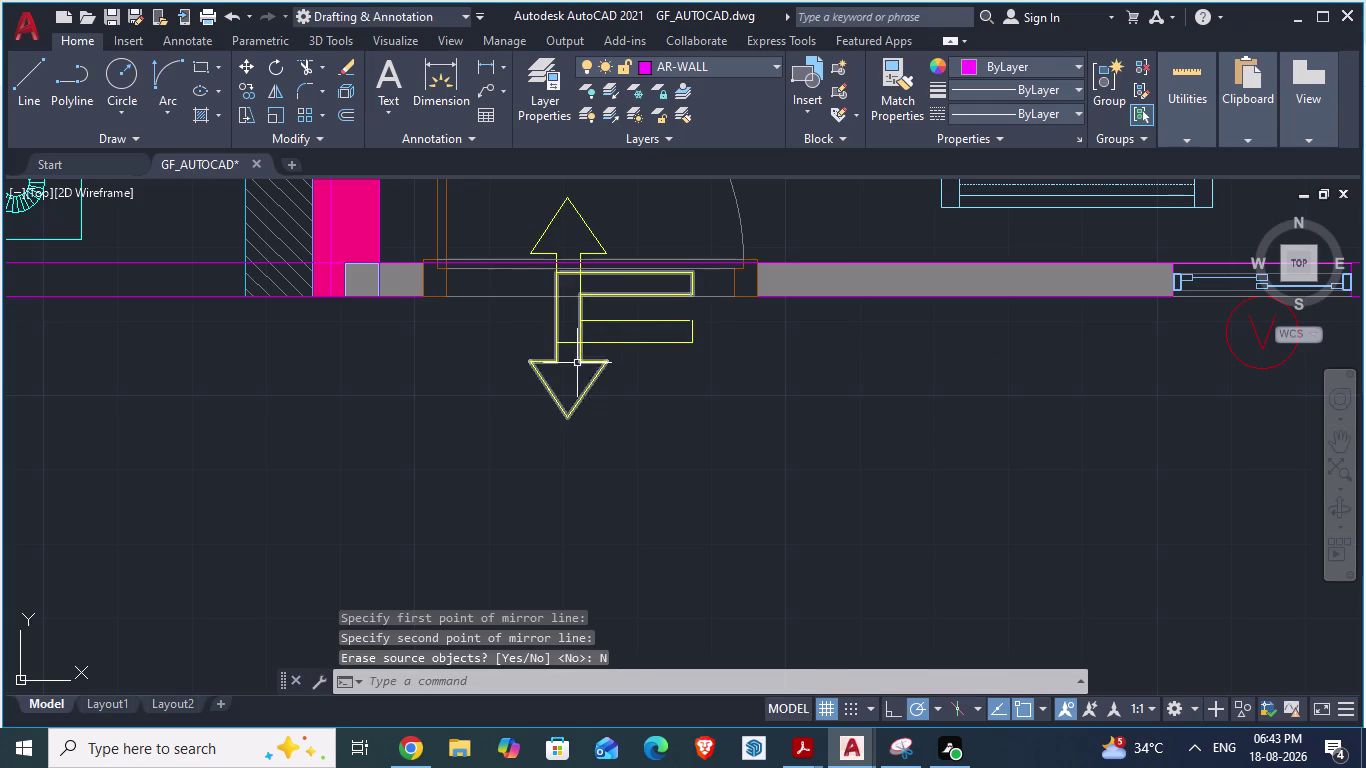
key(Escape)
click(593, 378)
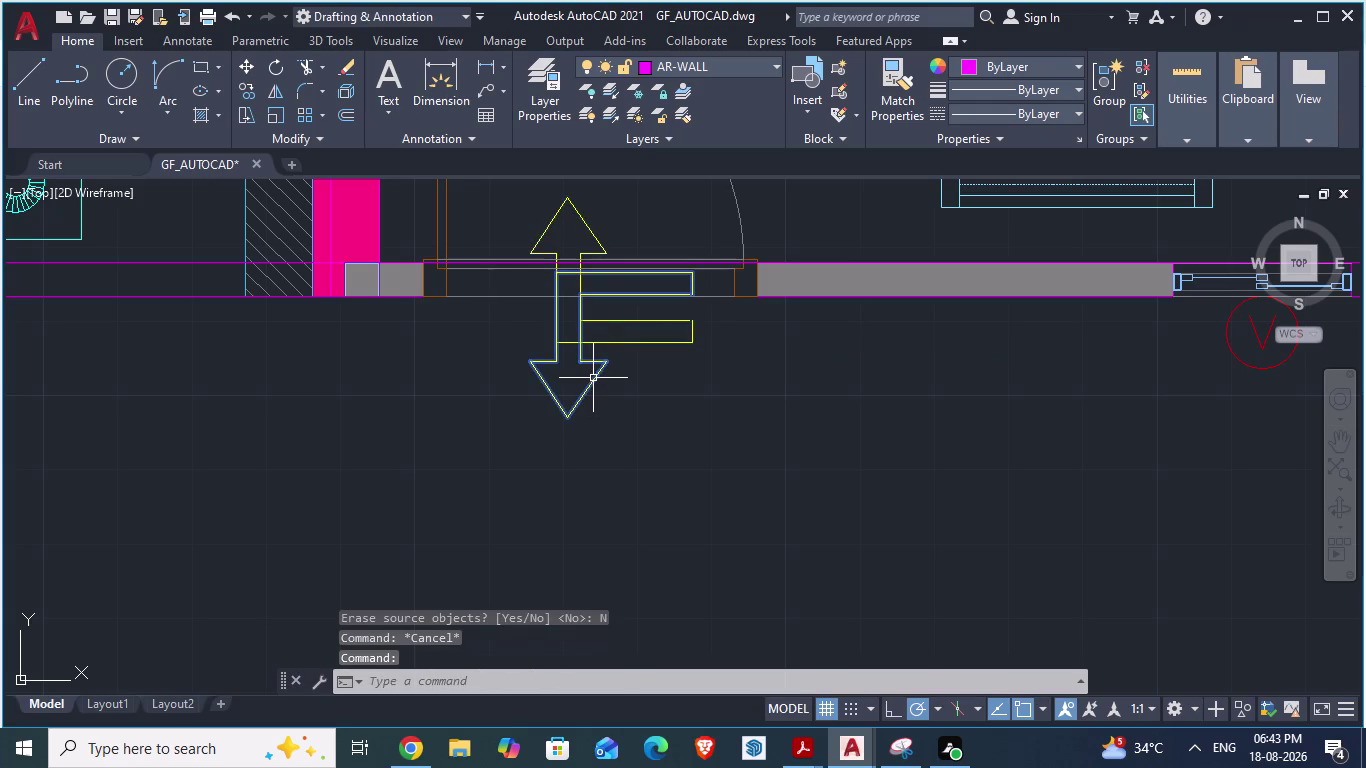
key(m)
key(Return)
Move the downward arrow from its base point onto the lower corridor doorway.
scroll(down, 3)
scroll(down, 3)
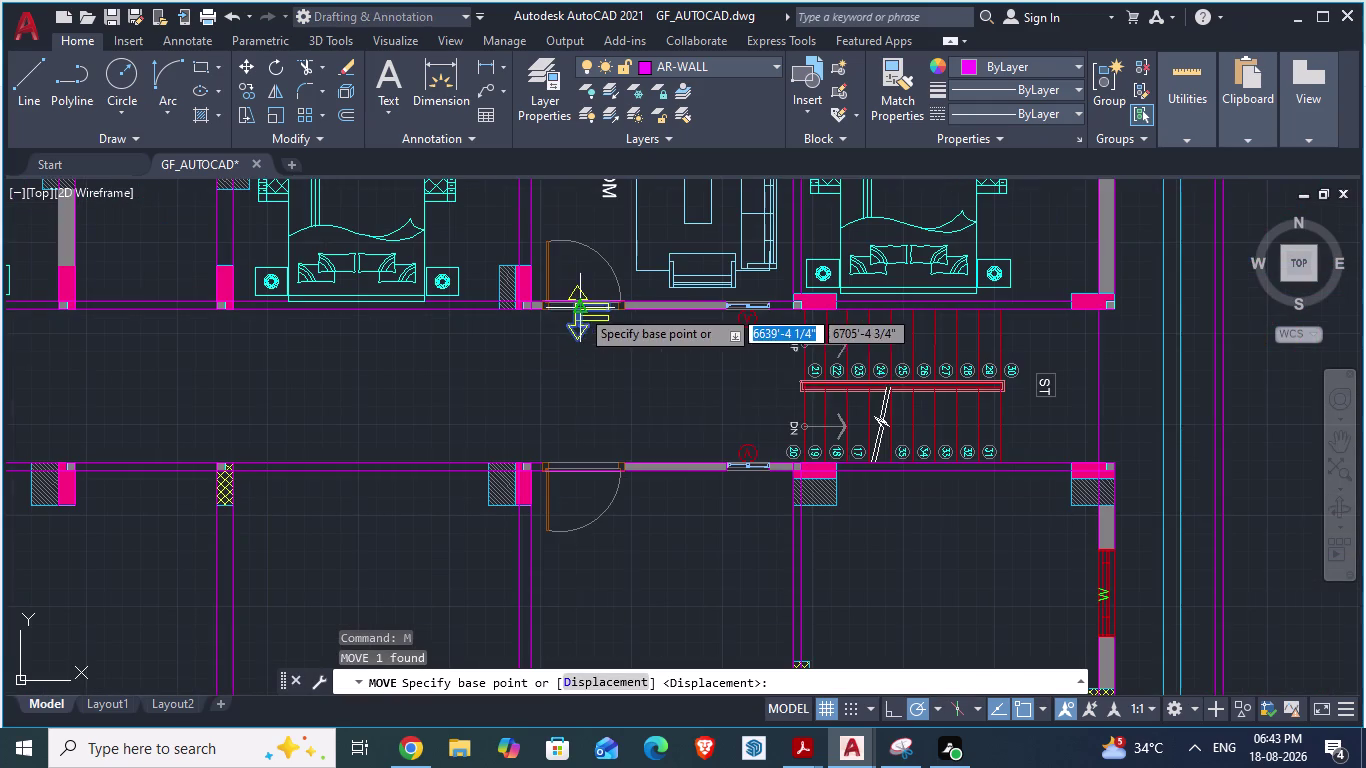
scroll(up, 3)
scroll(up, 3)
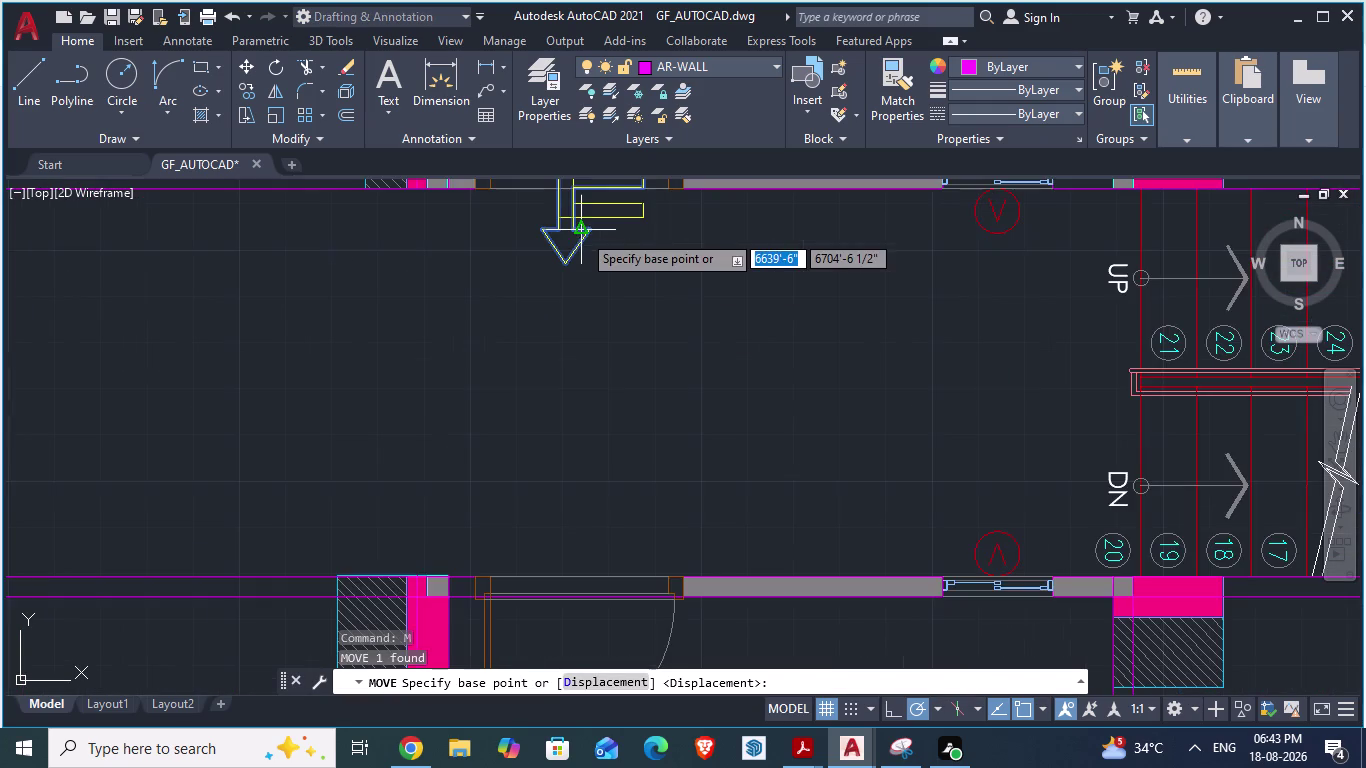
scroll(down, 3)
scroll(up, 3)
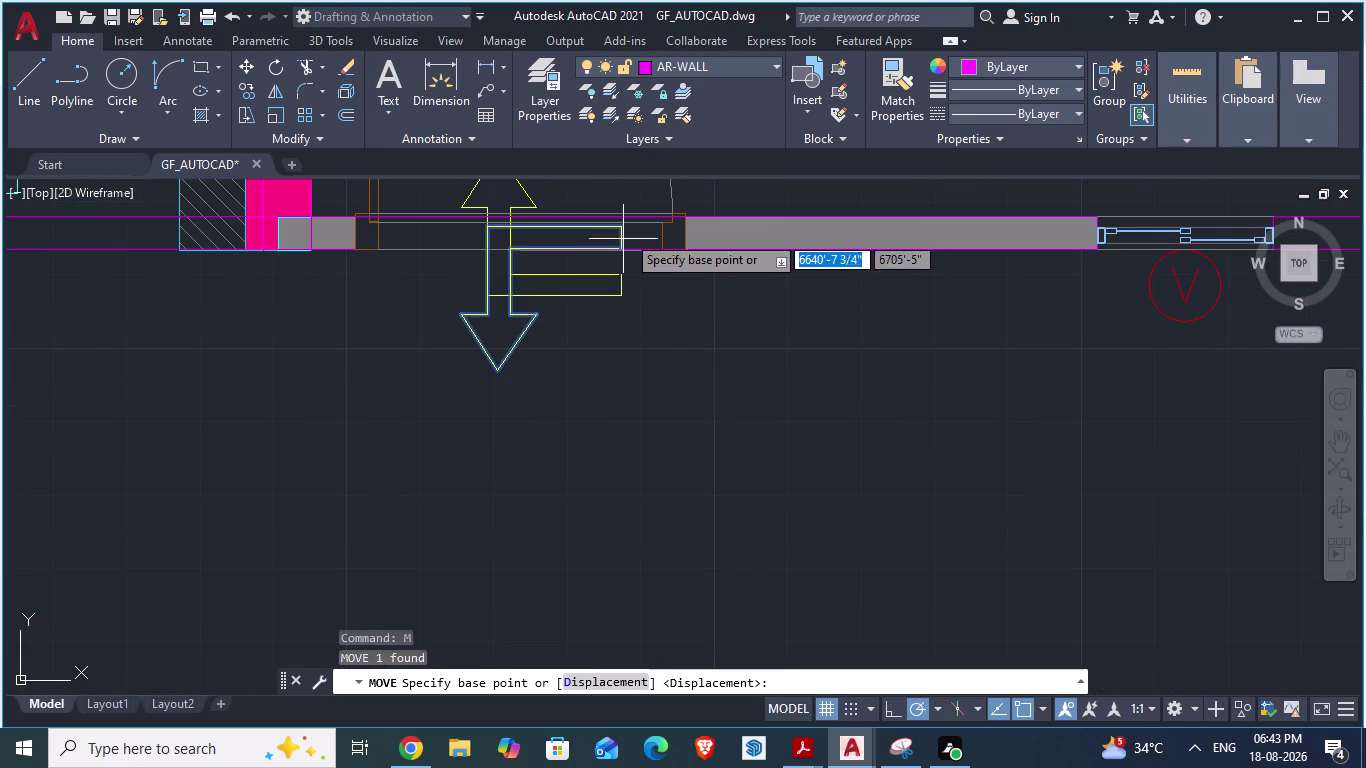
drag(624, 230, 612, 398)
scroll(down, 3)
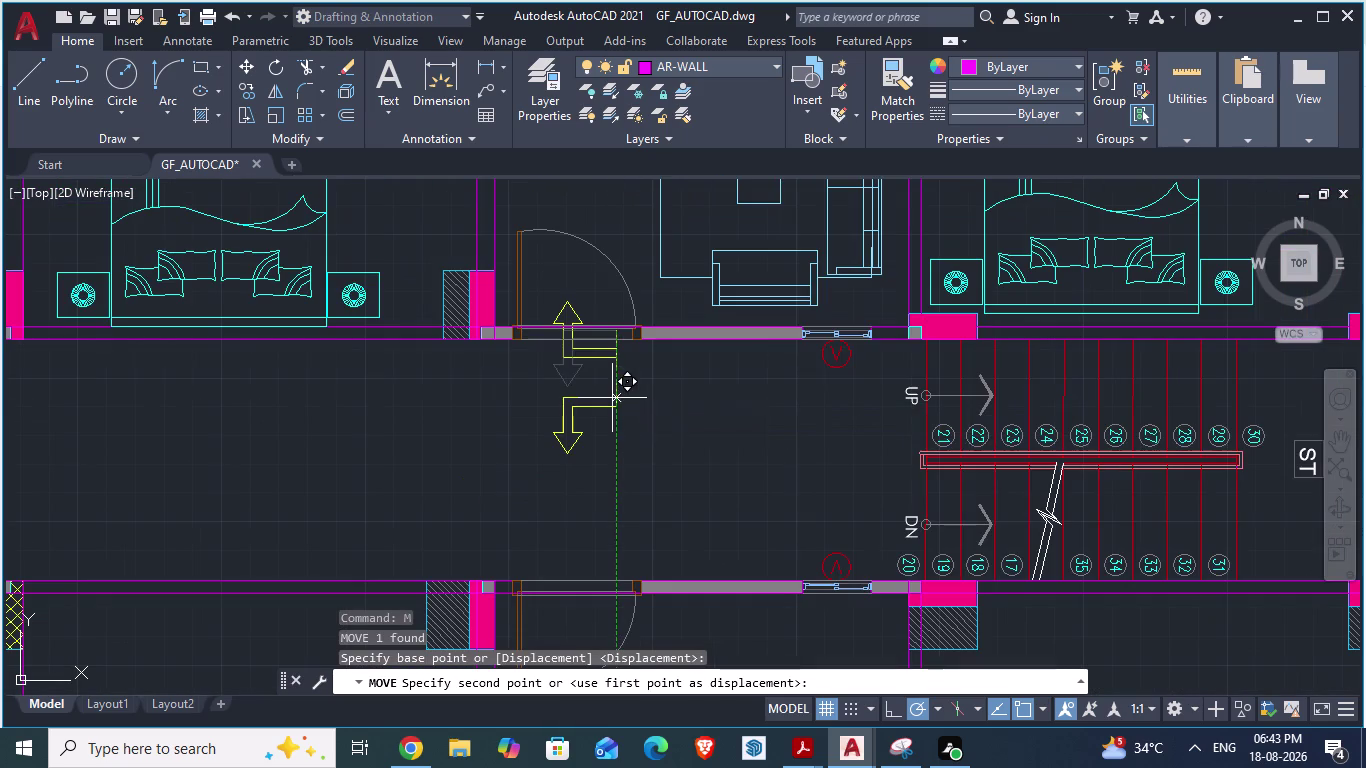
drag(612, 398, 618, 545)
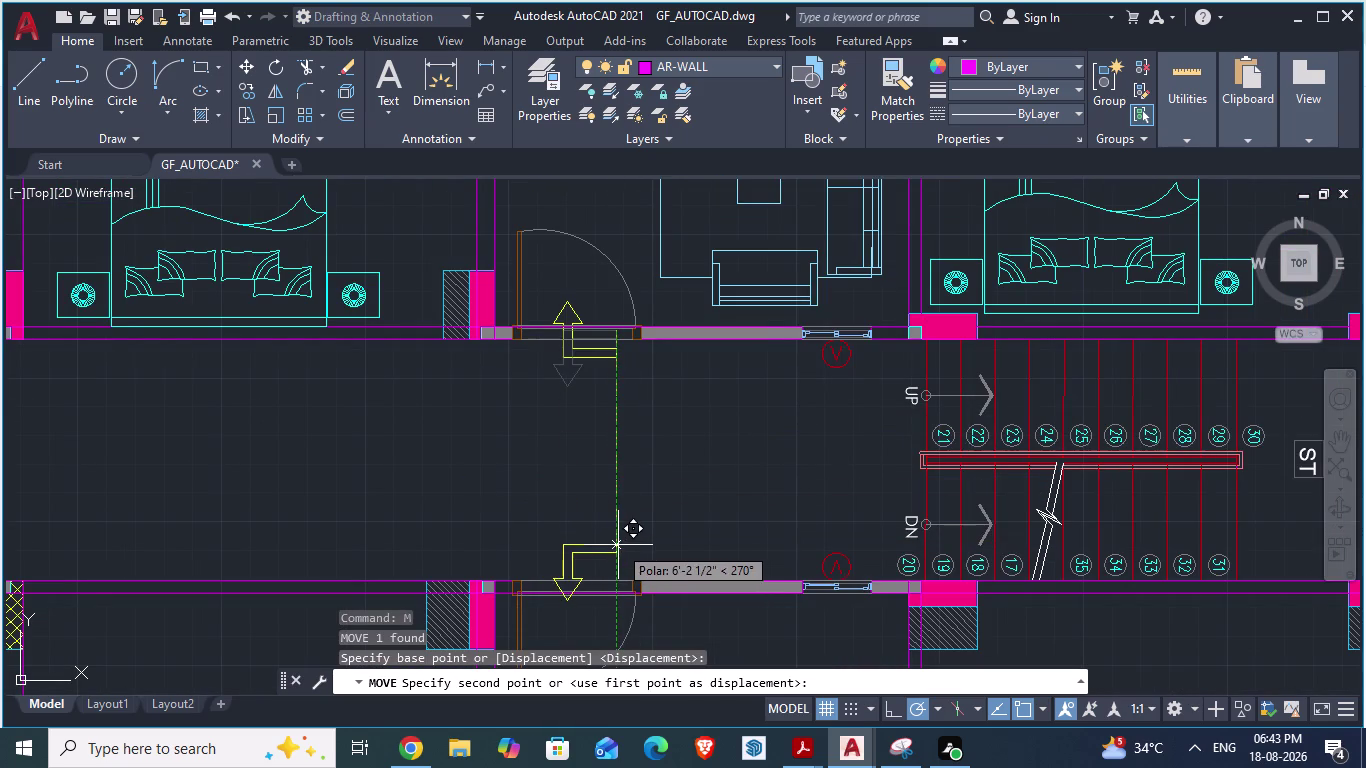
drag(618, 545, 620, 570)
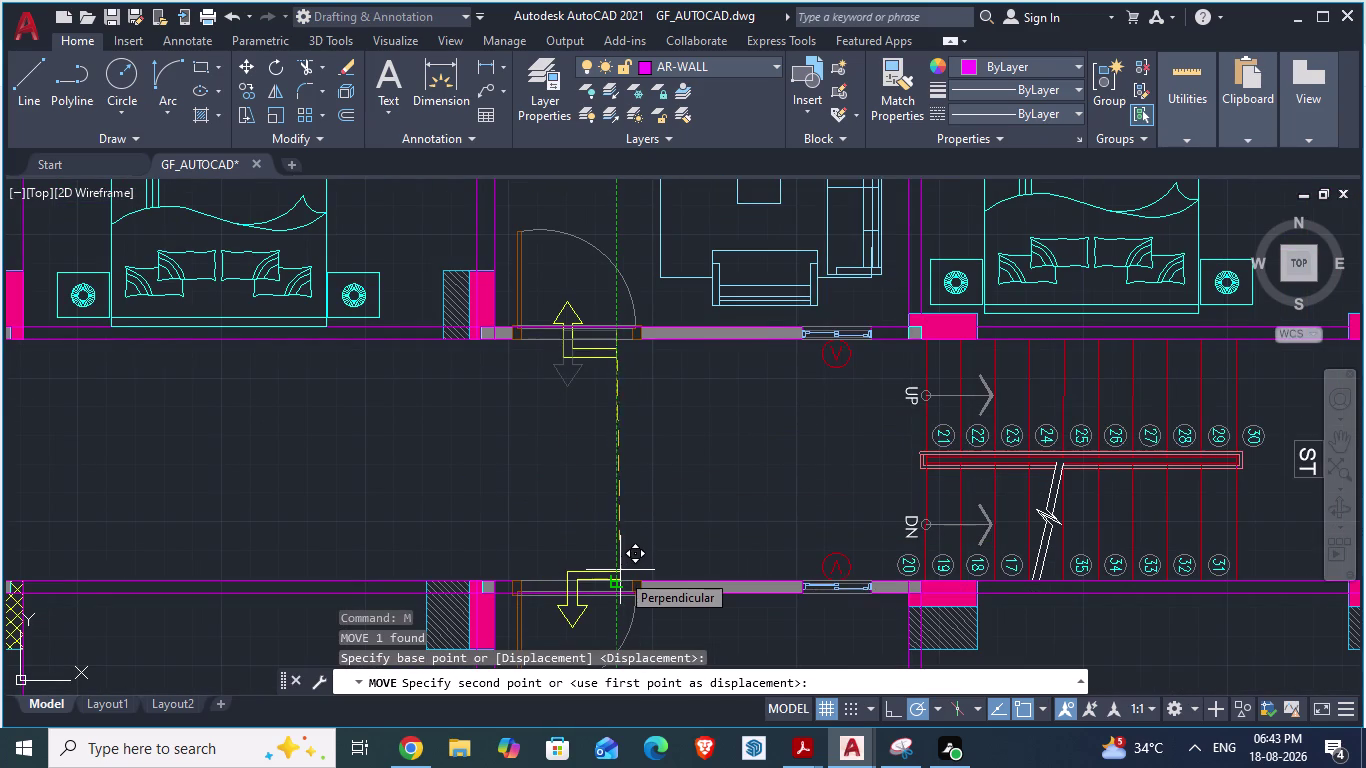
drag(620, 570, 612, 534)
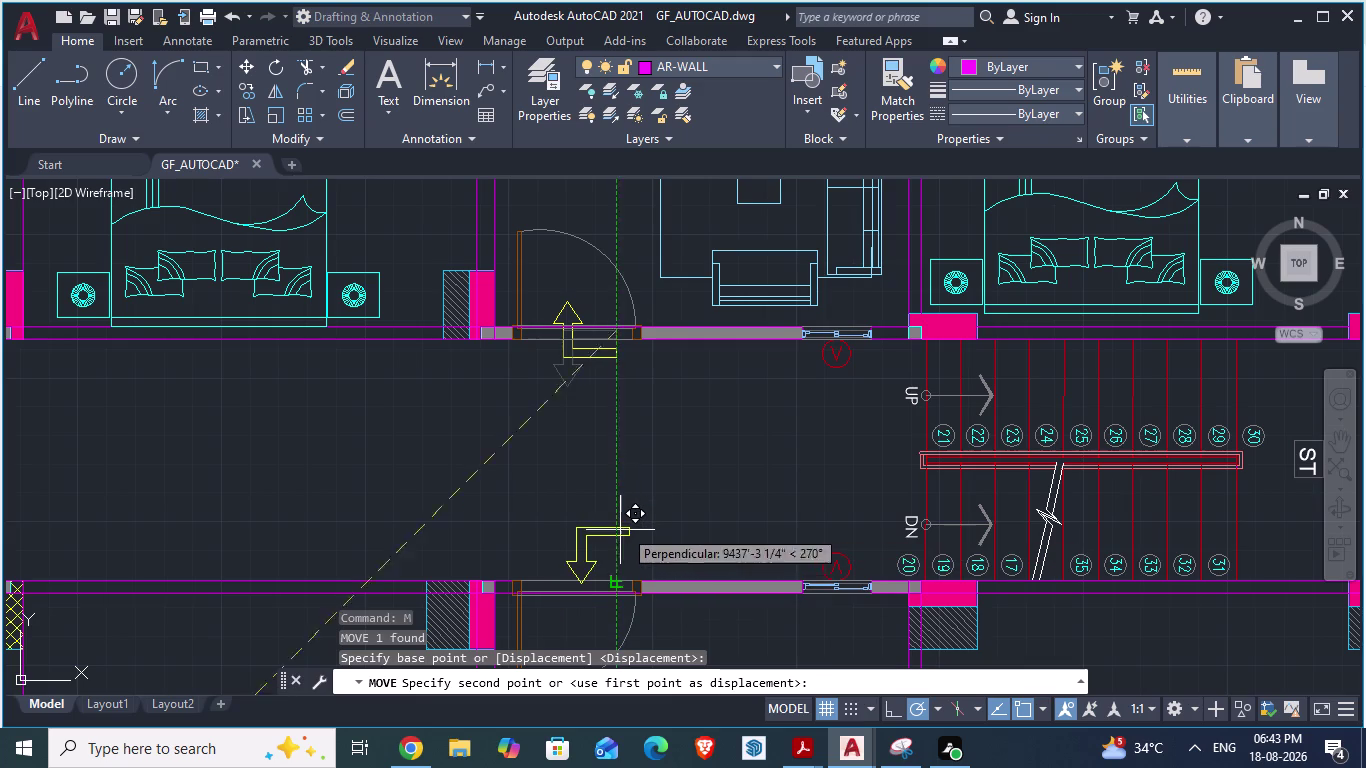
drag(612, 534, 612, 543)
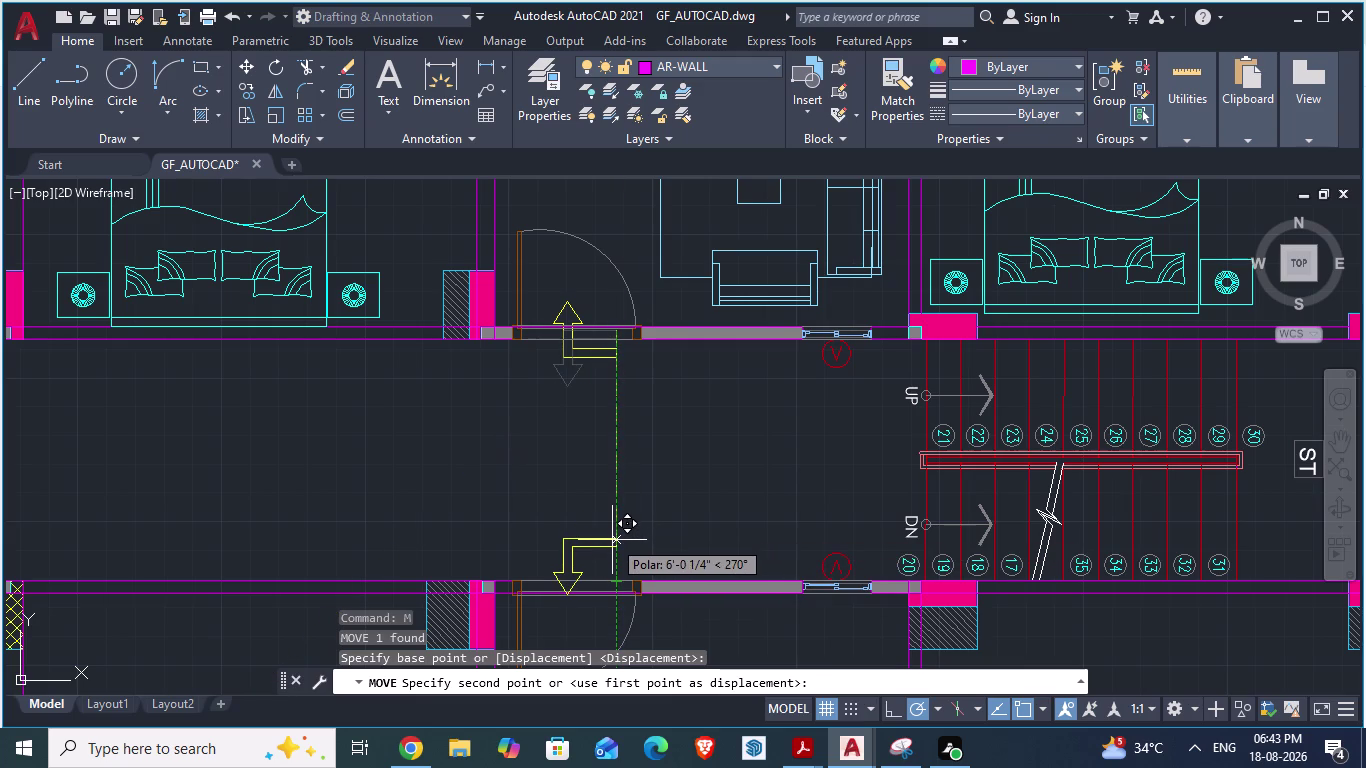
drag(612, 543, 612, 555)
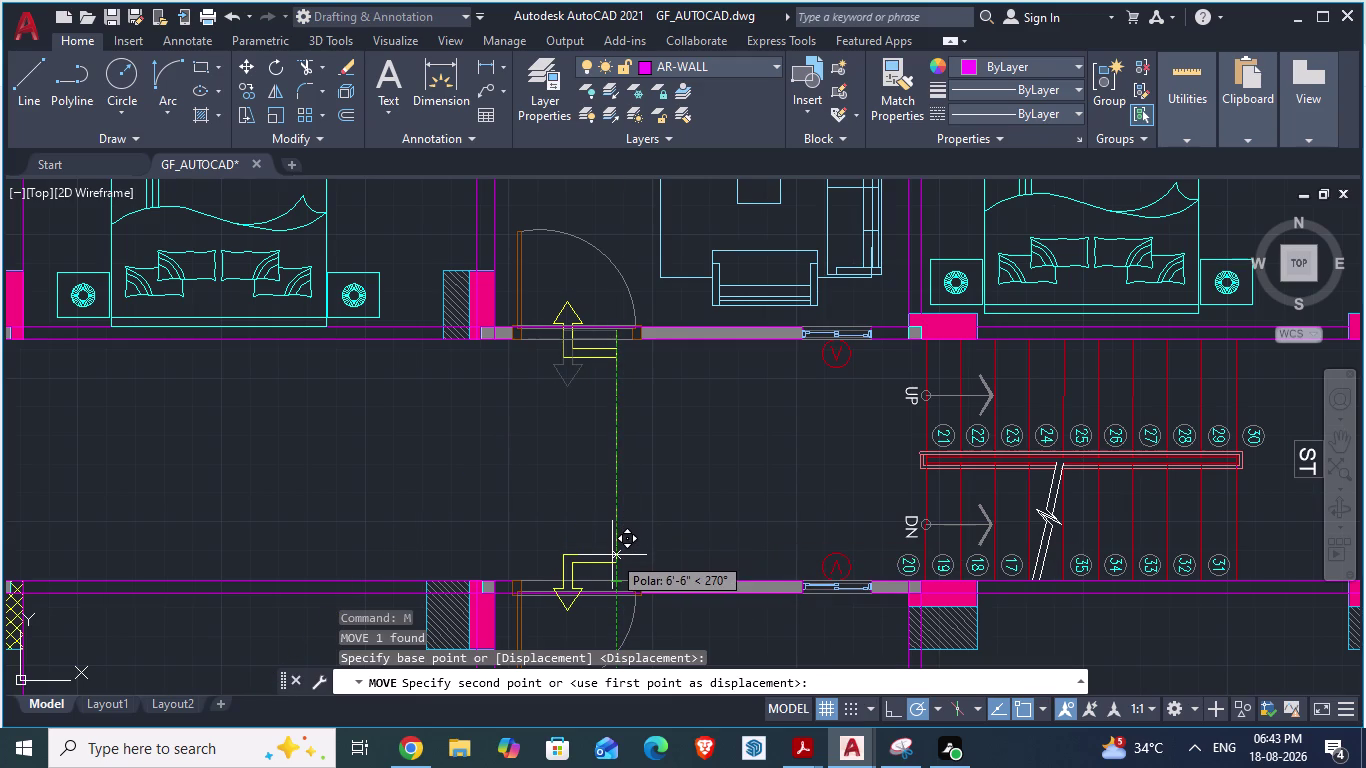
drag(612, 555, 612, 561)
click(612, 561)
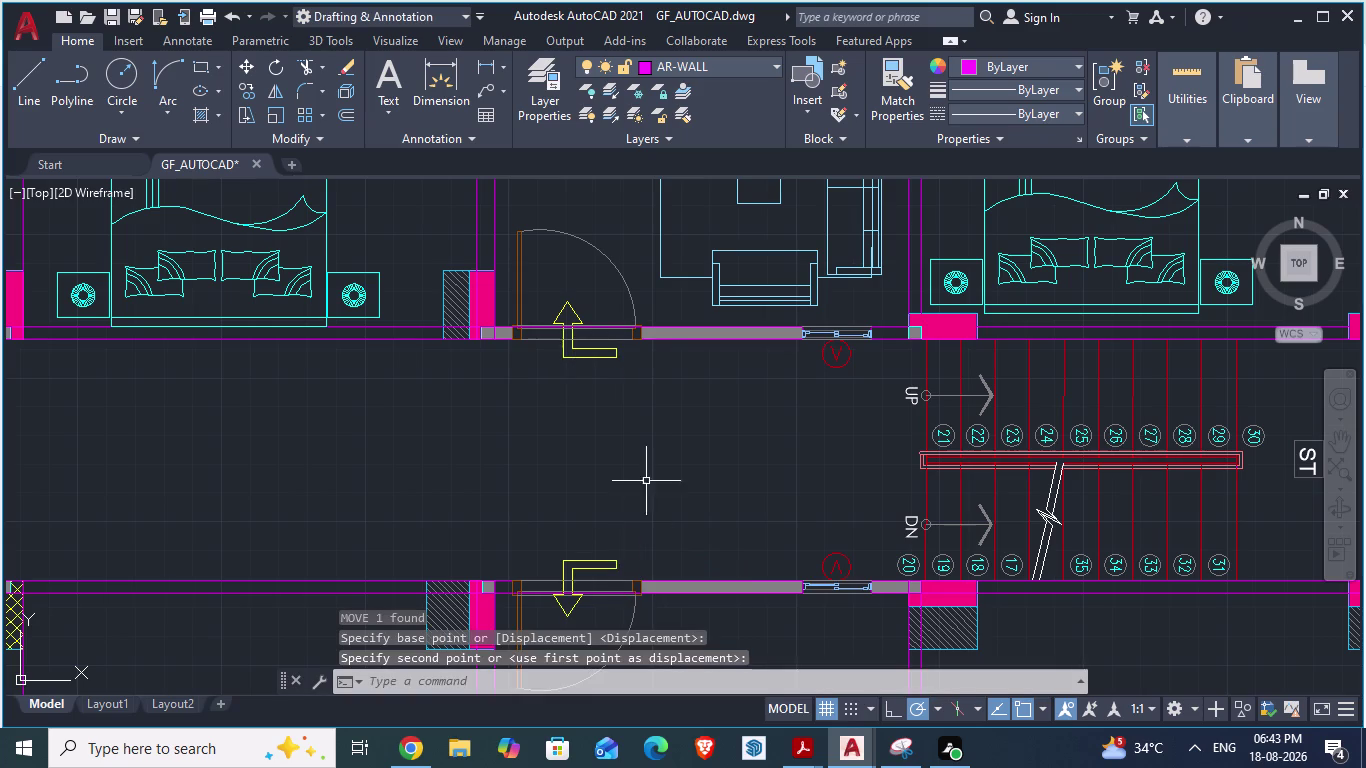
Zoom around the plan and bring up the drawing's shortcut menu.
scroll(down, 3)
scroll(down, 3)
scroll(up, 3)
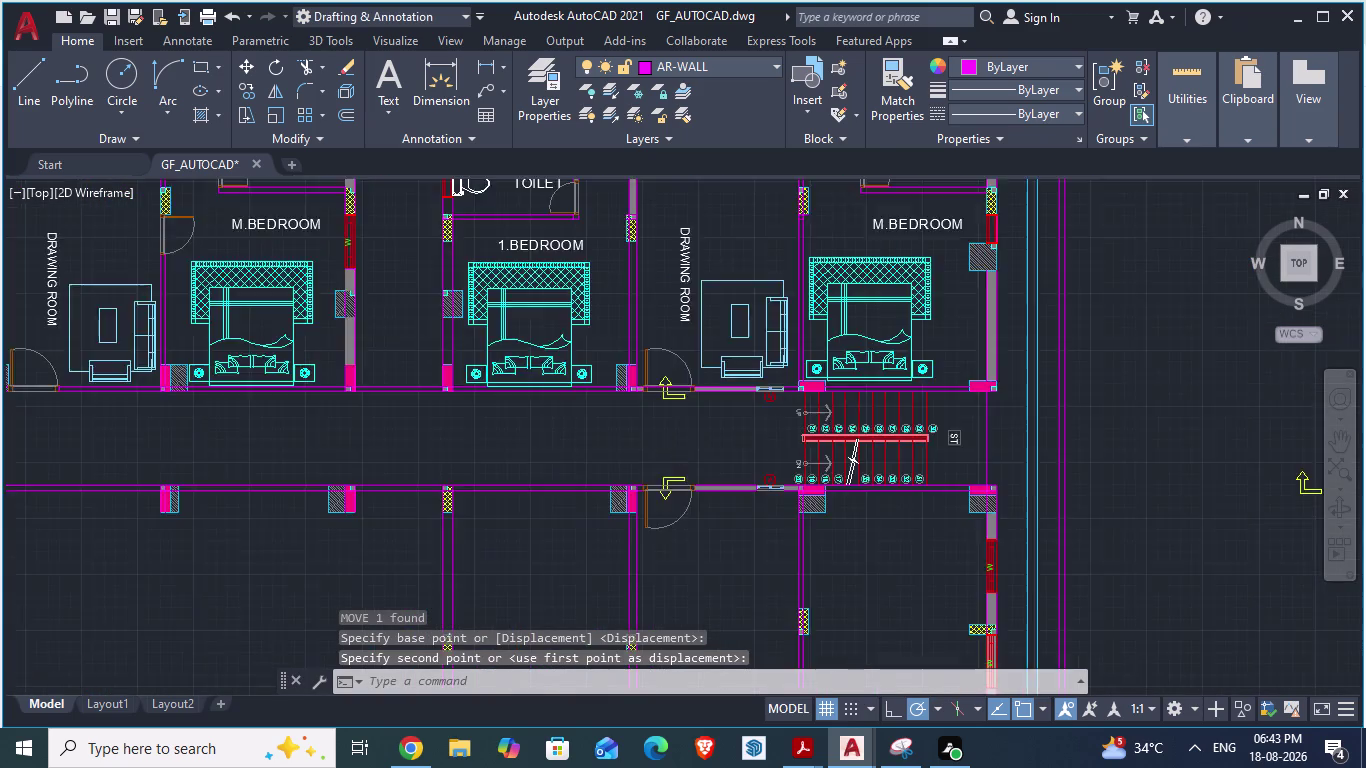
scroll(up, 3)
scroll(down, 3)
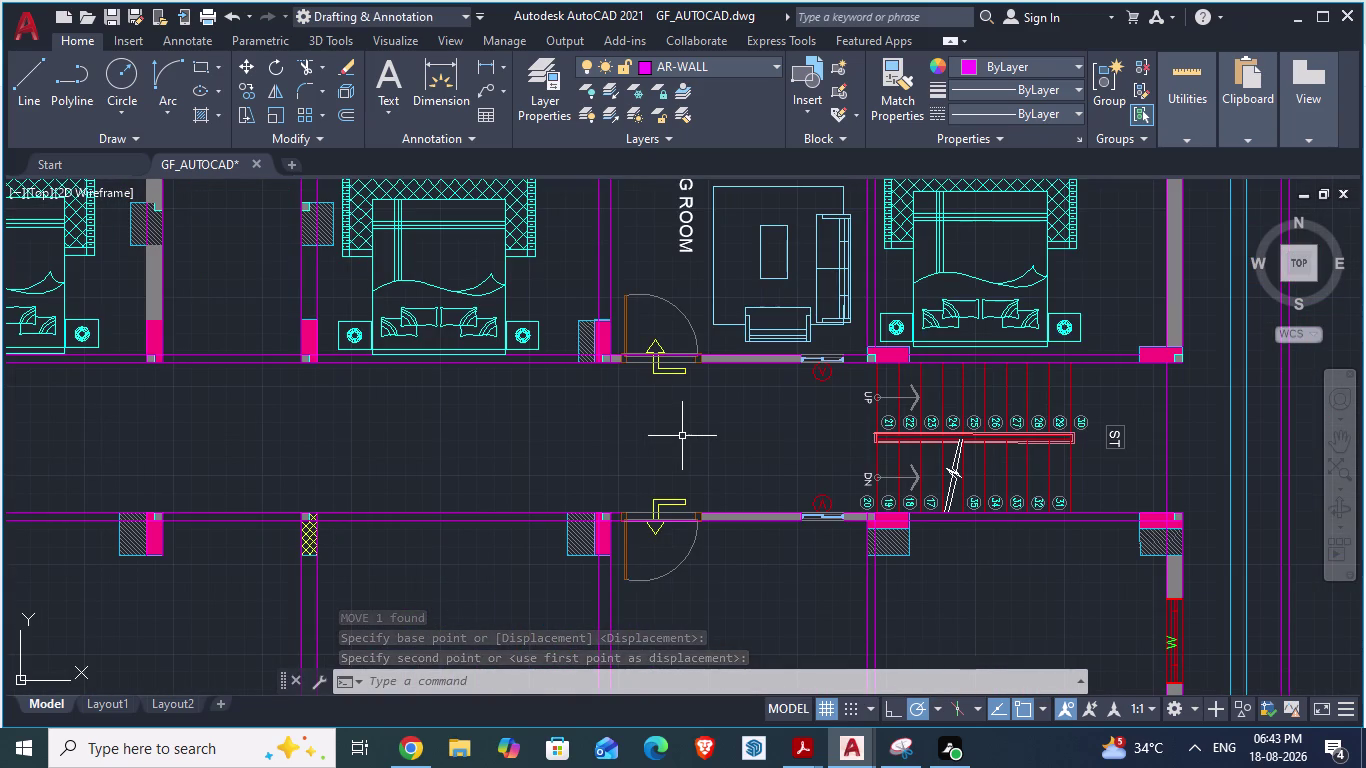
right_click(664, 374)
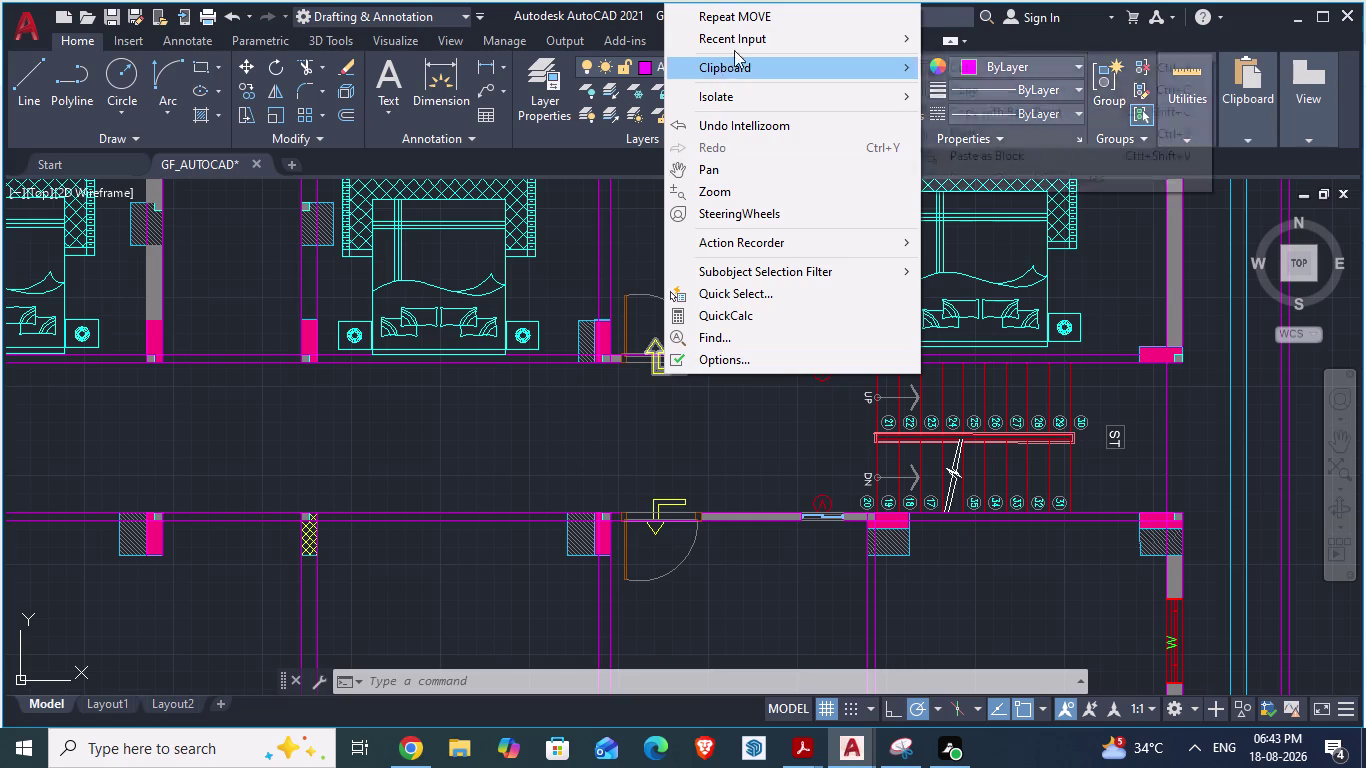
Open the upper entry arrow block in the Block Editor.
click(674, 395)
key(Escape)
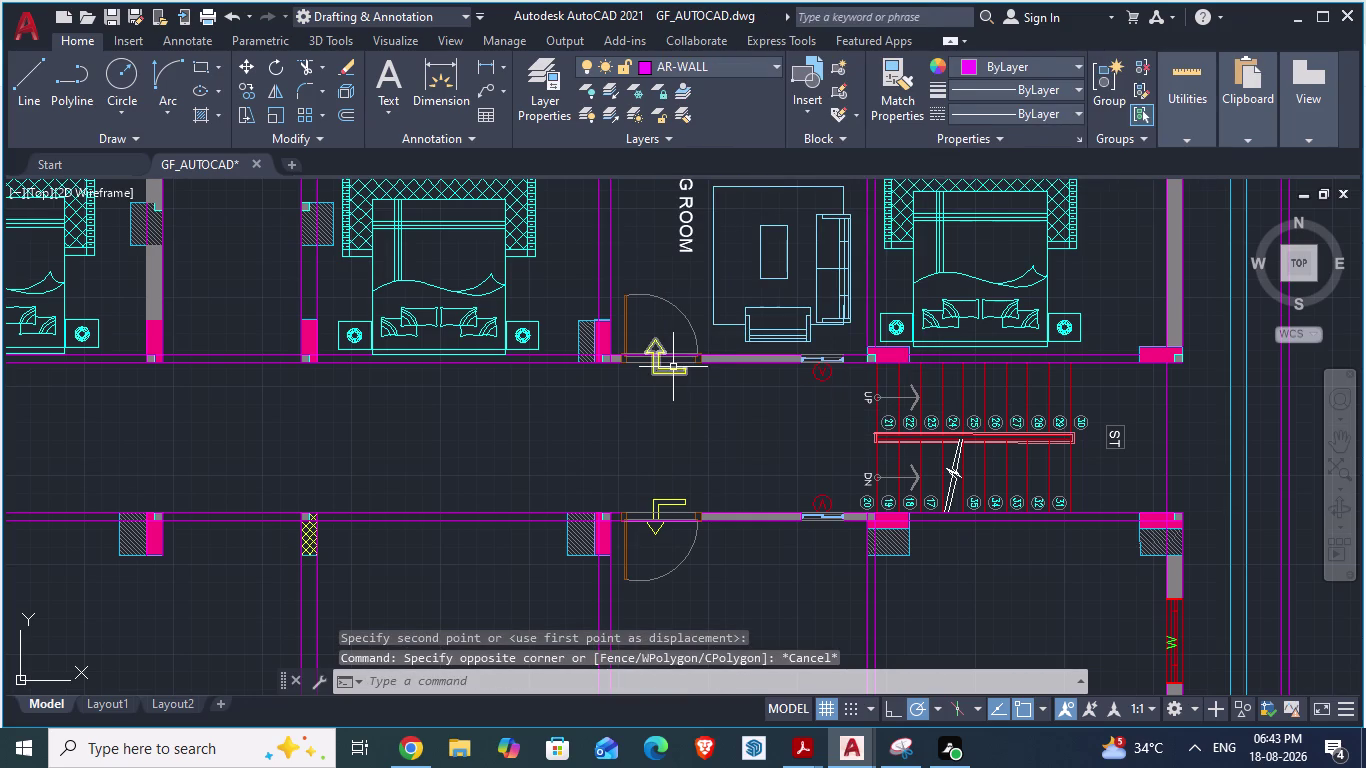
click(673, 370)
right_click(673, 370)
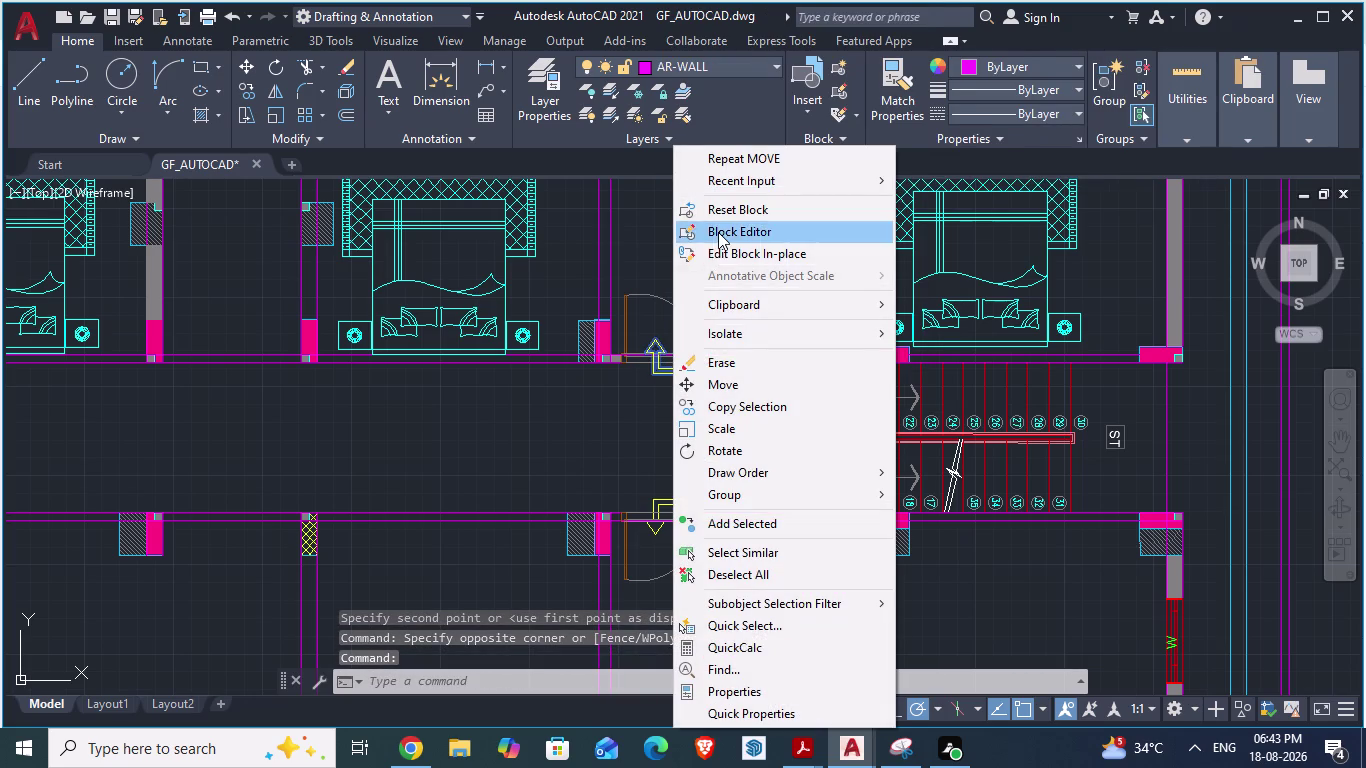
click(718, 232)
scroll(down, 3)
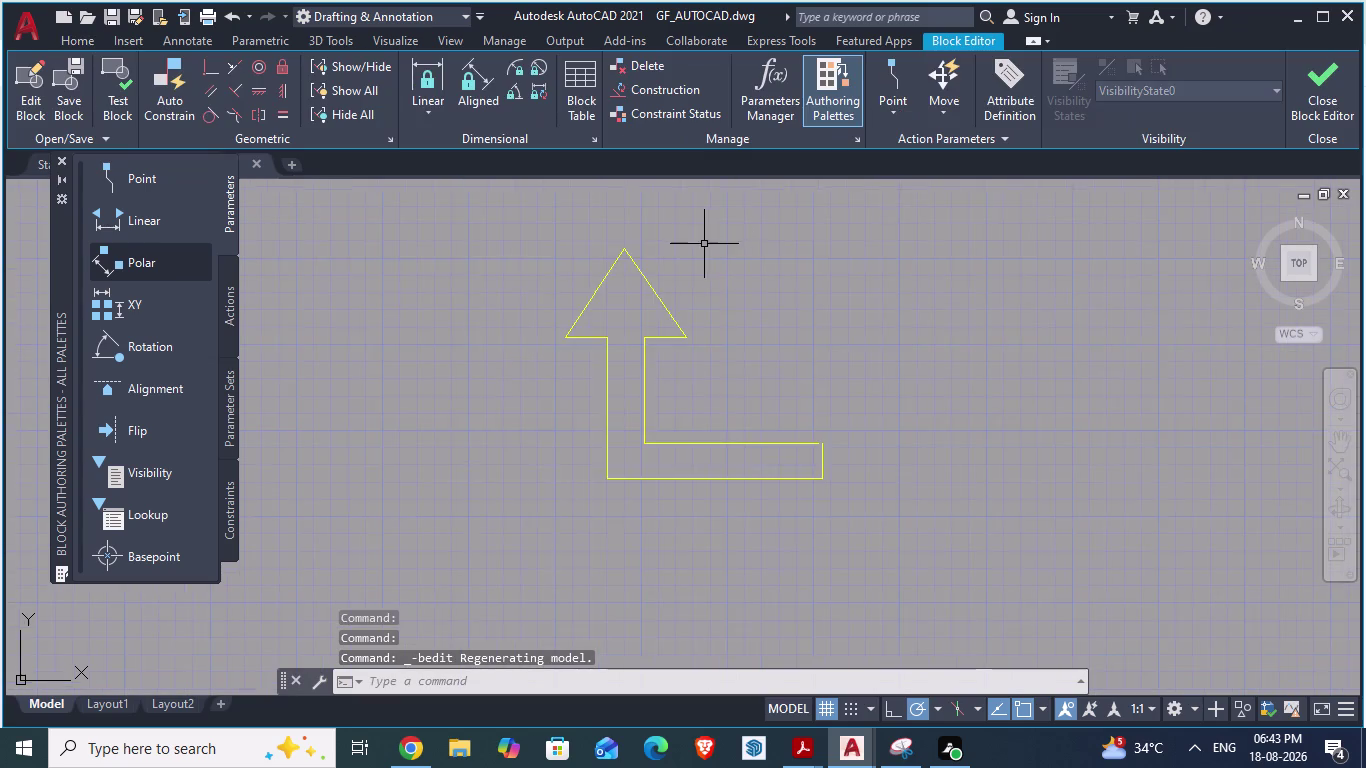
scroll(down, 3)
scroll(up, 3)
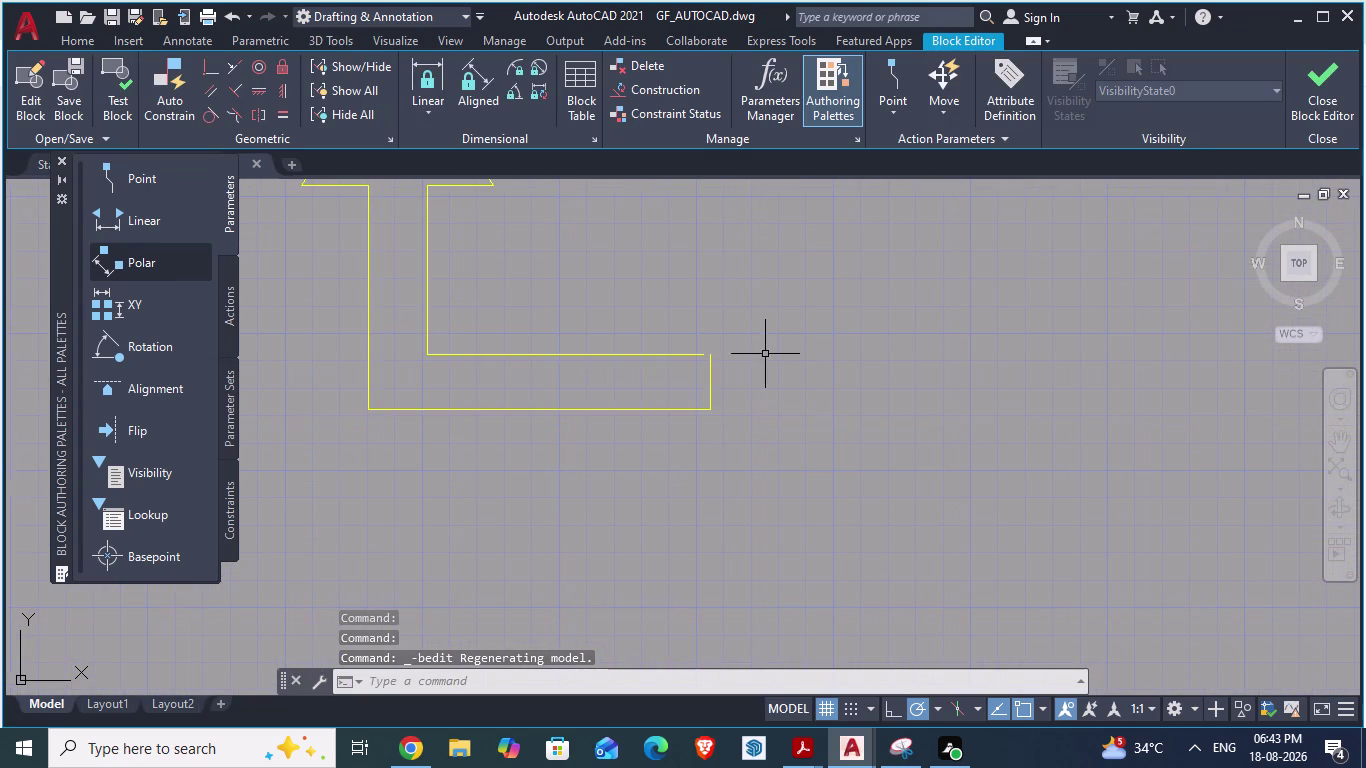
scroll(up, 3)
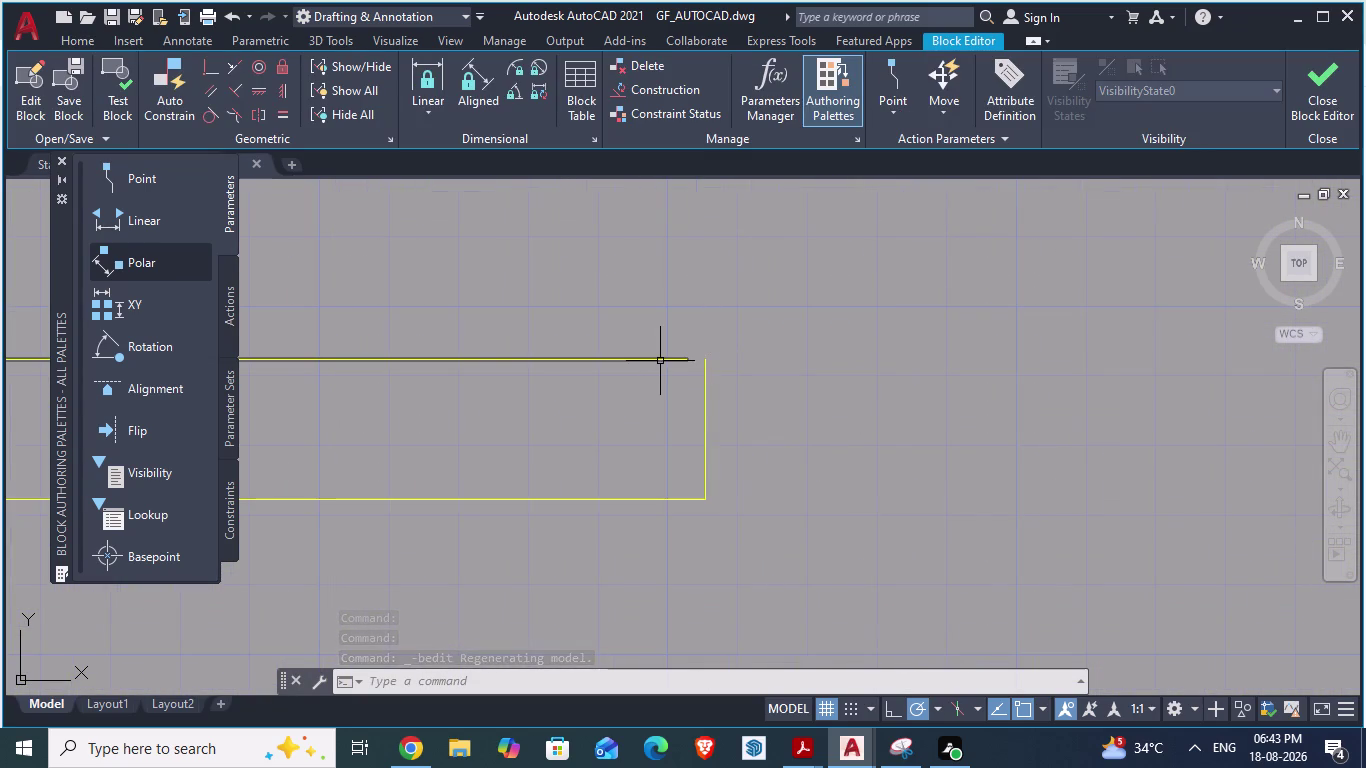
scroll(up, 3)
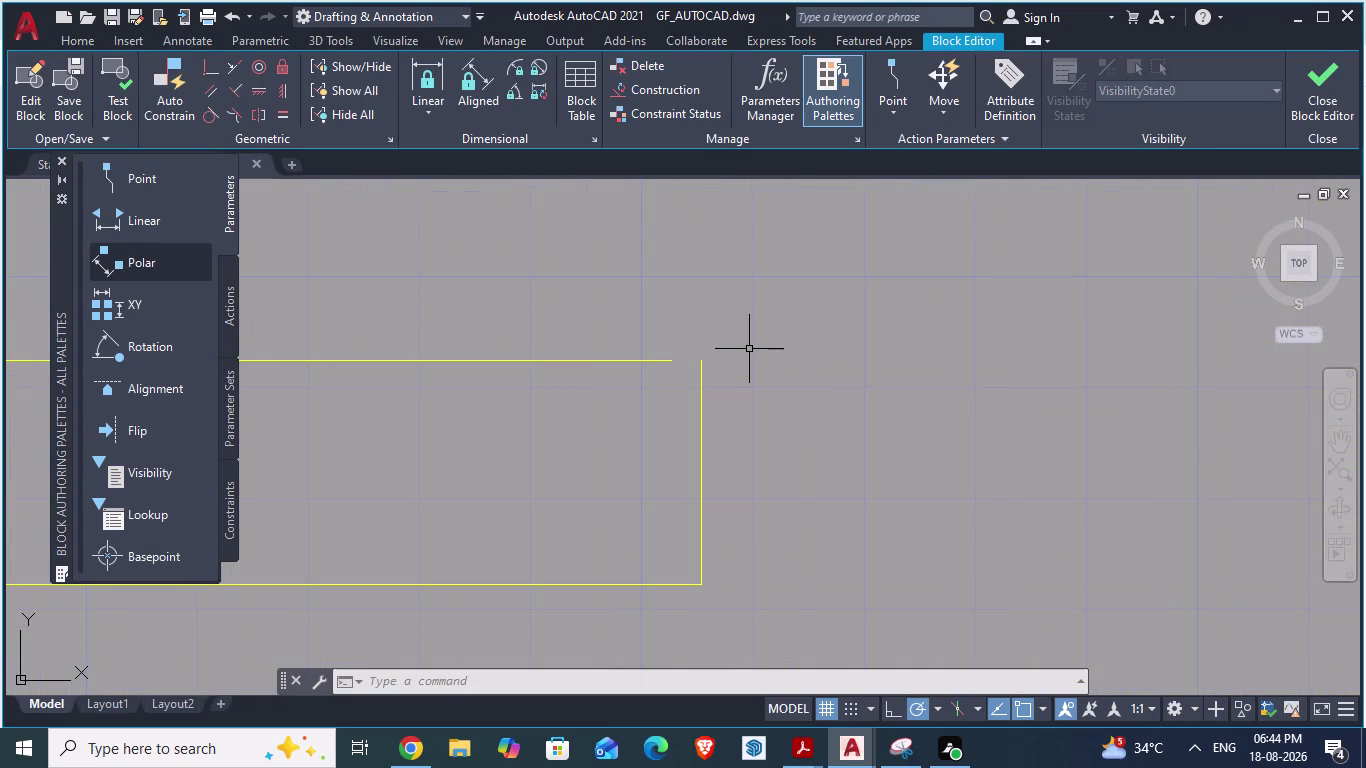
Draw a line from the arrow, then undo it.
key(l)
key(Return)
scroll(up, 3)
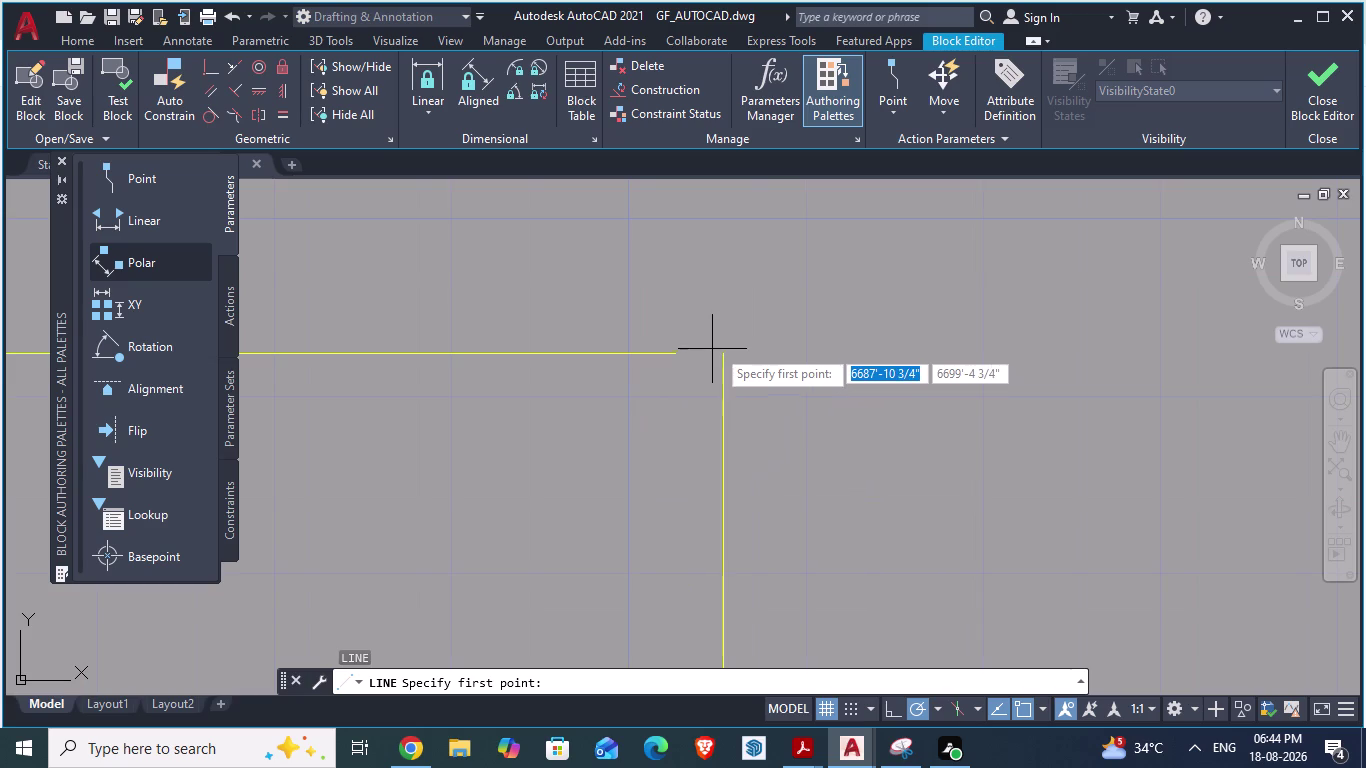
click(720, 348)
click(668, 355)
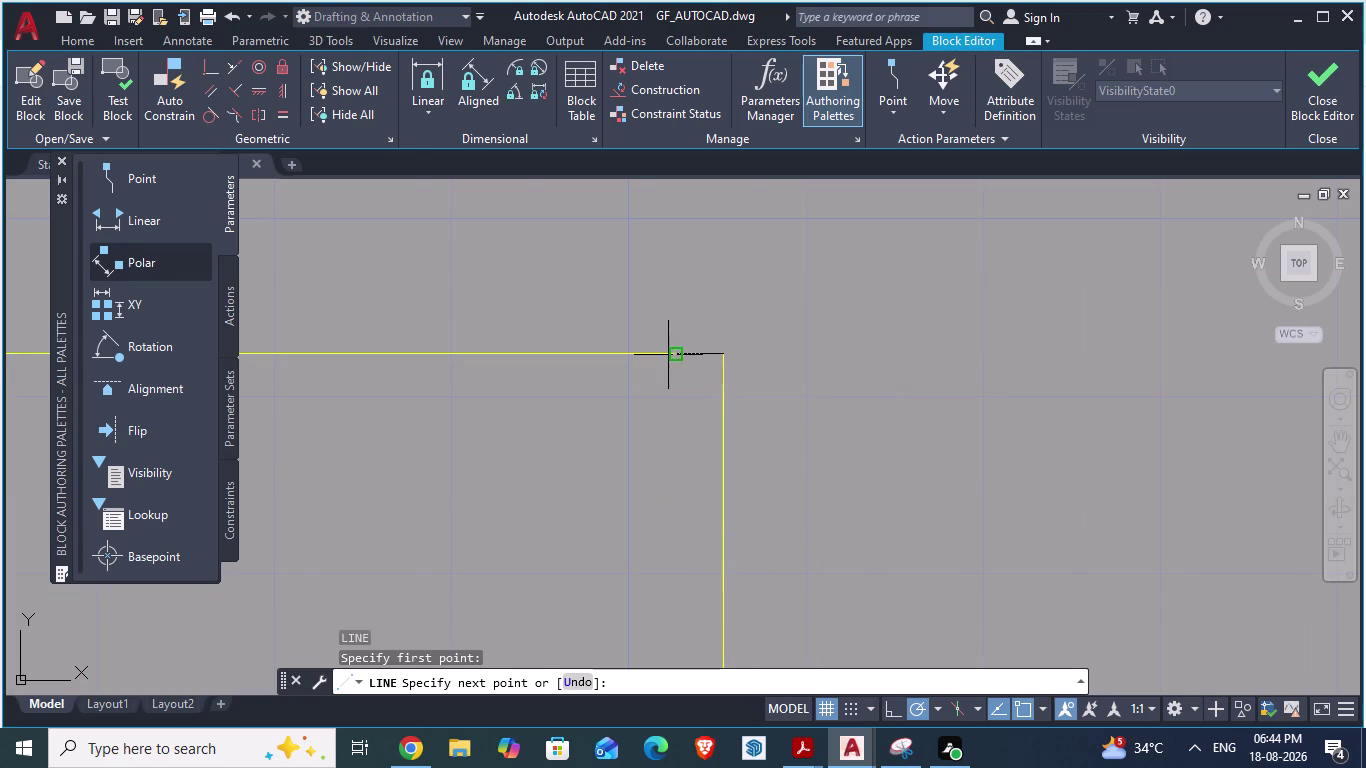
key(Return)
scroll(down, 3)
scroll(down, 3)
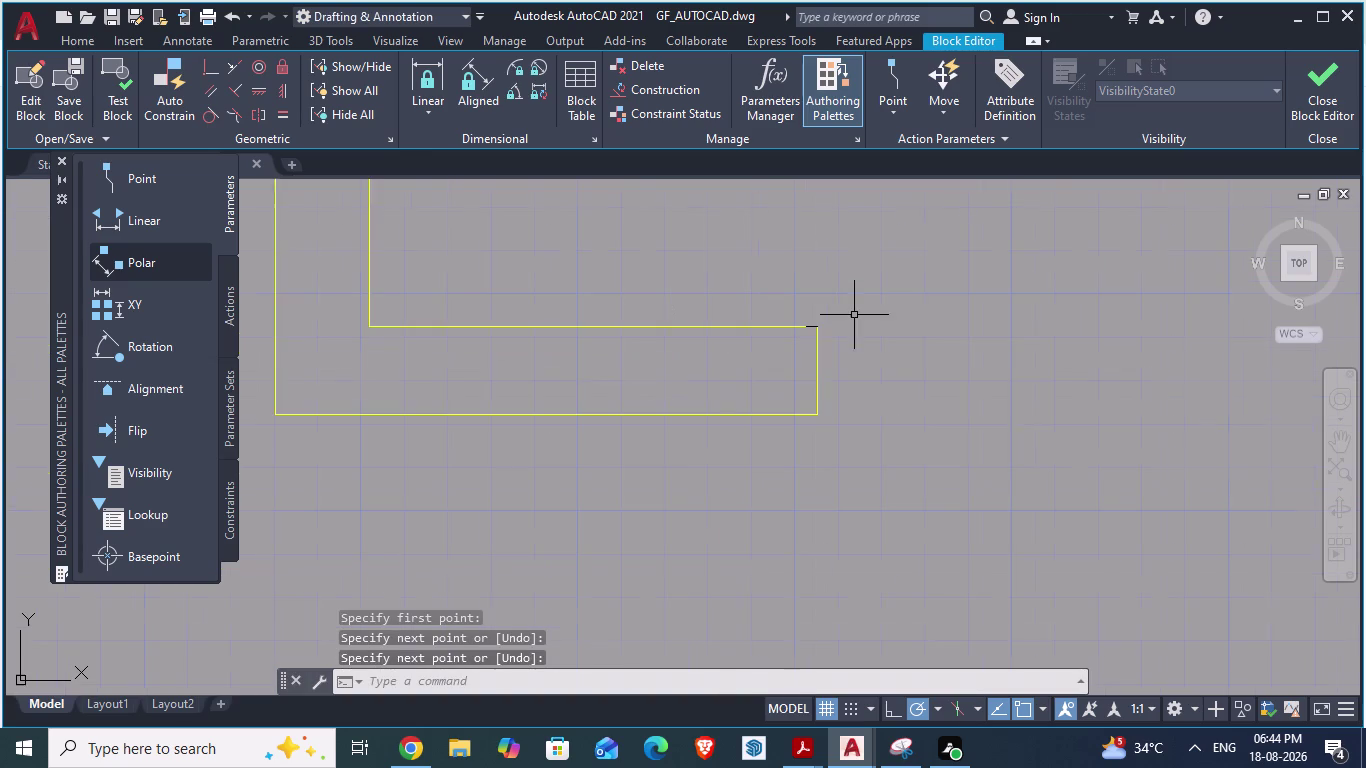
scroll(down, 3)
scroll(down, 3)
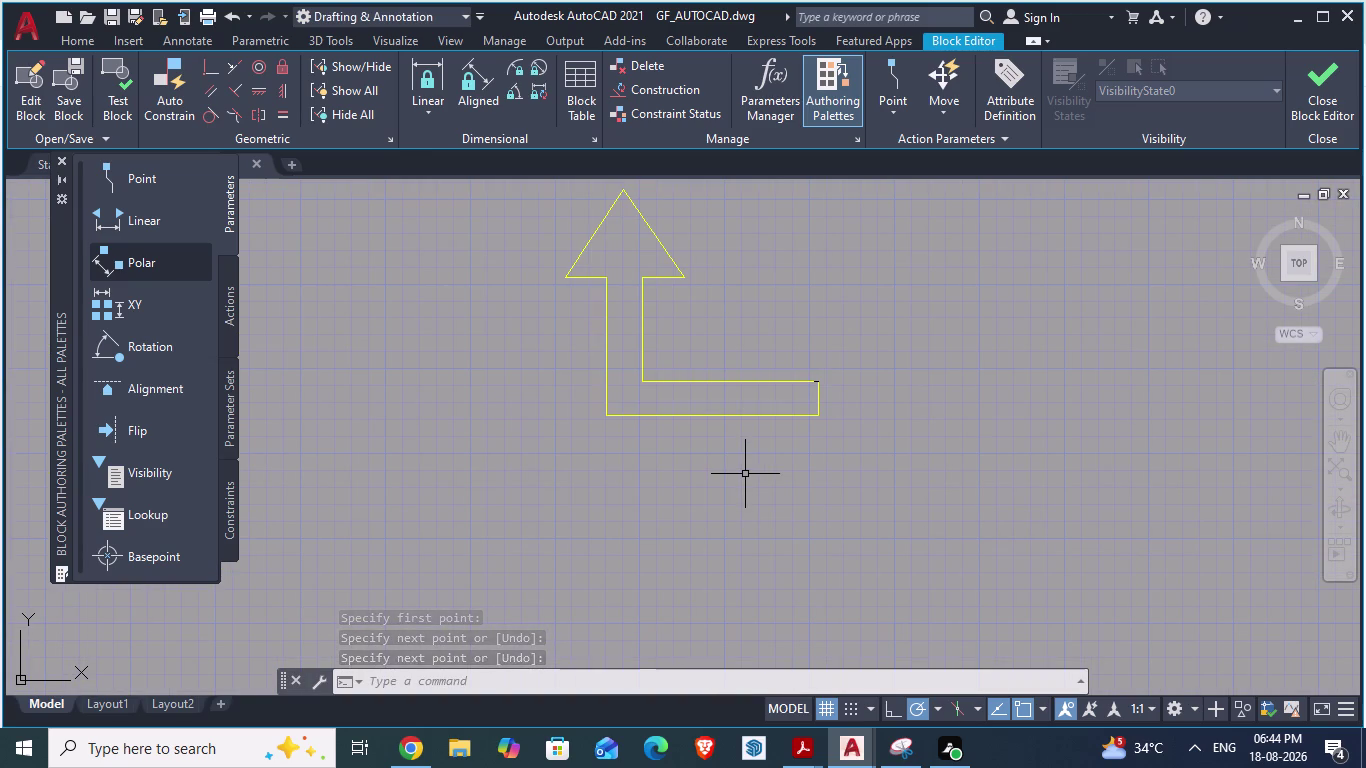
key(Escape)
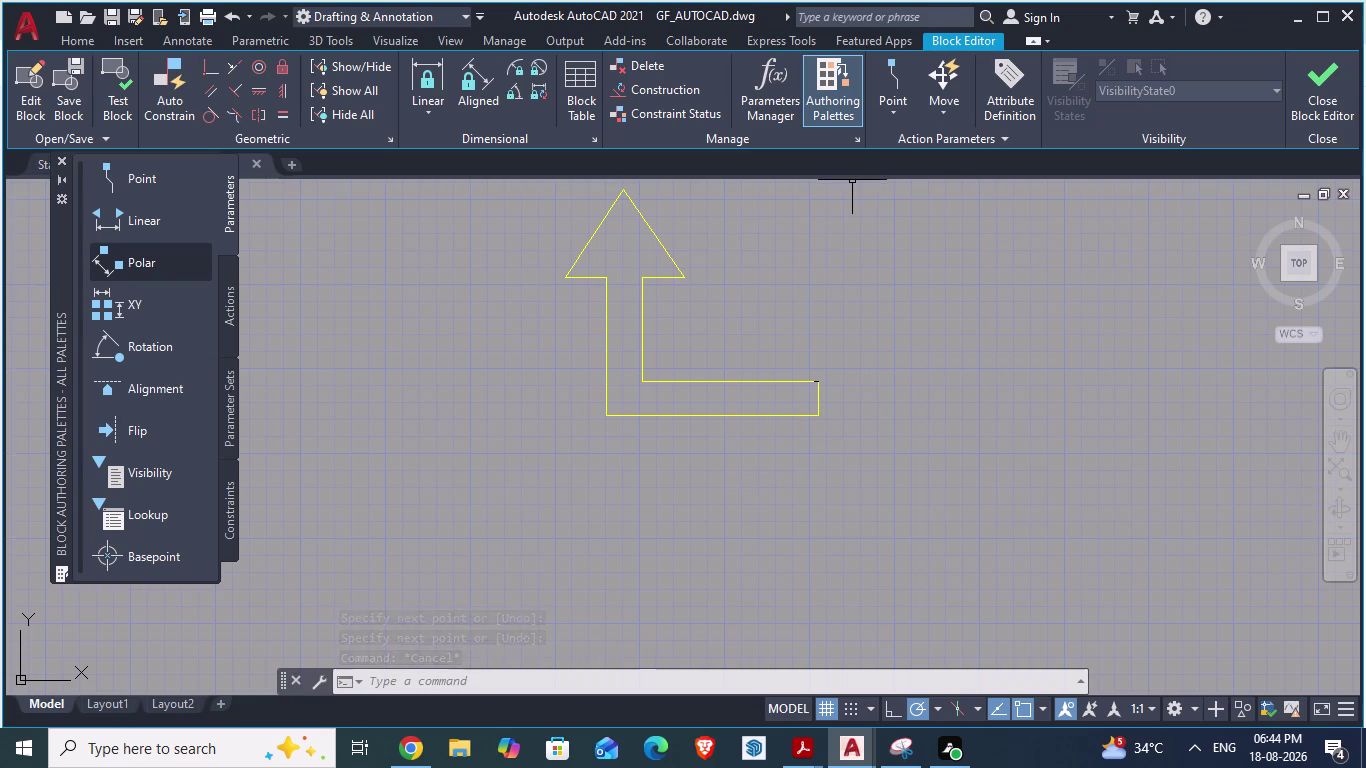
key(ctrl+z)
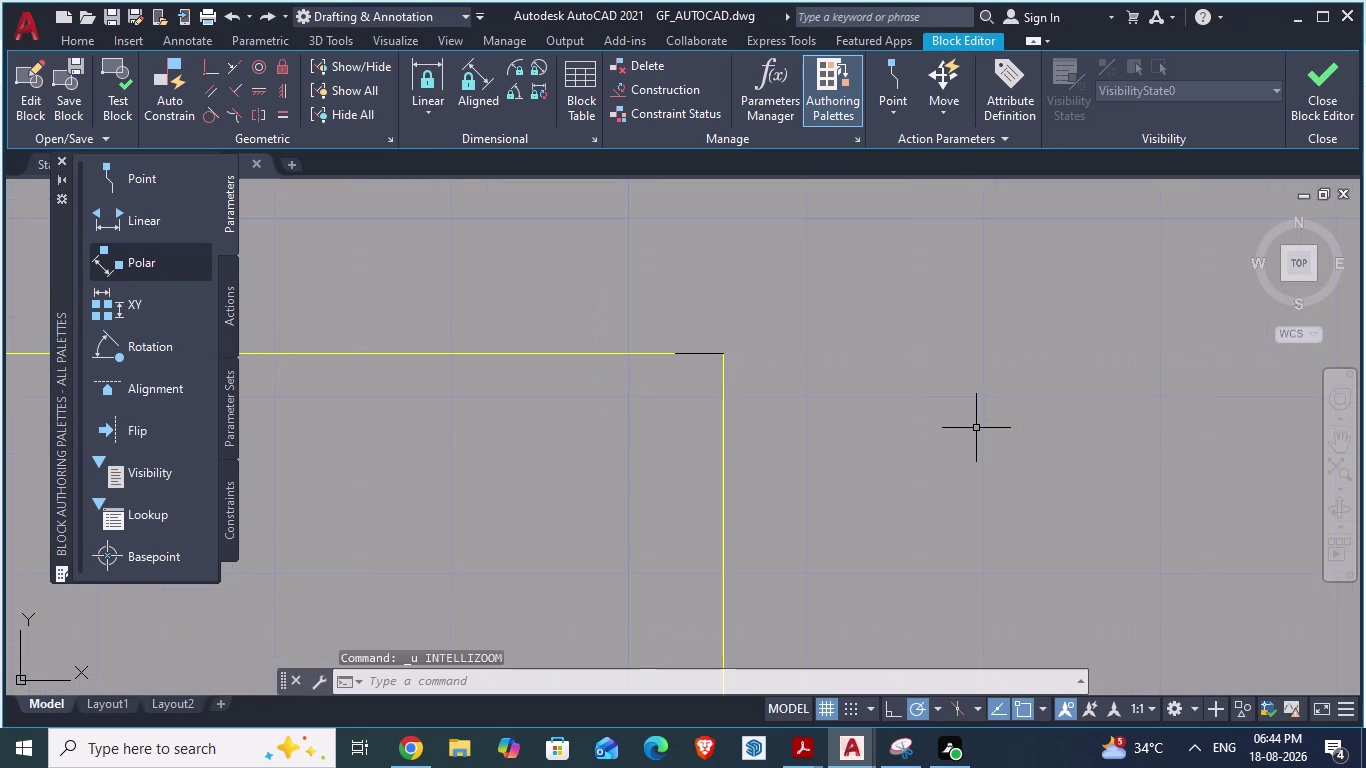
key(ctrl+z)
scroll(up, 3)
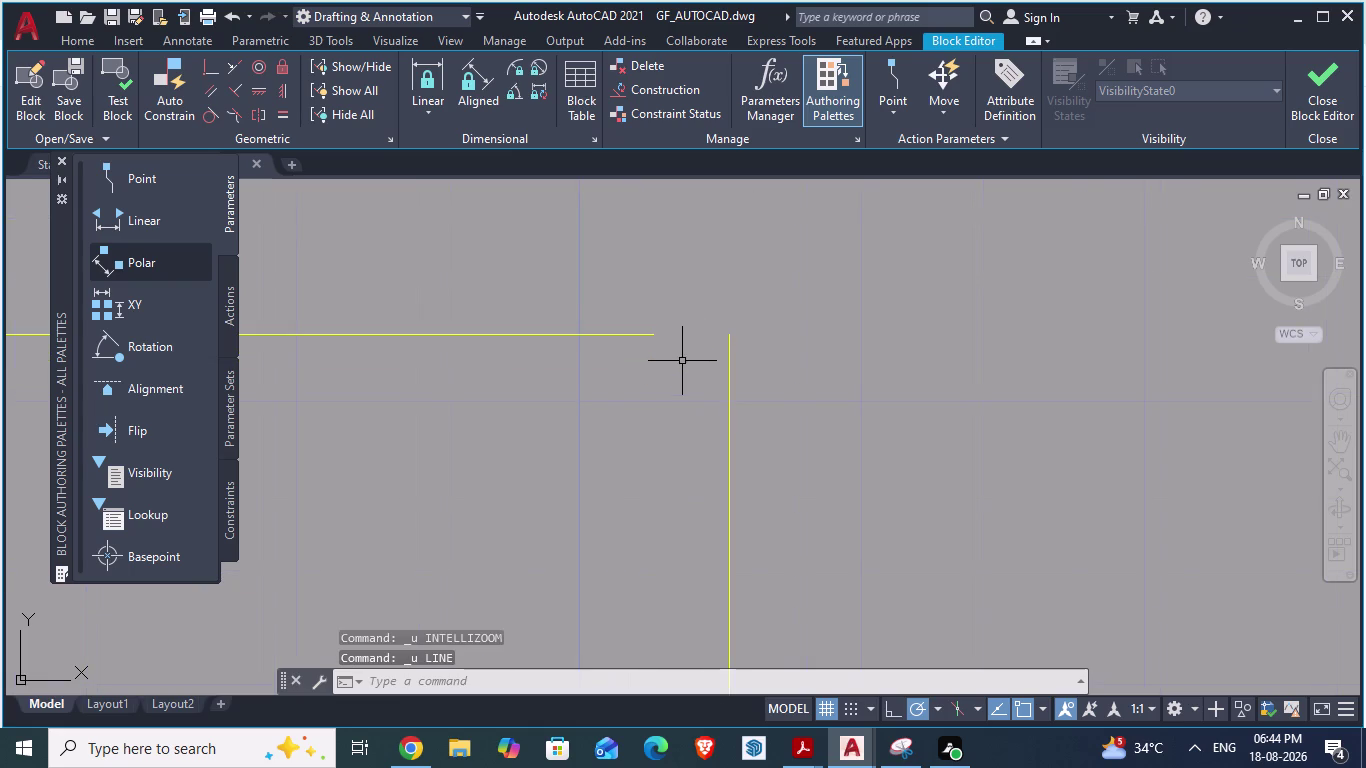
Extend the arrow's top edge to the corner and close the Block Editor.
text(ex)
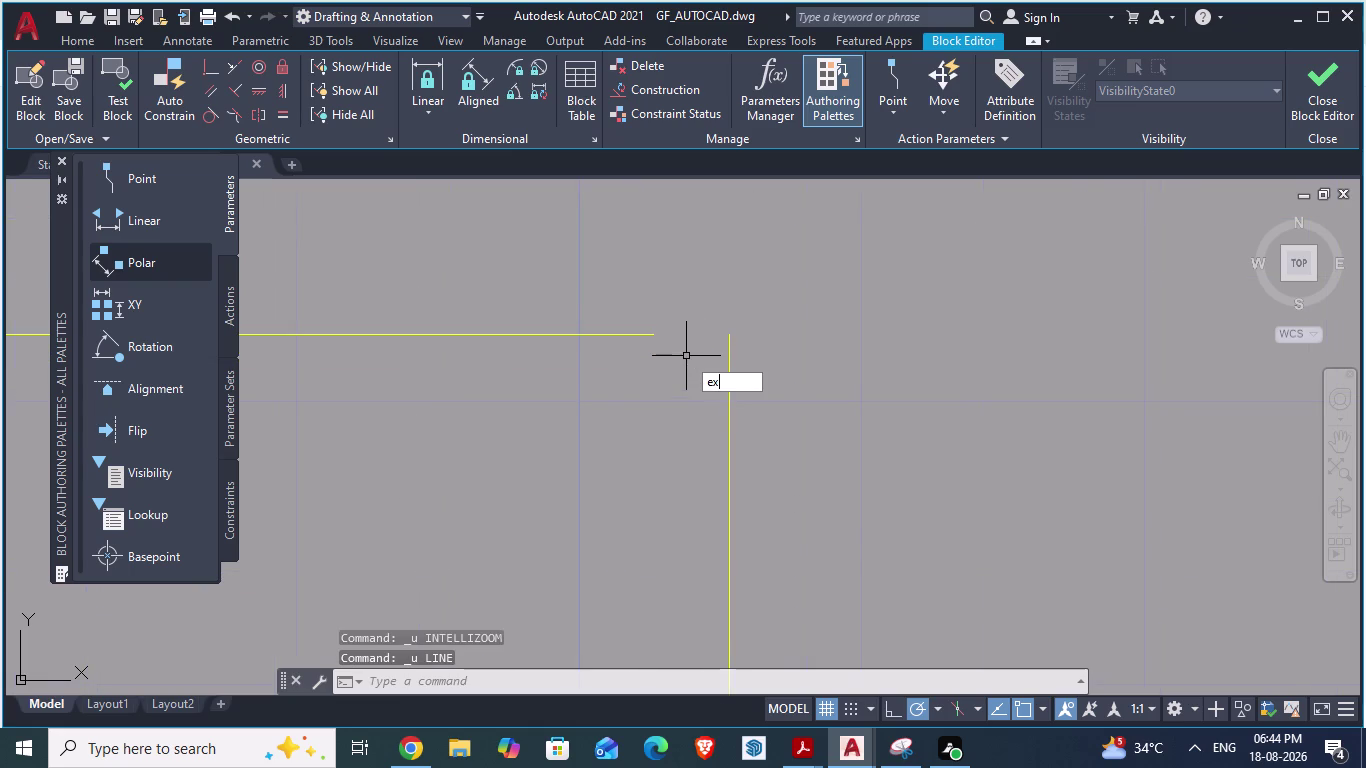
key(Return)
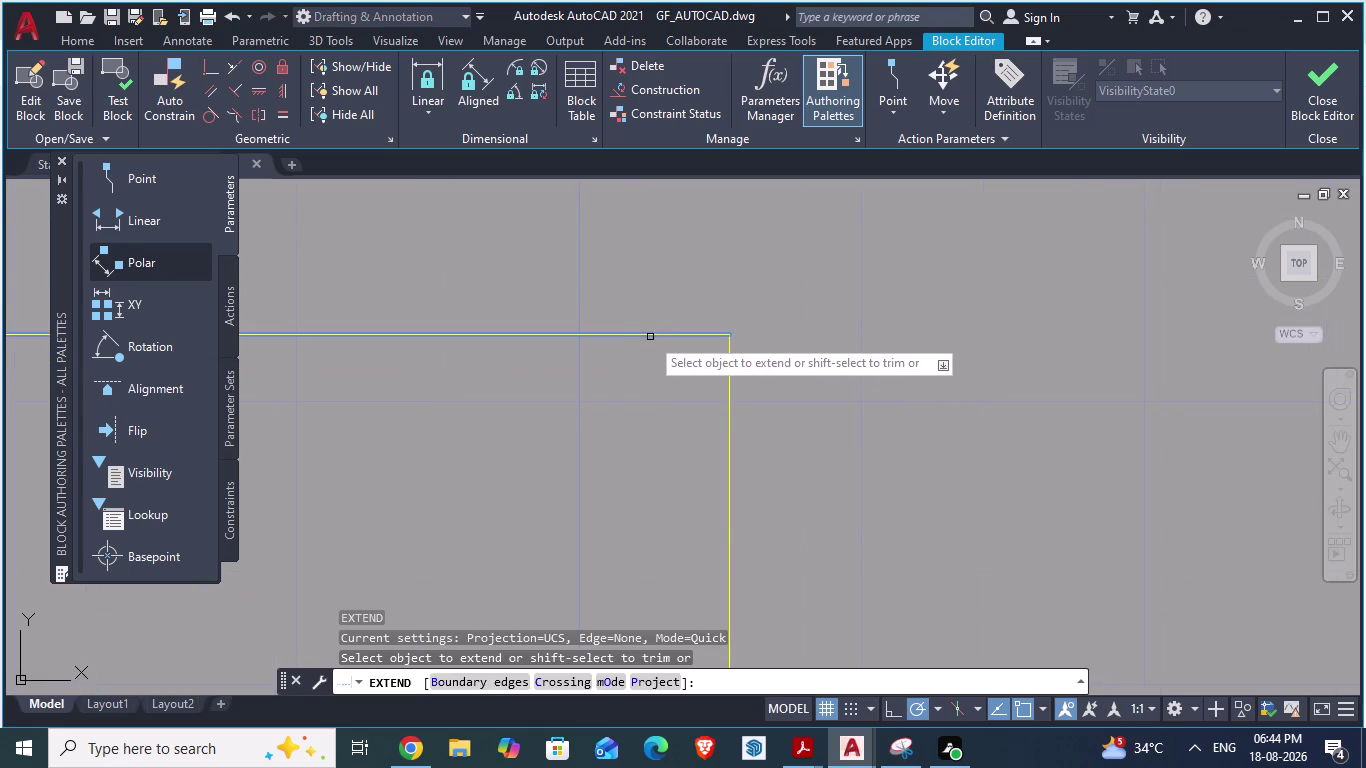
click(650, 337)
click(1311, 94)
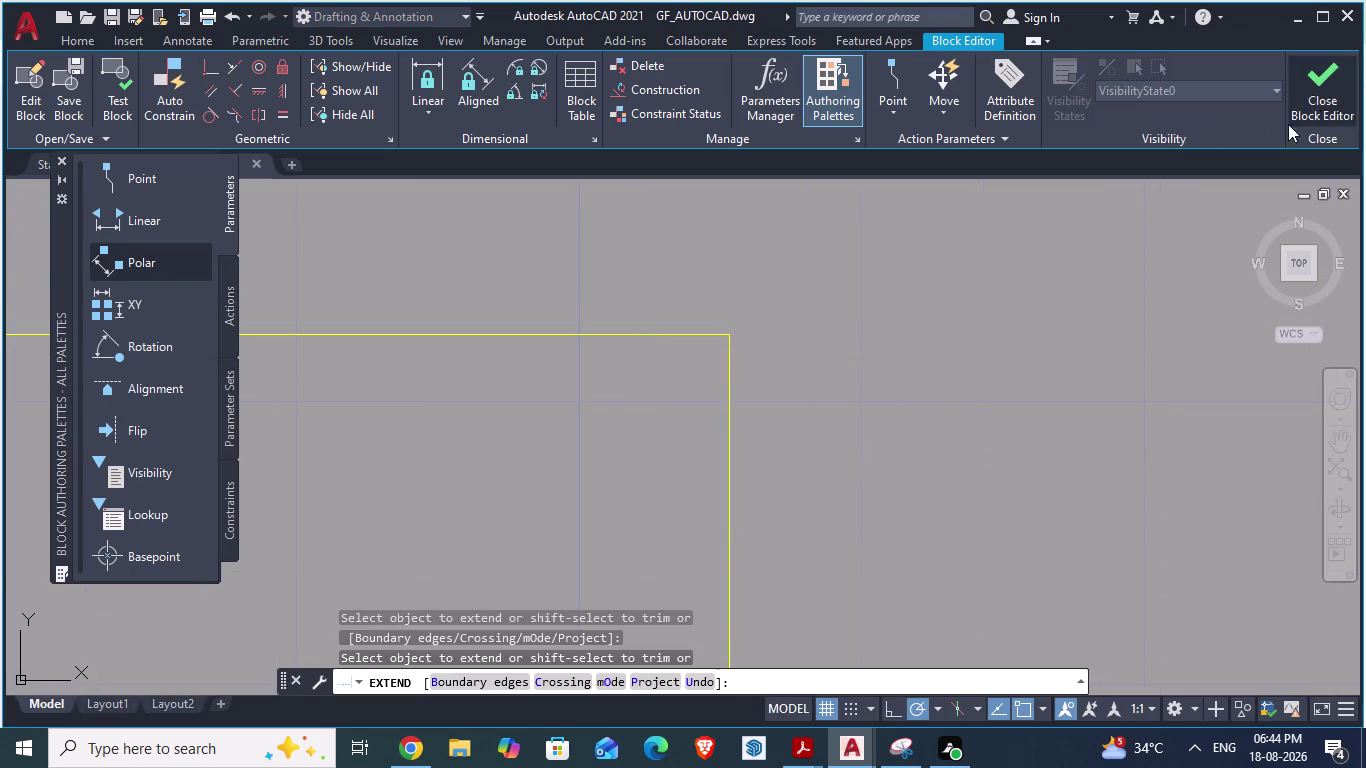
click(703, 325)
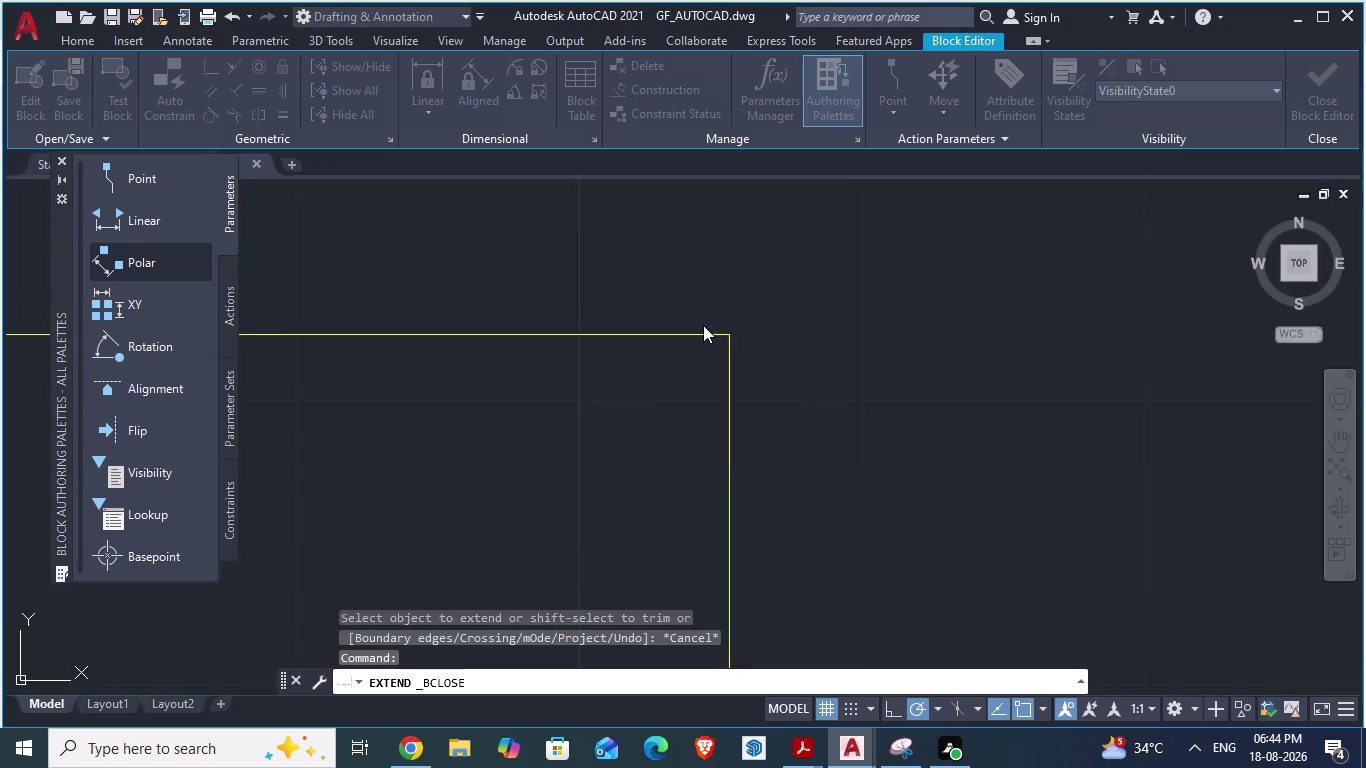
Check the ARCH PLANS reference drawing, then return to GF_AUTOCAD.
scroll(down, 3)
scroll(down, 3)
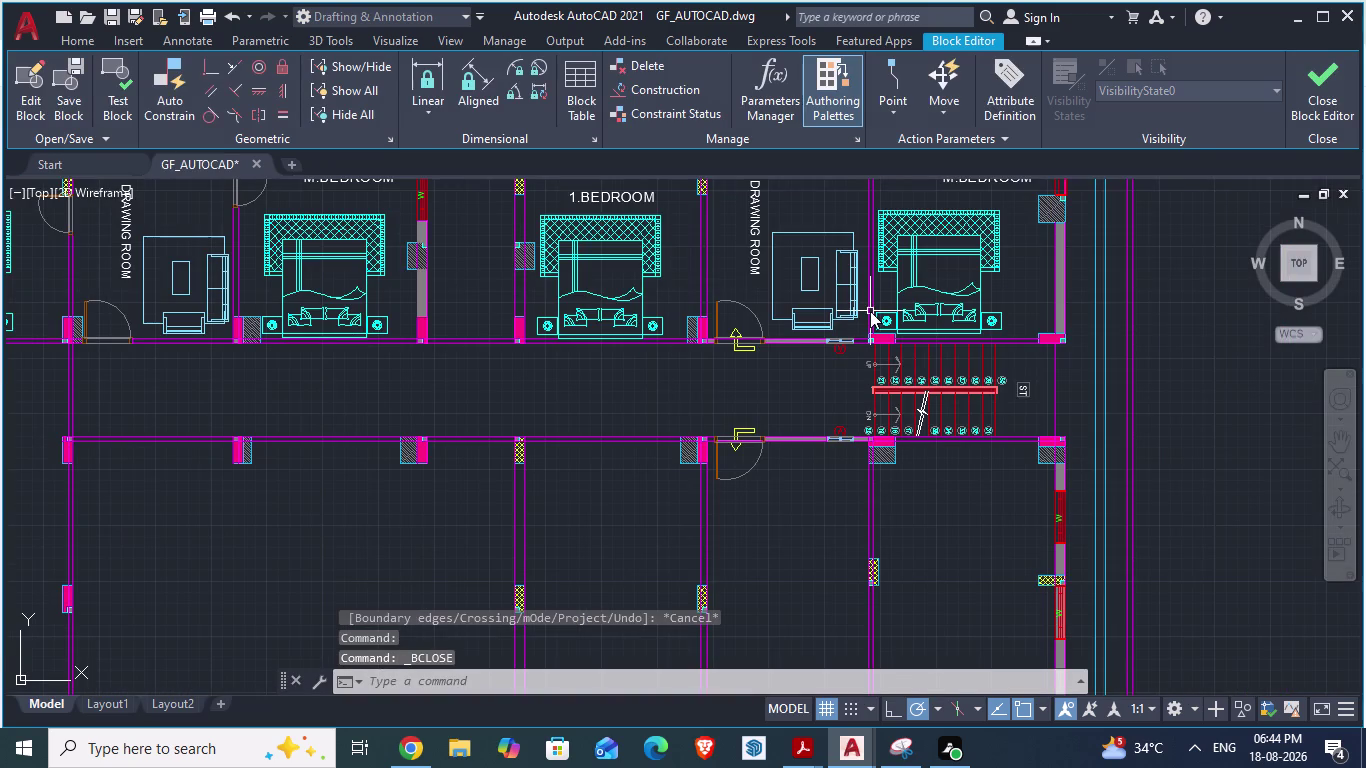
scroll(up, 3)
scroll(down, 3)
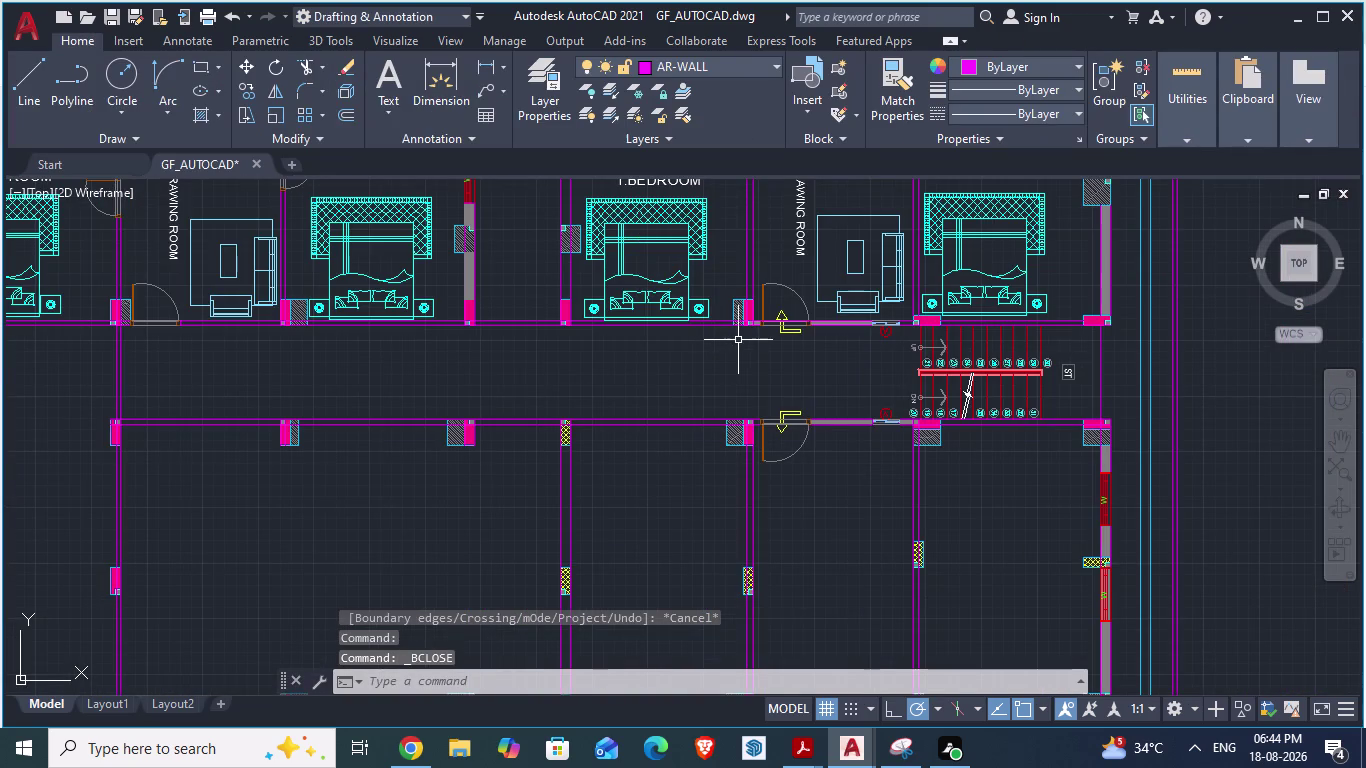
key(alt+Tab)
scroll(down, 3)
scroll(down, 3)
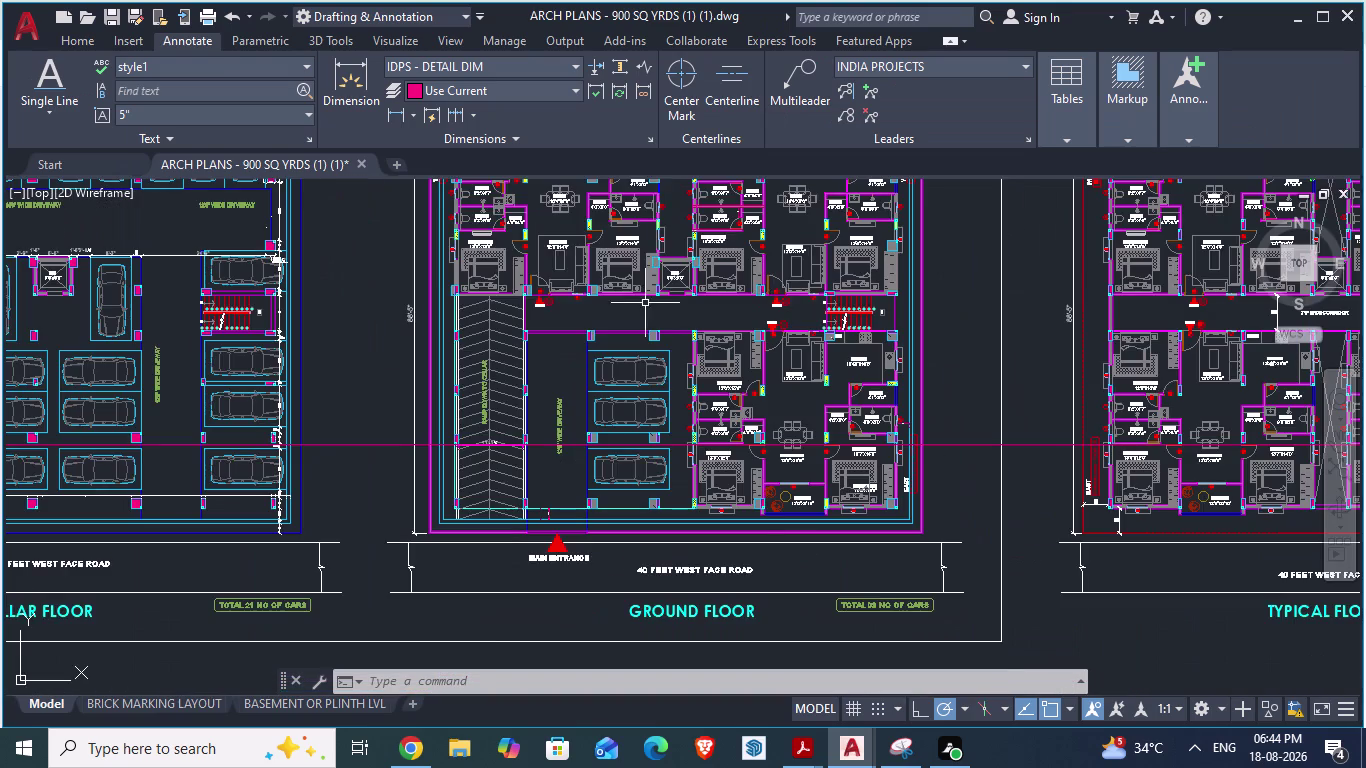
scroll(up, 3)
key(alt+Tab)
scroll(down, 3)
scroll(up, 3)
Copy the entry arrow and paste it at the other flat's drawing room door.
click(984, 331)
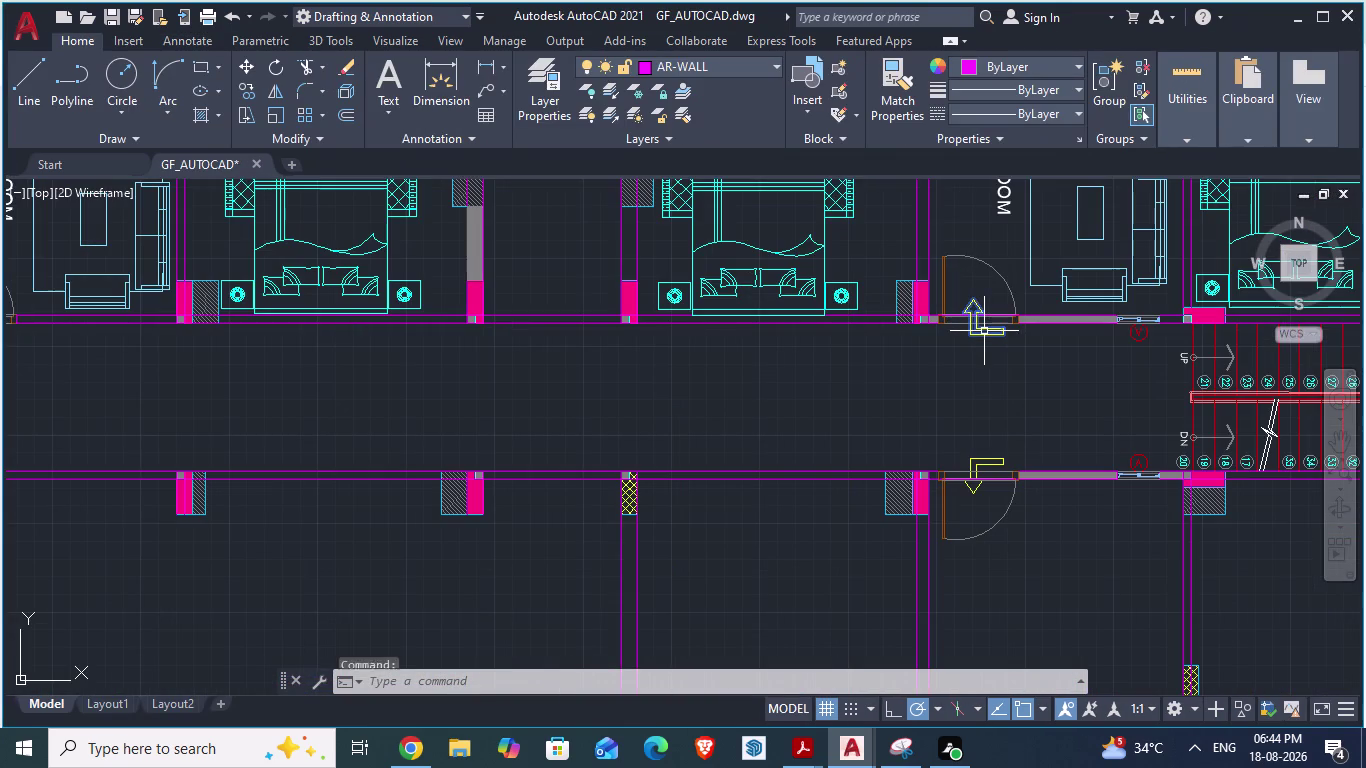
key(ctrl+c)
key(ctrl+v)
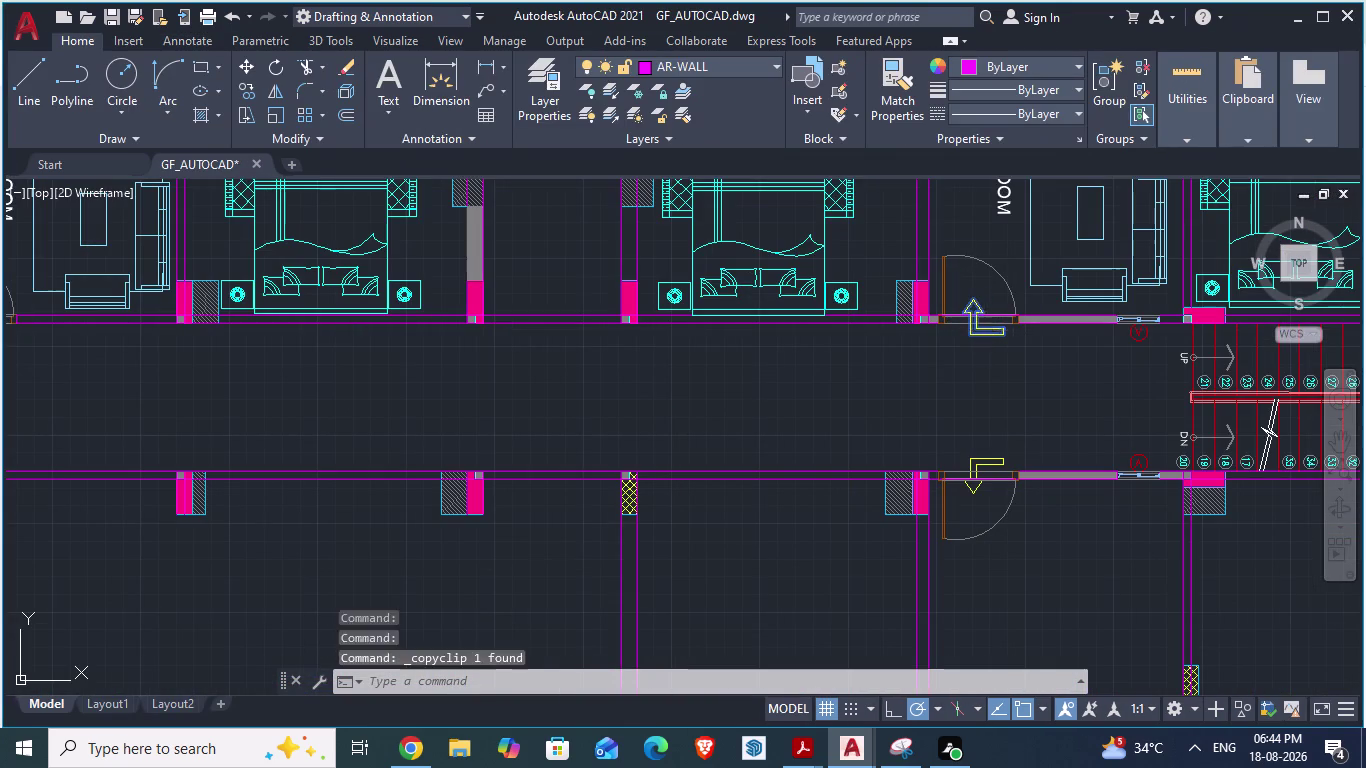
scroll(down, 3)
scroll(up, 3)
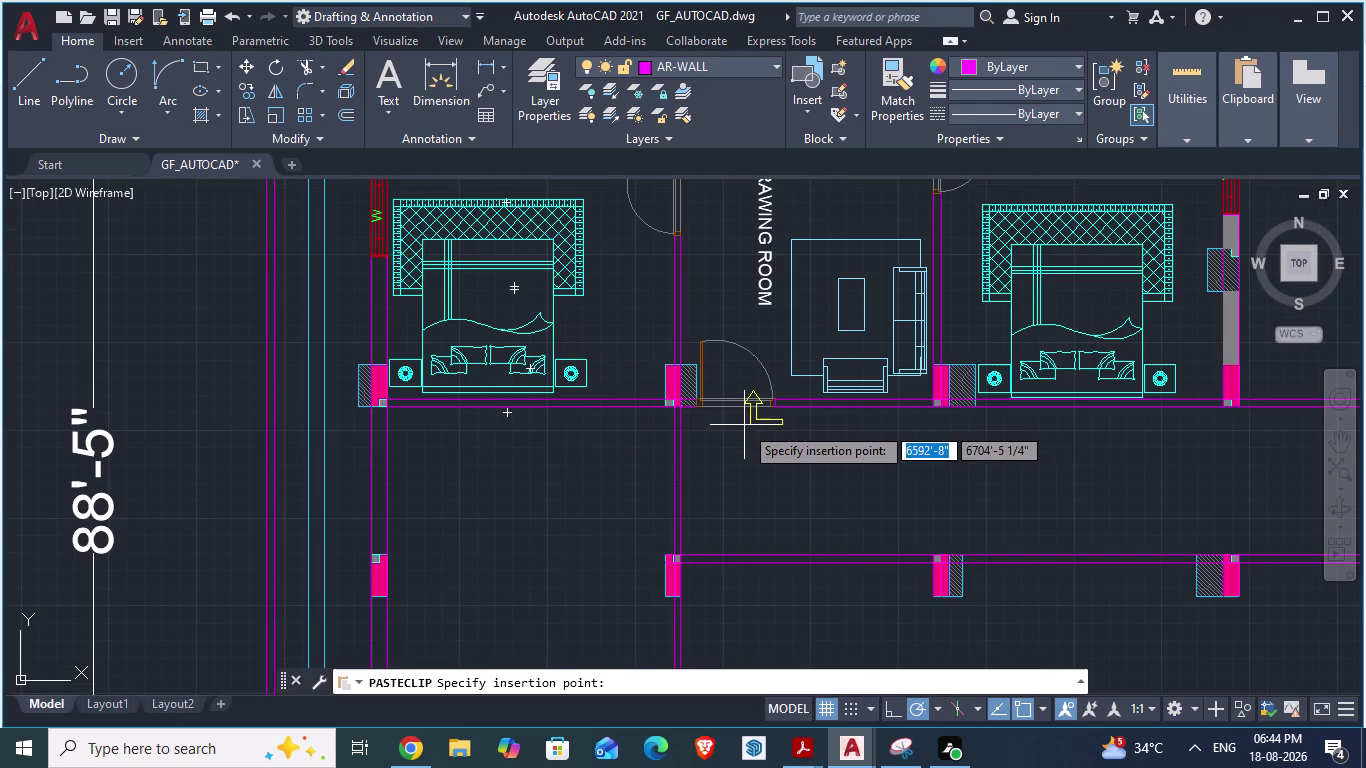
scroll(up, 3)
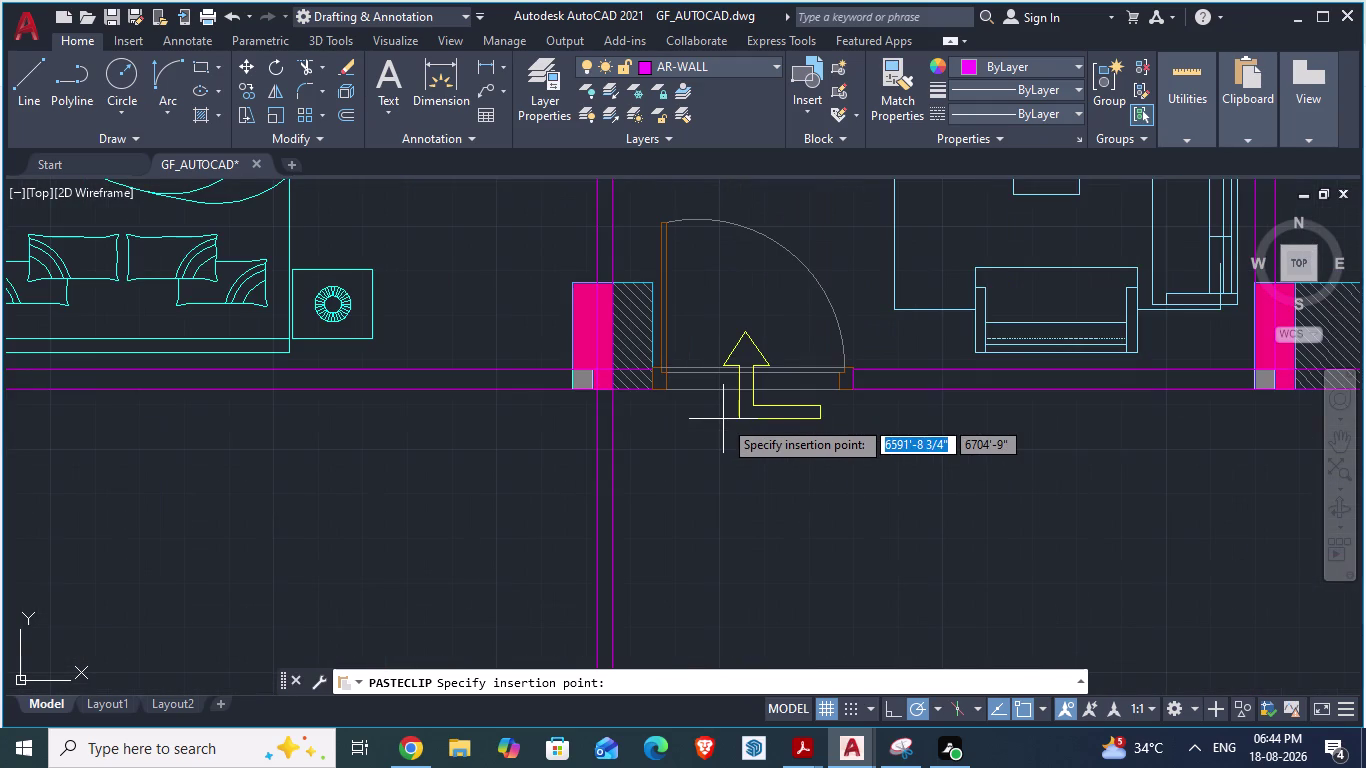
click(719, 417)
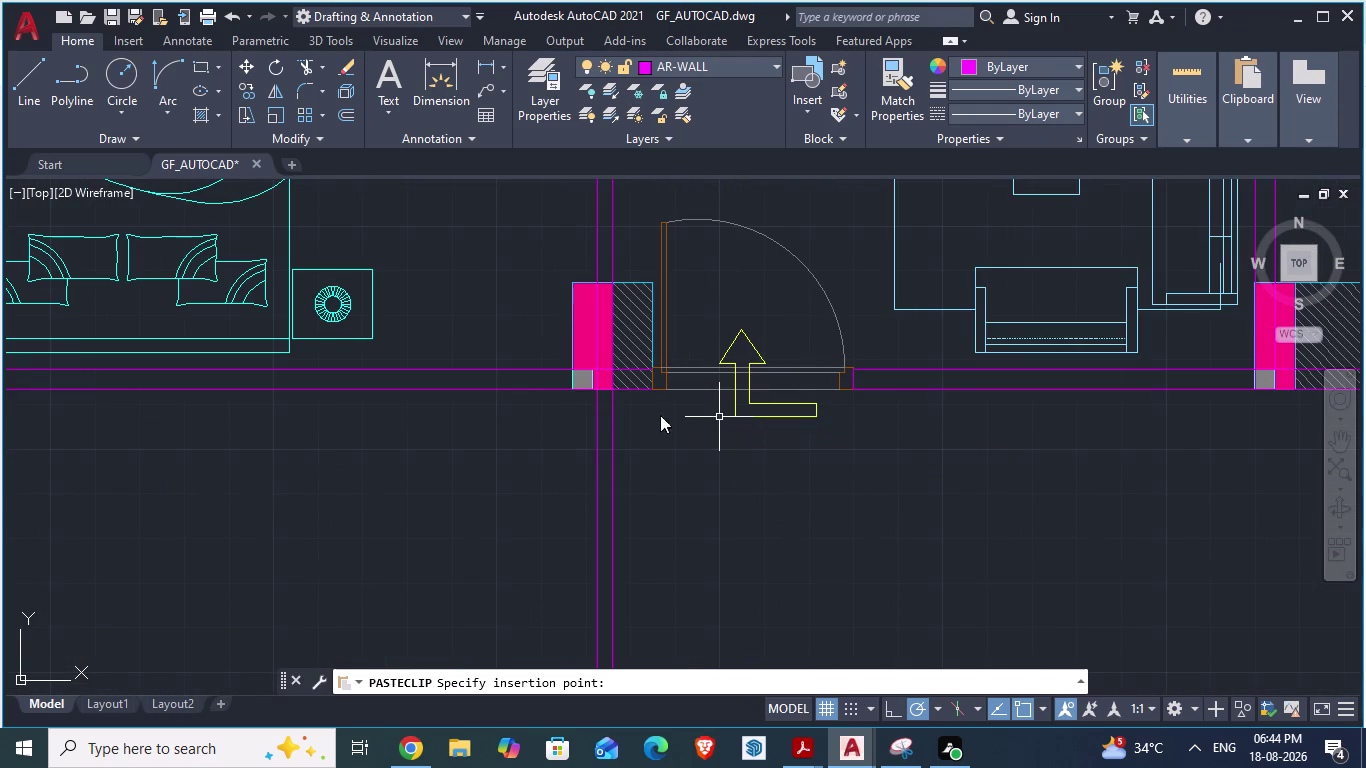
scroll(down, 3)
scroll(down, 3)
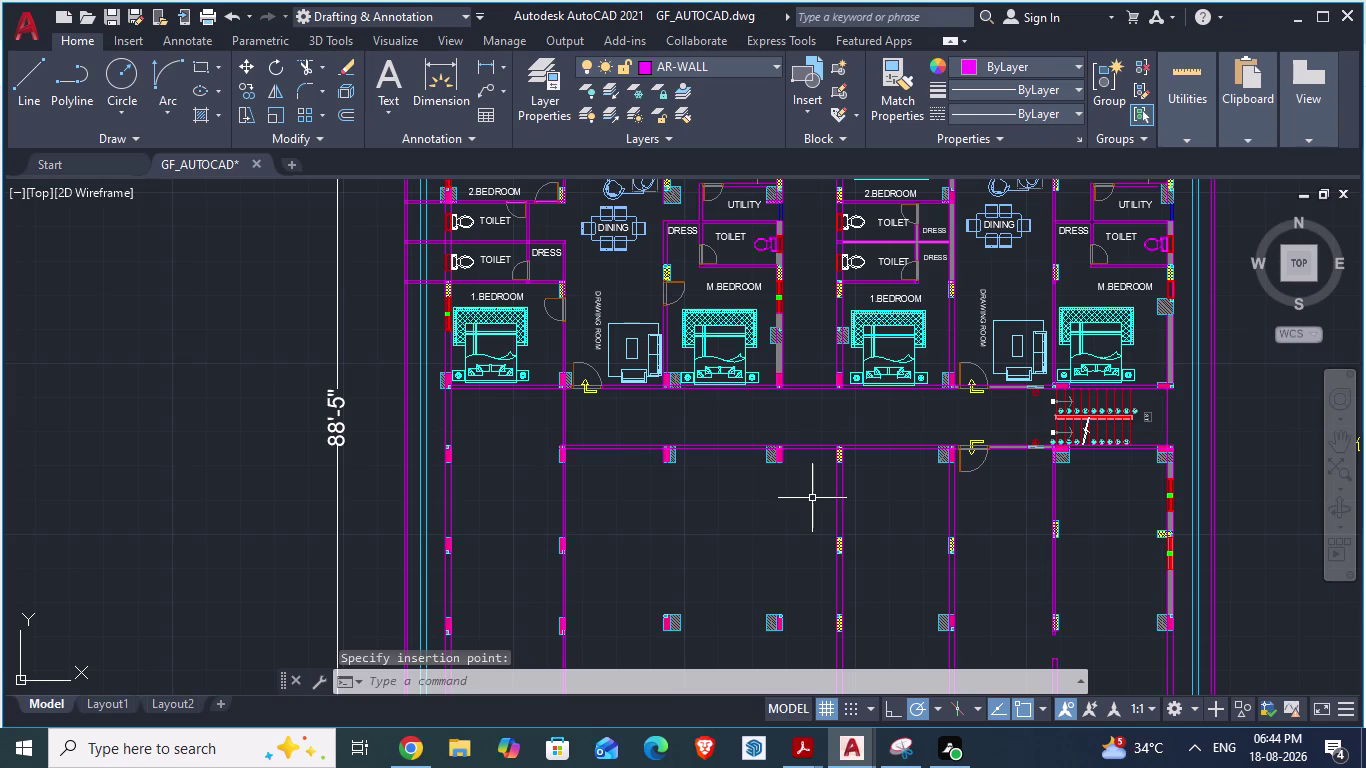
Save the drawing and compare GF_AUTOCAD against the ARCH PLANS drawing.
key(ctrl+s)
key(alt+Tab)
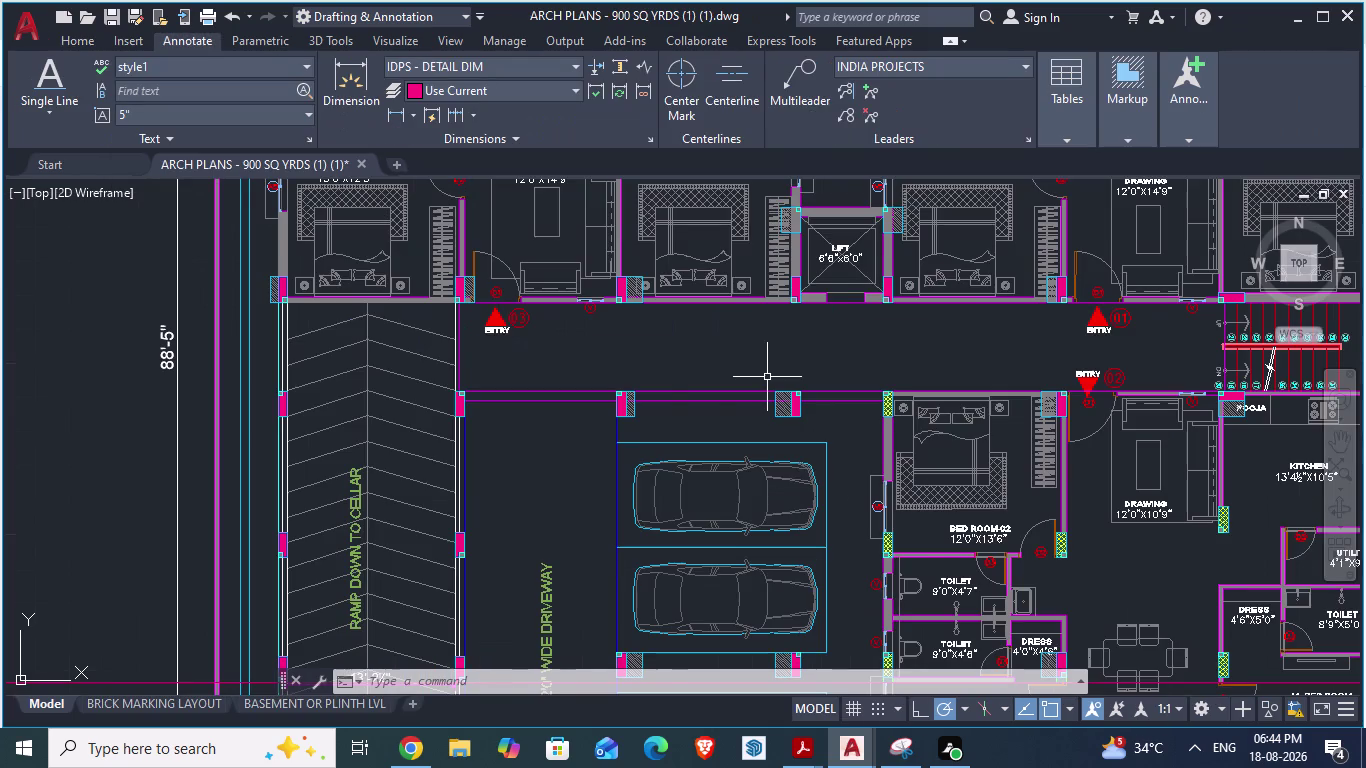
scroll(down, 3)
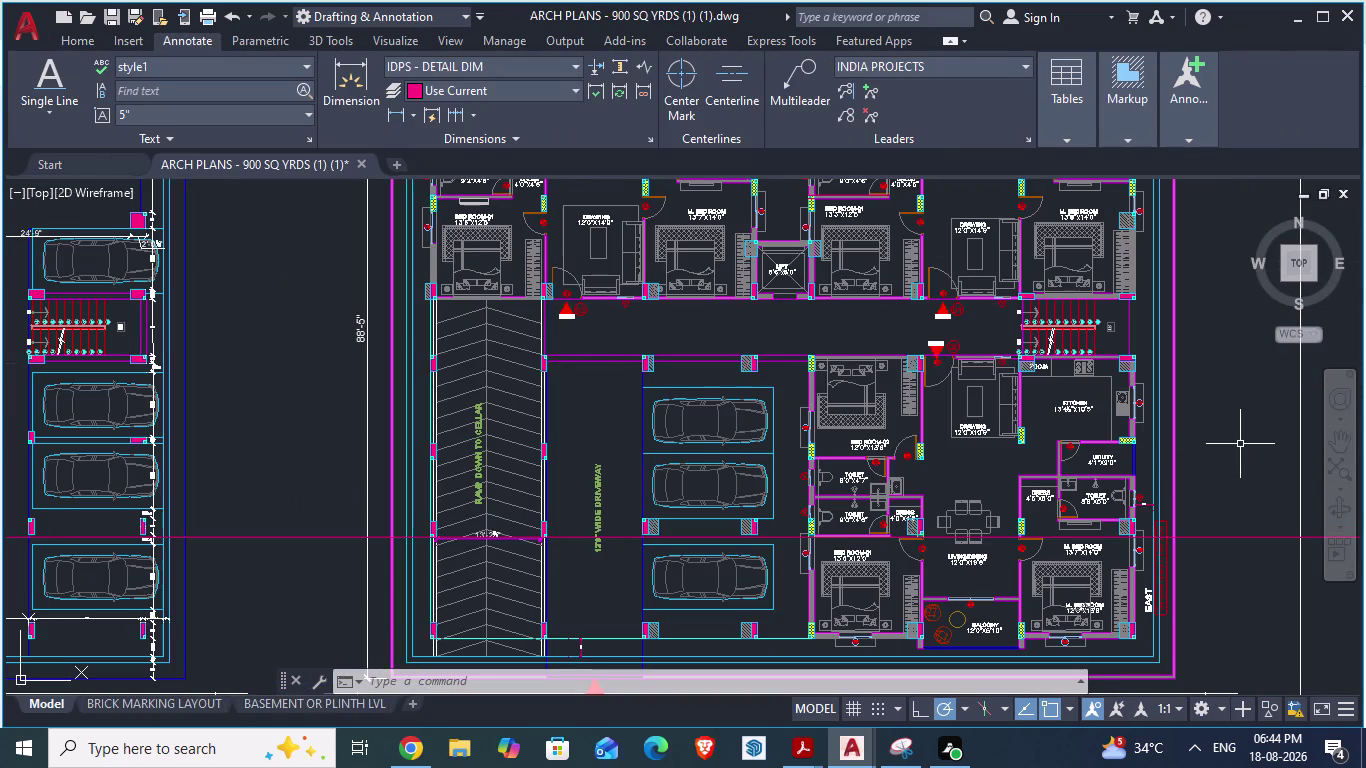
key(alt+Tab)
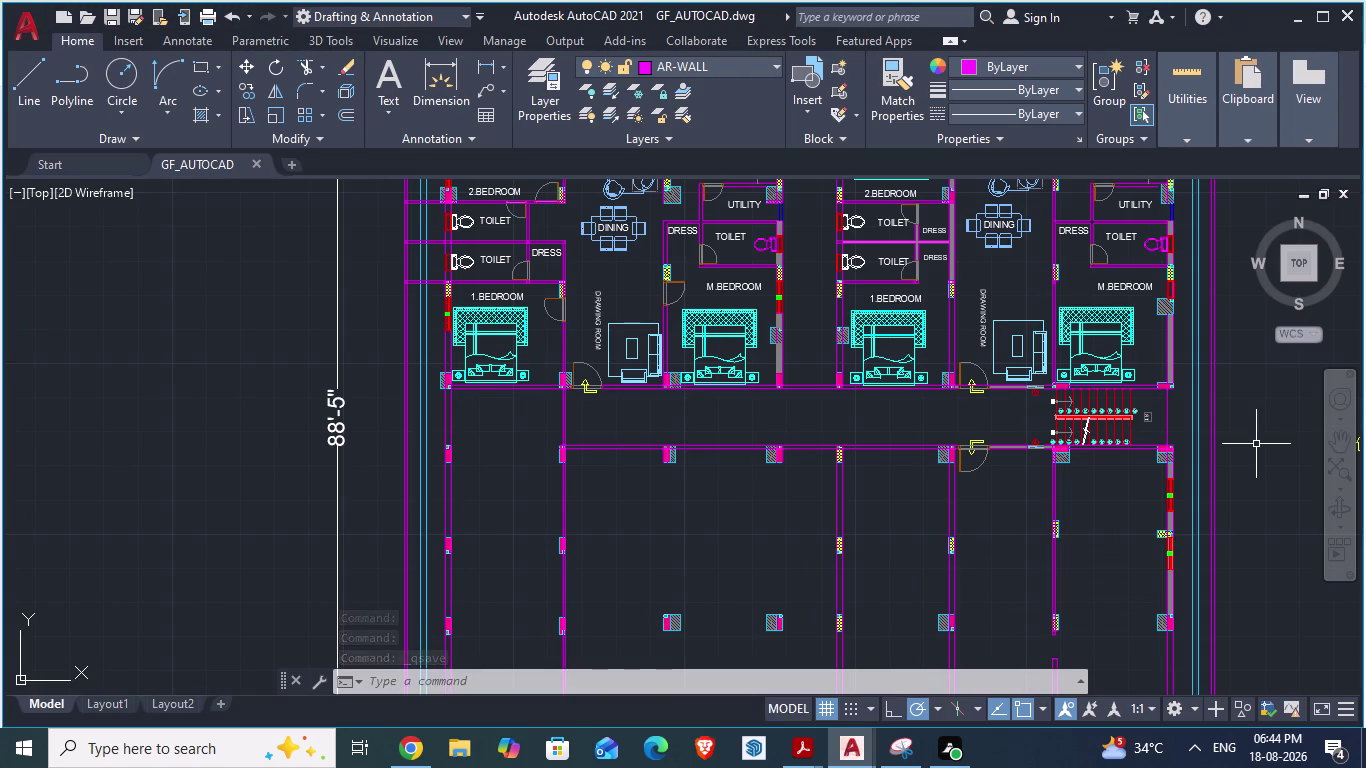
key(alt+Tab)
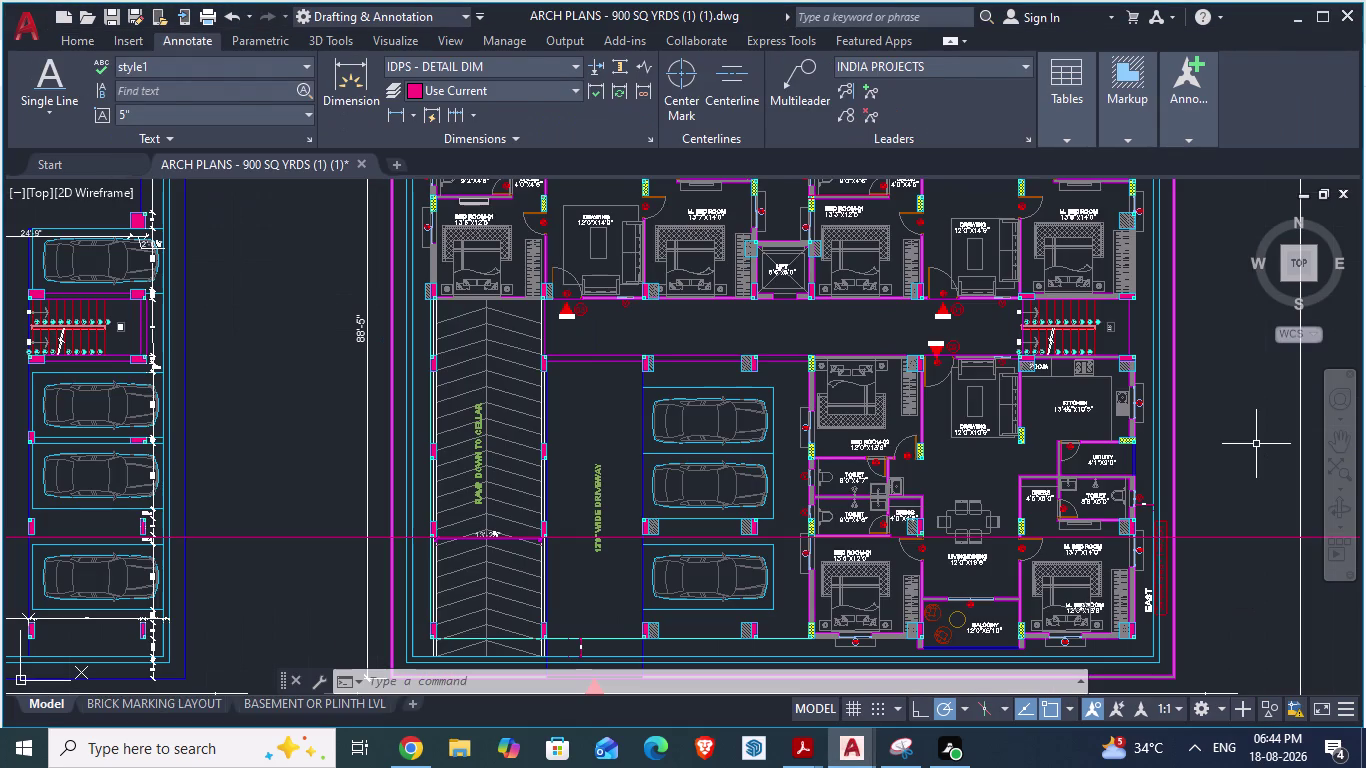
key(alt+Tab)
scroll(up, 3)
scroll(down, 3)
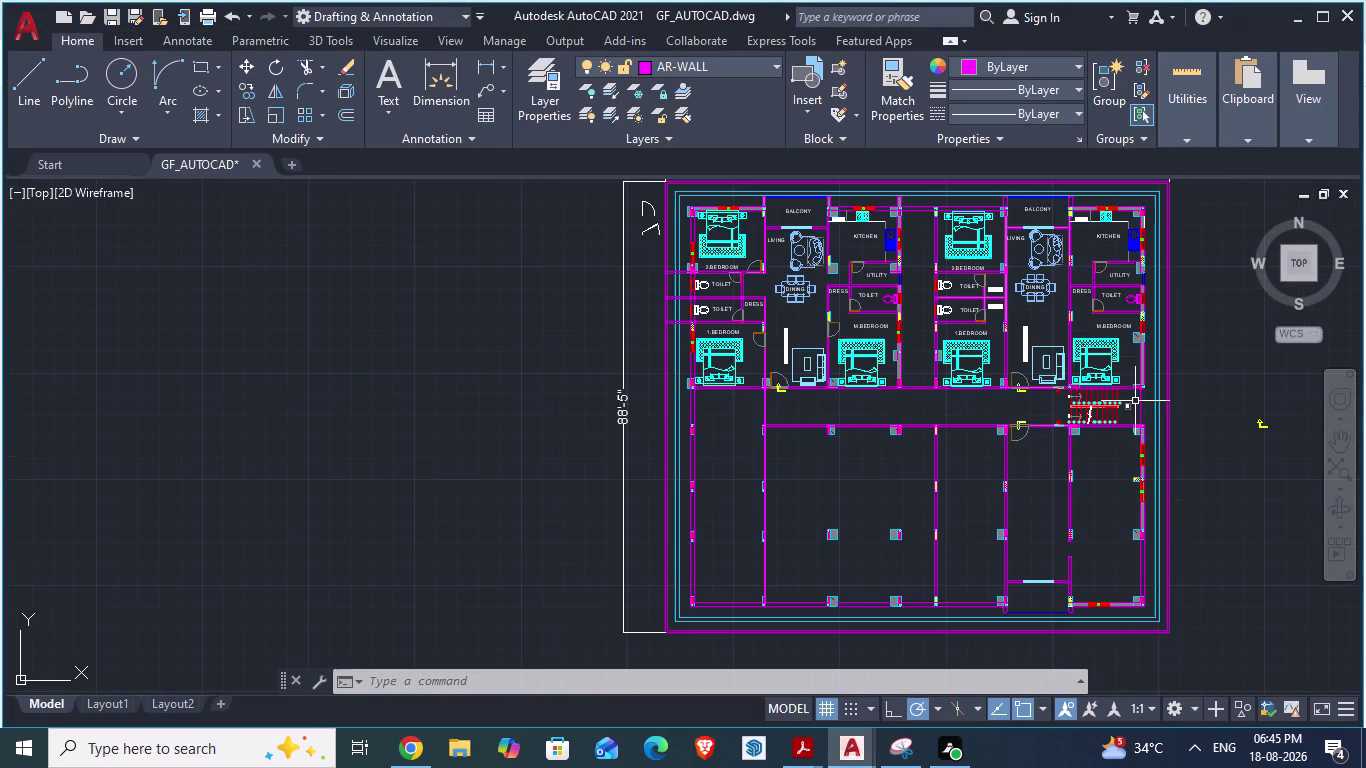
Review the ARCH PLANS ground floor again, then return to GF_AUTOCAD.
key(alt+Tab)
scroll(down, 3)
scroll(down, 3)
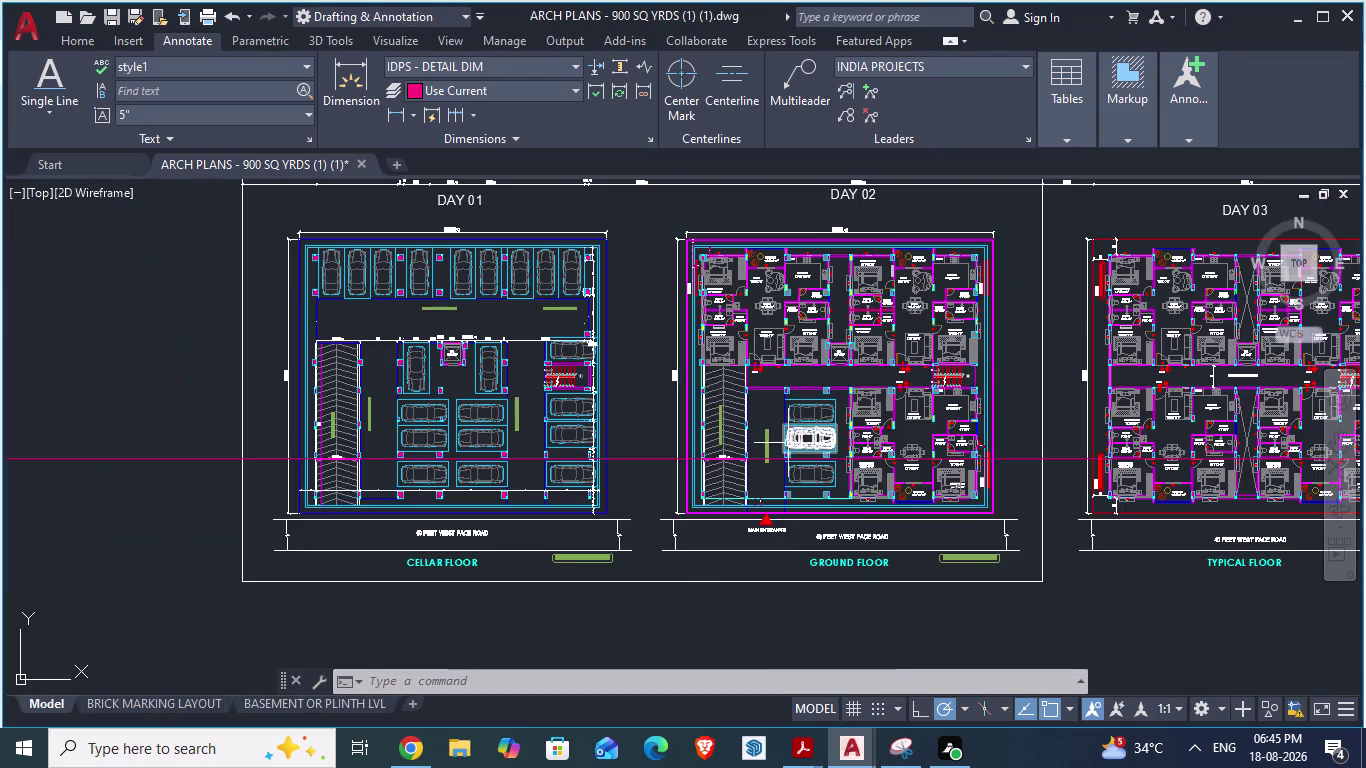
scroll(up, 3)
scroll(down, 3)
scroll(up, 3)
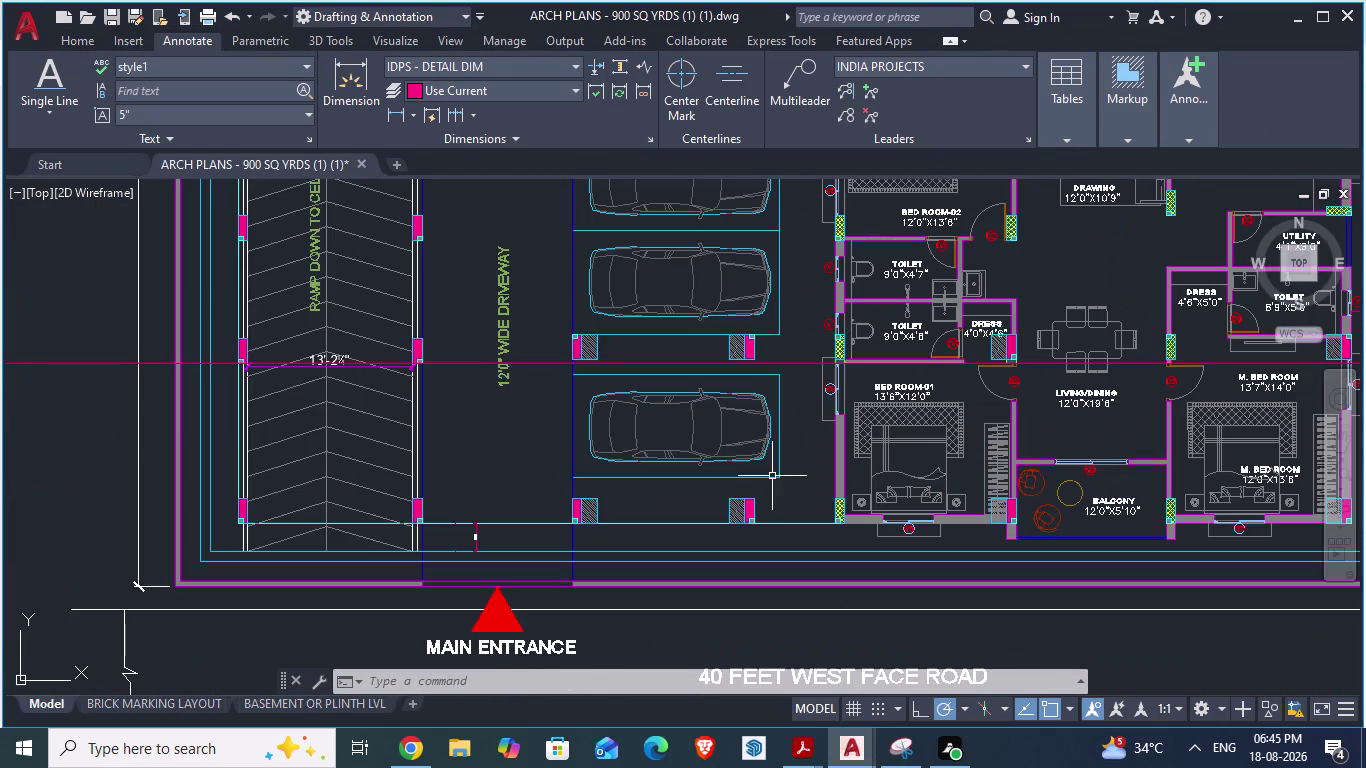
scroll(down, 3)
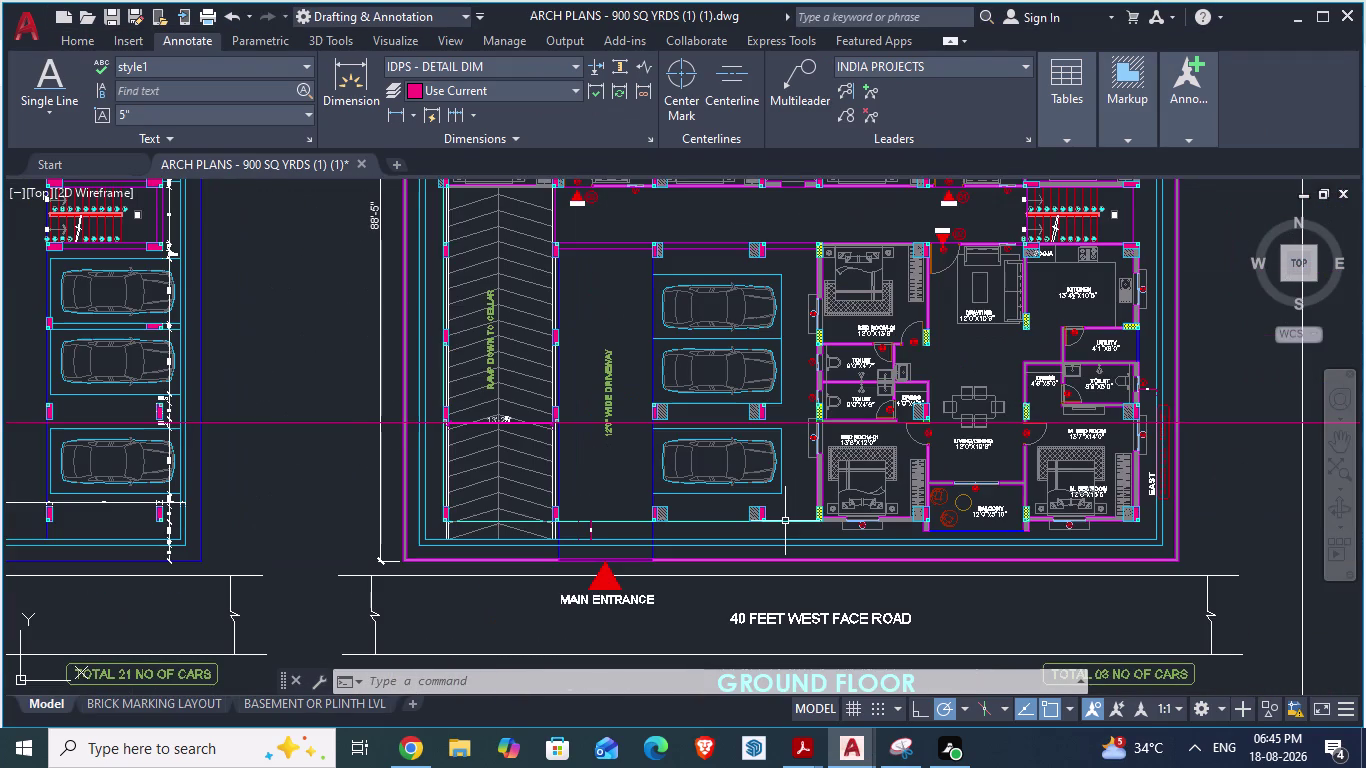
key(alt+Tab)
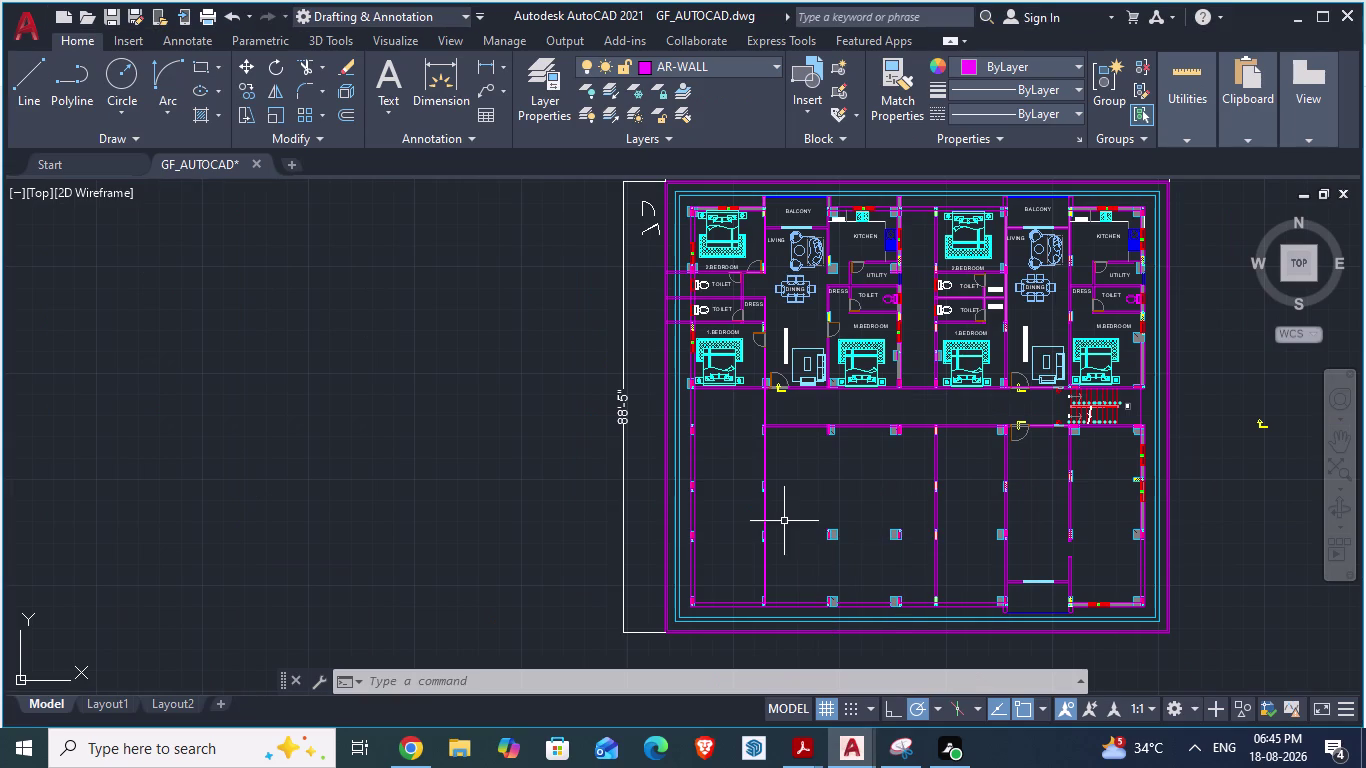
scroll(down, 3)
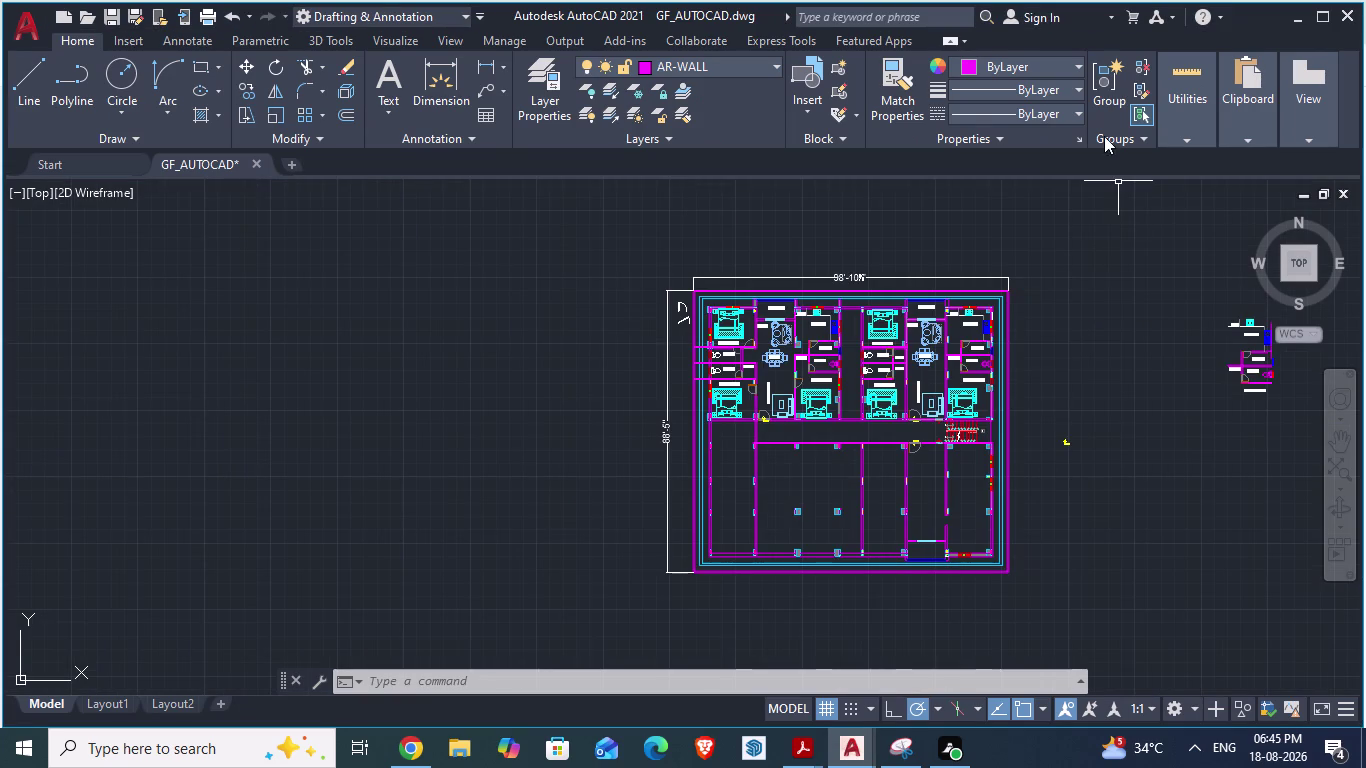
click(809, 109)
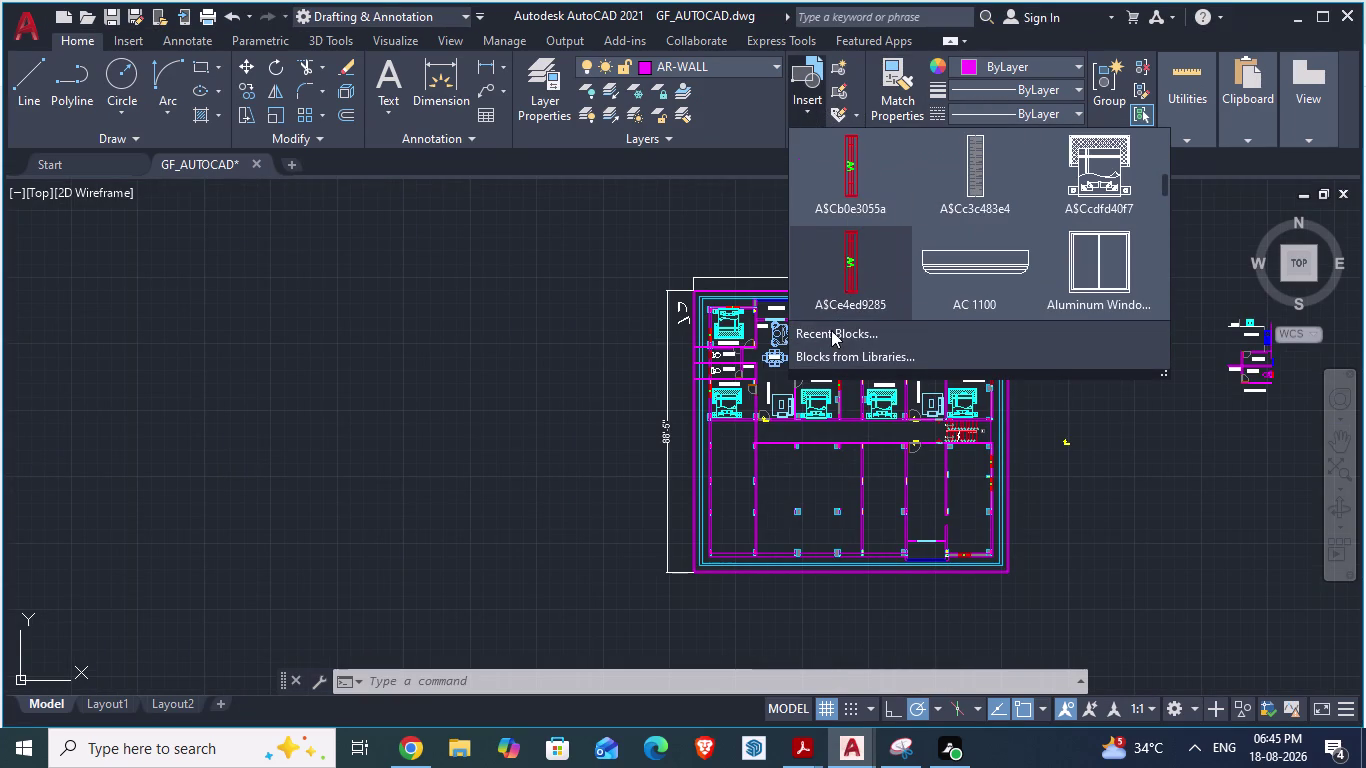
Browse the blocks in the ARCH PLANS library drawing.
click(830, 352)
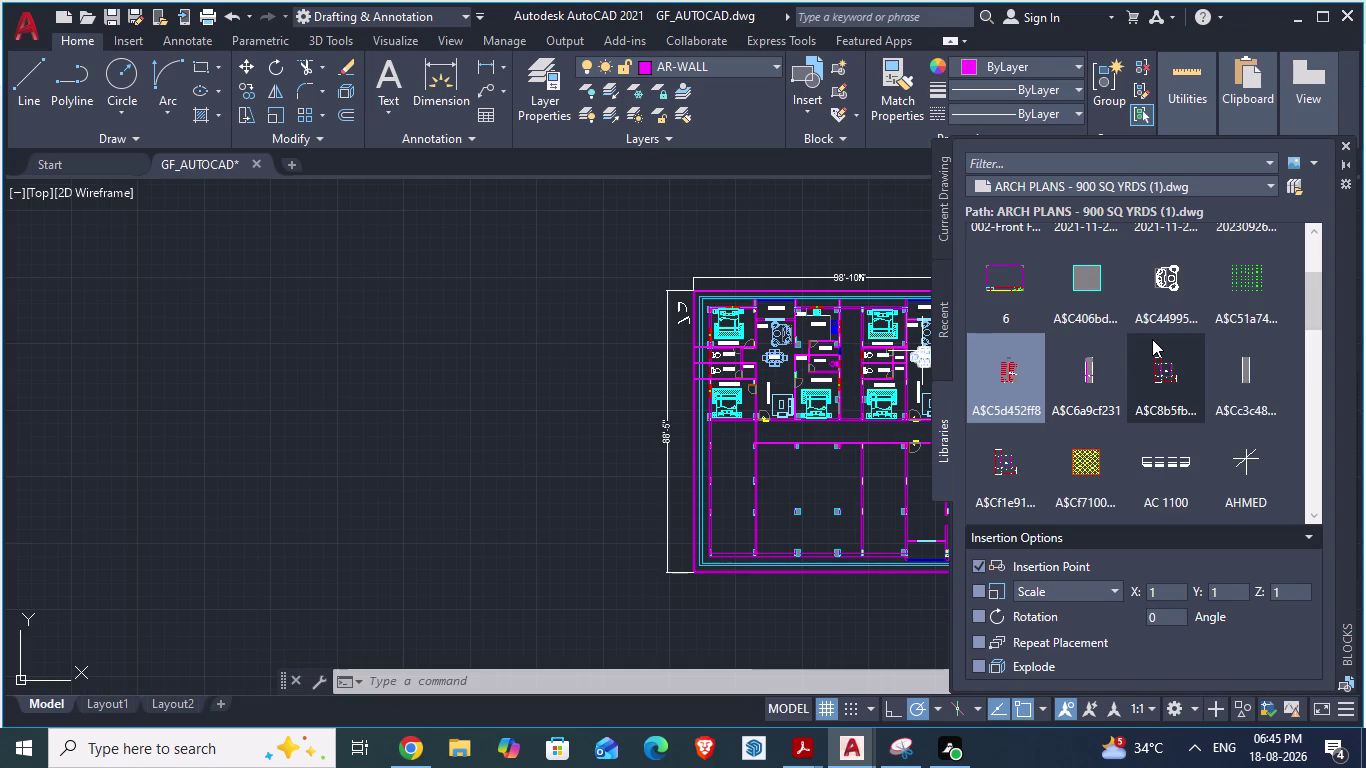
scroll(down, 3)
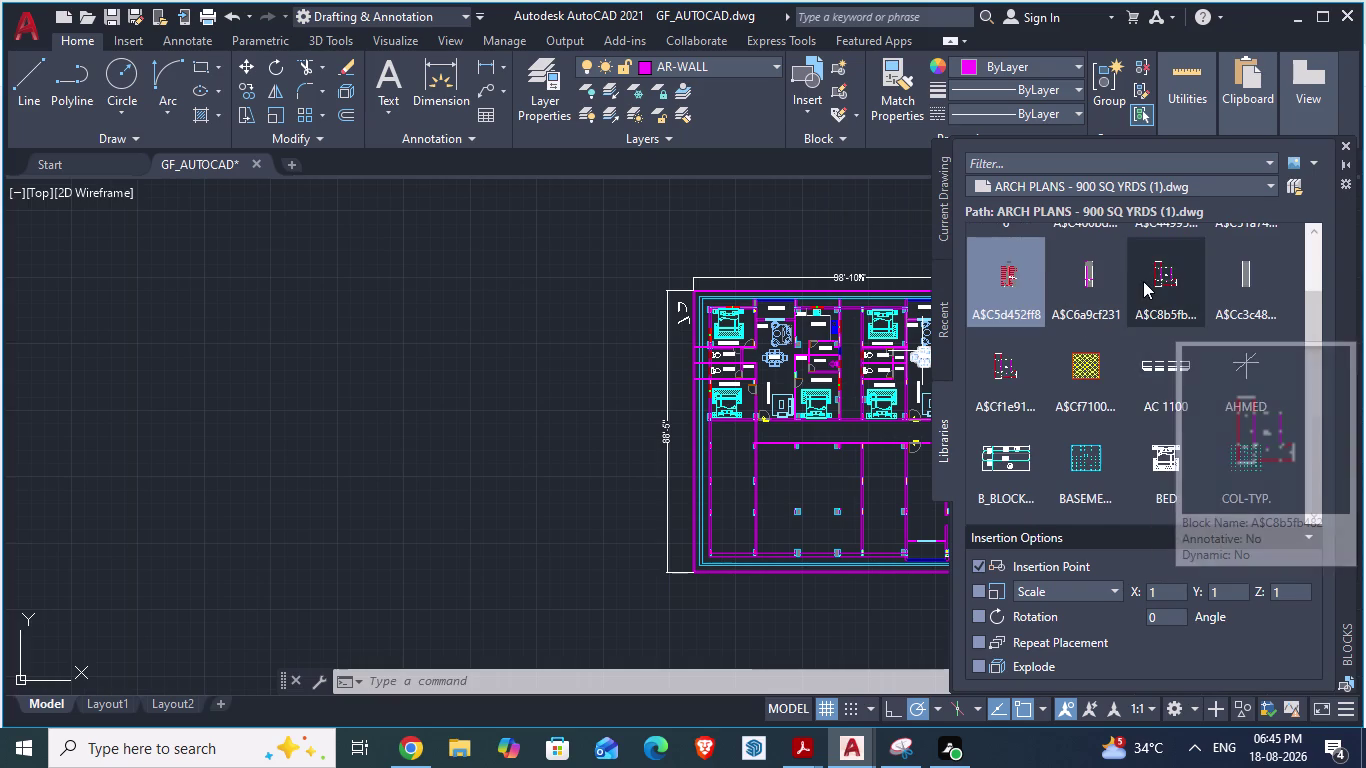
scroll(up, 3)
scroll(up, 3)
scroll(up, 3)
scroll(up, 3)
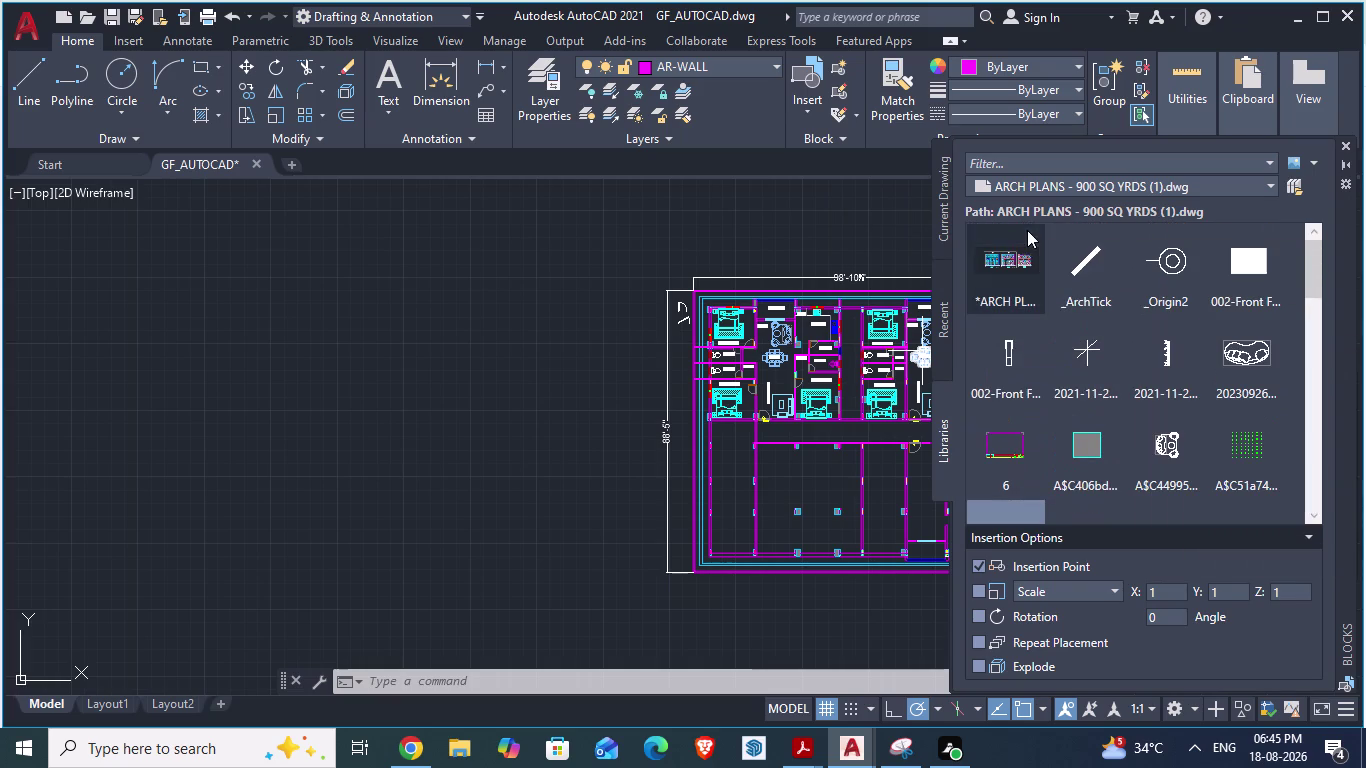
scroll(down, 3)
scroll(down, 3)
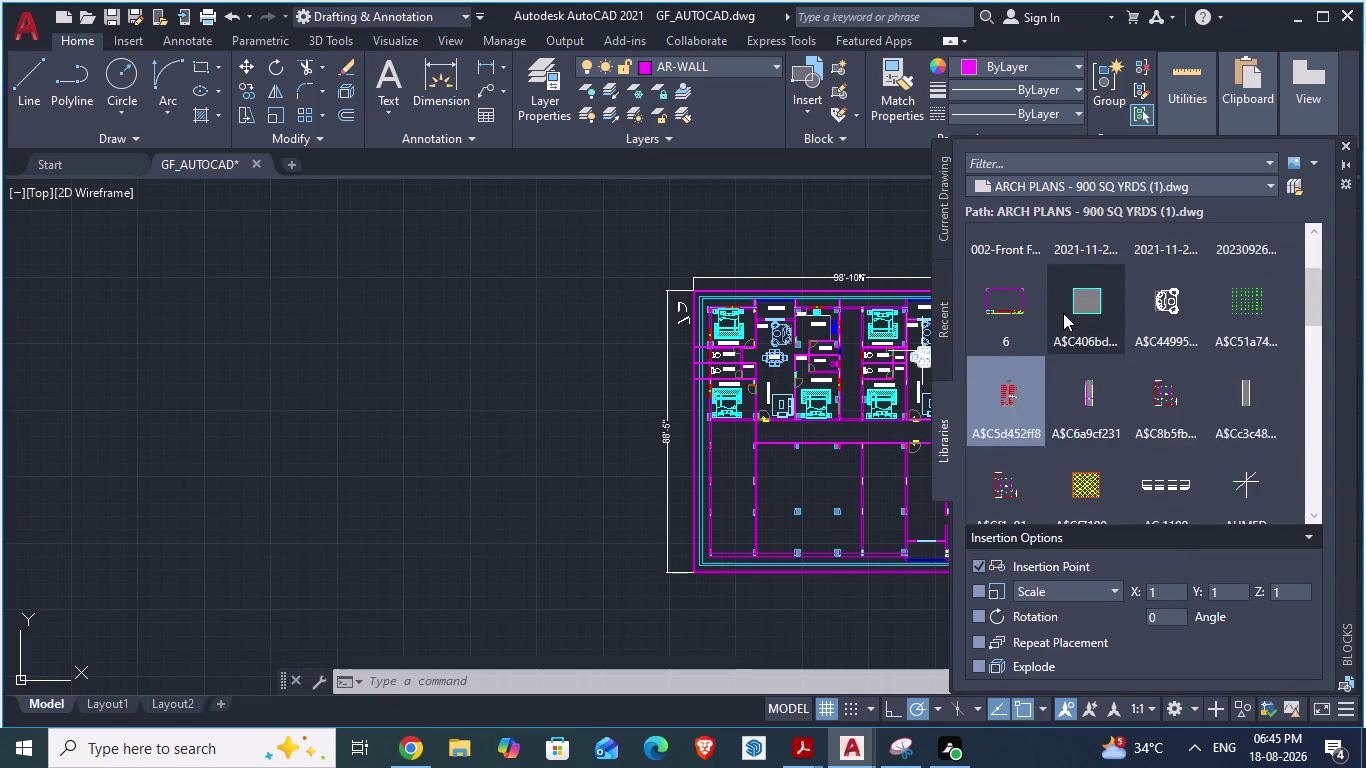
scroll(down, 3)
scroll(down, 3)
scroll(down, 3)
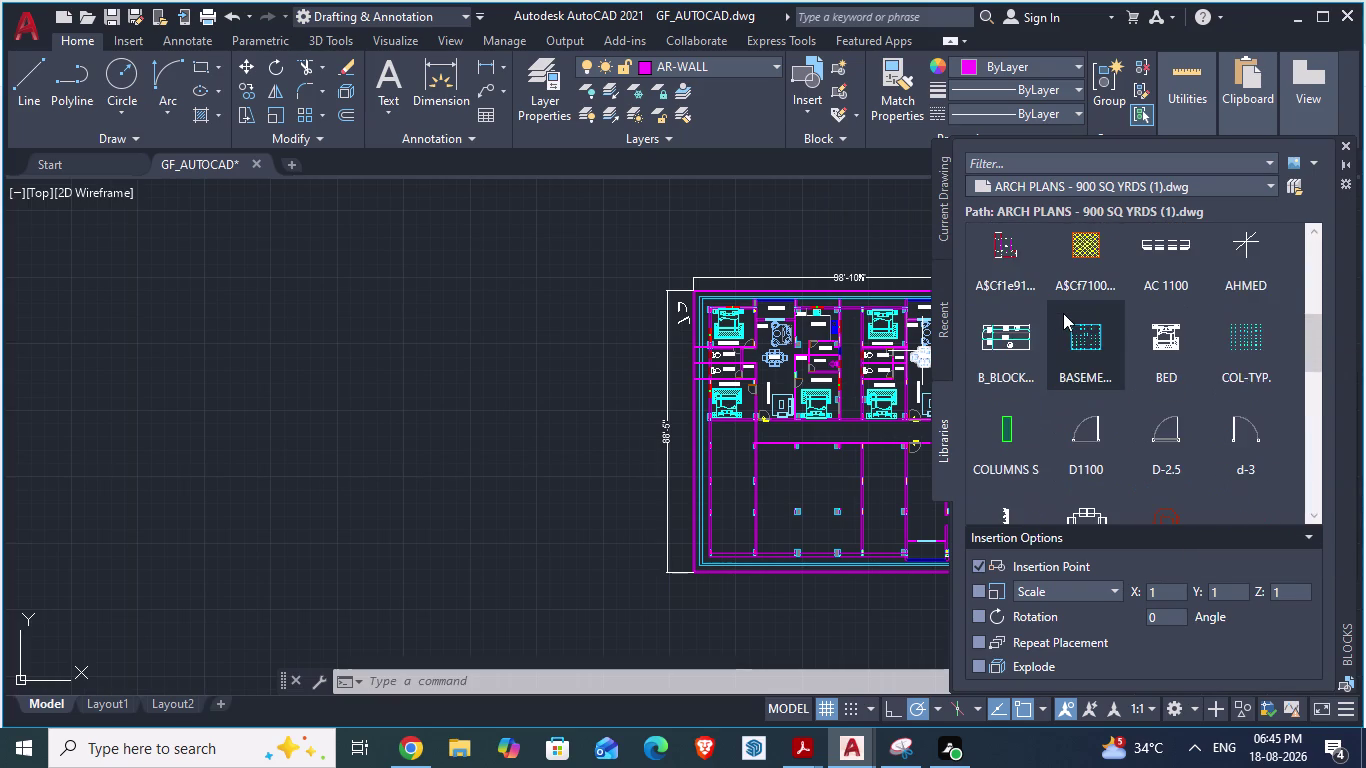
scroll(down, 3)
scroll(down, 3)
scroll(down, 3)
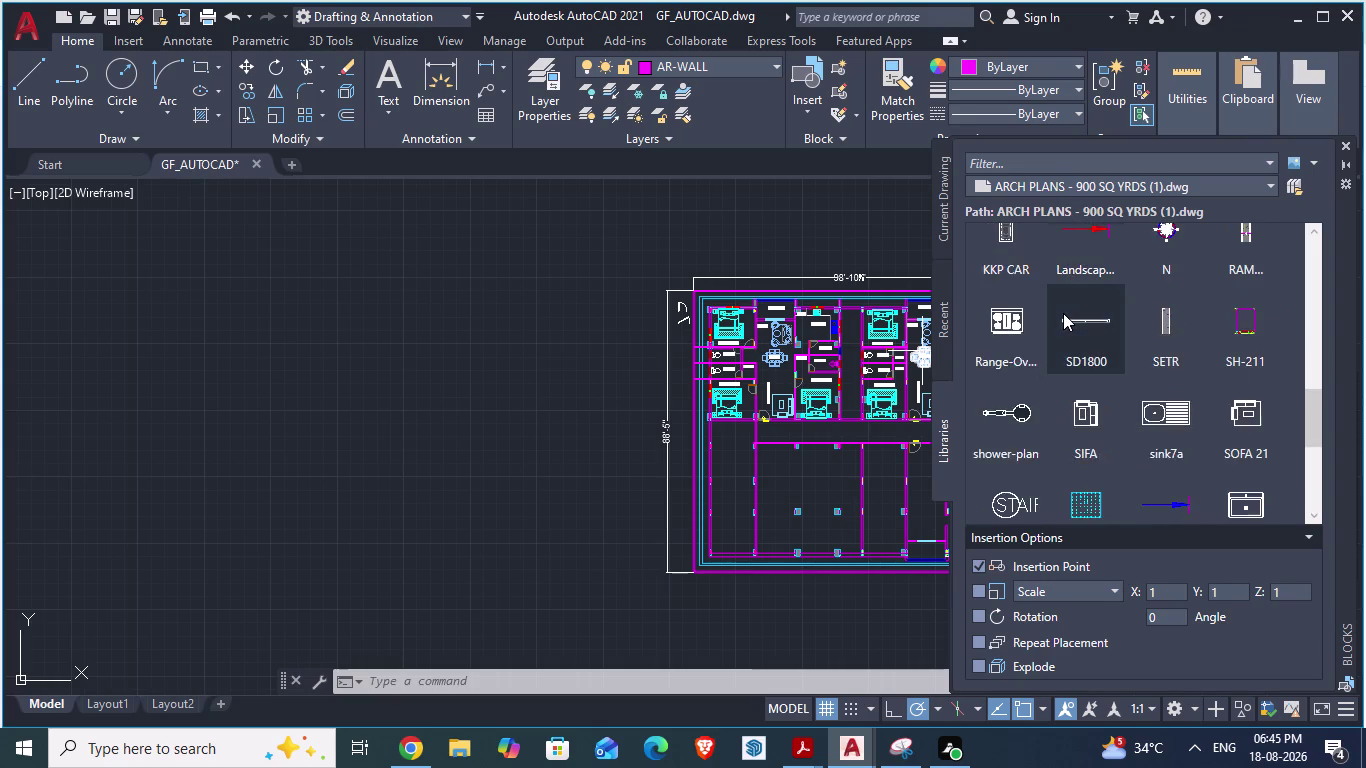
scroll(down, 3)
scroll(down, 3)
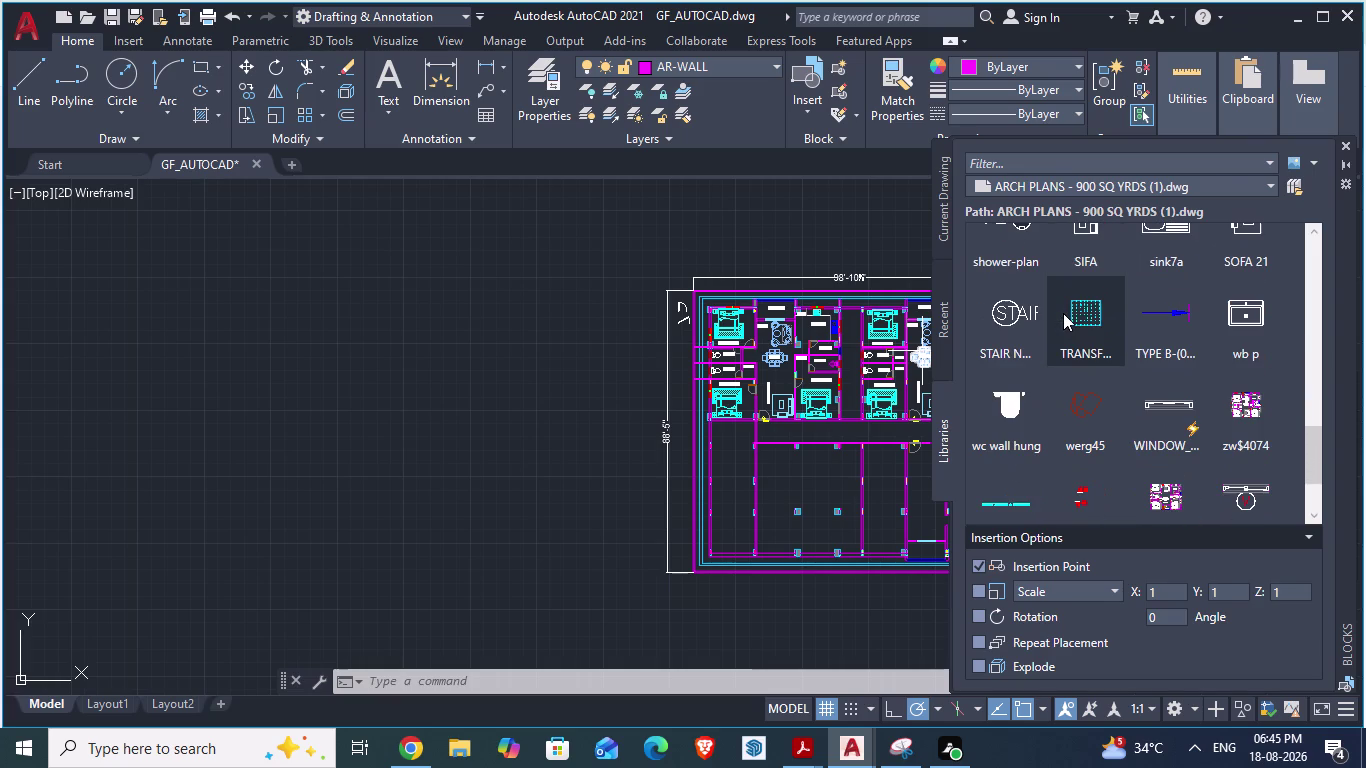
scroll(down, 3)
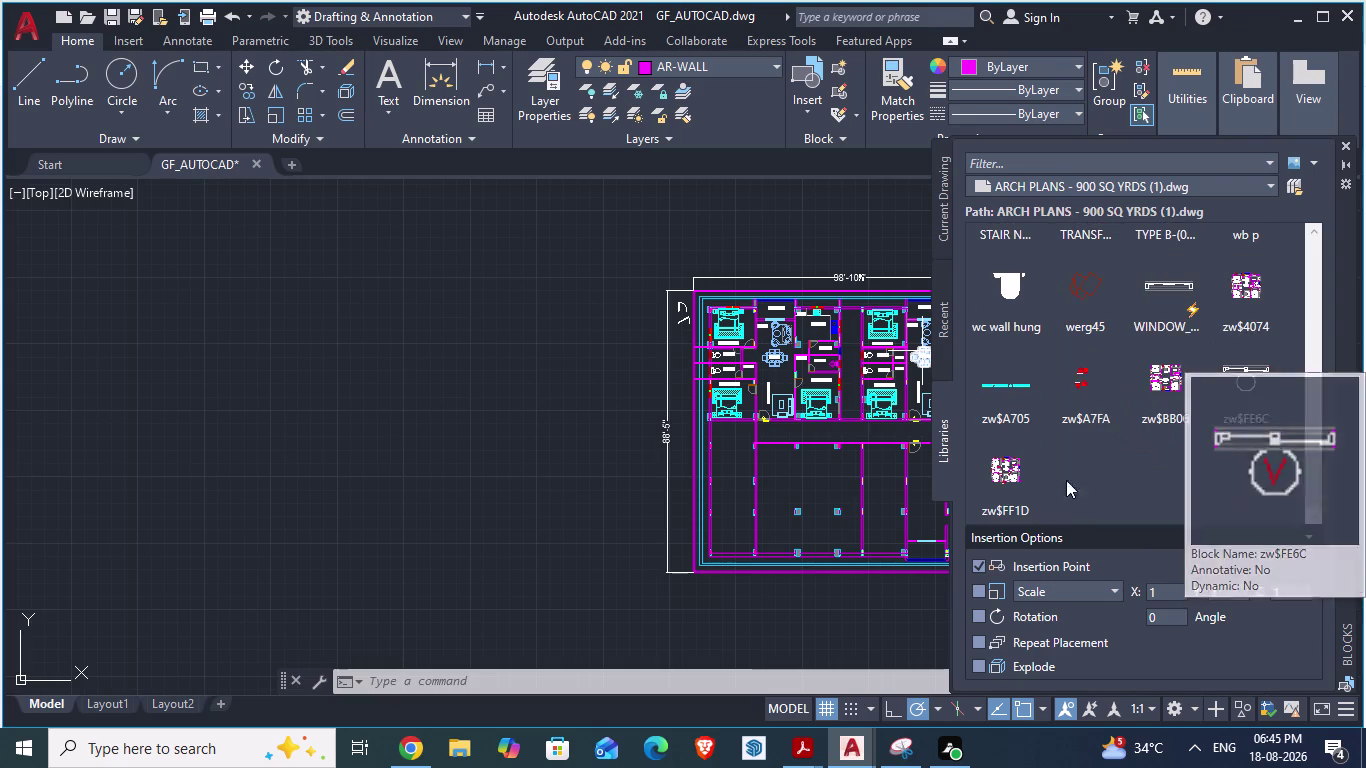
scroll(down, 3)
scroll(up, 3)
scroll(up, 3)
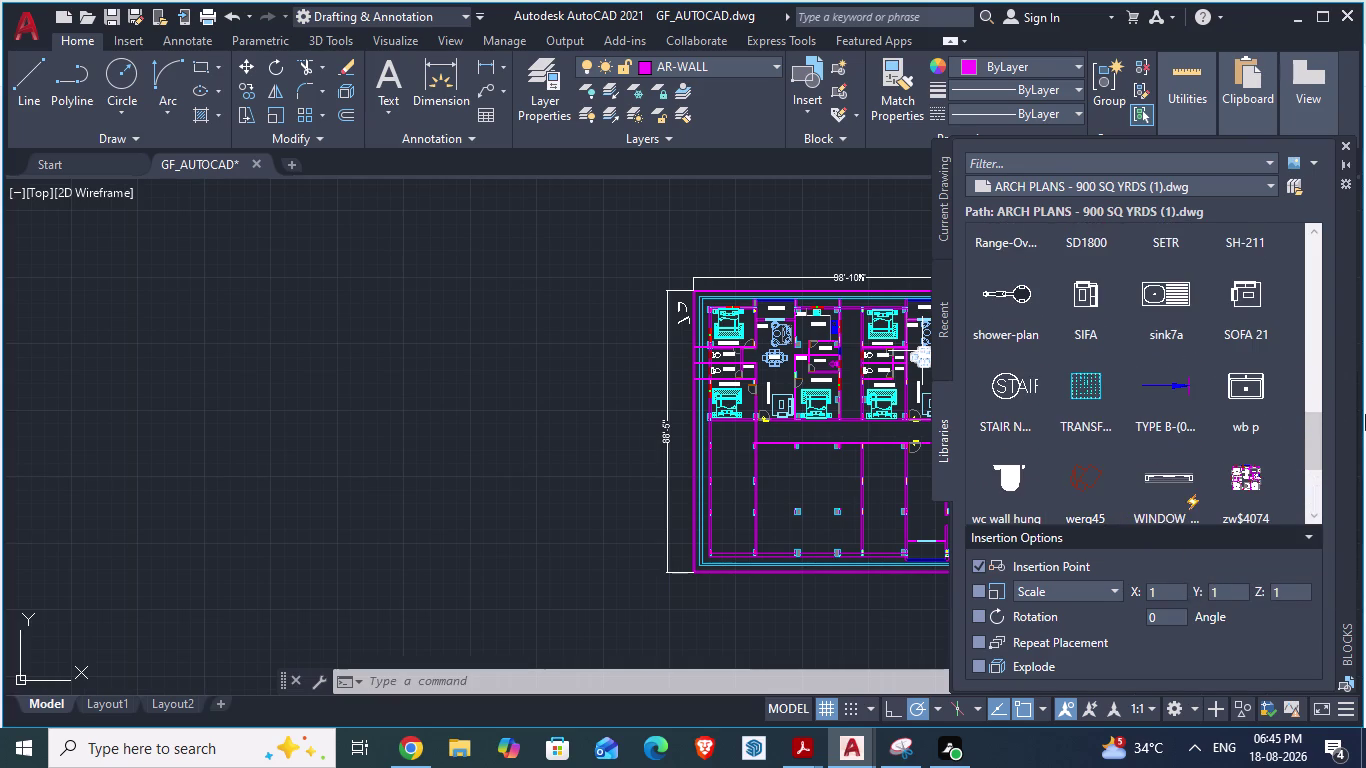
scroll(up, 3)
scroll(up, 3)
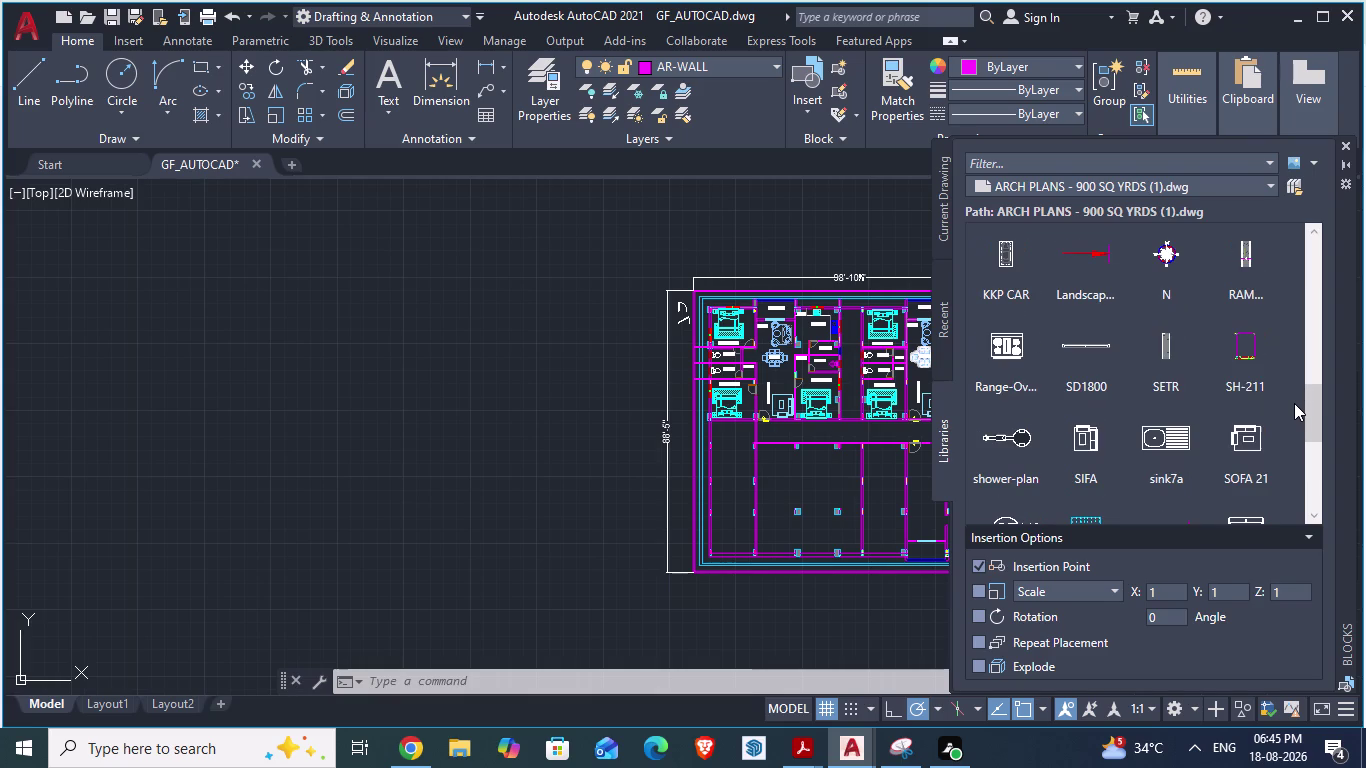
scroll(up, 3)
scroll(up, 3)
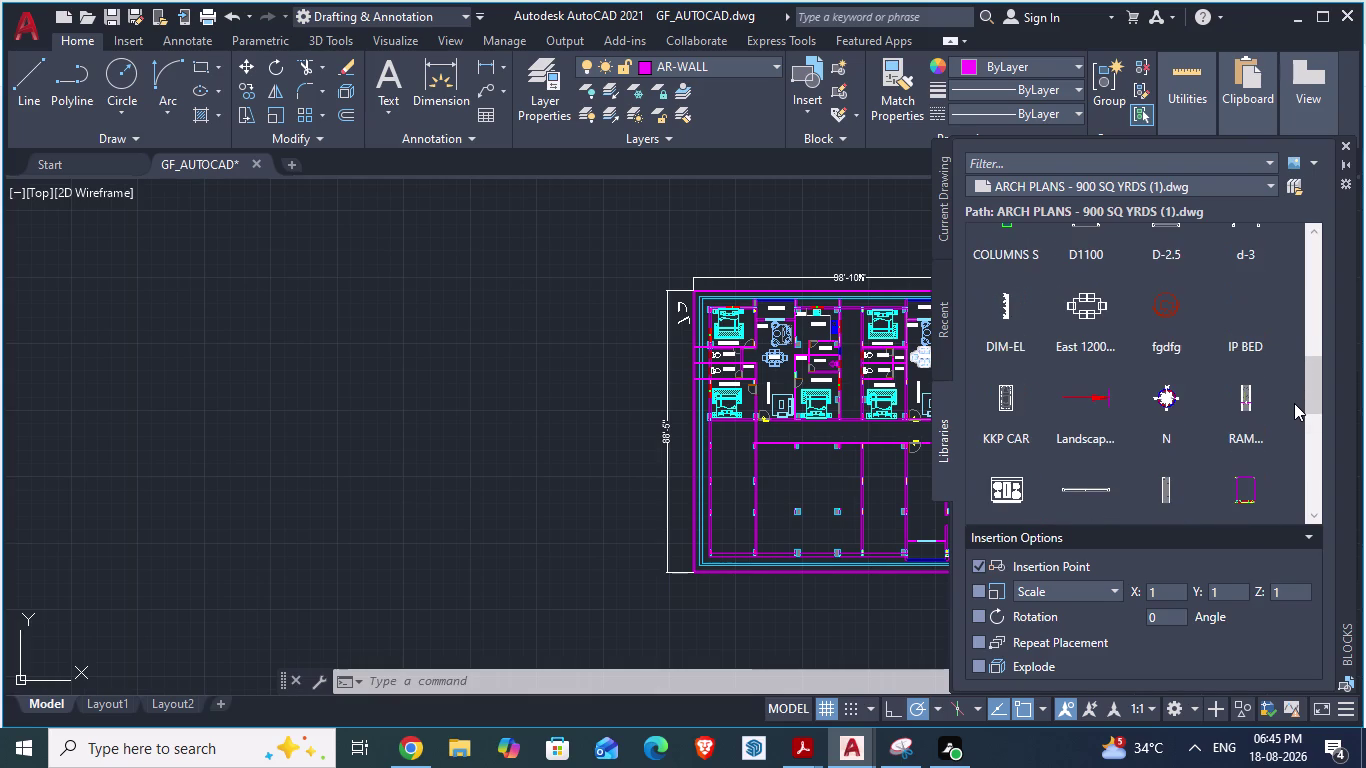
scroll(up, 3)
scroll(up, 3)
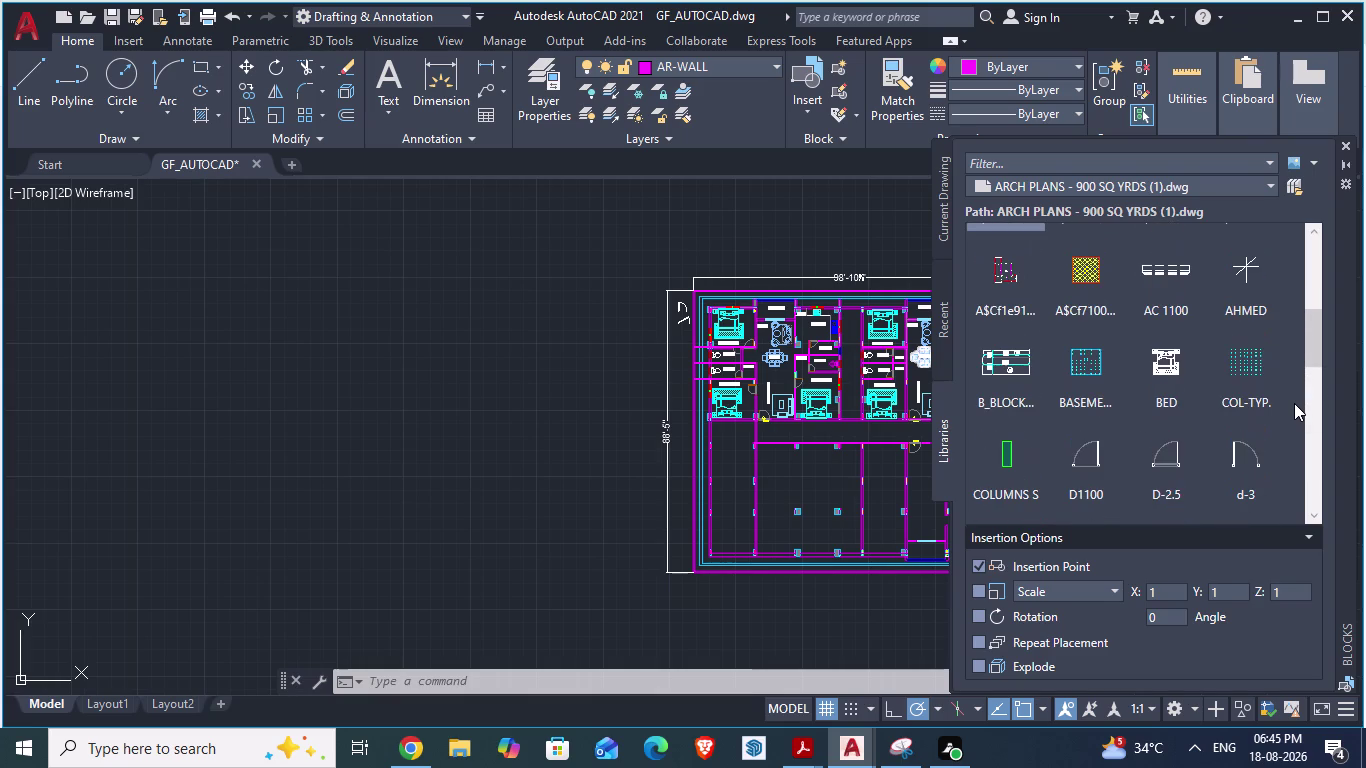
scroll(up, 3)
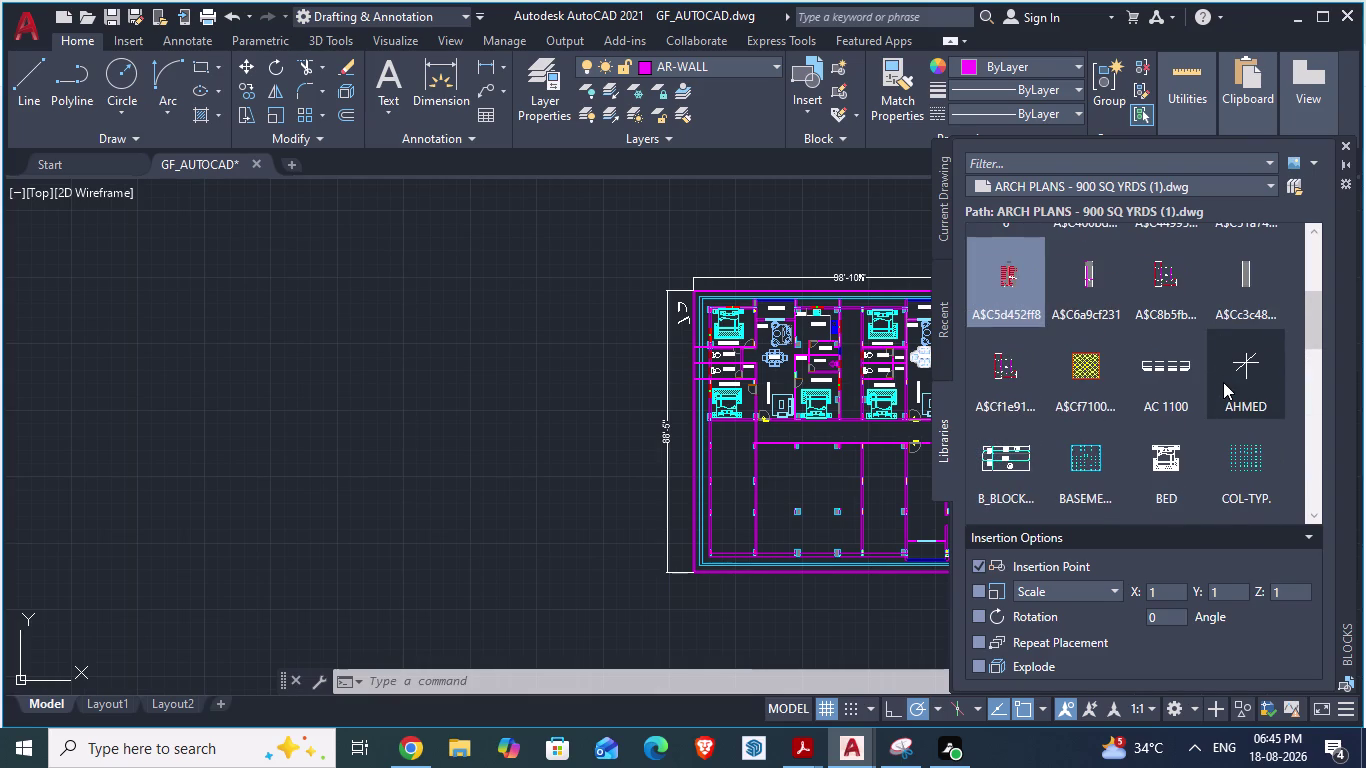
scroll(up, 3)
scroll(up, 3)
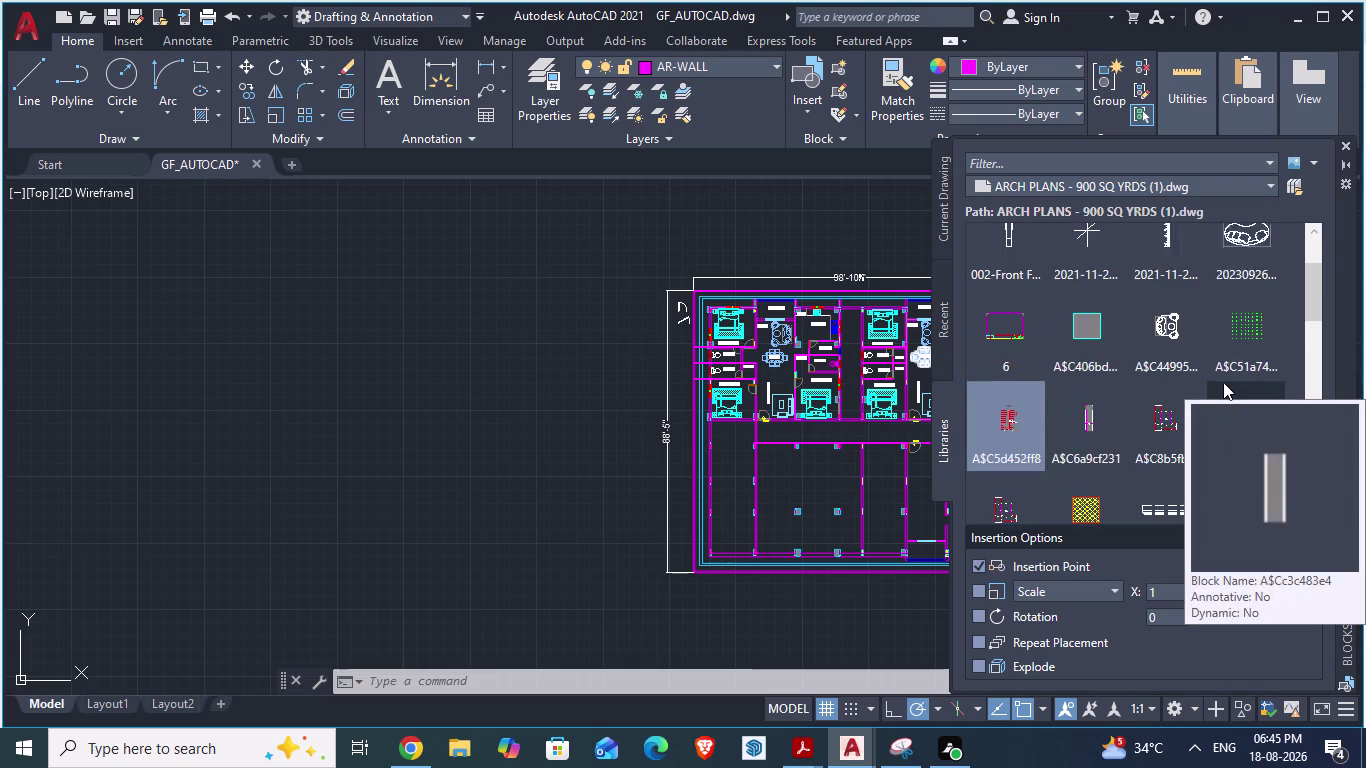
scroll(up, 3)
scroll(up, 3)
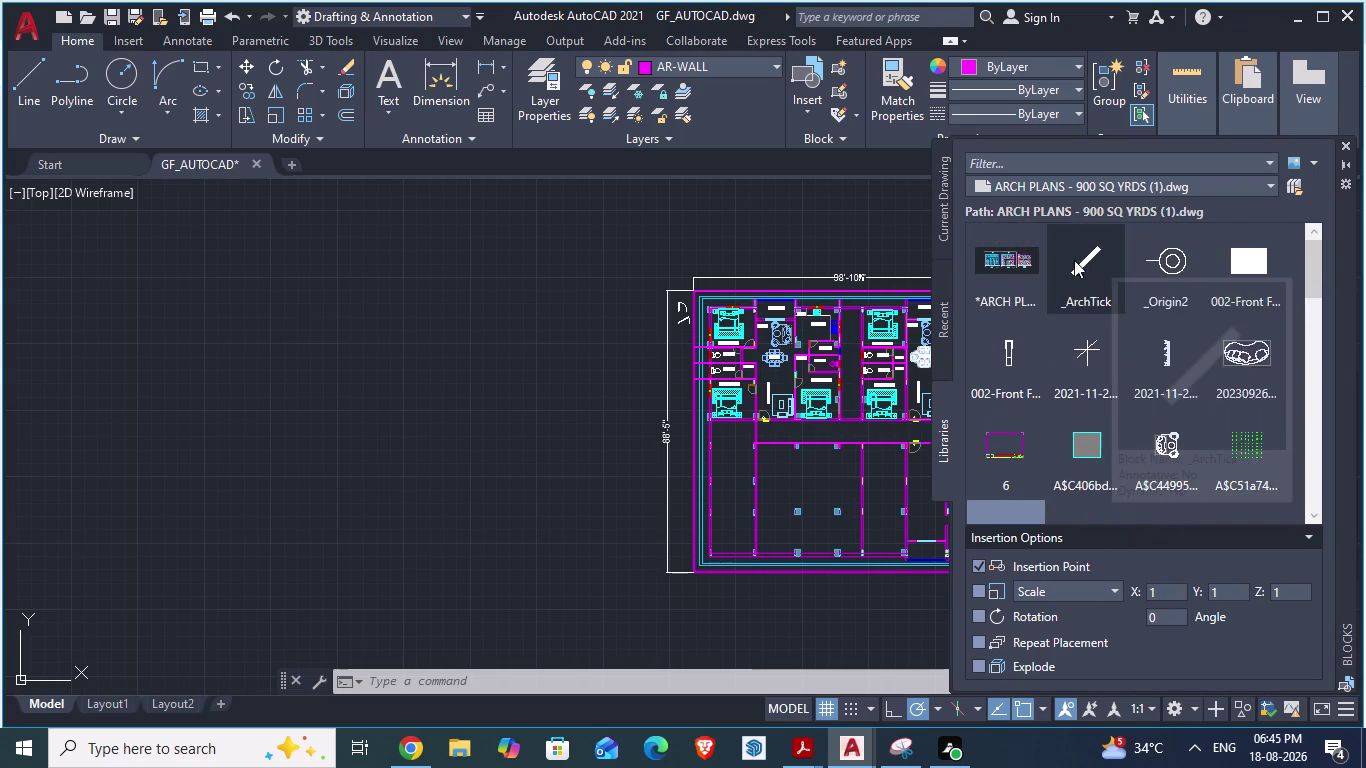
Show the current drawing's blocks, narrowed to the three 'wind*' window blocks.
click(1023, 276)
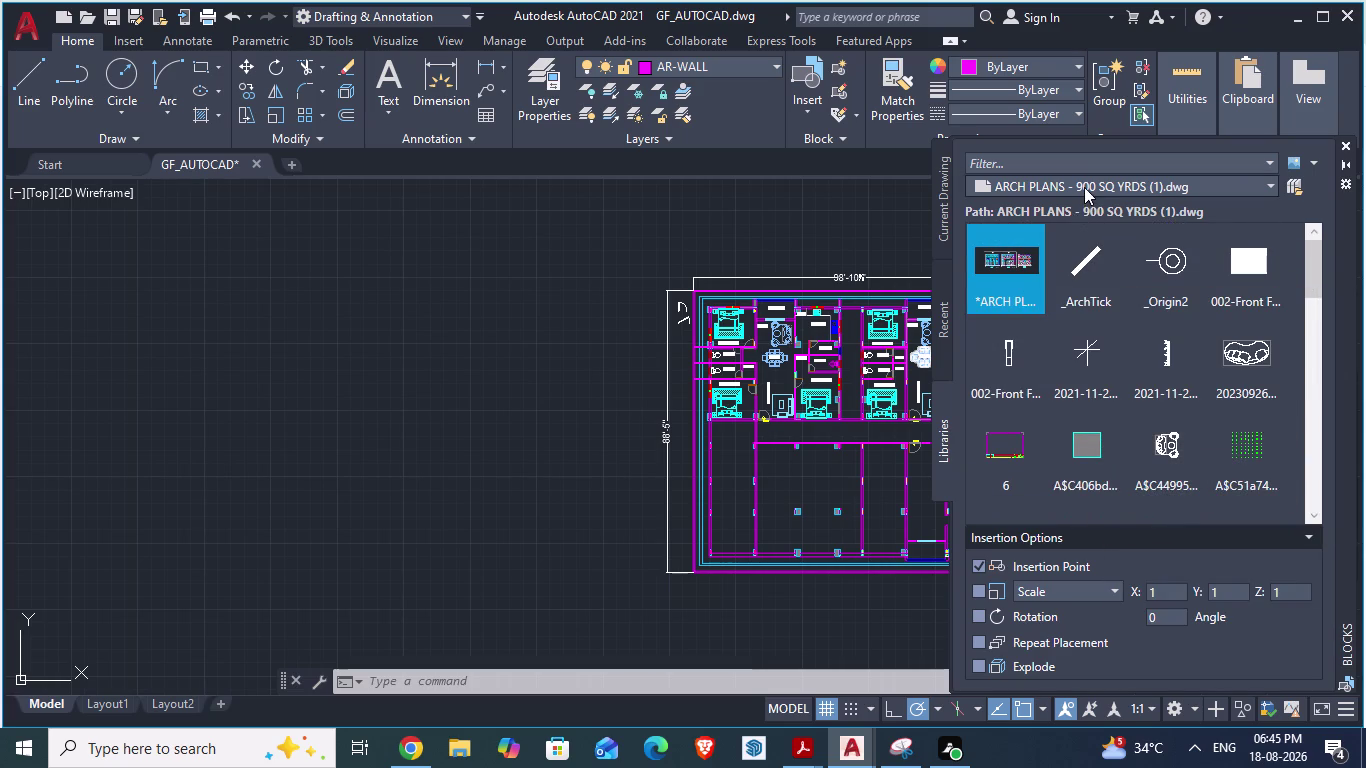
click(1084, 187)
click(946, 185)
click(946, 185)
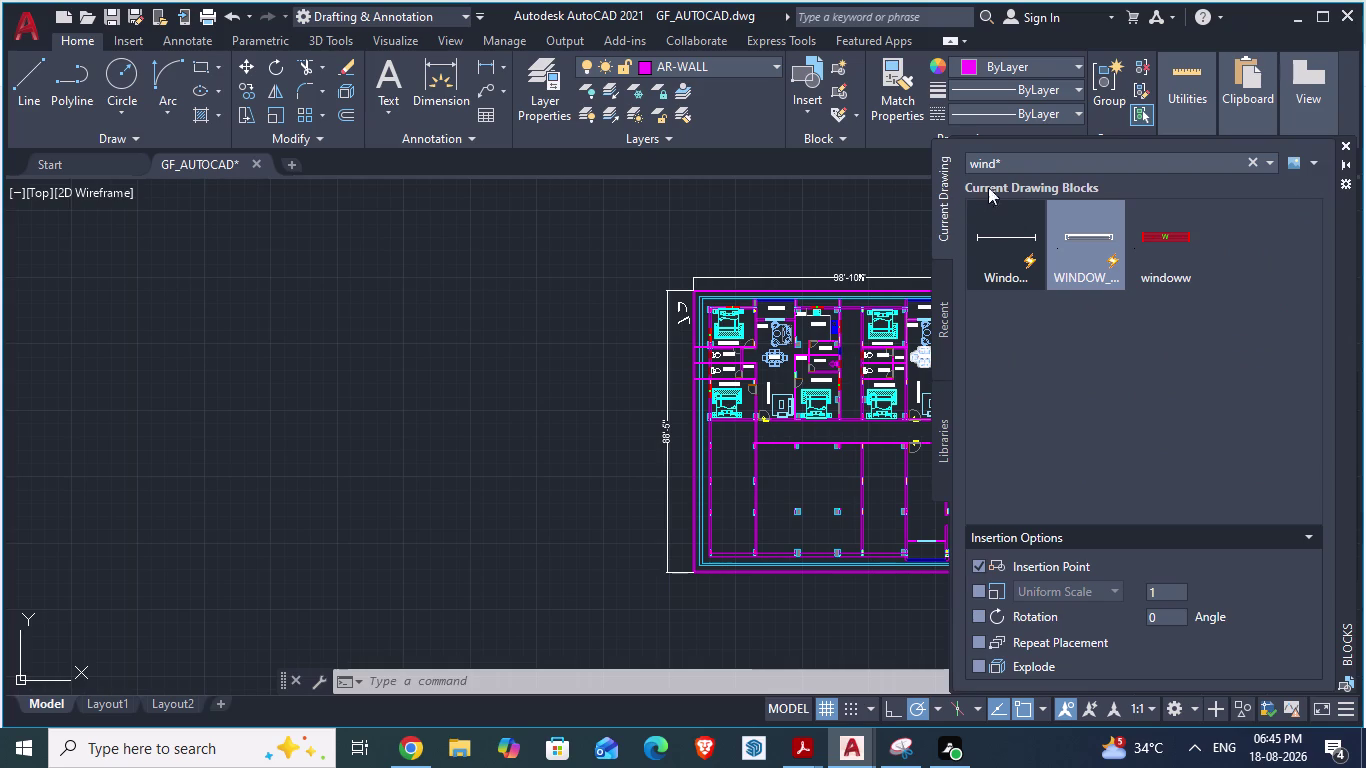
Clear the name filter and scroll through all available blocks.
click(1029, 164)
click(1255, 158)
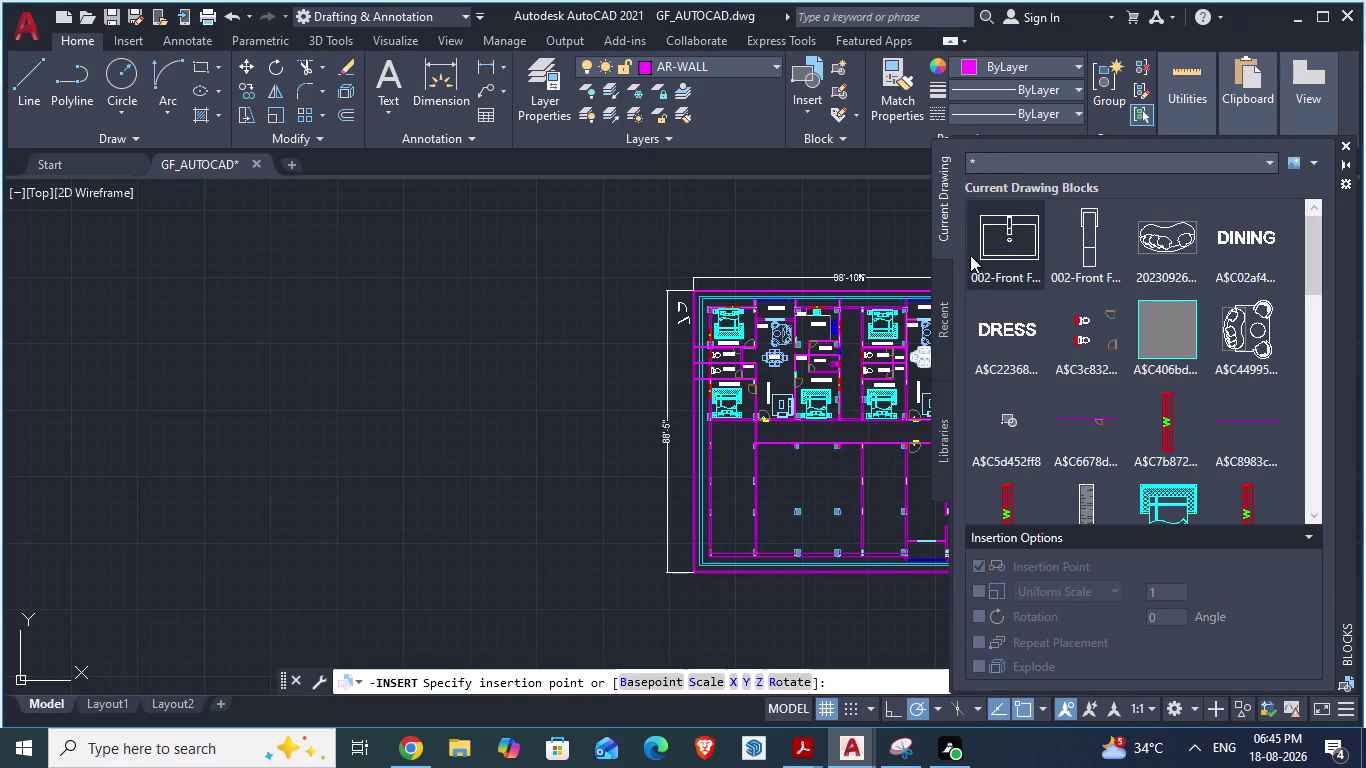
scroll(down, 3)
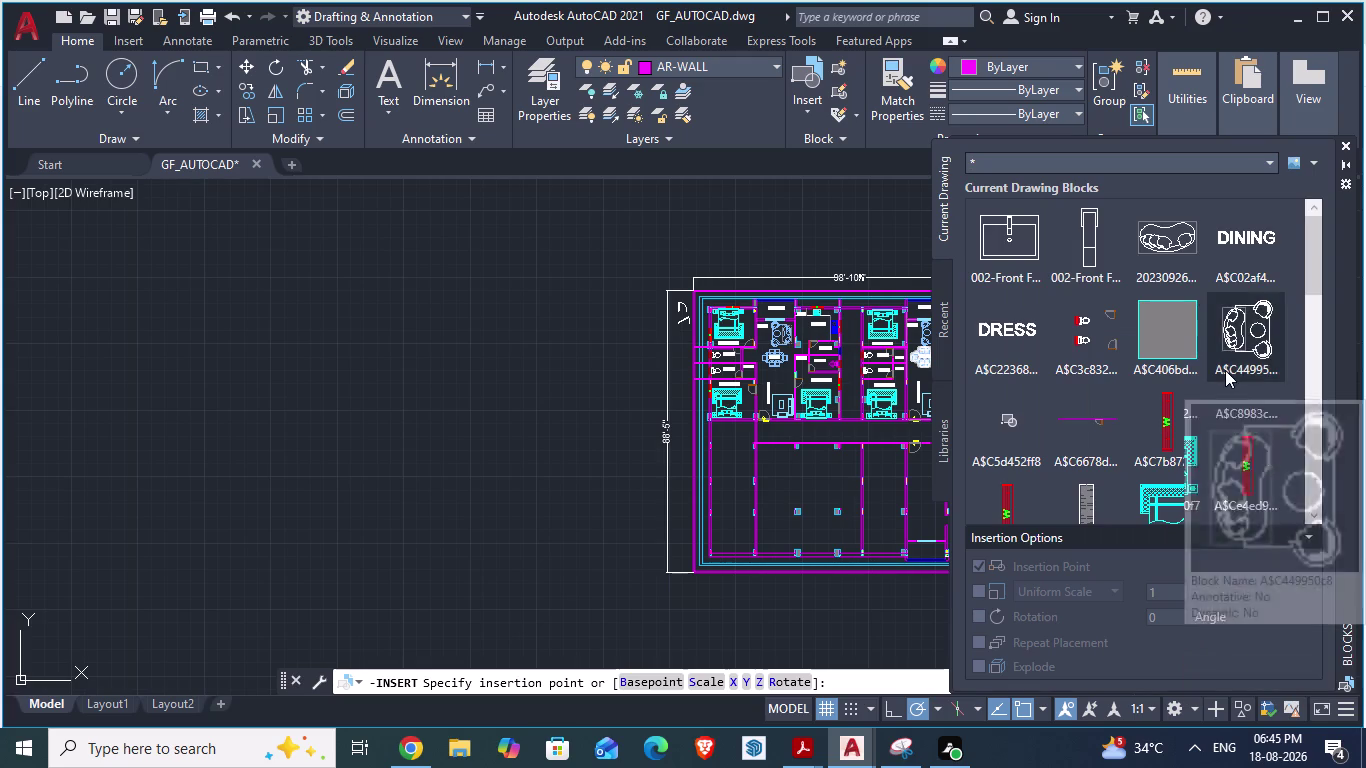
scroll(down, 3)
scroll(down, 3)
scroll(down, 3)
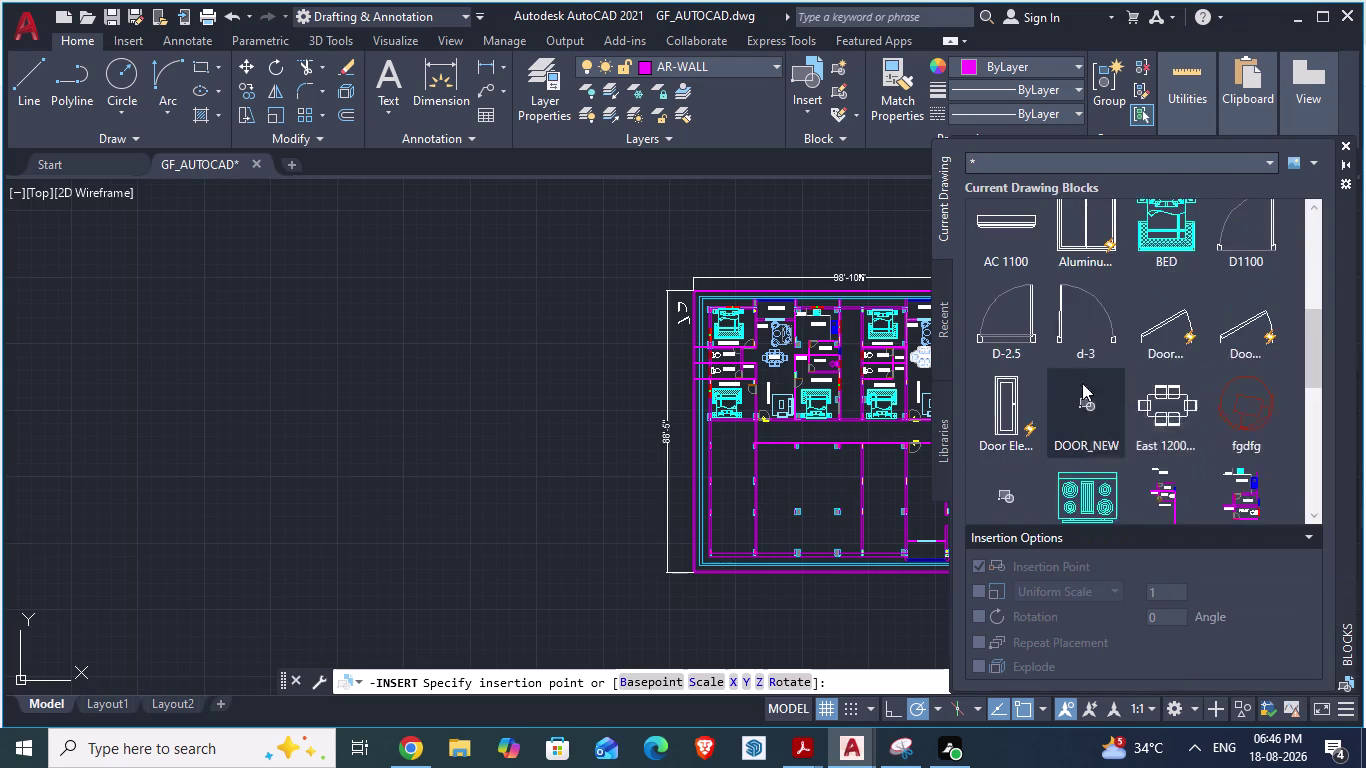
scroll(down, 3)
scroll(down, 3)
scroll(down, 3)
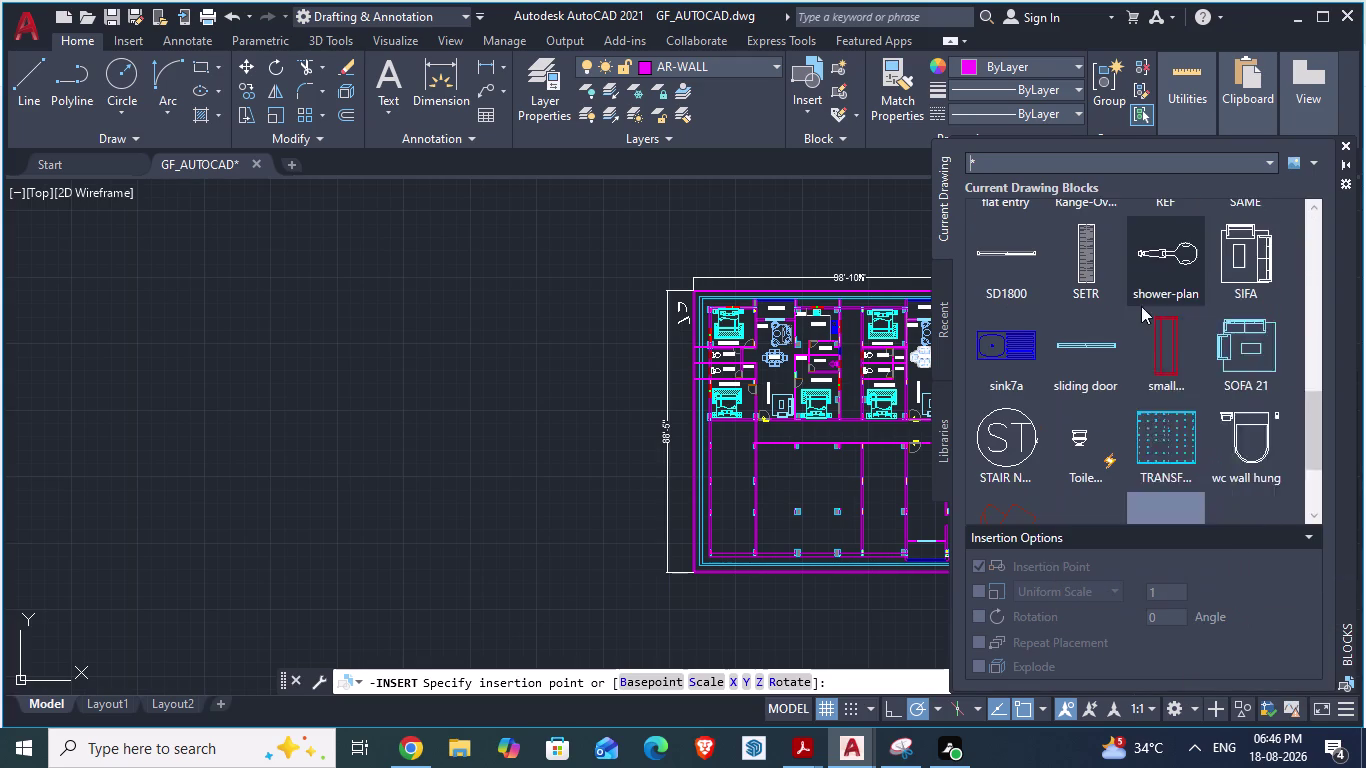
scroll(down, 3)
scroll(down, 3)
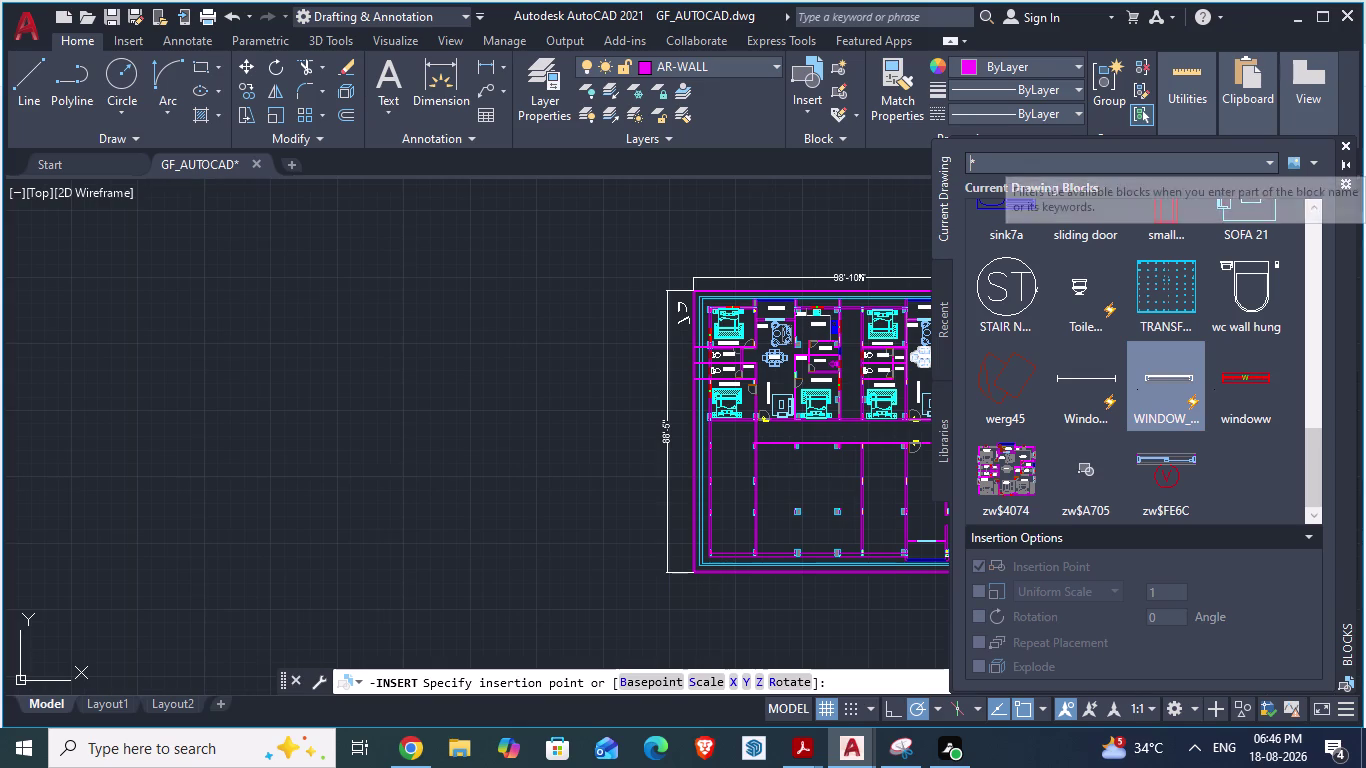
Search for 'car' blocks, check recent blocks, and return to the ARCH PLANS library.
text(ca)
key(r)
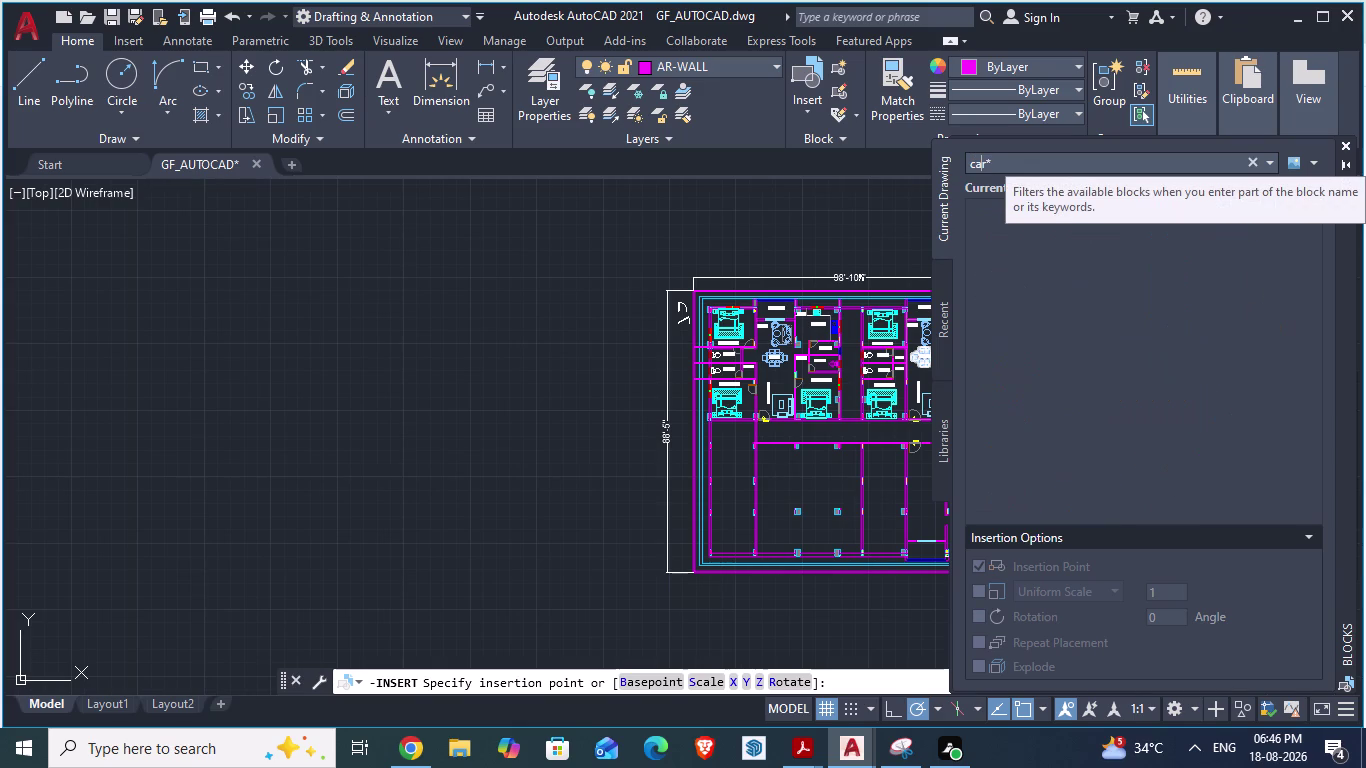
key(Return)
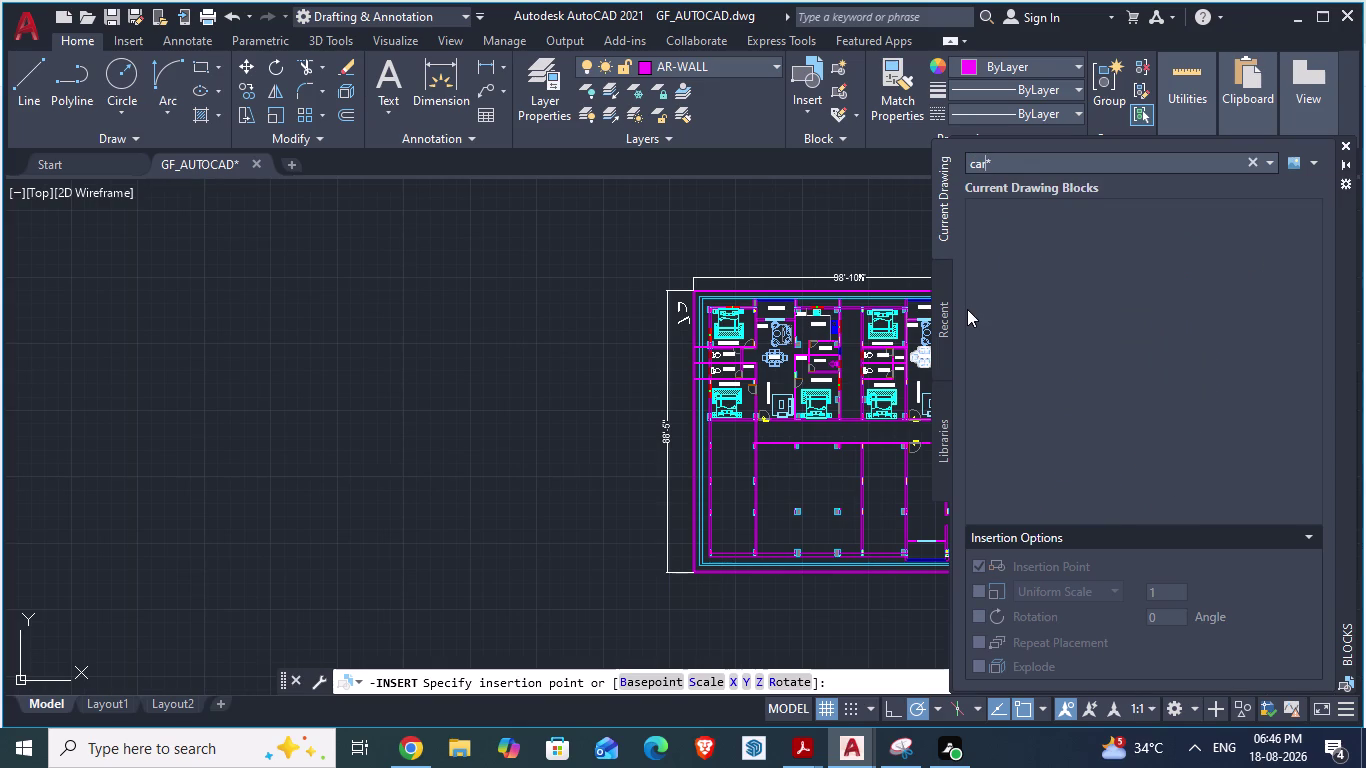
click(950, 320)
scroll(down, 3)
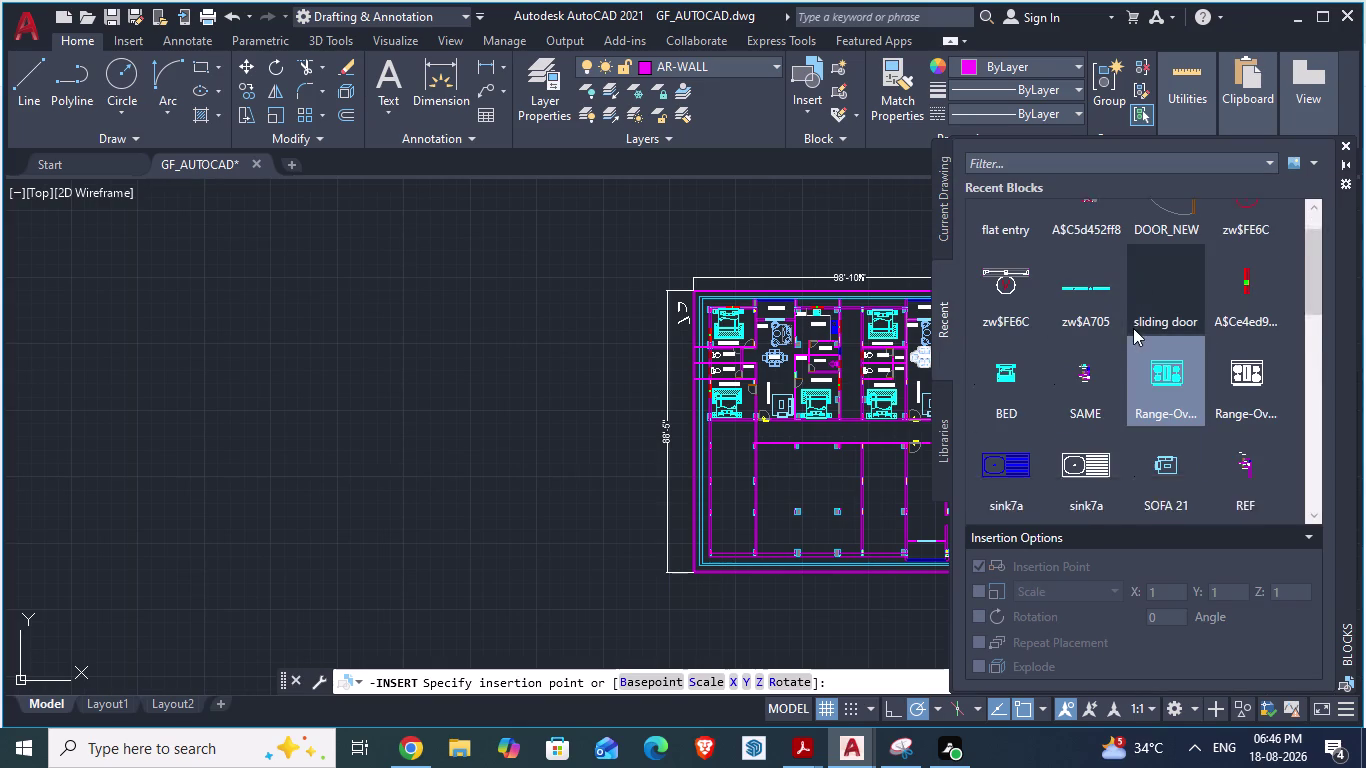
scroll(down, 3)
scroll(down, 3)
scroll(down, 3)
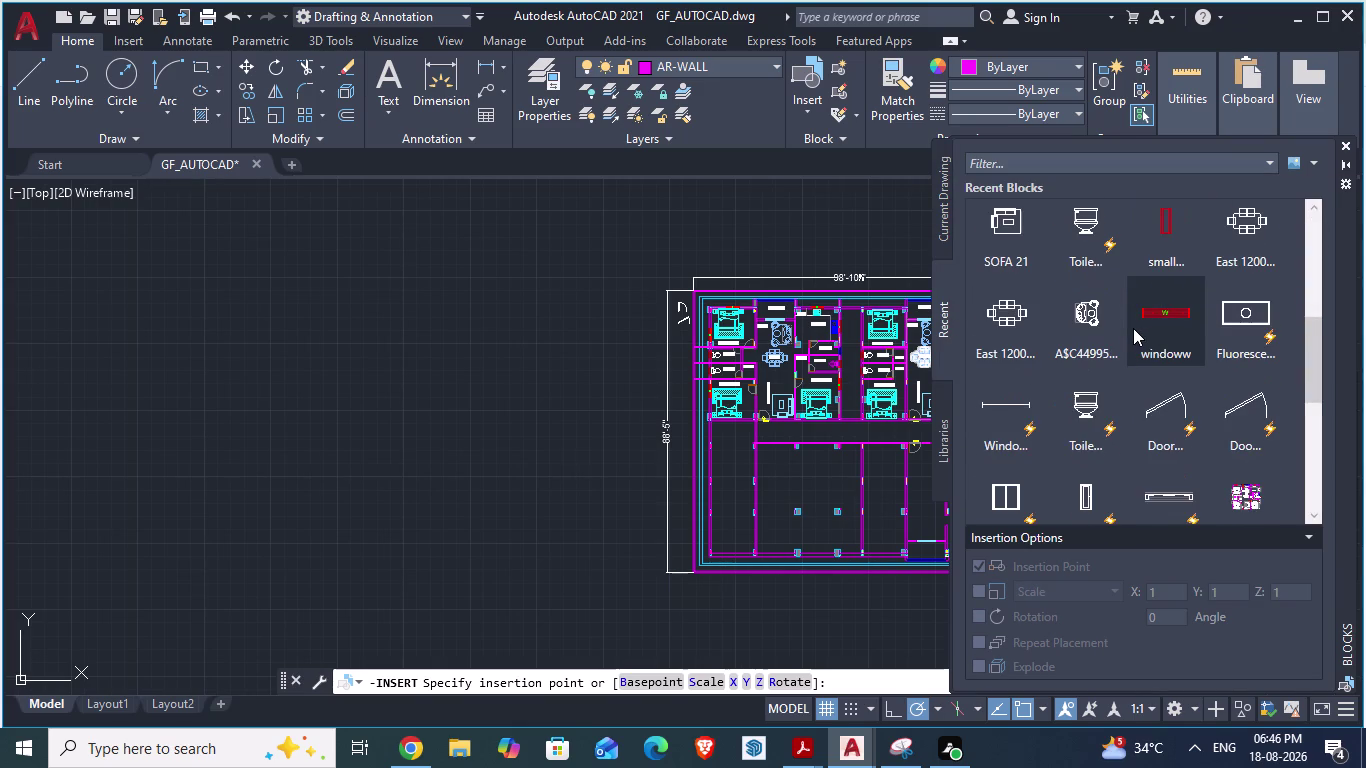
scroll(down, 3)
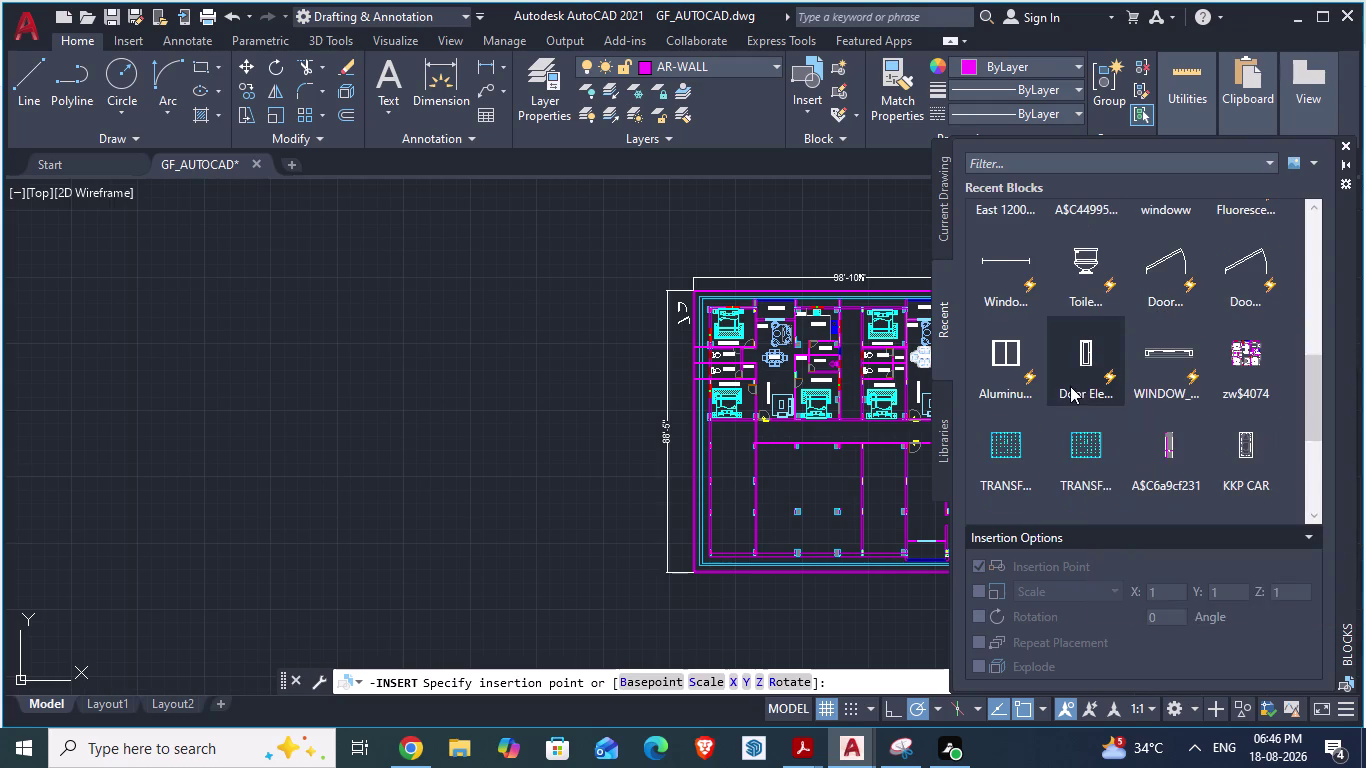
click(949, 443)
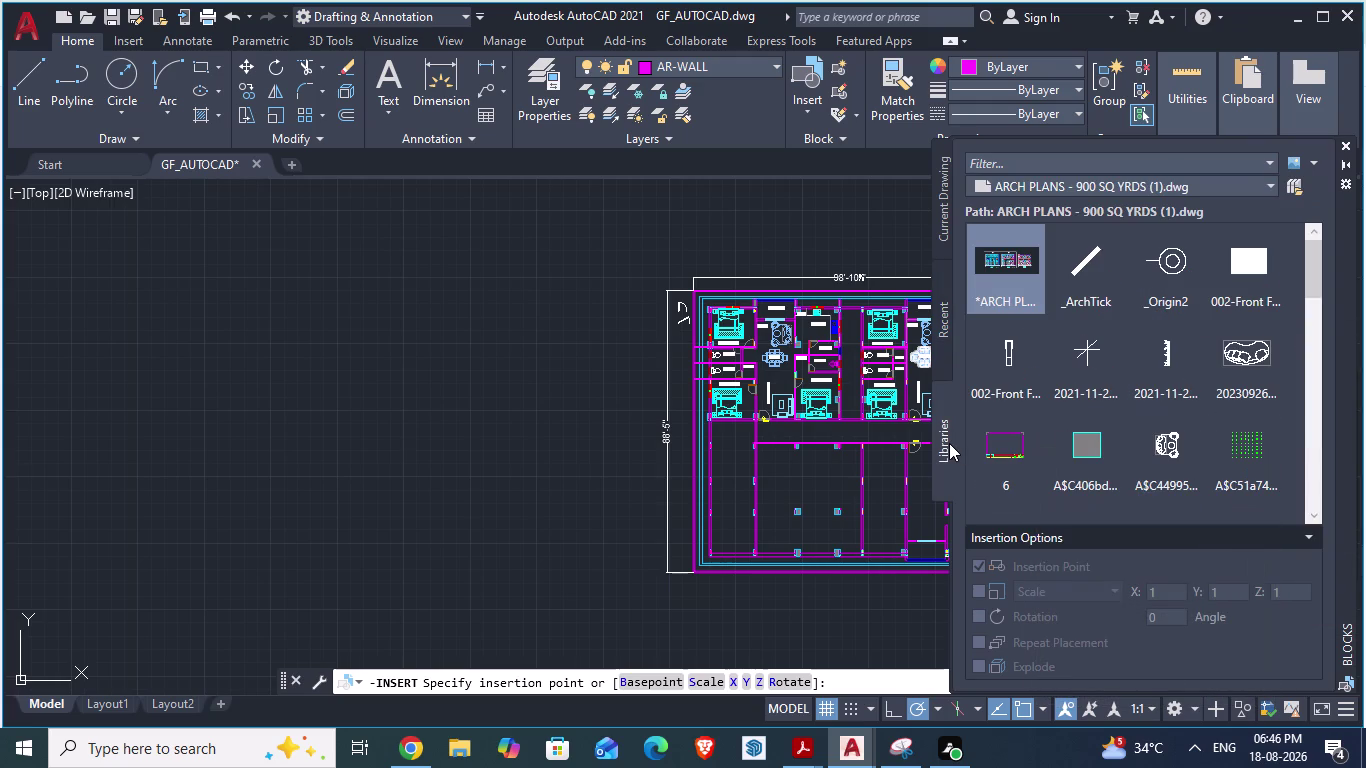
Scroll down through all the ARCH PLANS library block thumbnails, previewing each.
click(949, 443)
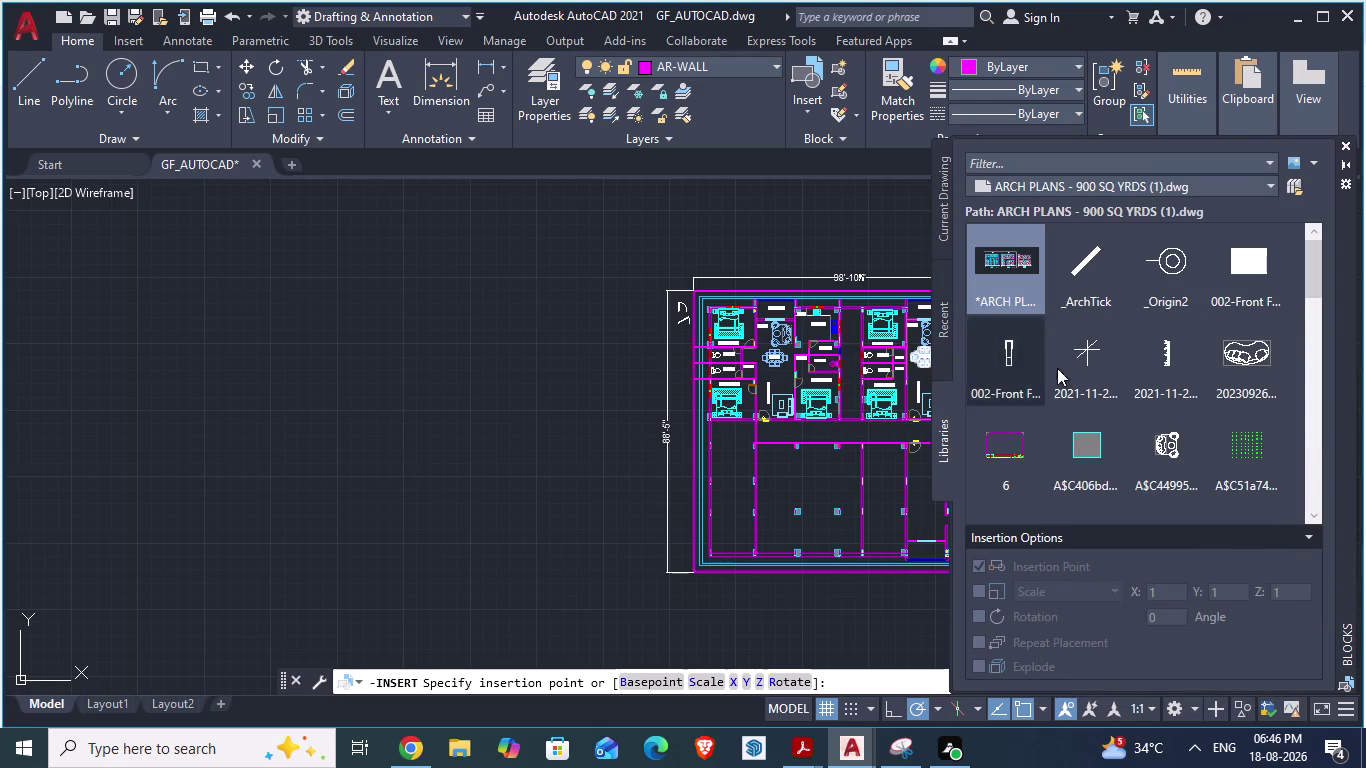
scroll(up, 3)
scroll(down, 3)
scroll(down, 3)
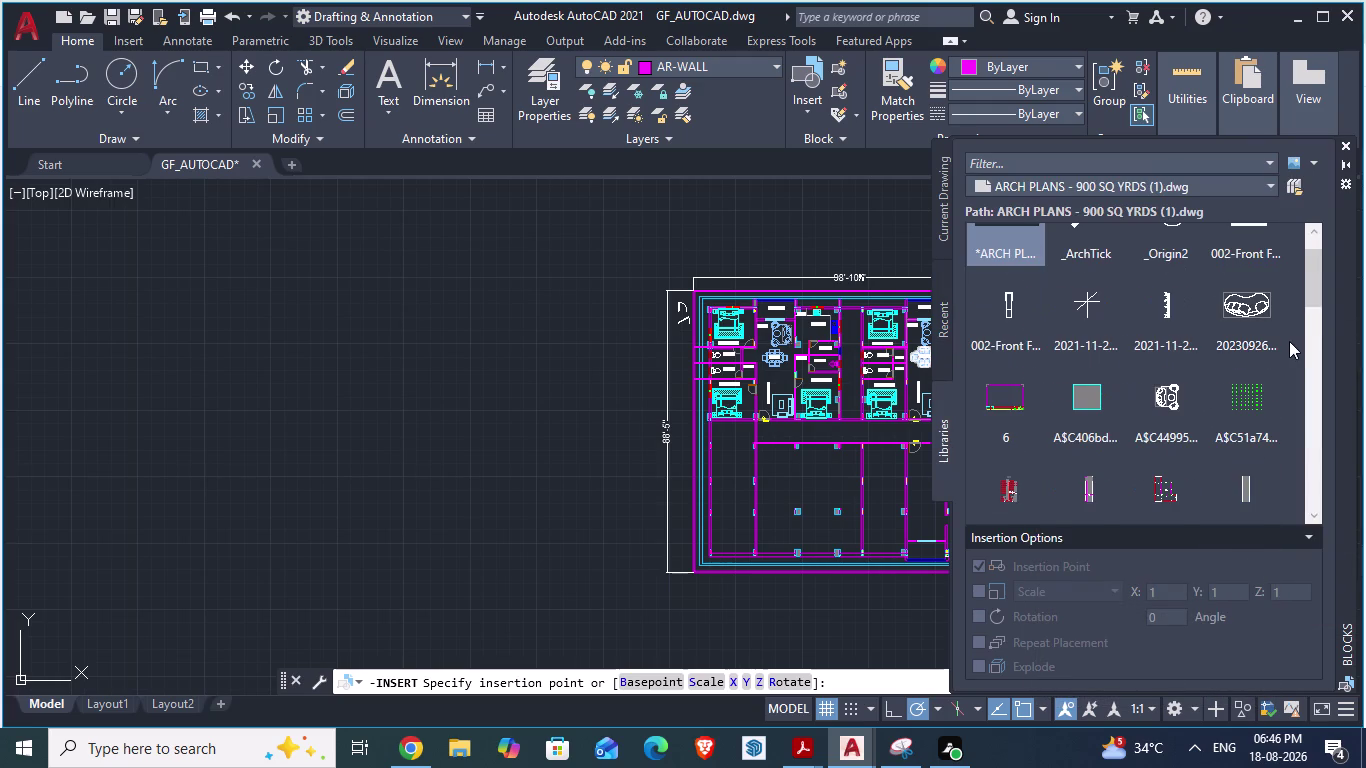
scroll(down, 3)
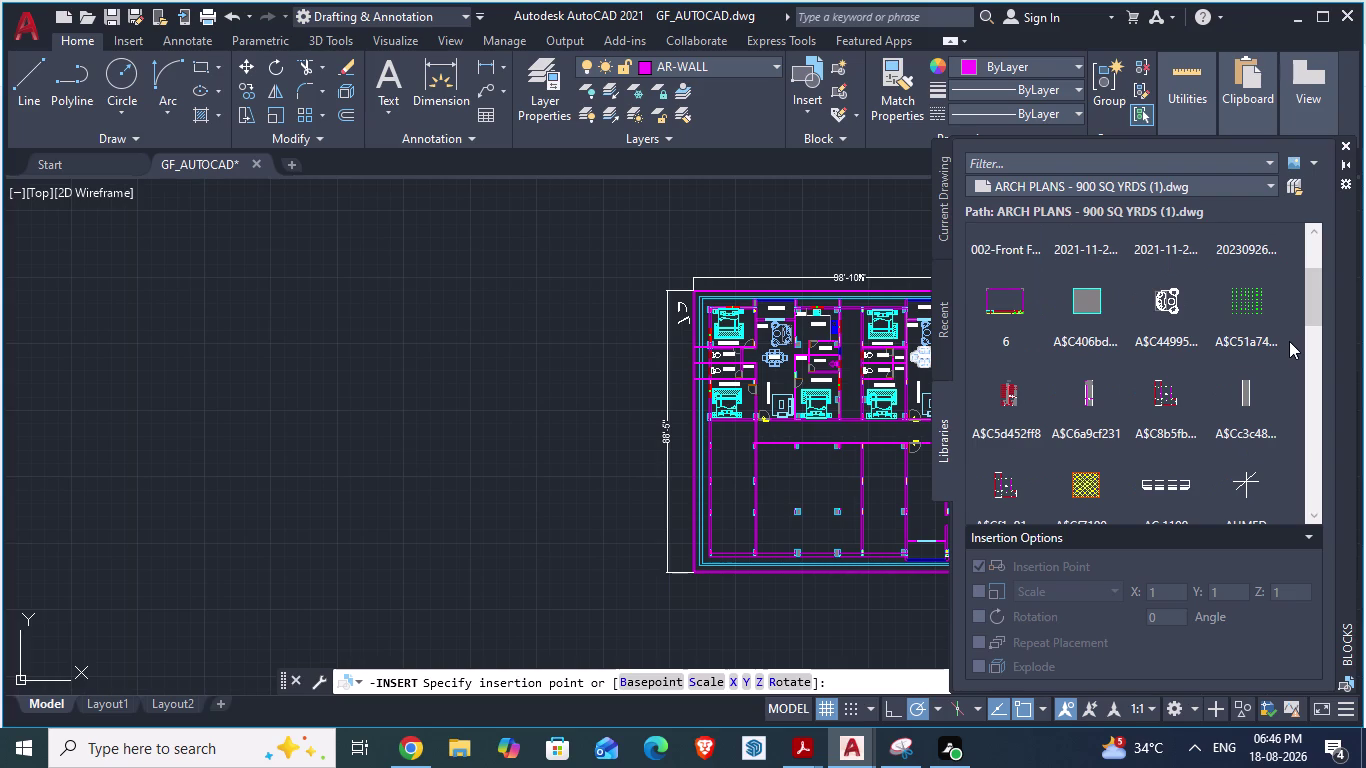
scroll(down, 3)
scroll(down, 3)
scroll(down, 3)
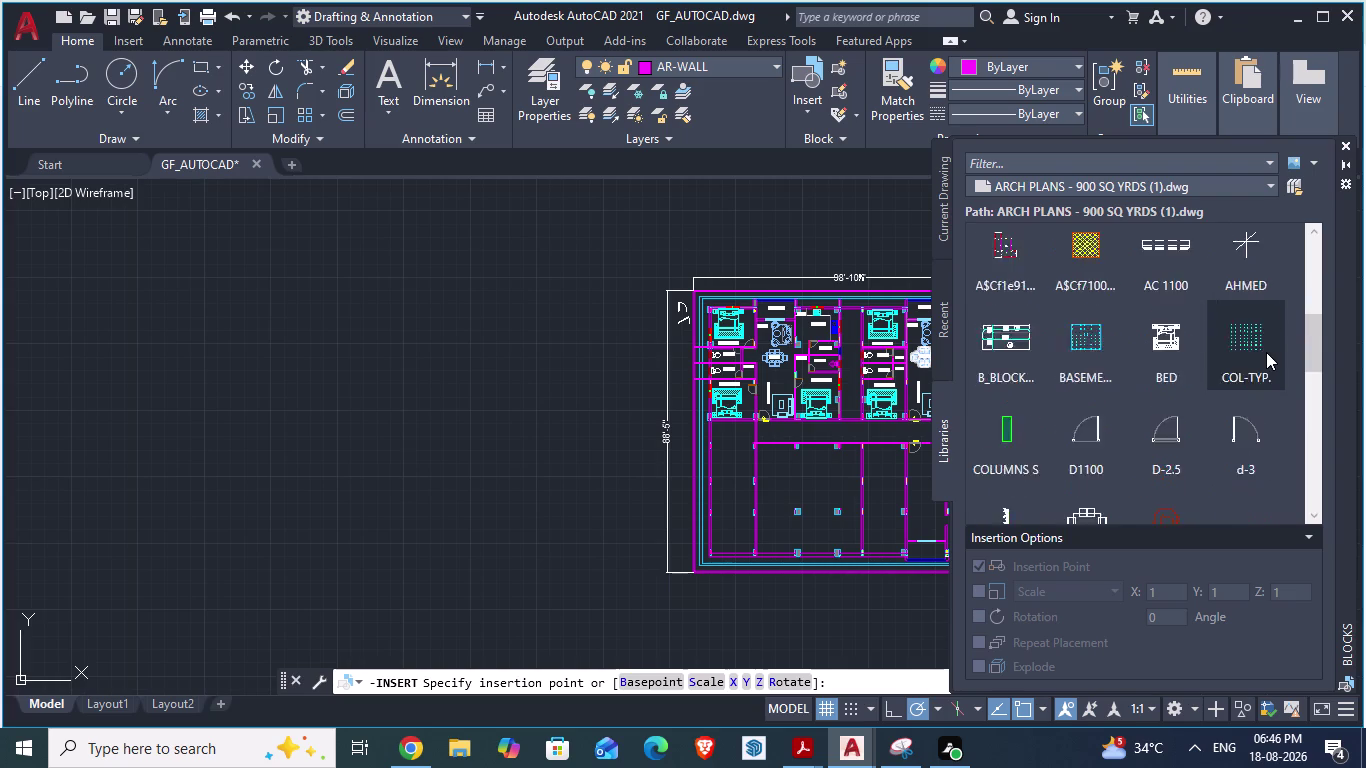
scroll(down, 3)
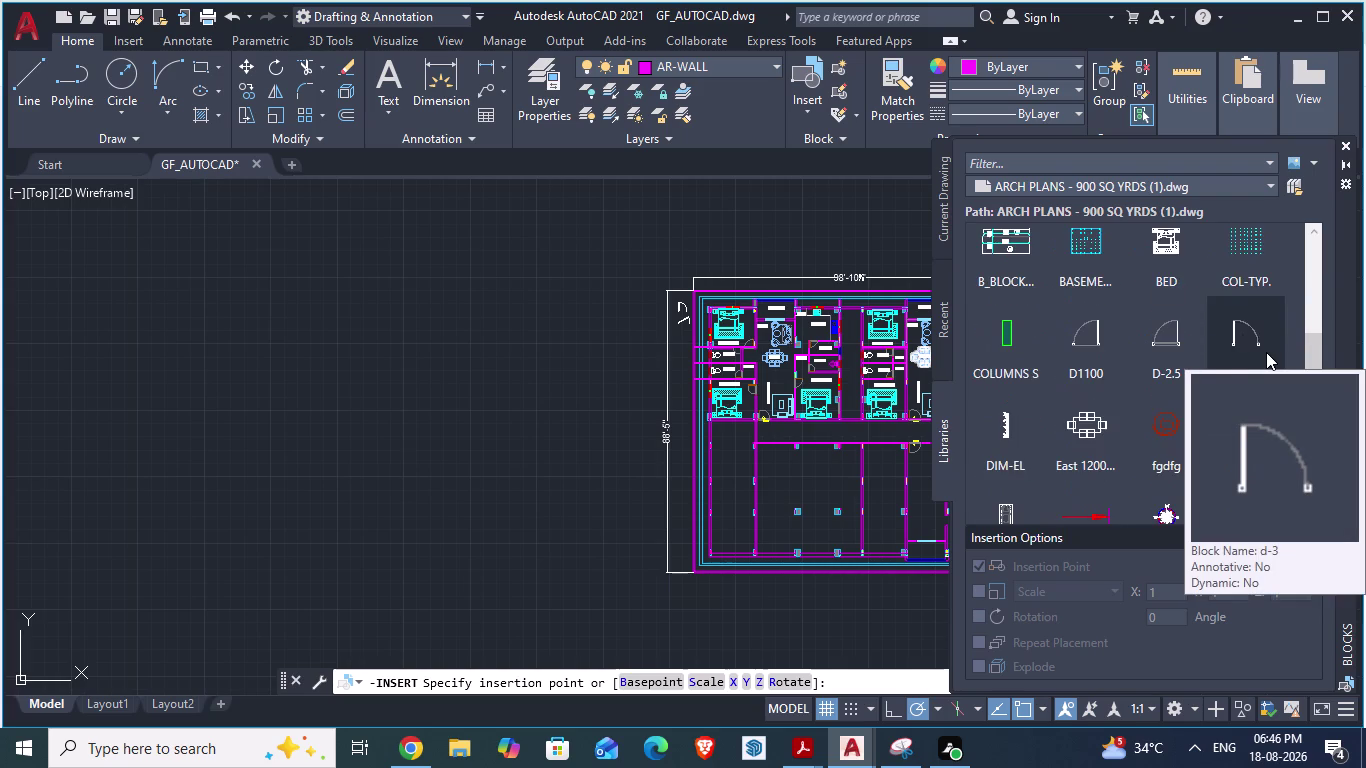
scroll(down, 3)
scroll(down, 3)
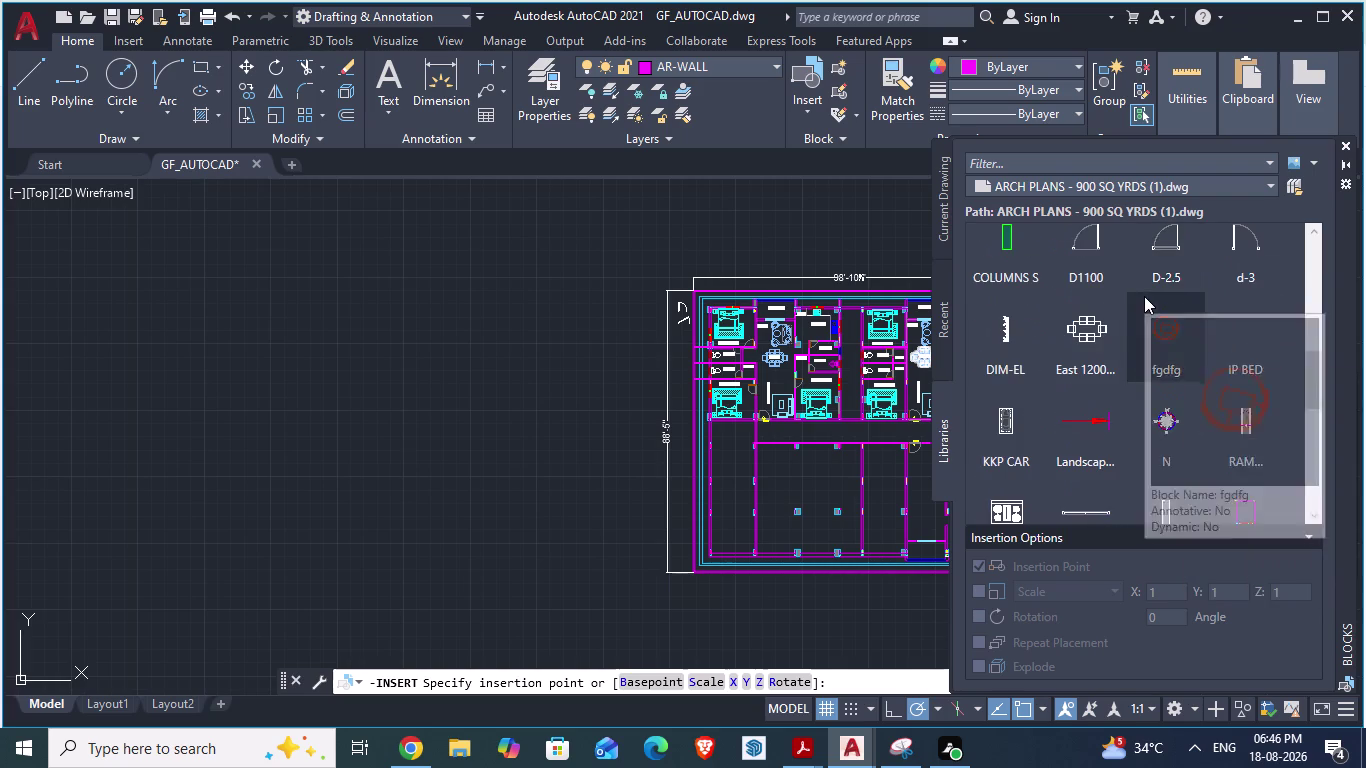
scroll(down, 3)
scroll(down, 3)
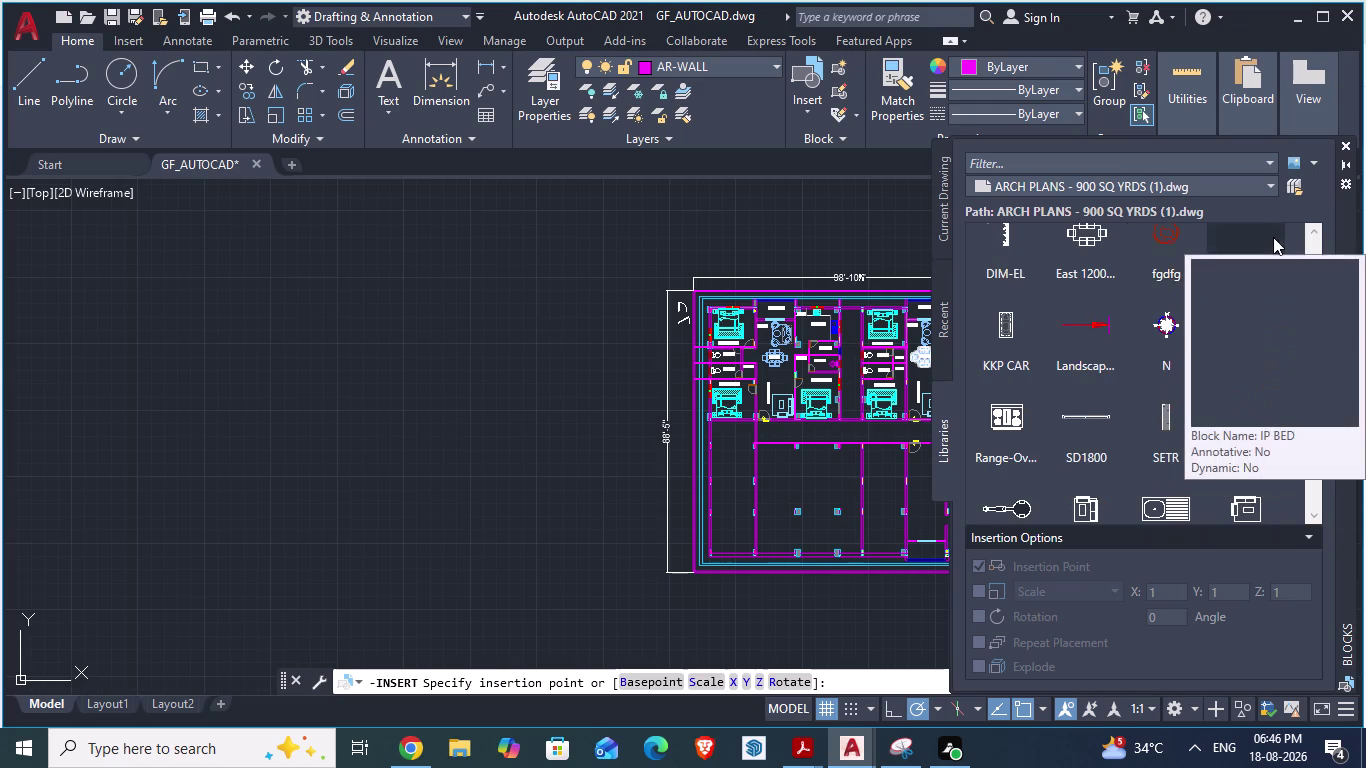
scroll(down, 3)
scroll(down, 3)
scroll(down, 3)
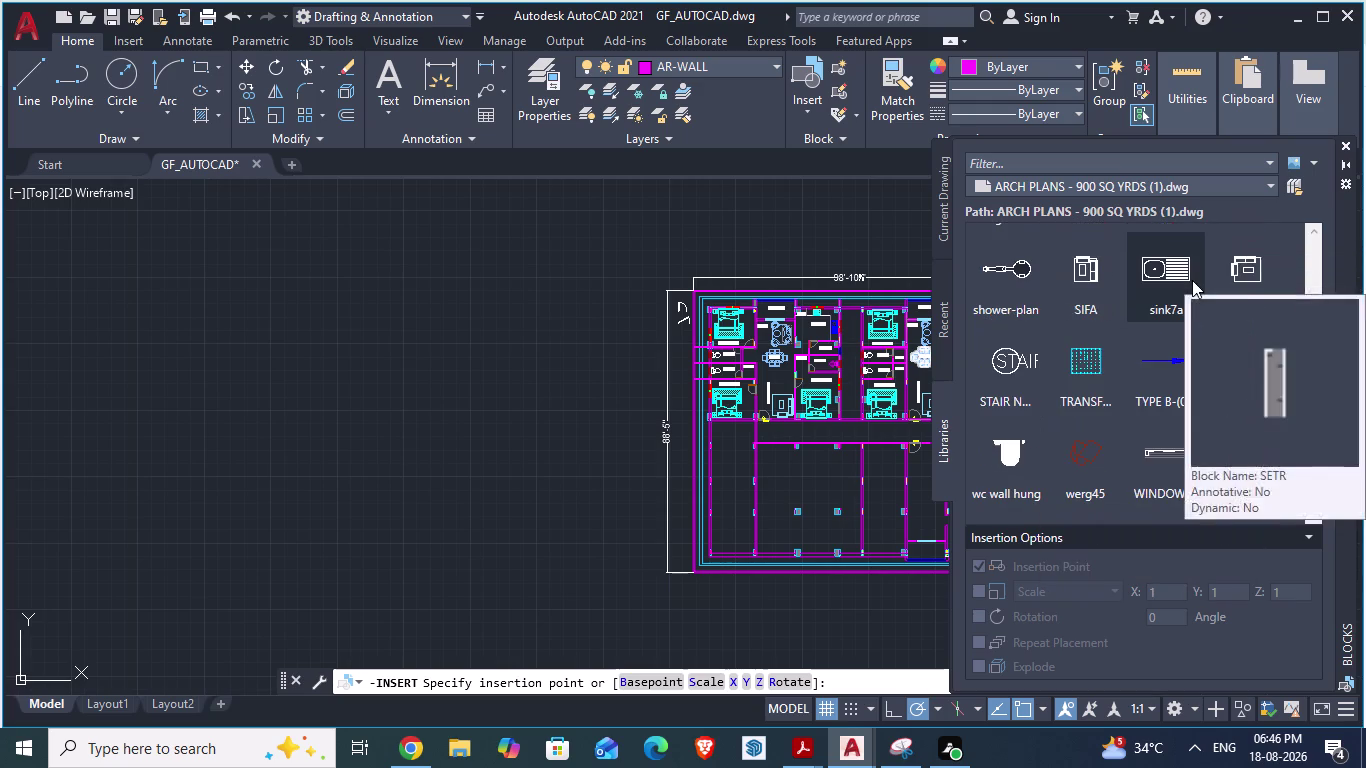
scroll(down, 3)
scroll(down, 3)
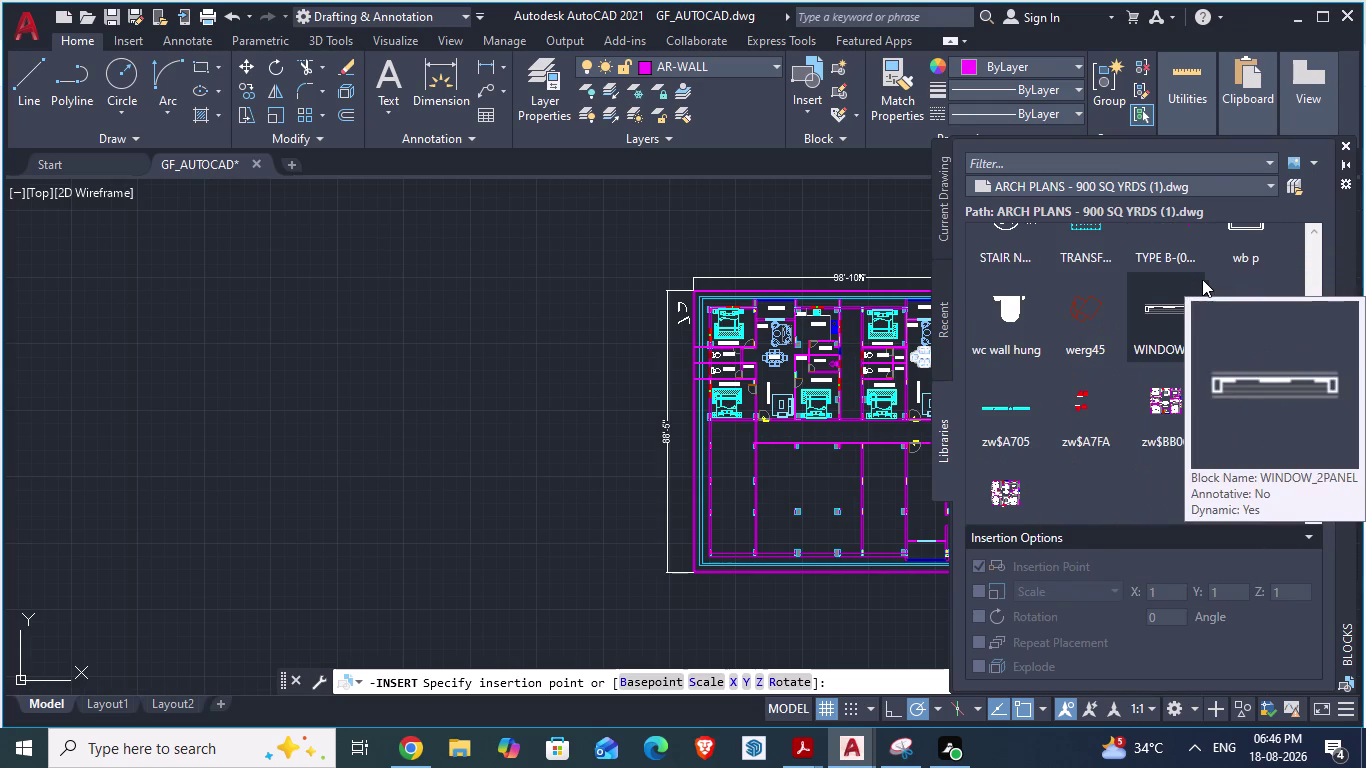
Cancel the pending INSERT without placing a block and scroll the library back to the top.
double_click(1311, 512)
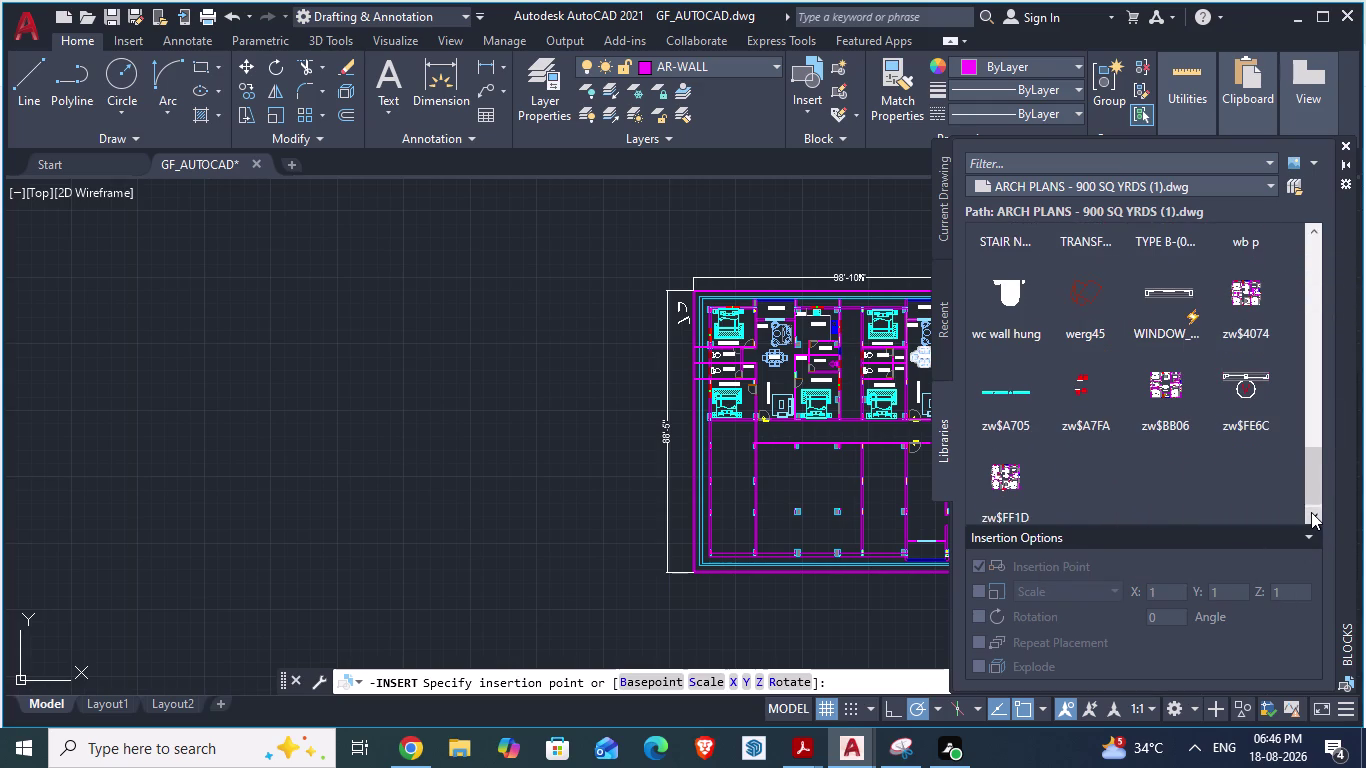
click(1311, 512)
scroll(up, 3)
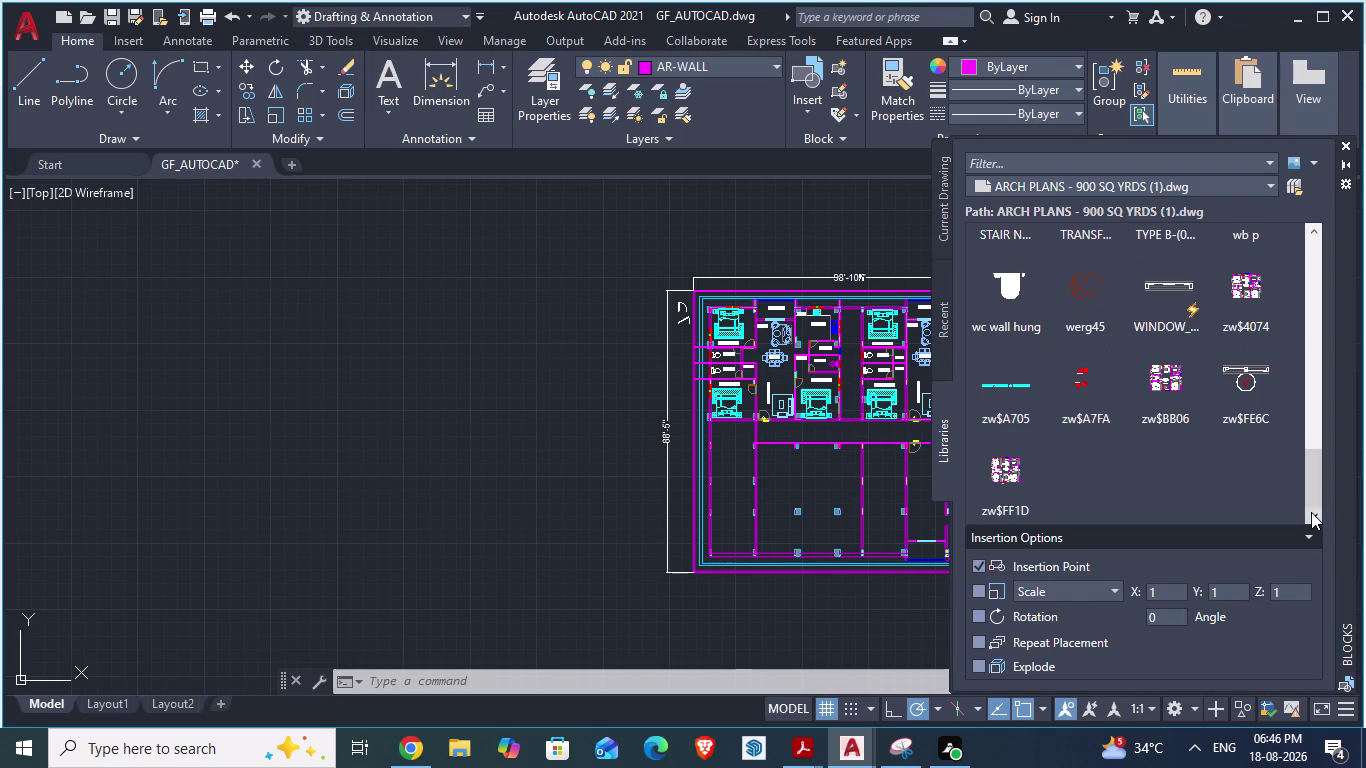
scroll(up, 3)
scroll(up, 3)
scroll(up, 3)
scroll(up, 3)
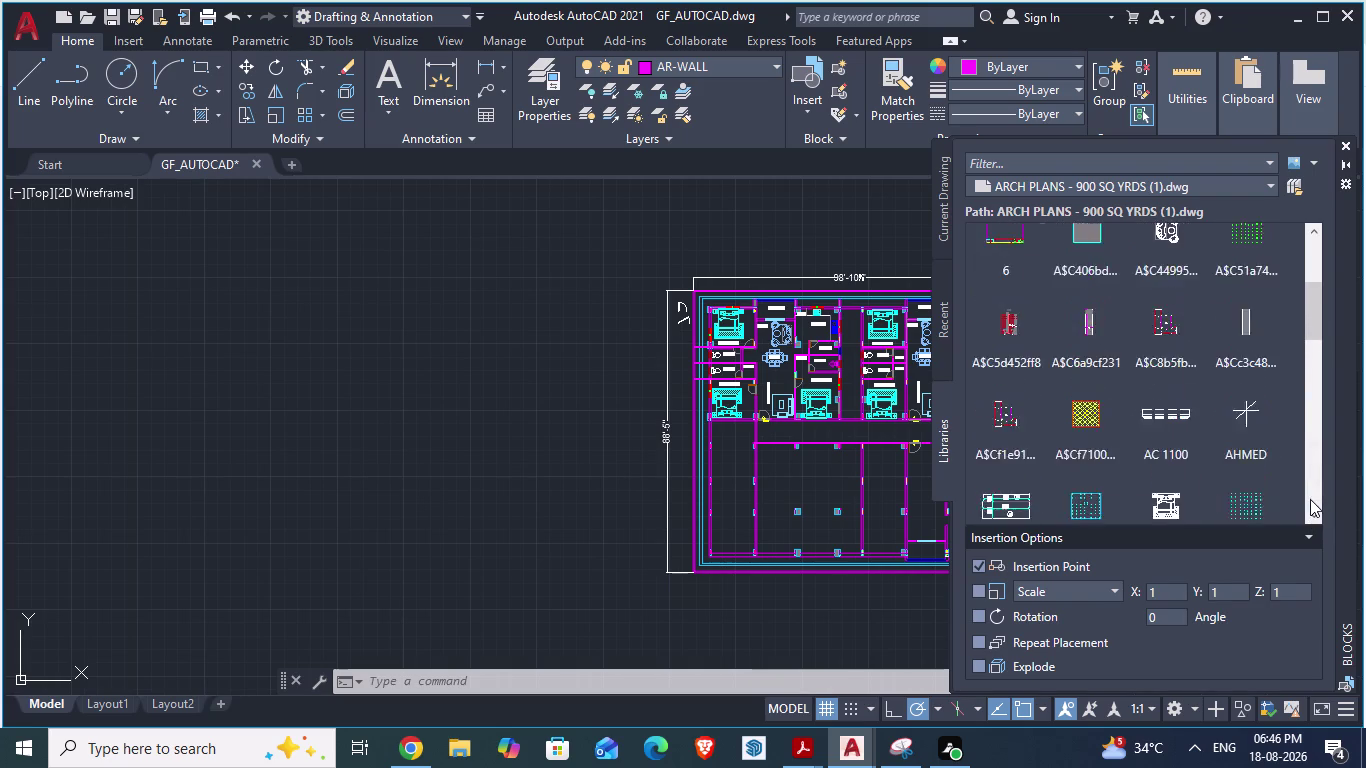
scroll(up, 3)
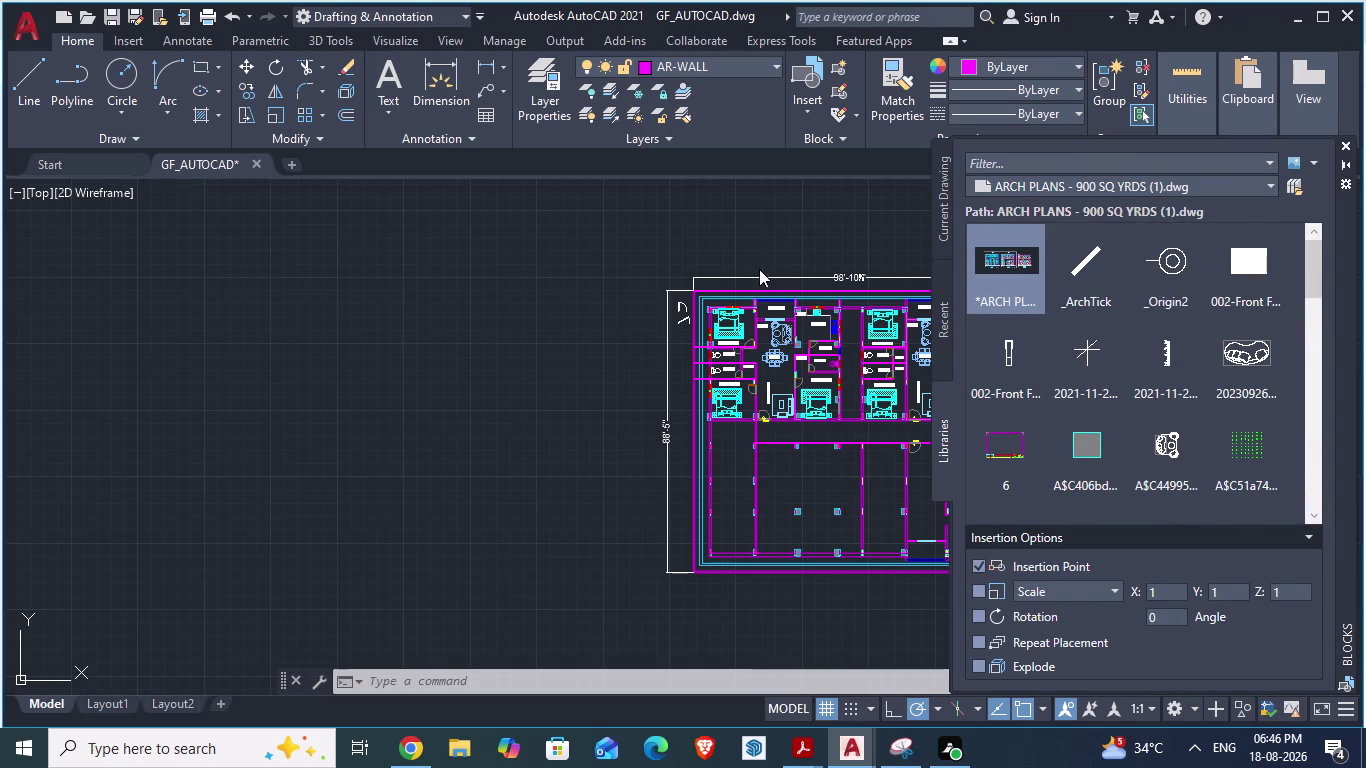
scroll(down, 3)
Close the Blocks palette and bring up Tool Palettes from the View menu.
click(1348, 143)
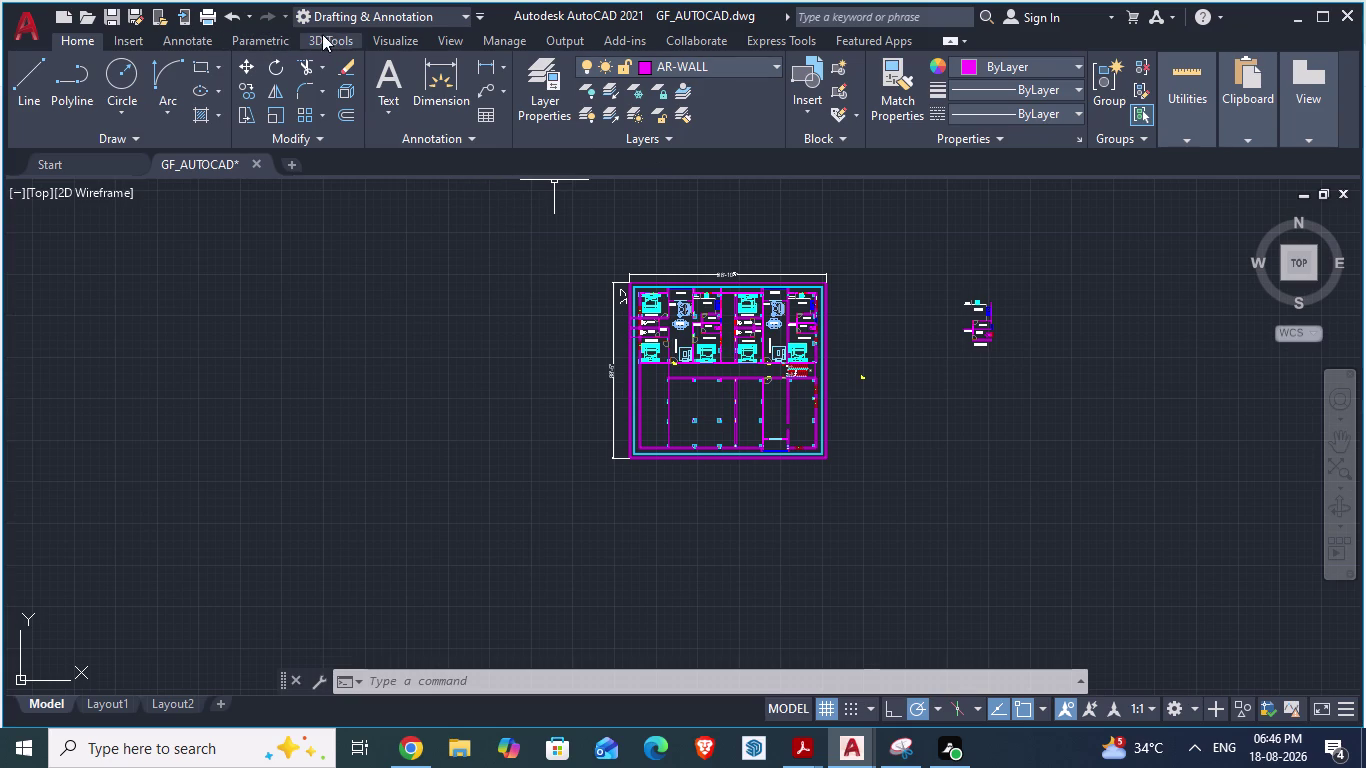
click(462, 41)
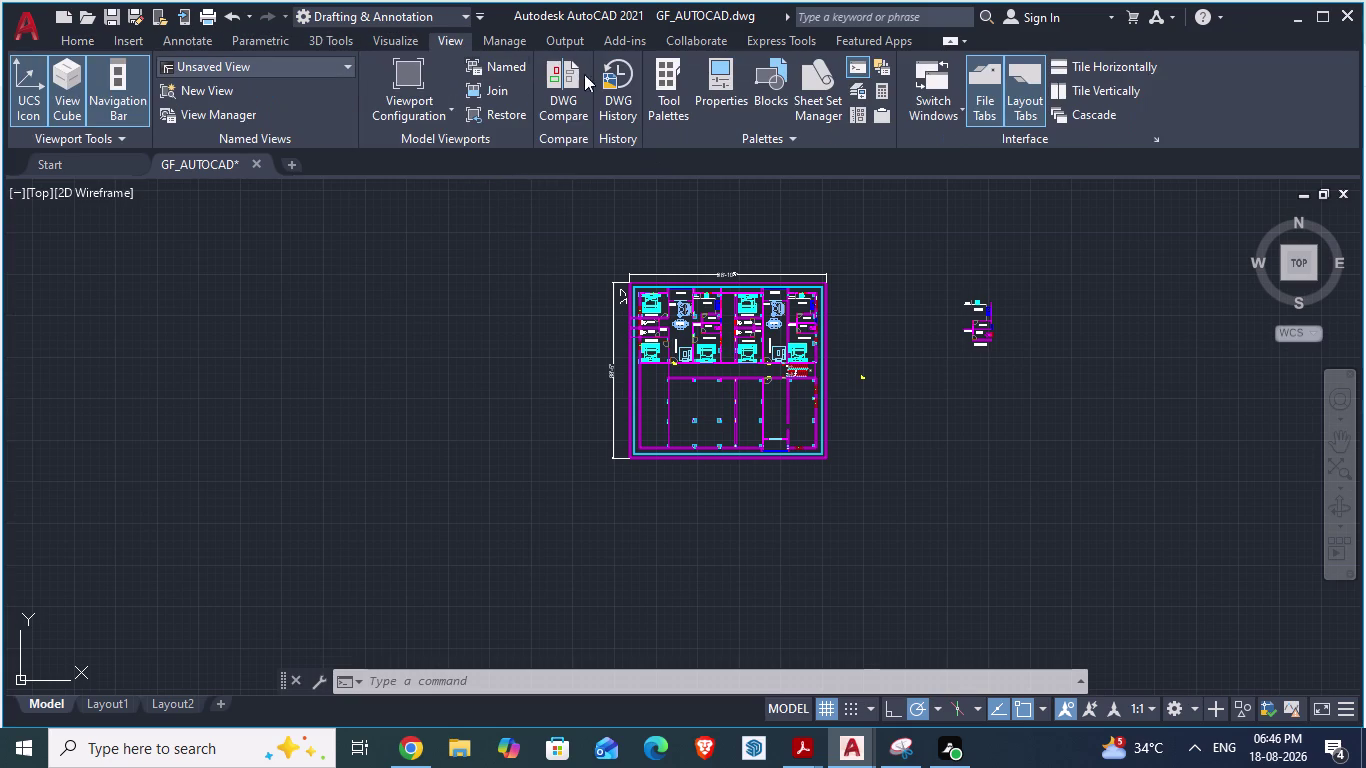
click(664, 109)
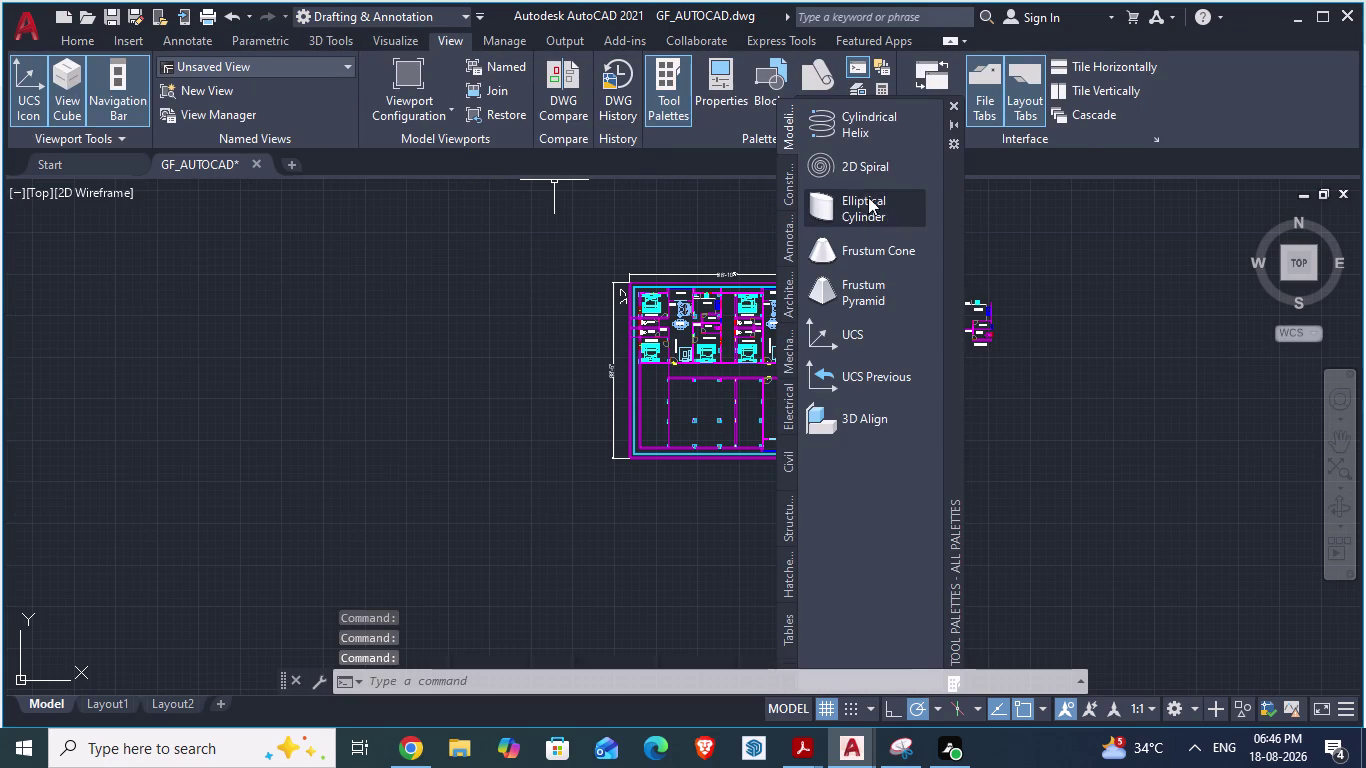
Show the Architectural palette's metric samples and pick the Vehicles - Metric block.
click(785, 288)
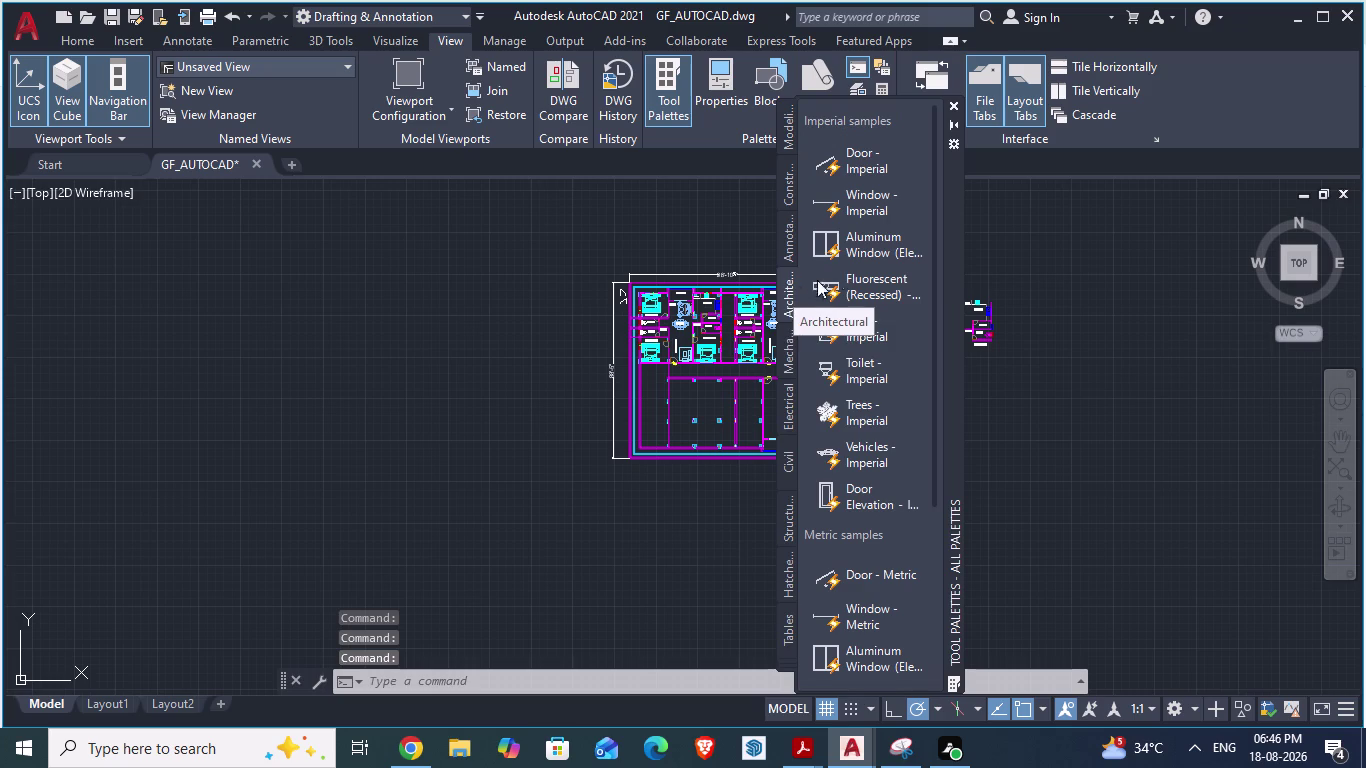
scroll(down, 3)
scroll(down, 3)
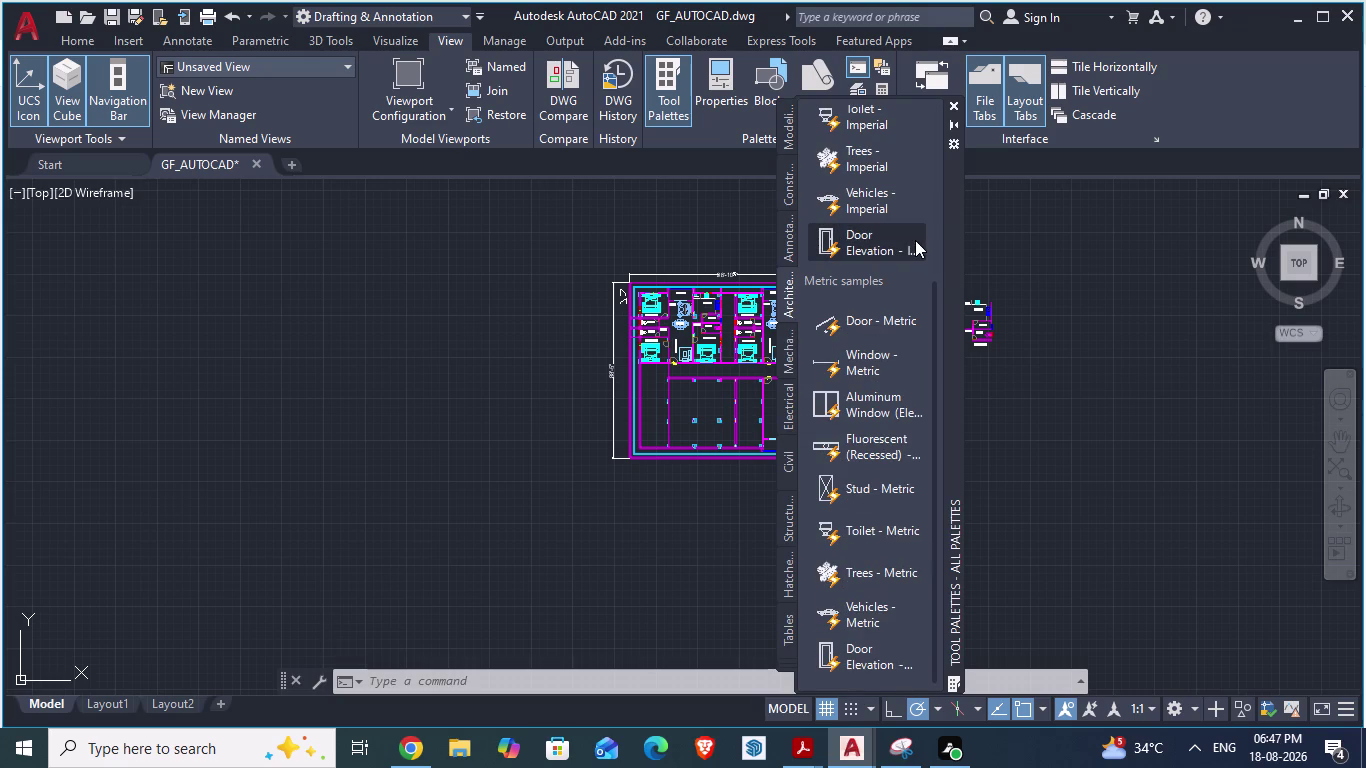
click(882, 615)
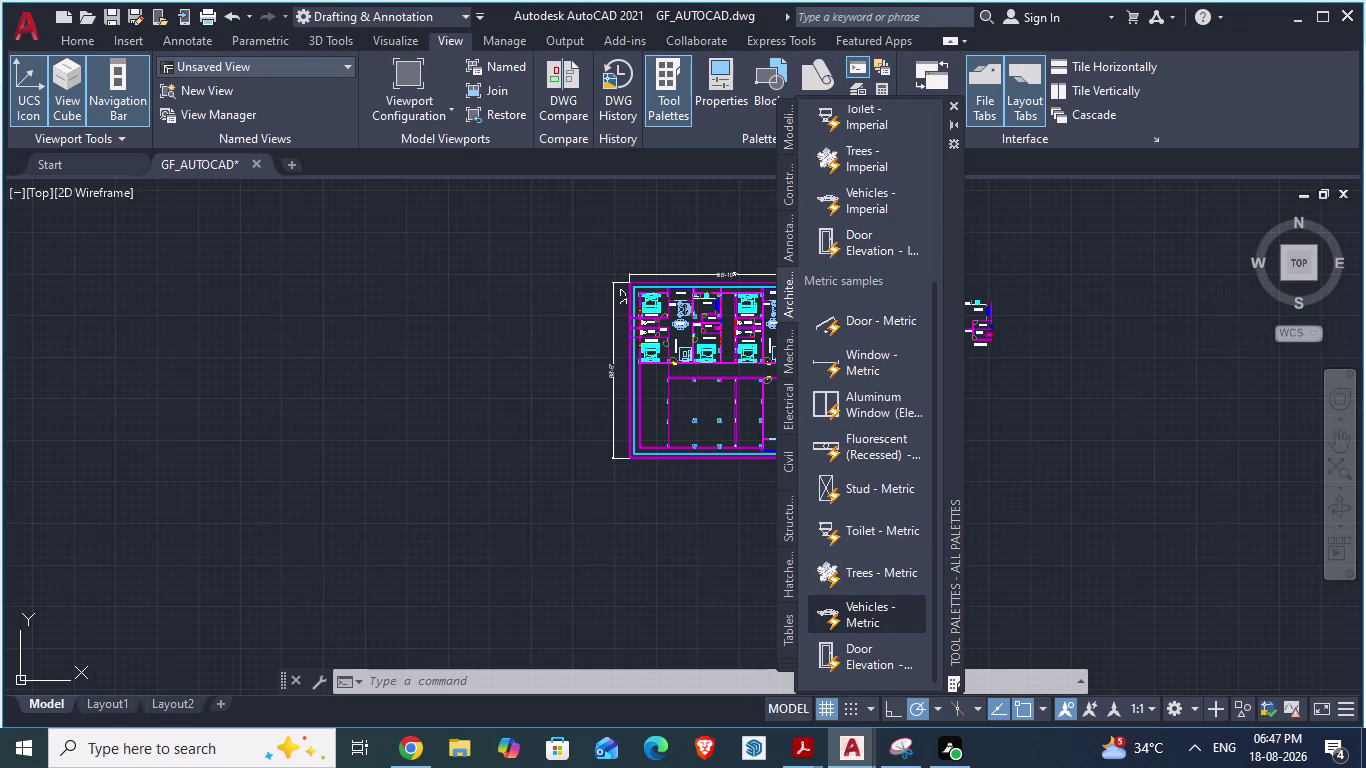
Place the Vehicles - Metric block left of the plan, showing Sports Car (Top).
click(511, 420)
scroll(up, 3)
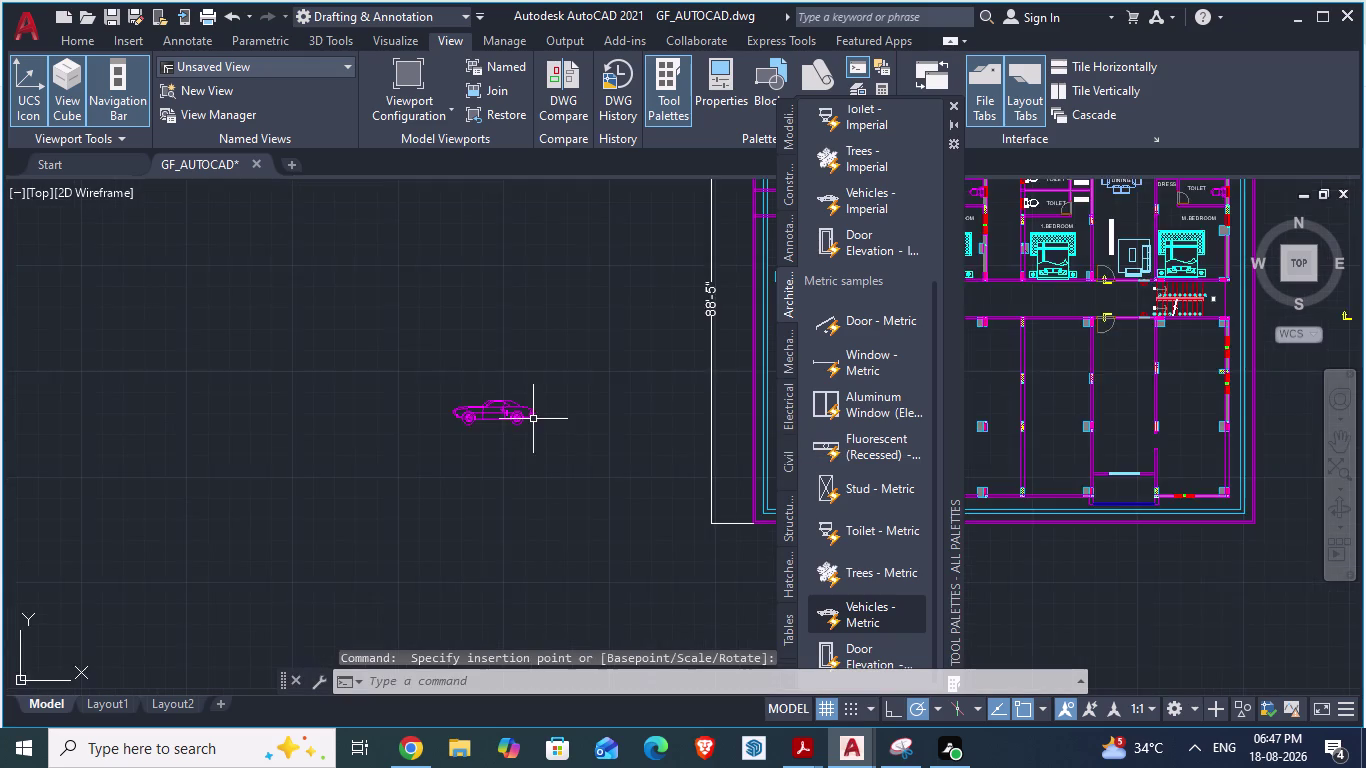
scroll(up, 3)
click(426, 391)
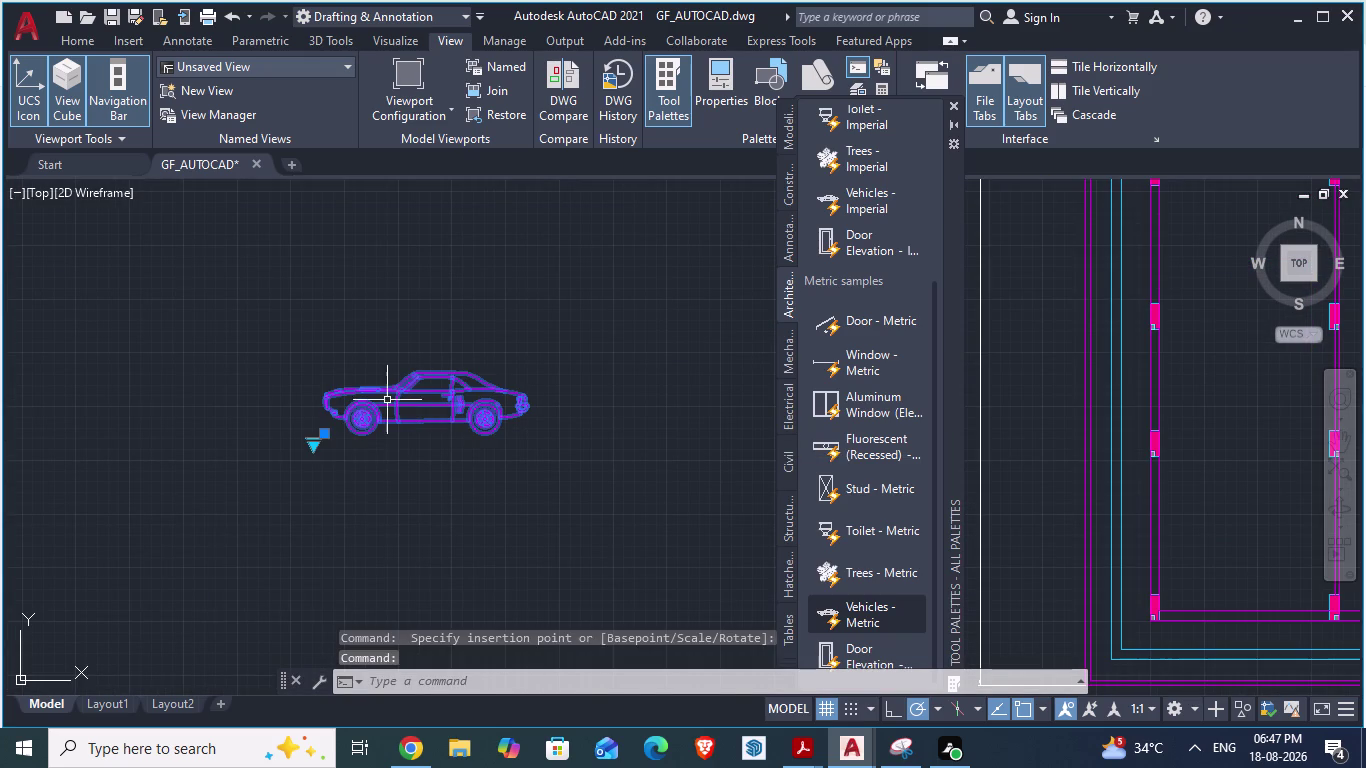
click(317, 447)
right_click(317, 447)
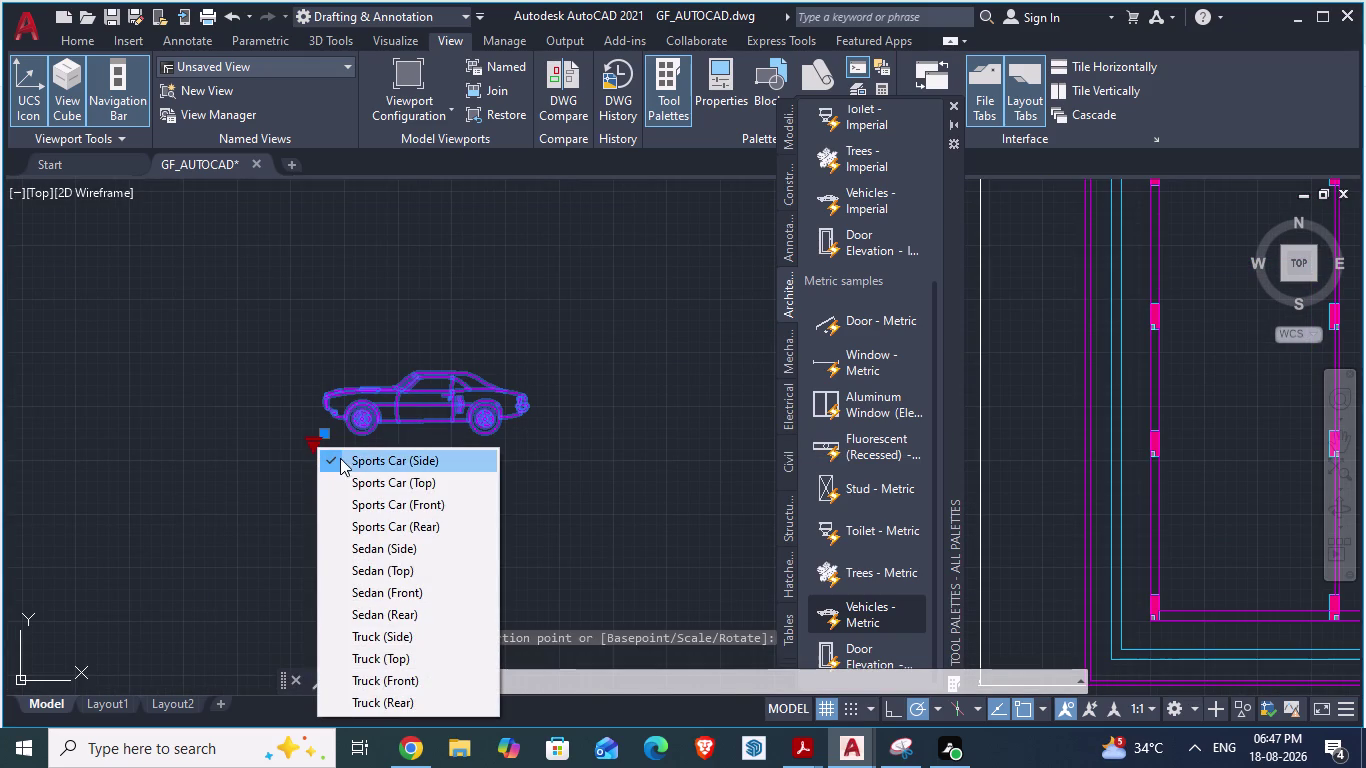
click(413, 488)
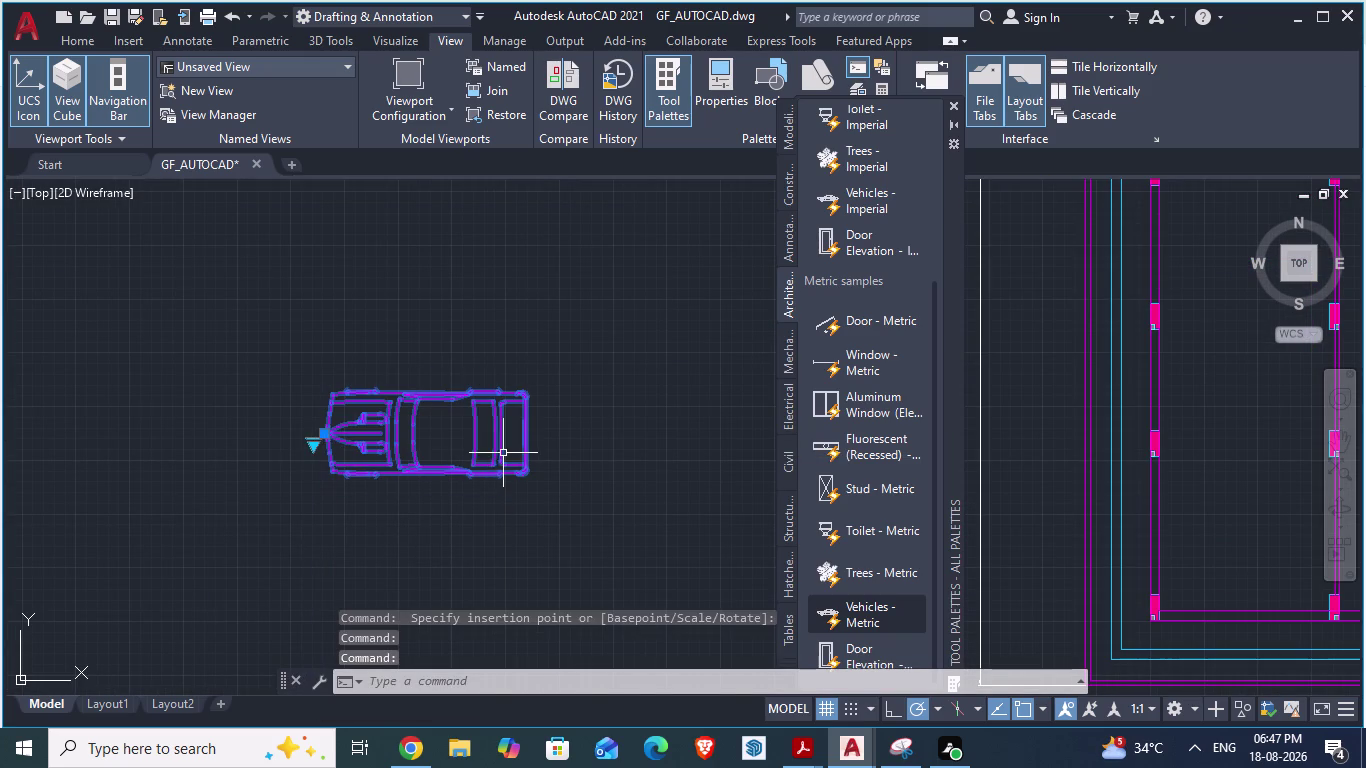
scroll(down, 3)
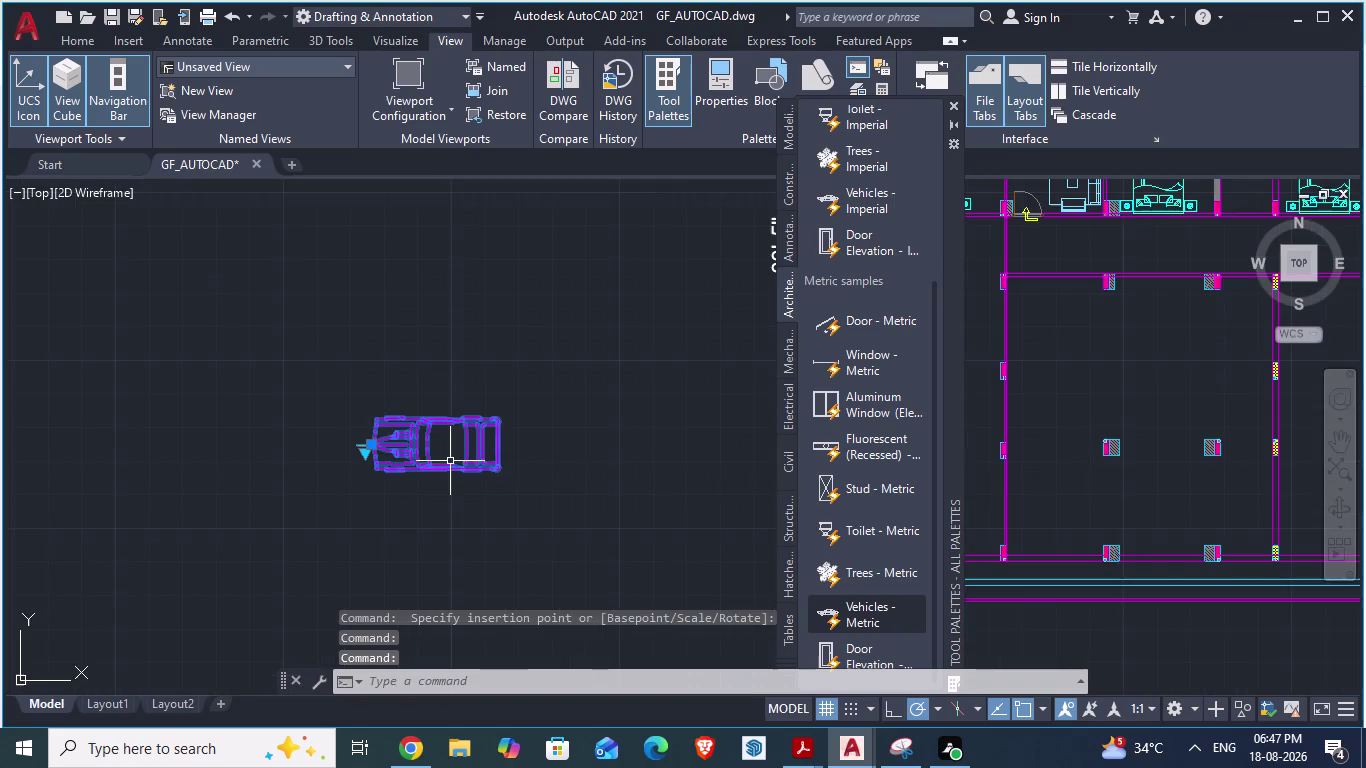